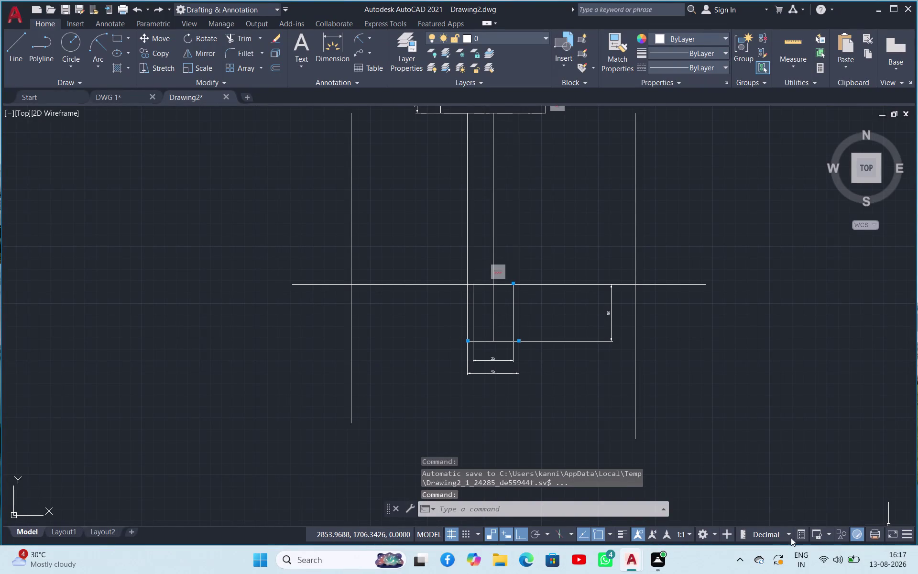
Scroll through the expanded AutoCAD command history to review earlier commands.
click(660, 508)
scroll(down, 3)
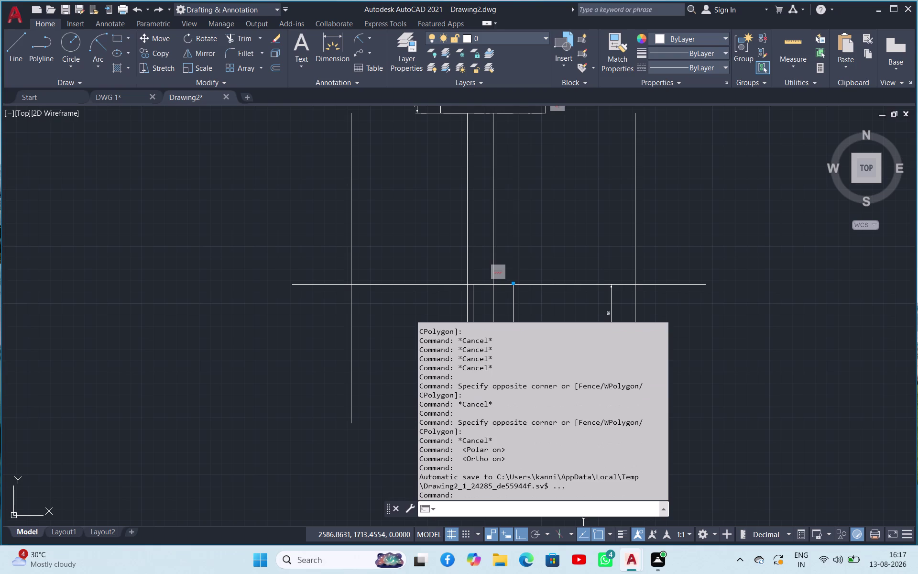
scroll(down, 3)
scroll(up, 3)
scroll(up, 3)
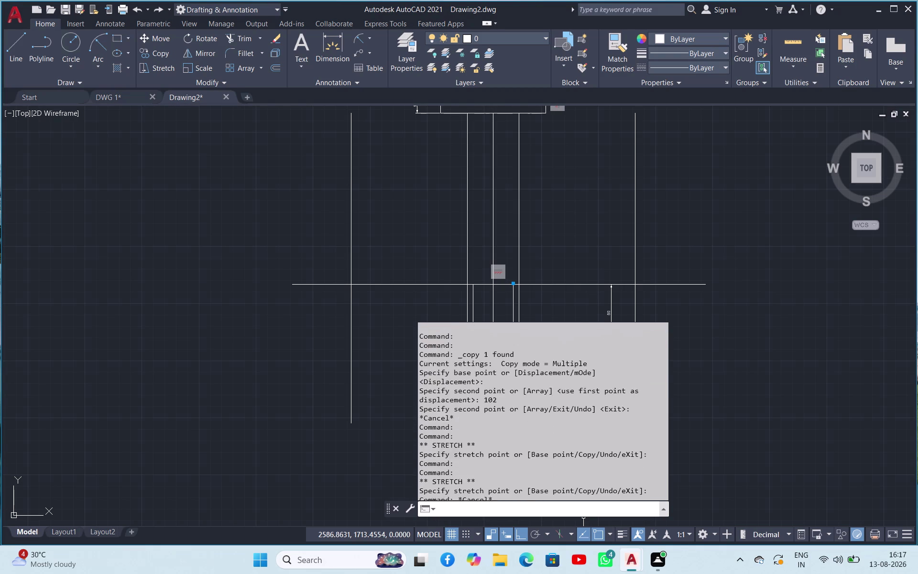
scroll(up, 3)
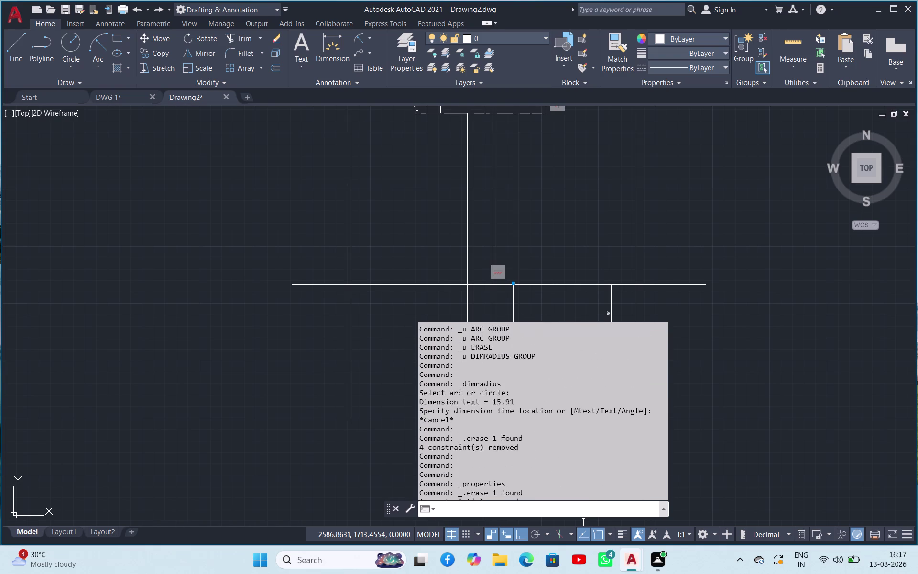
scroll(up, 3)
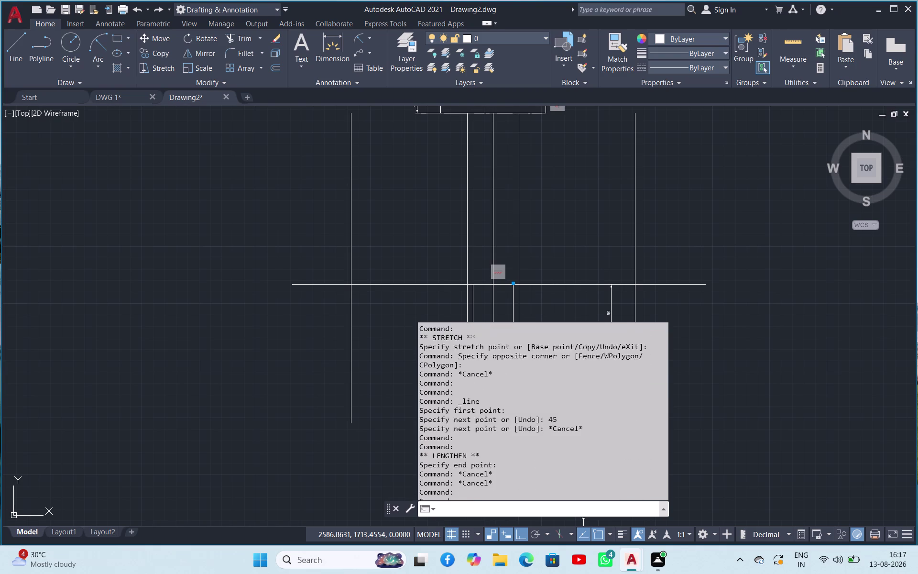
scroll(up, 3)
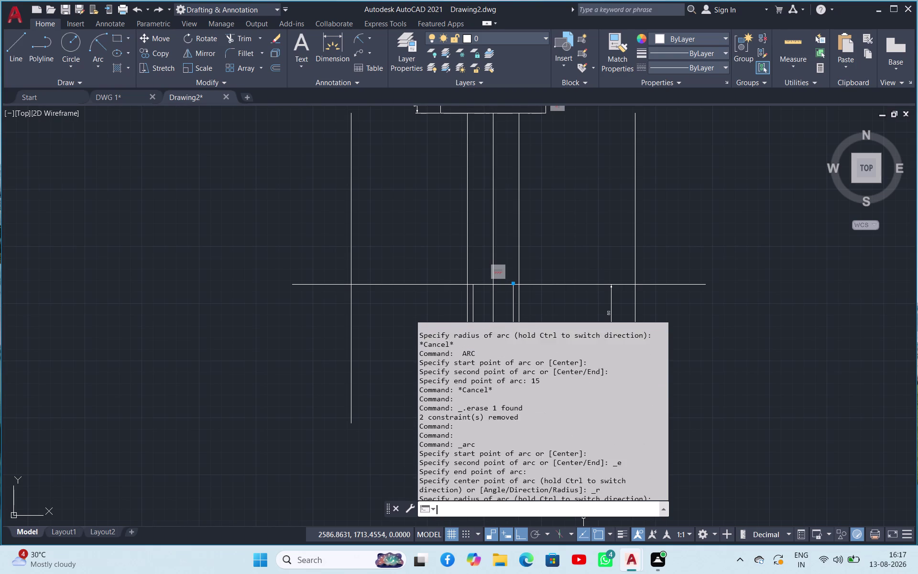
scroll(up, 3)
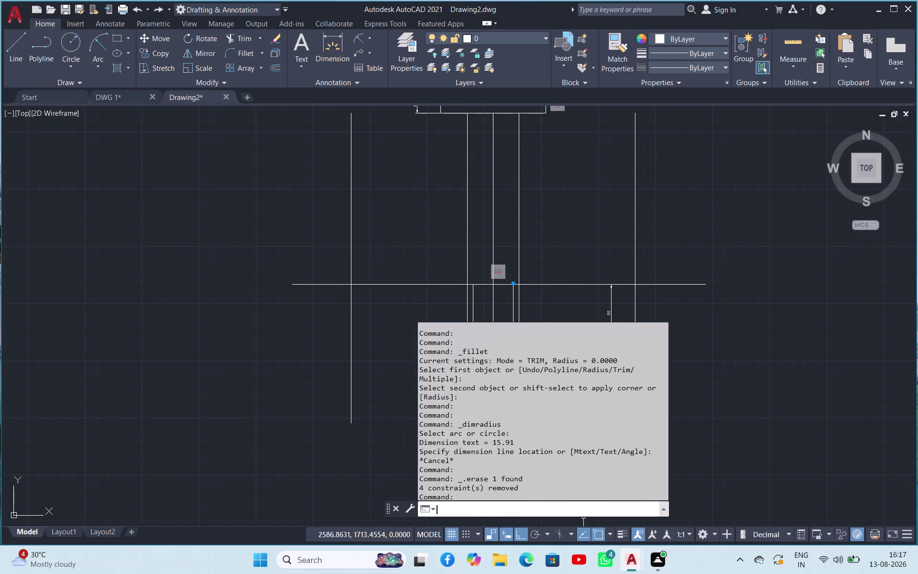
scroll(up, 3)
scroll(up, 3)
scroll(down, 3)
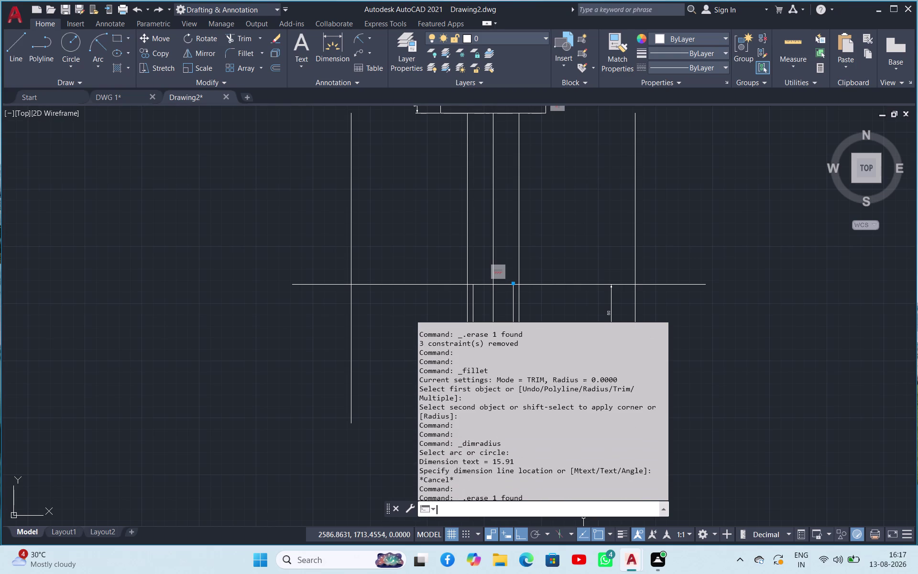
scroll(down, 3)
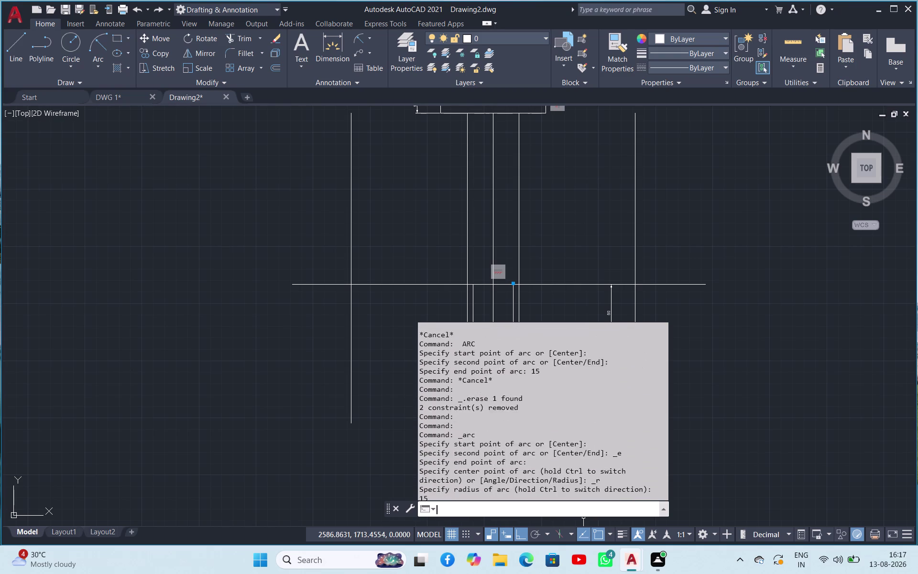
scroll(down, 3)
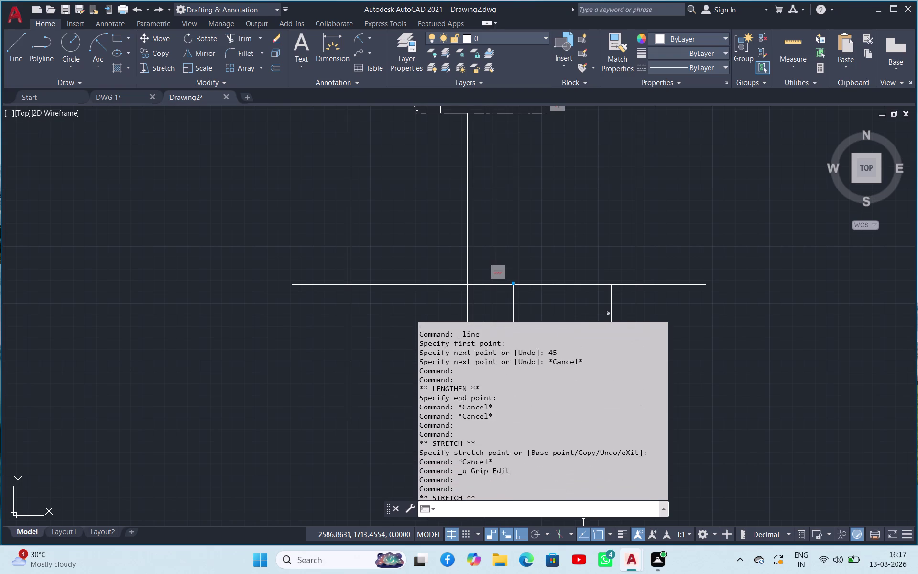
scroll(down, 3)
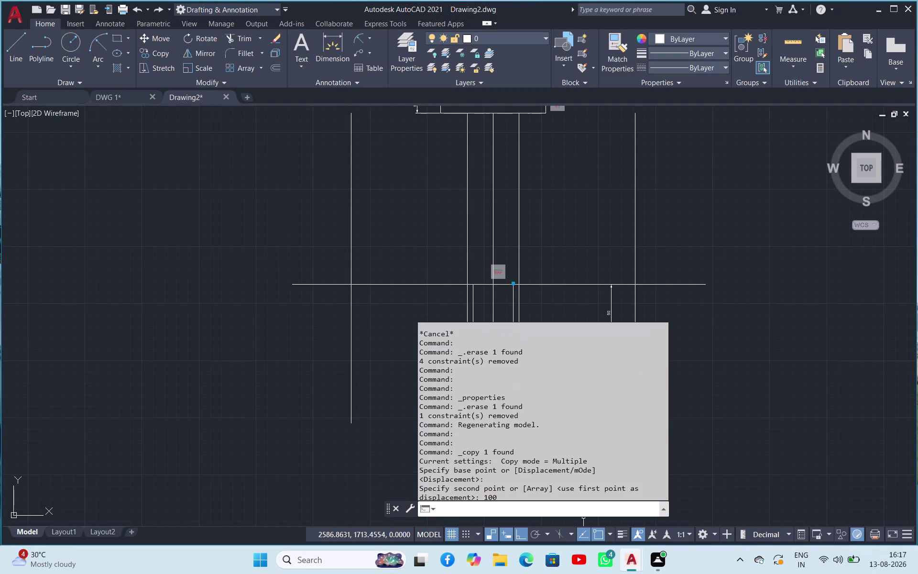
scroll(down, 3)
click(694, 409)
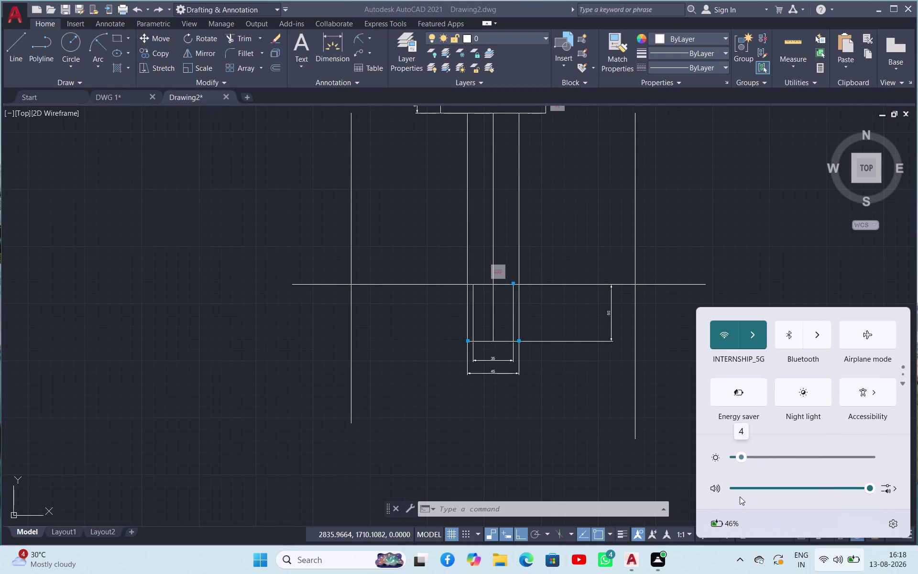
Adjust the screen brightness slider until it settles at 58, then dismiss Quick Settings.
drag(740, 496, 747, 494)
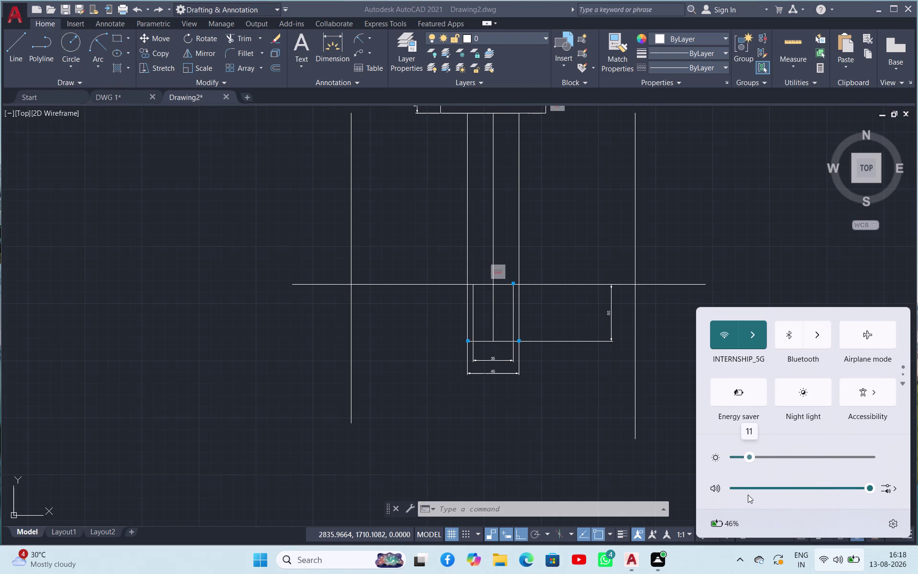
drag(748, 494, 832, 535)
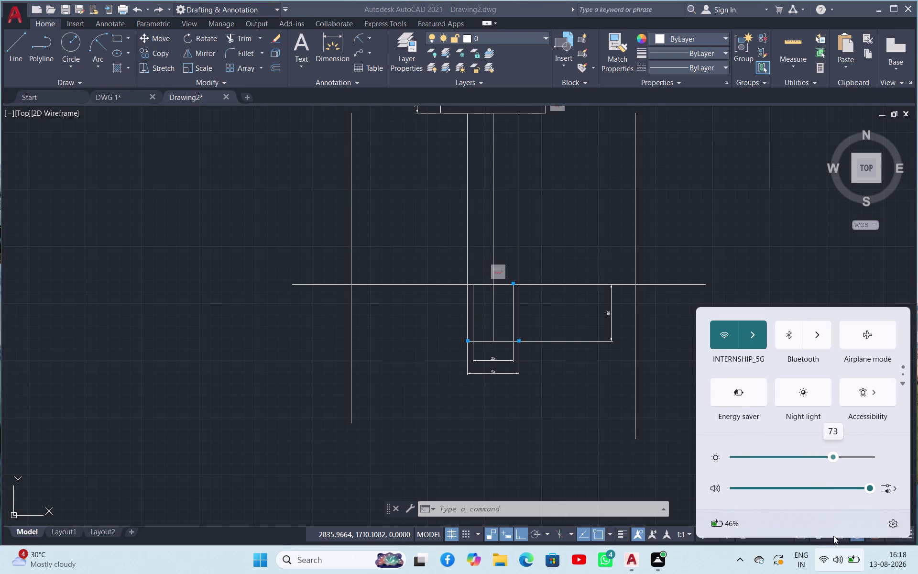
drag(832, 534, 838, 558)
drag(838, 558, 804, 568)
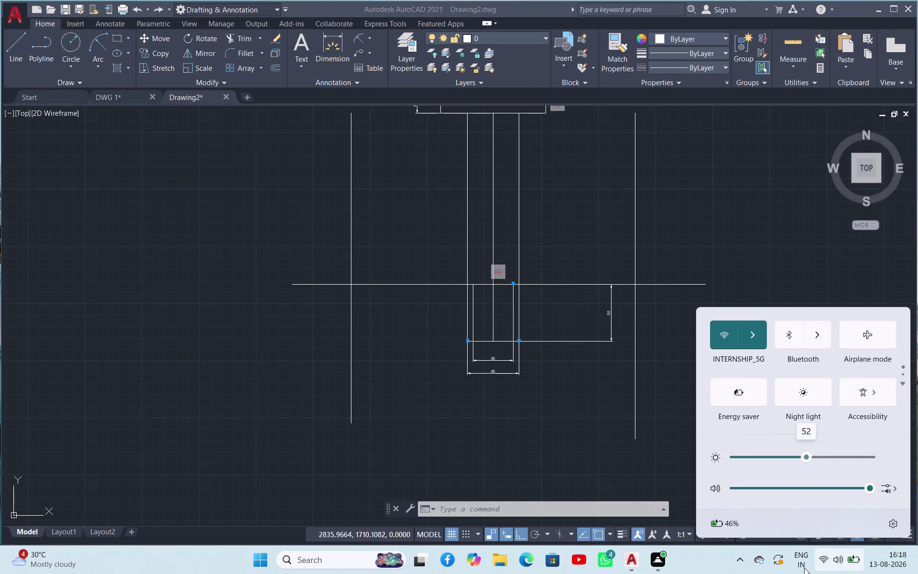
drag(804, 568, 795, 571)
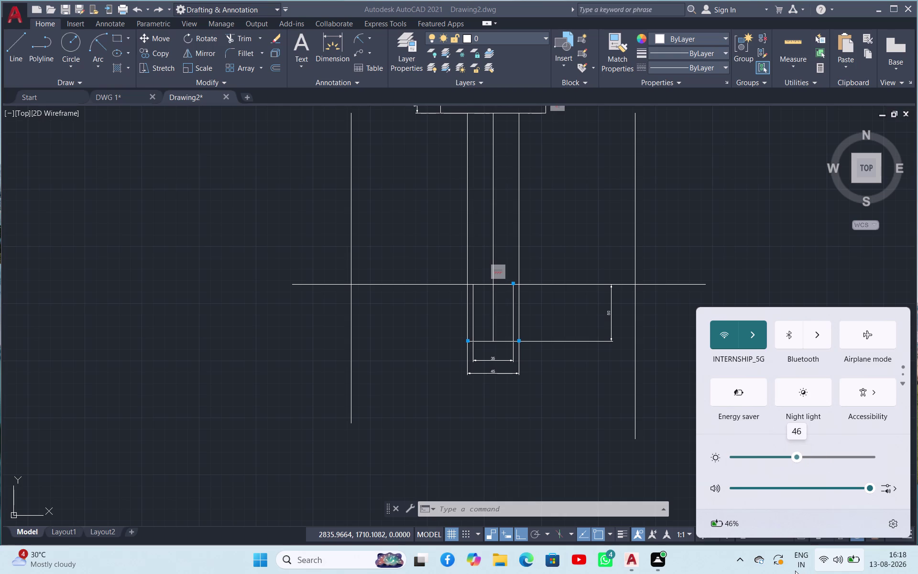
drag(796, 571, 788, 573)
drag(788, 573, 795, 571)
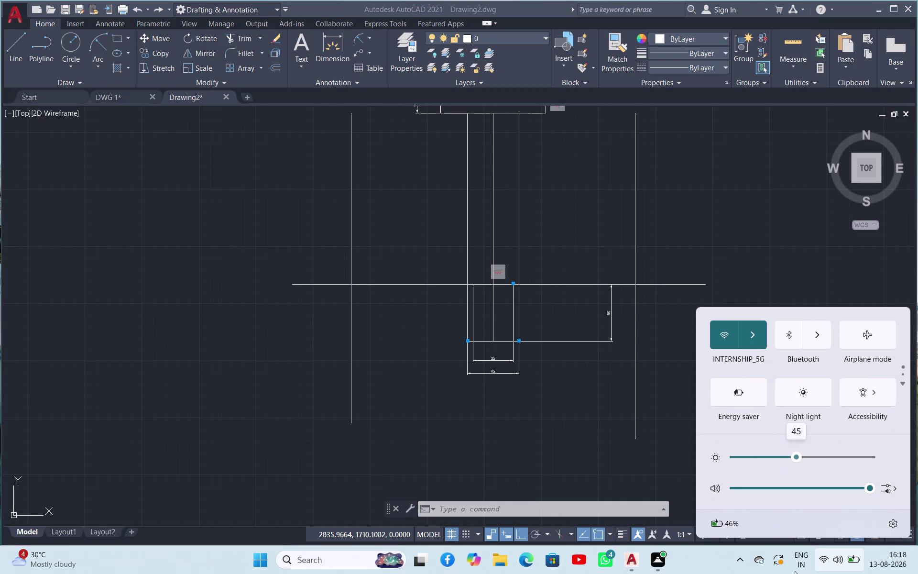
drag(794, 571, 800, 568)
drag(800, 568, 811, 565)
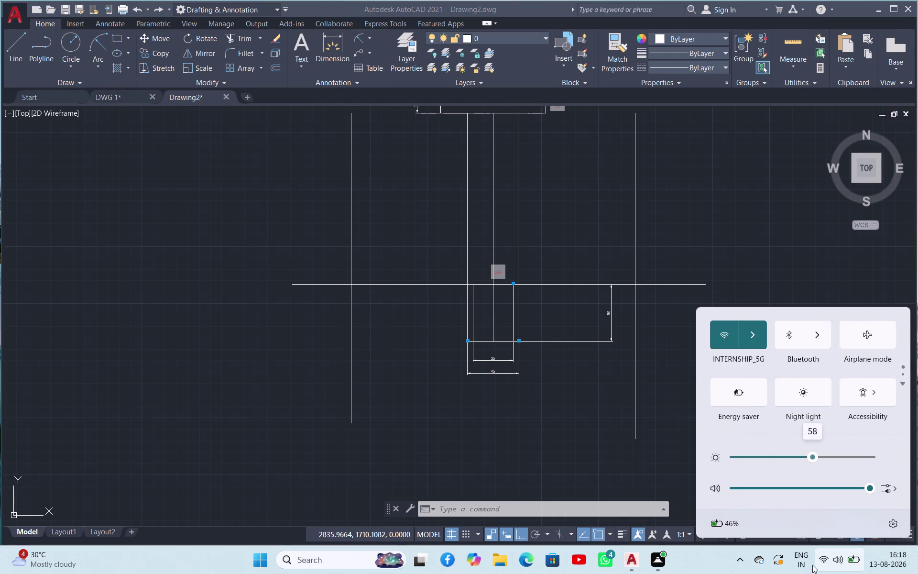
drag(812, 565, 814, 564)
click(731, 268)
scroll(up, 3)
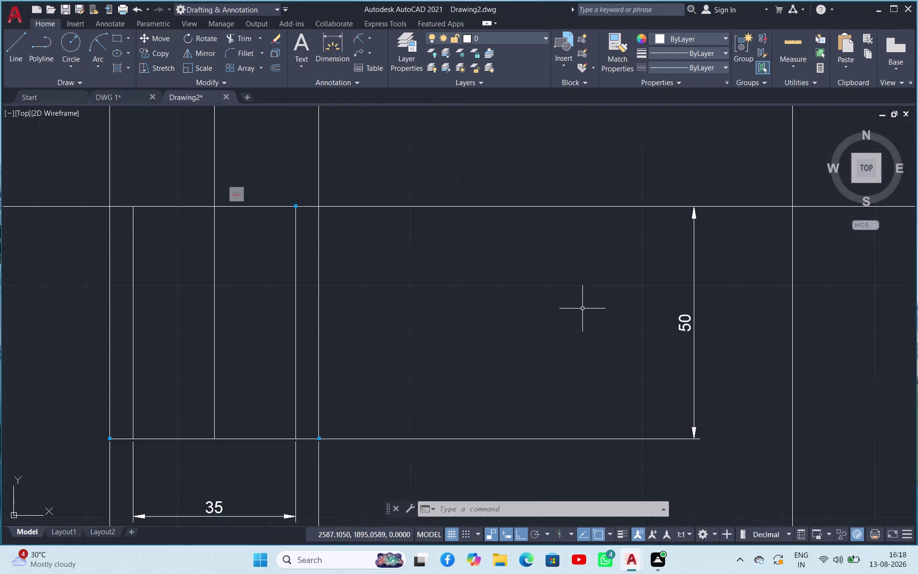
scroll(down, 3)
scroll(up, 3)
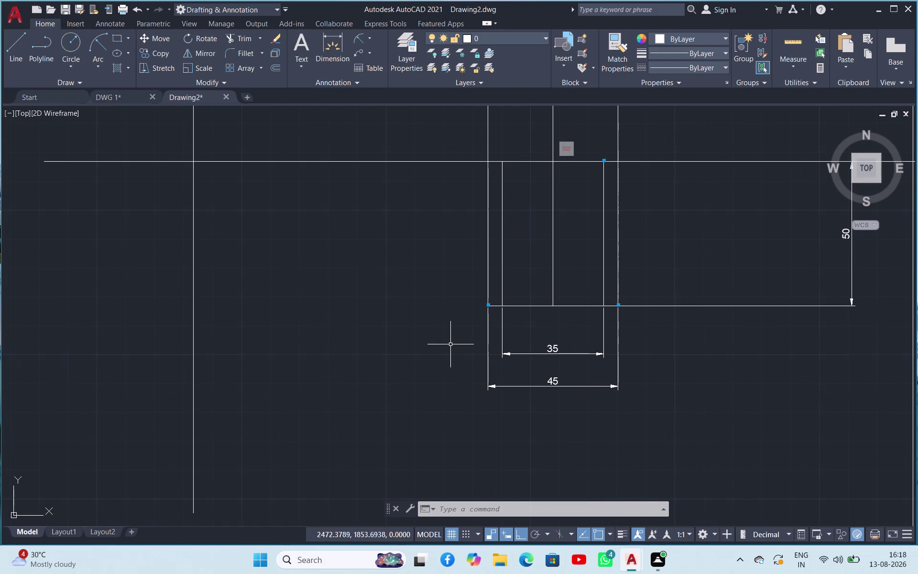
click(450, 344)
click(435, 383)
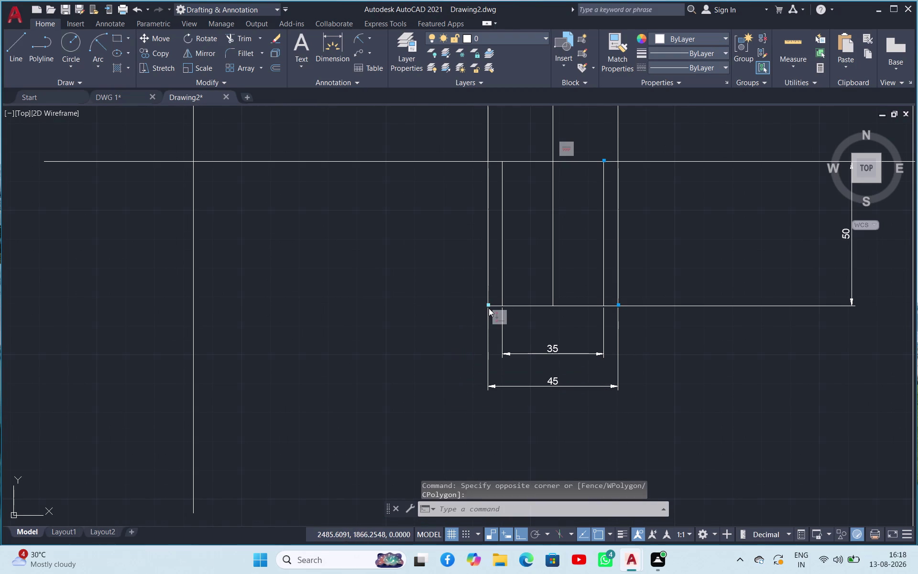
click(489, 308)
click(451, 398)
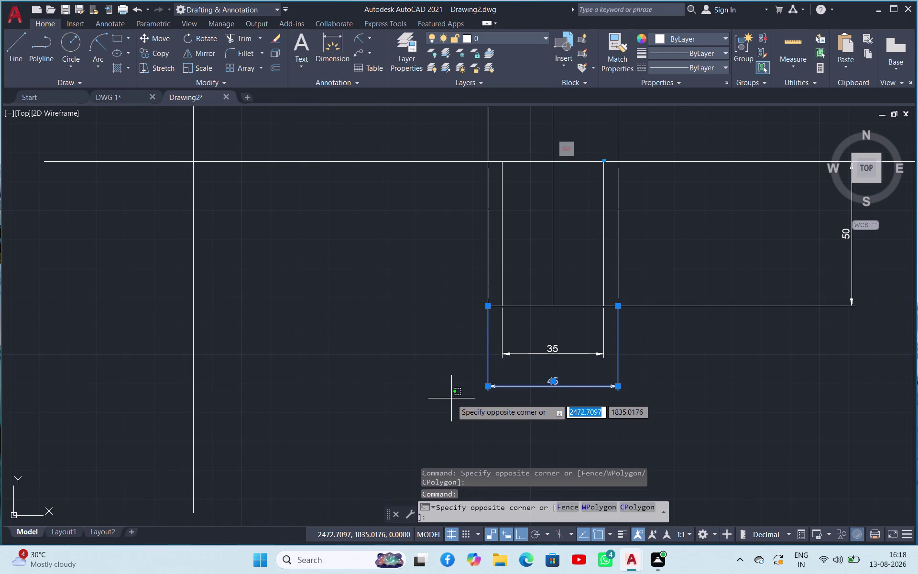
key(Escape)
key(Escape)
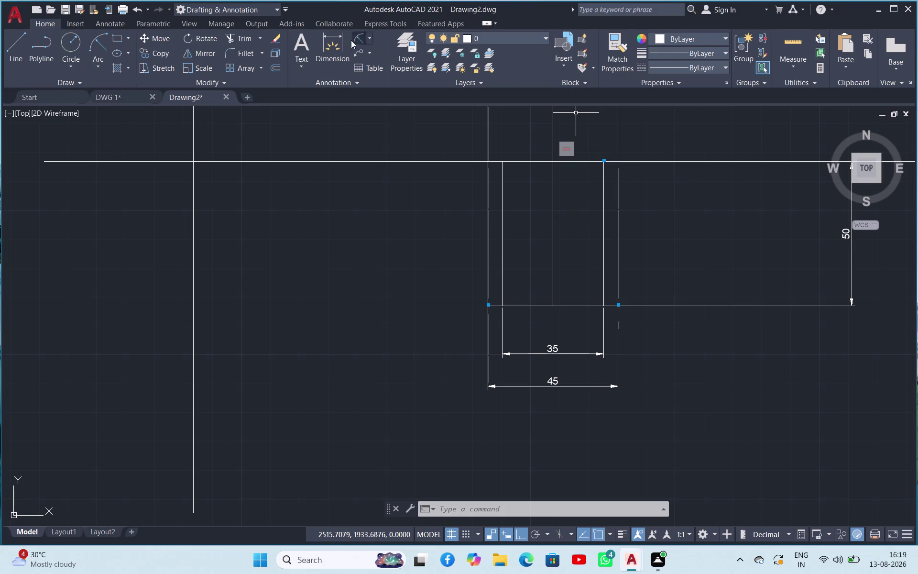
click(337, 36)
click(527, 162)
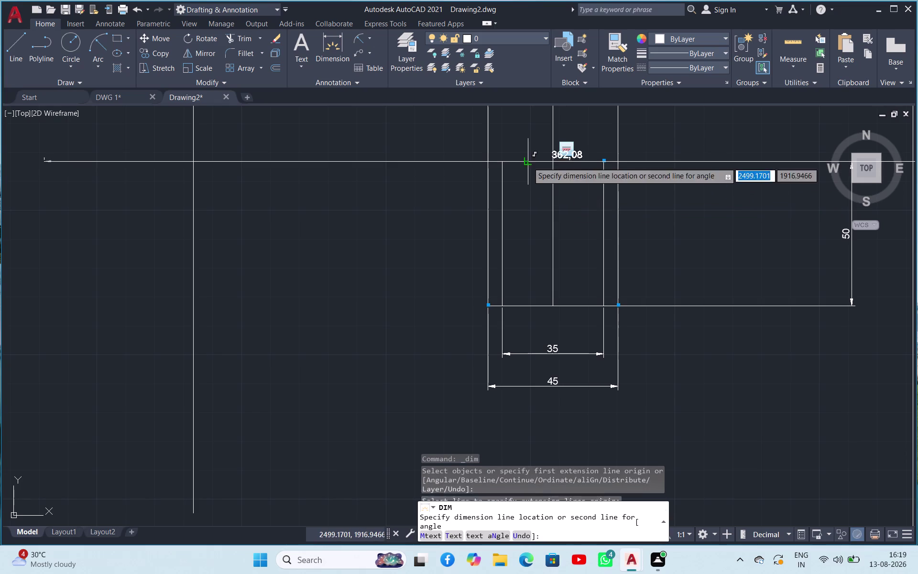
click(537, 307)
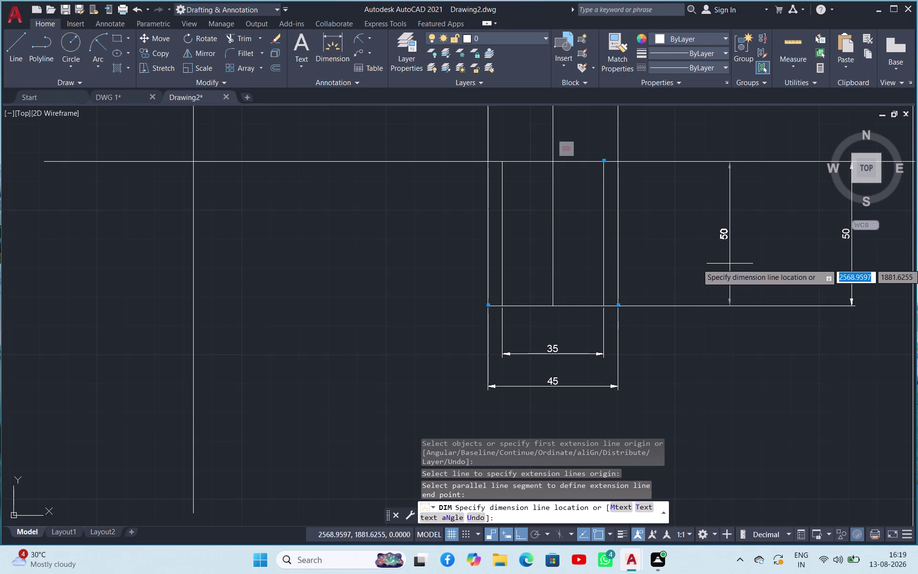
key(Escape)
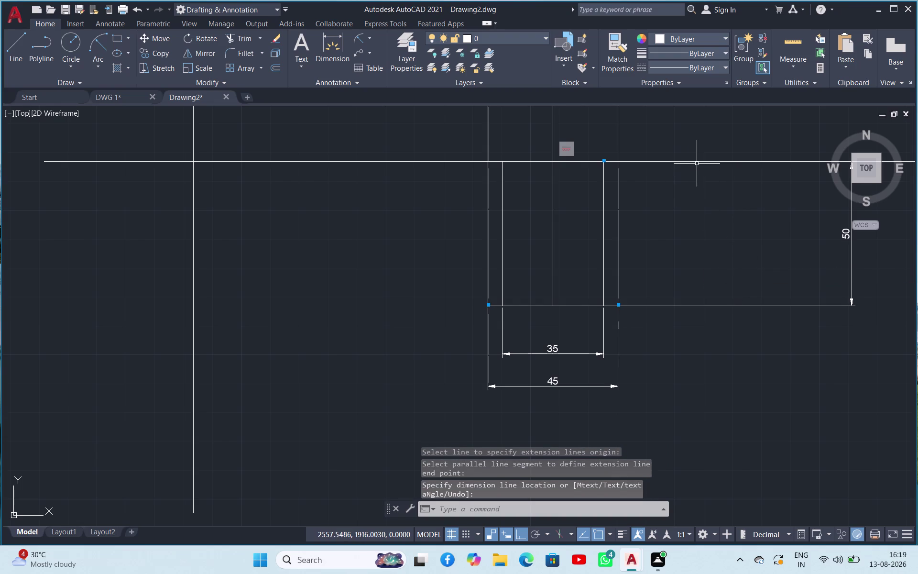
click(698, 162)
Move the long horizontal line 100 units down.
right_click(698, 162)
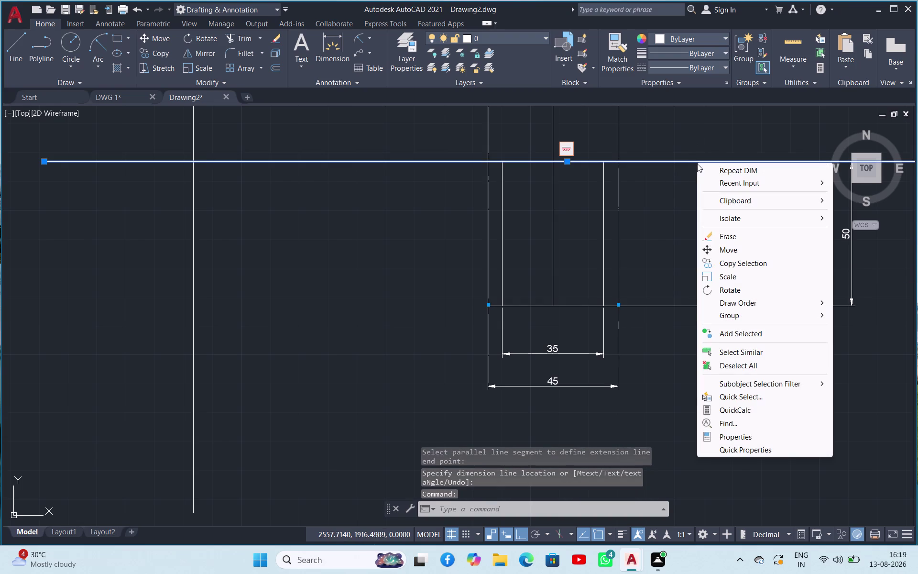
click(719, 248)
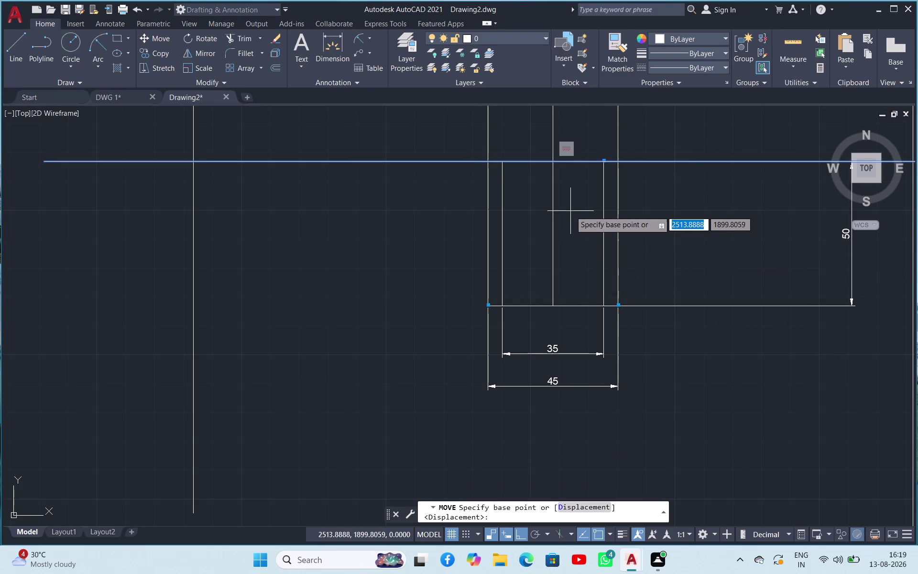
click(554, 163)
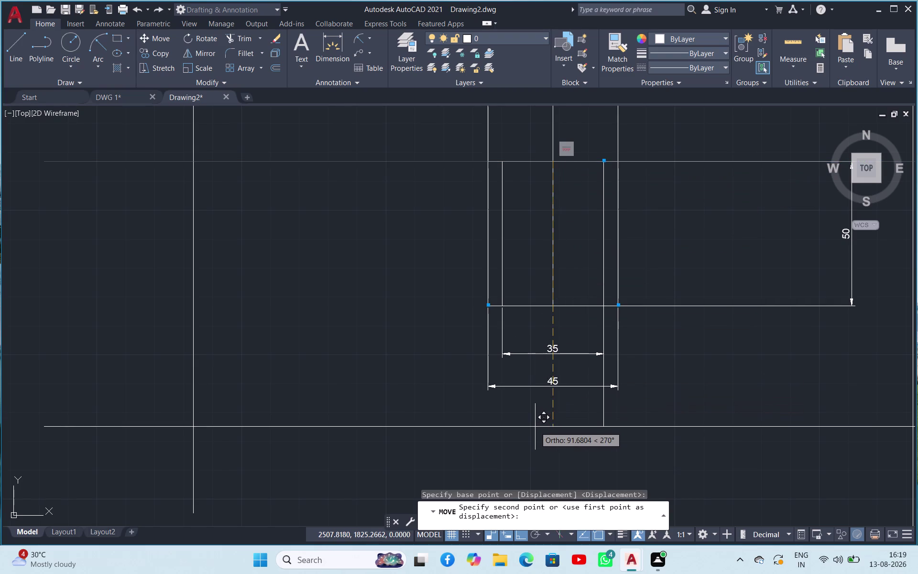
text(100)
key(Return)
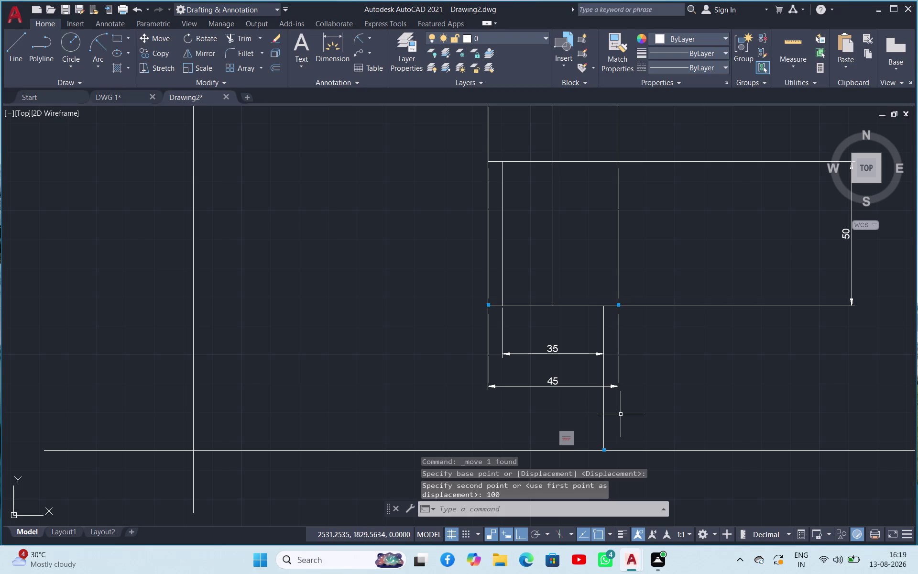
key(Escape)
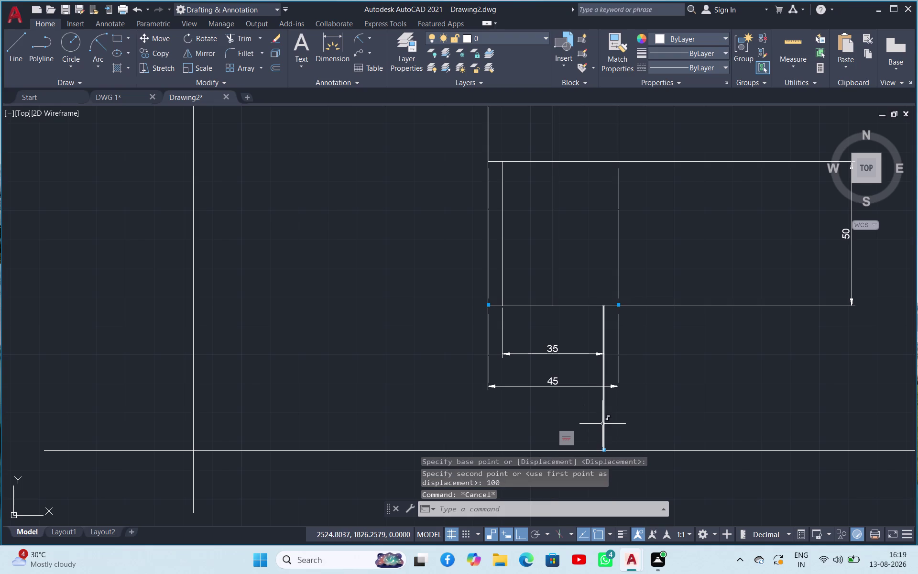
Move the short vertical line higher up.
click(603, 423)
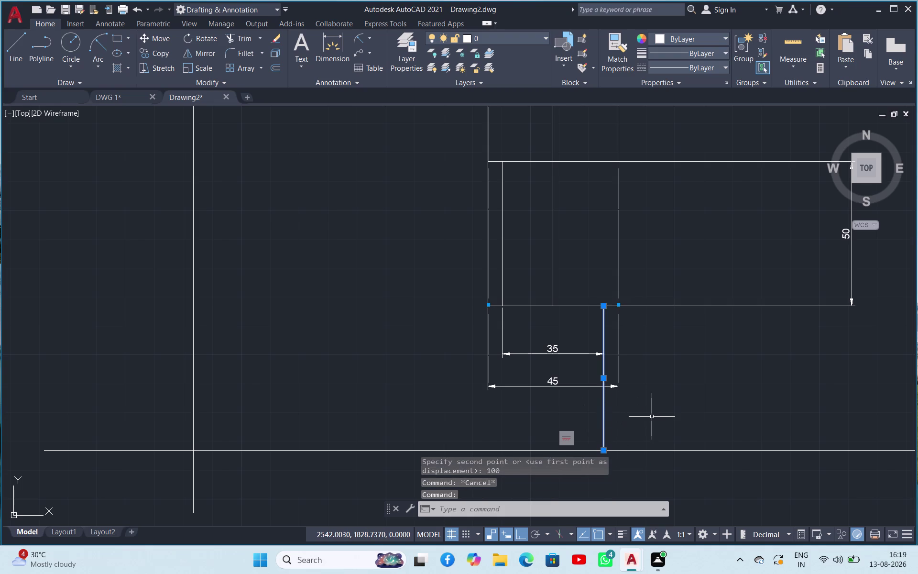
right_click(661, 387)
click(701, 177)
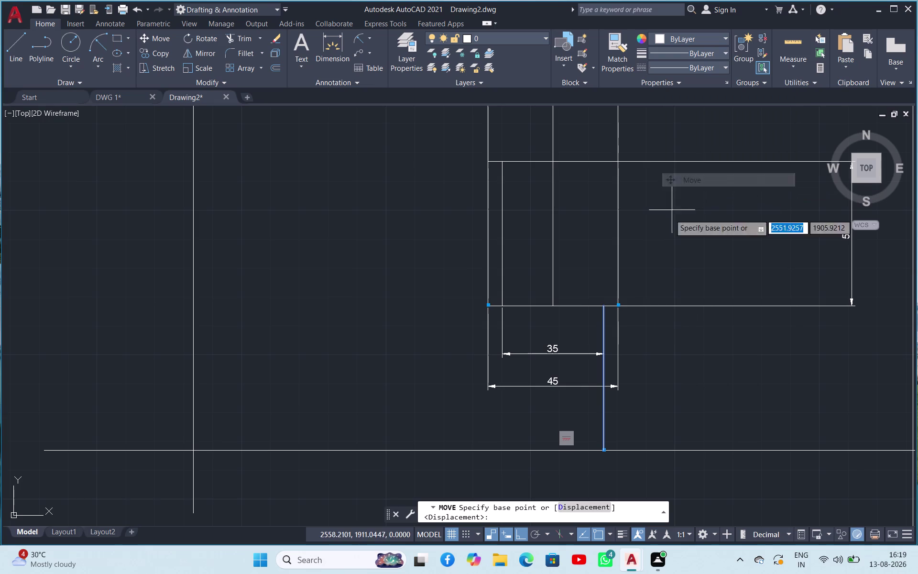
click(605, 306)
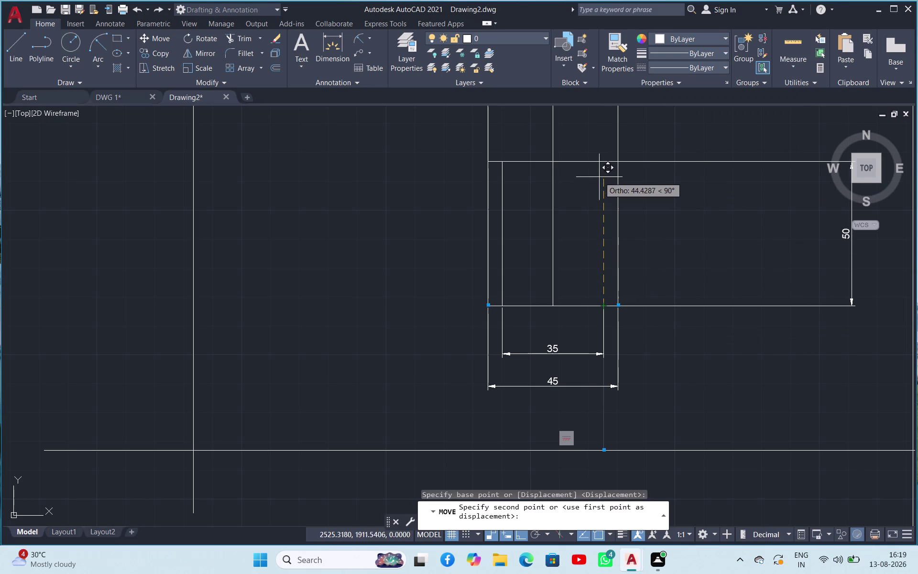
click(601, 165)
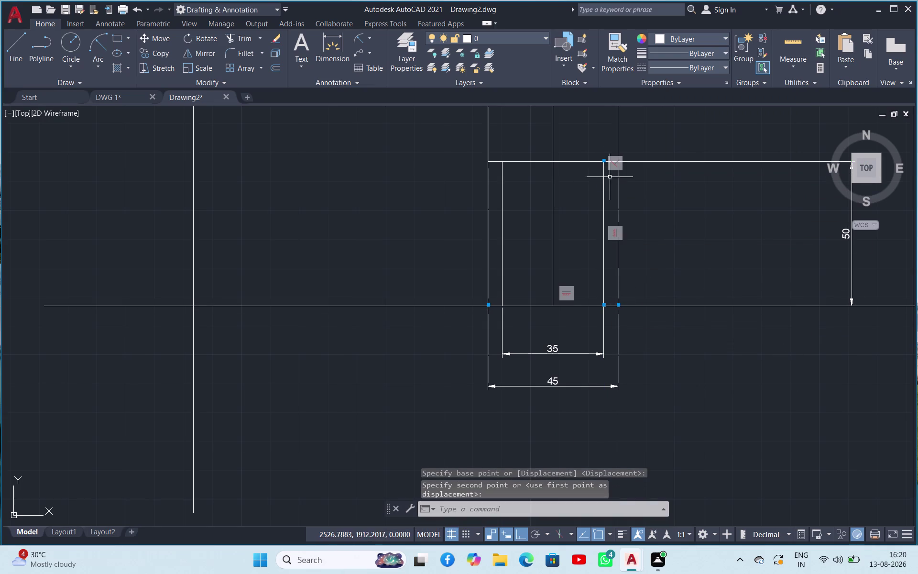
Clear the stray selection and delete the long horizontal line.
click(680, 380)
click(692, 393)
key(Escape)
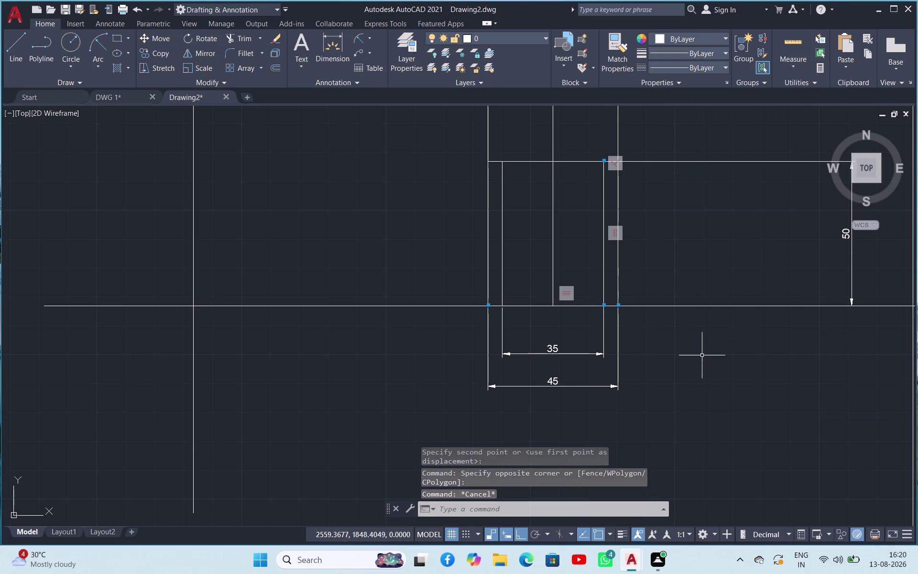
scroll(up, 3)
scroll(down, 3)
scroll(down, 3)
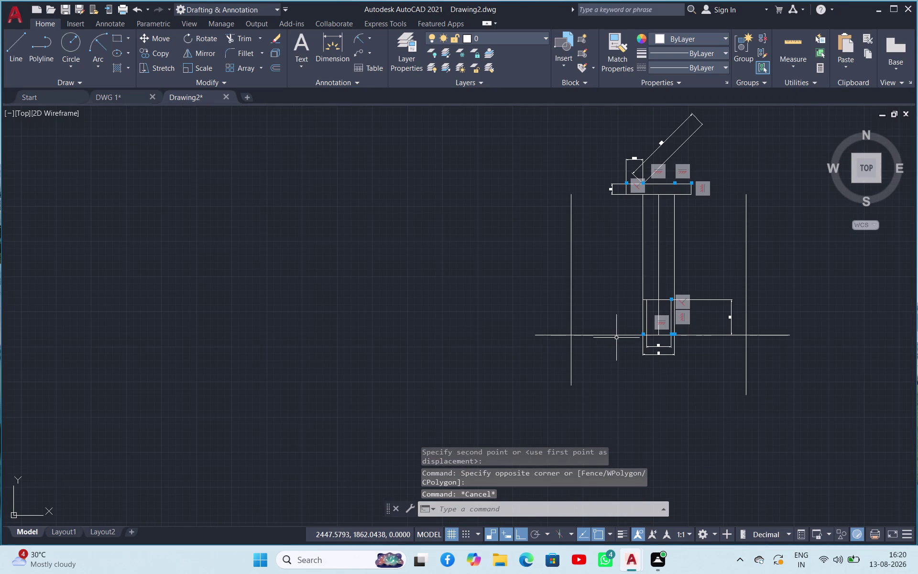
click(605, 336)
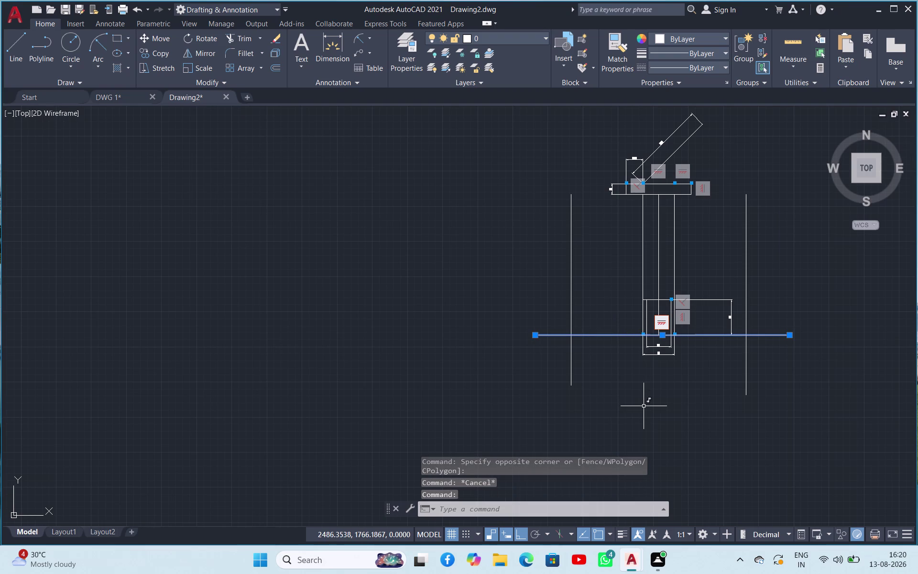
key(Delete)
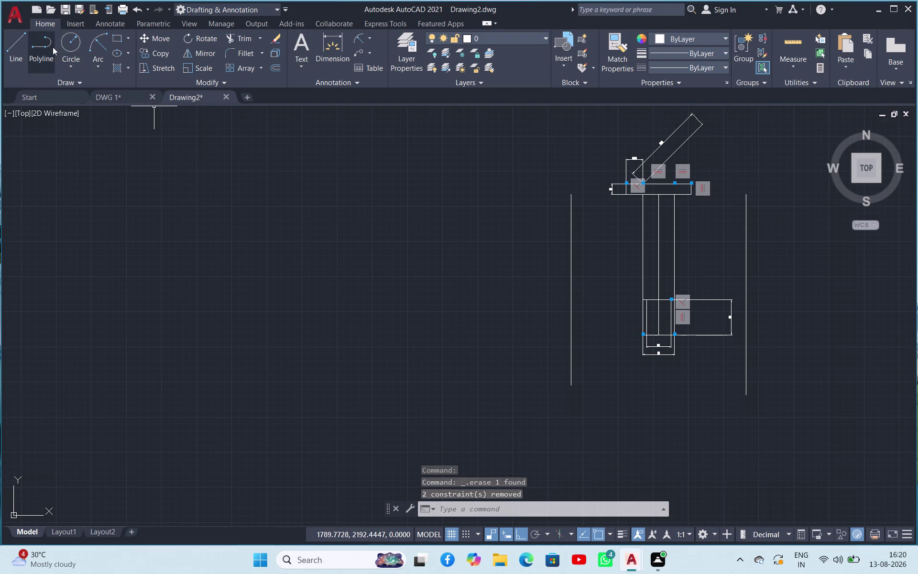
Draw a new horizontal line from the lower block's intersection across the block.
click(18, 40)
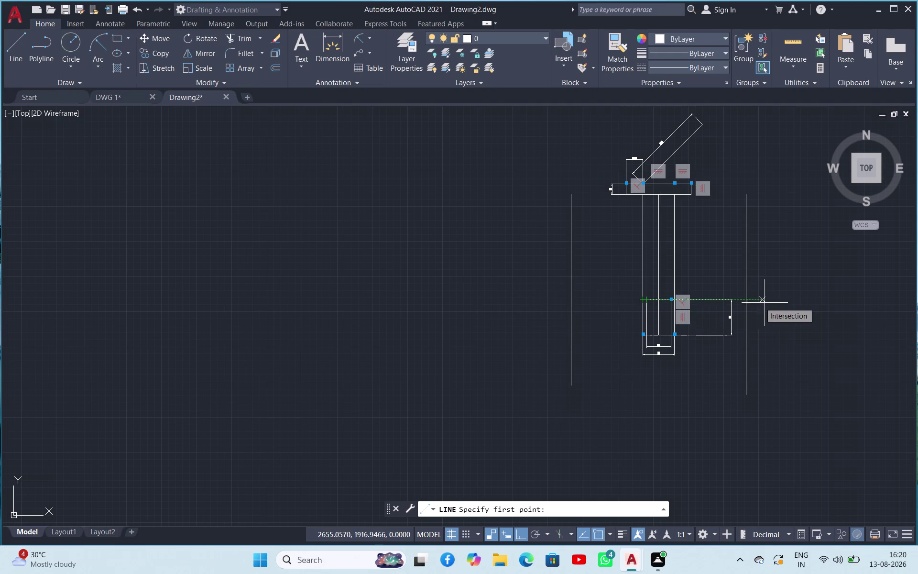
click(819, 302)
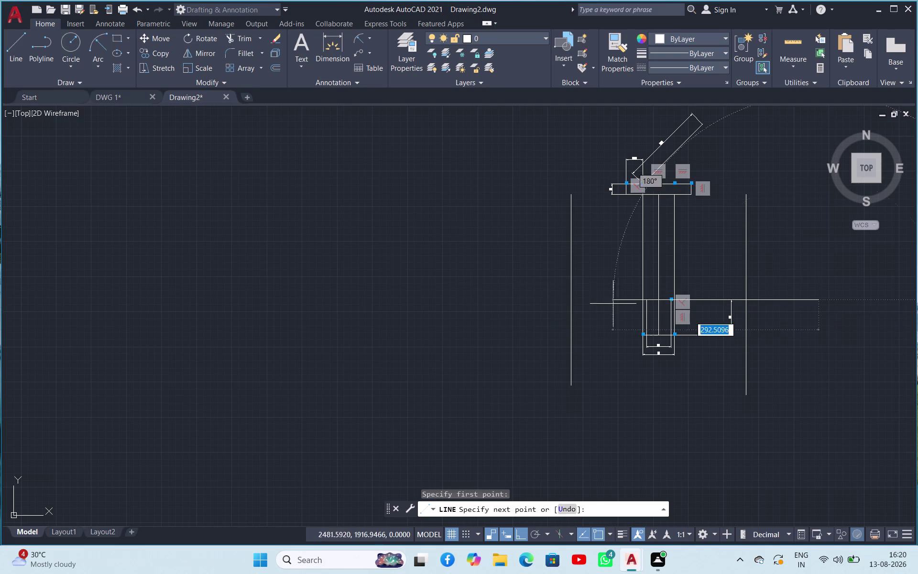
click(492, 294)
key(Escape)
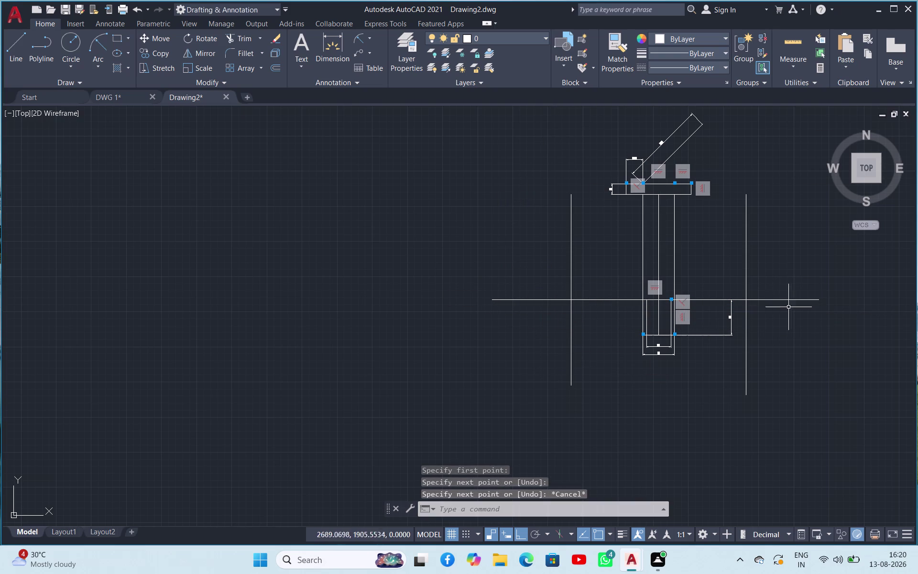
Move the new horizontal line 100 units down.
click(794, 300)
right_click(795, 315)
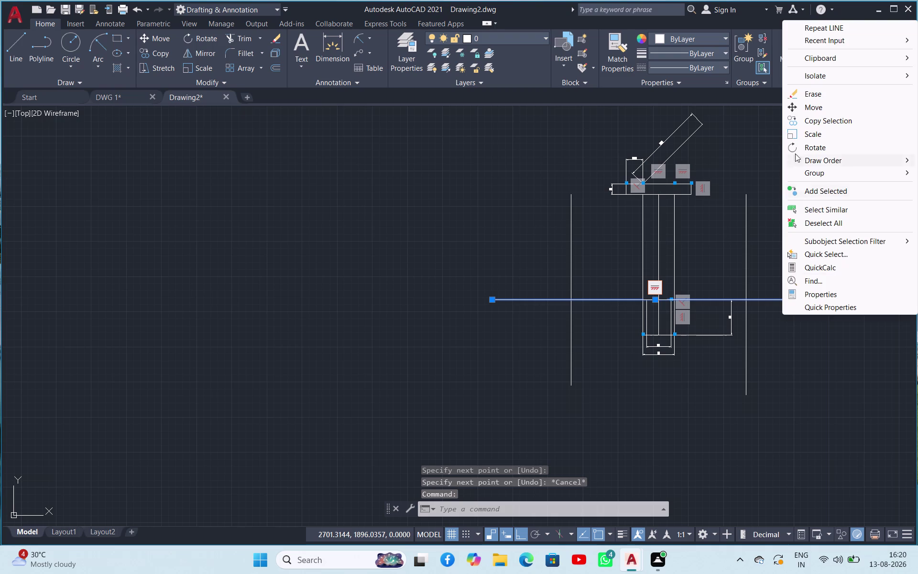
click(812, 112)
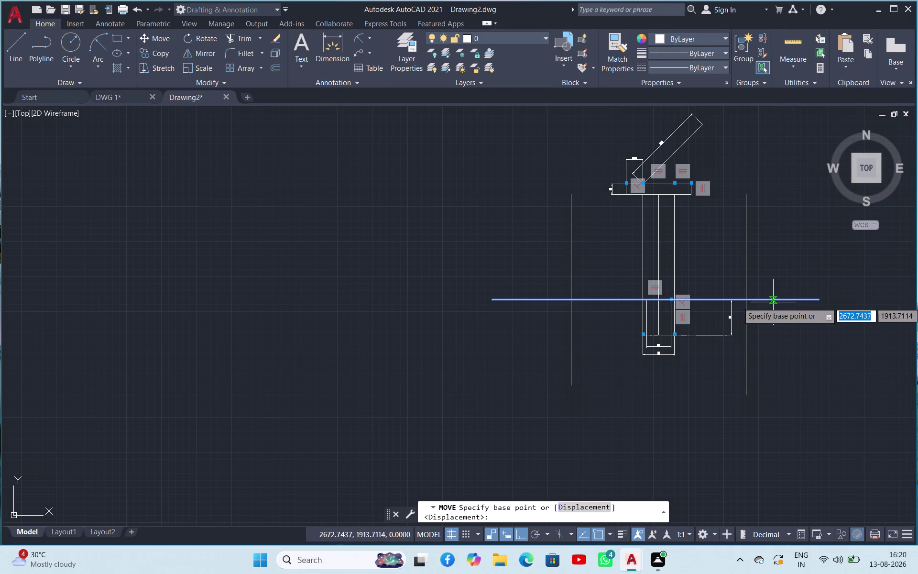
click(747, 300)
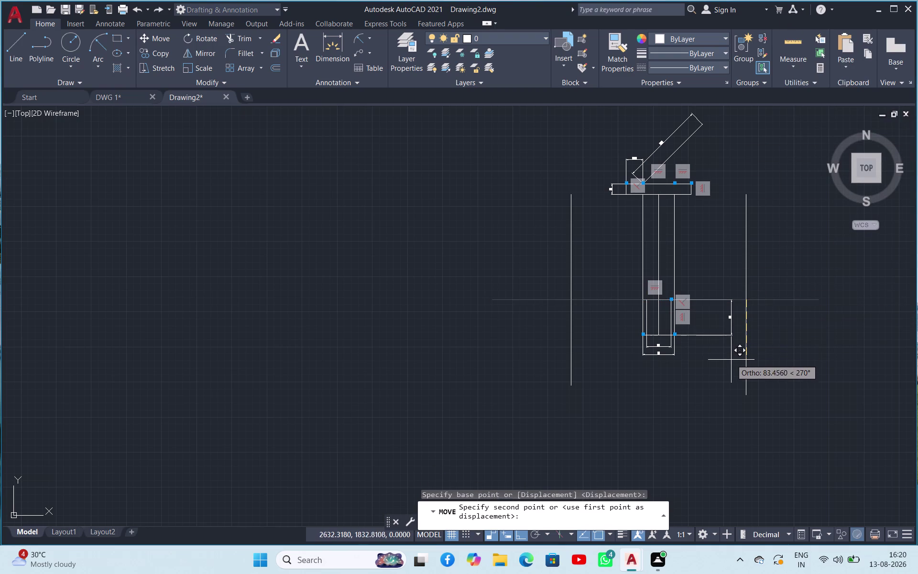
text(100)
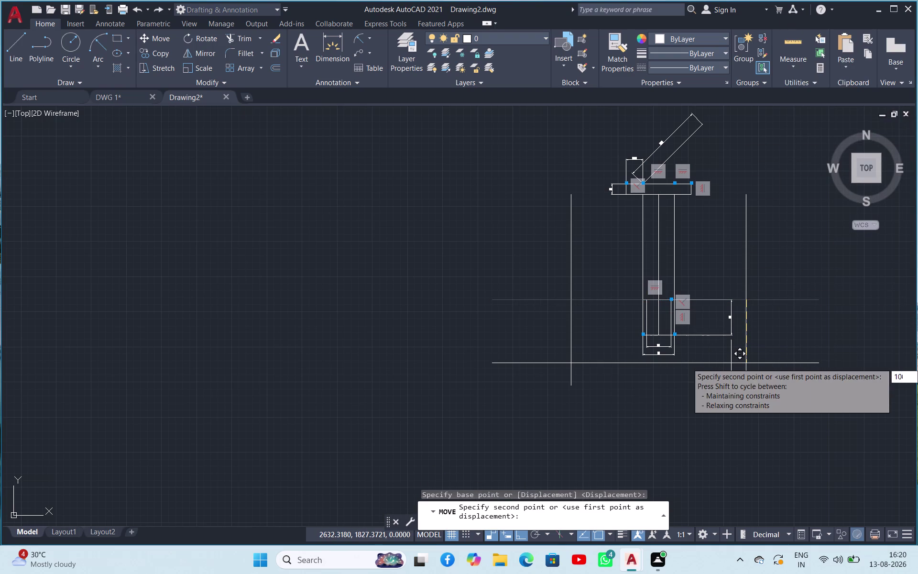
key(Return)
key(Escape)
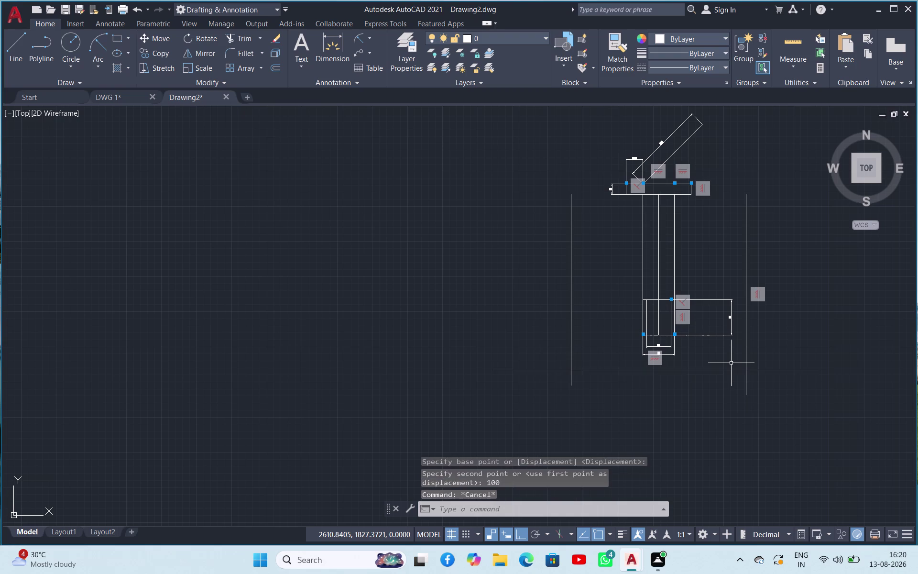
scroll(down, 3)
scroll(up, 3)
scroll(up, 3)
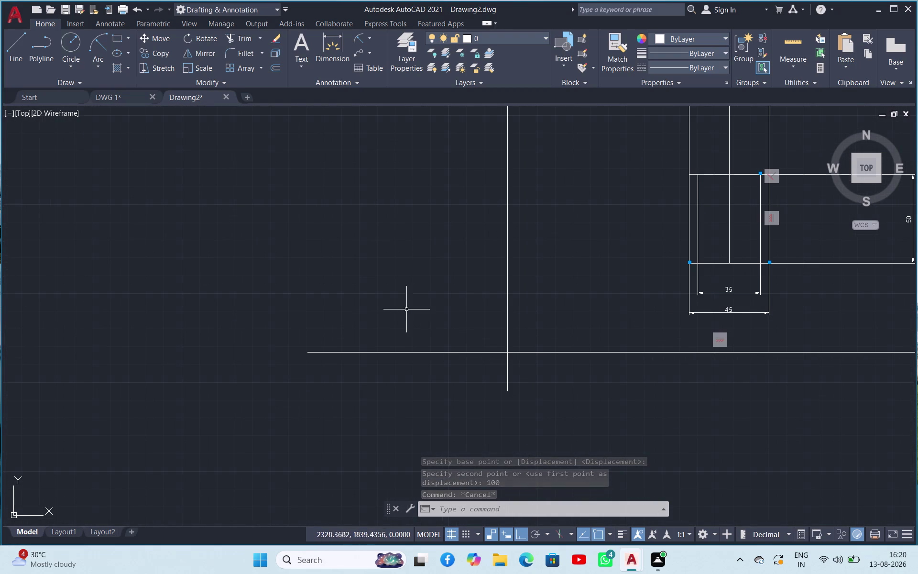
Draw a radius 6.3 circle centred on the left intersection.
click(78, 49)
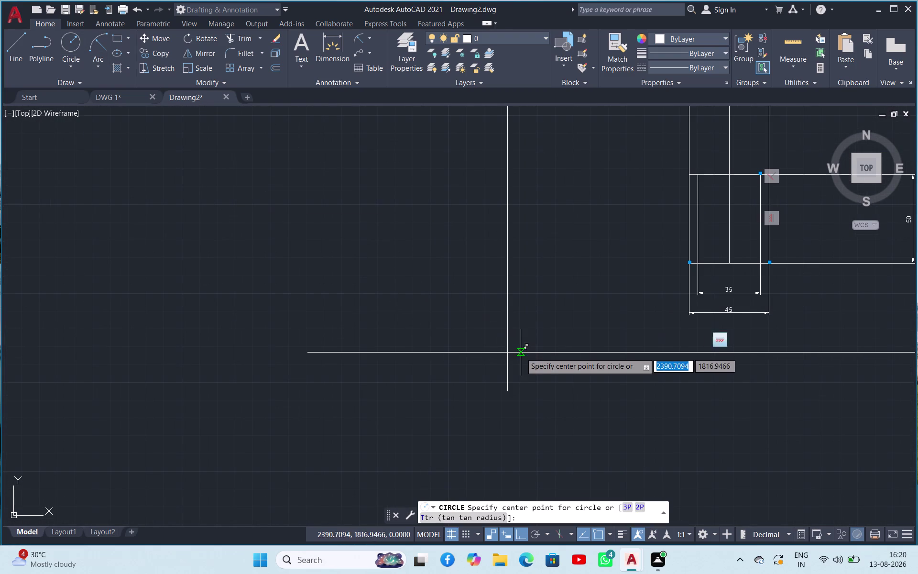
click(506, 353)
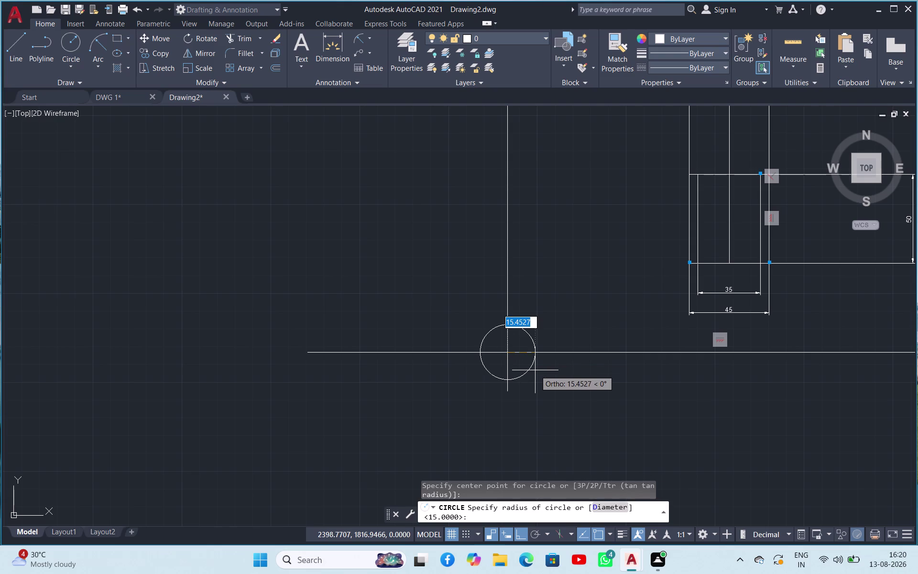
text(6.3)
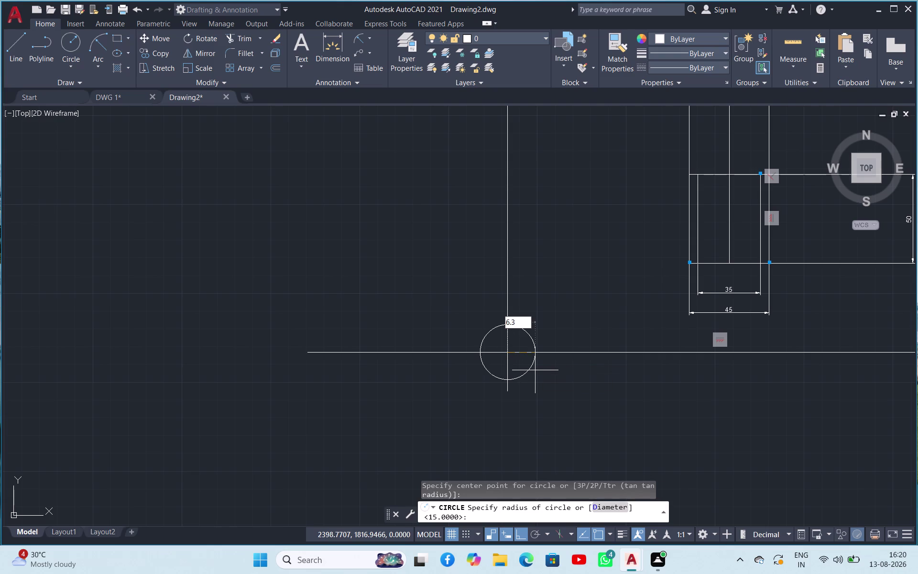
key(Return)
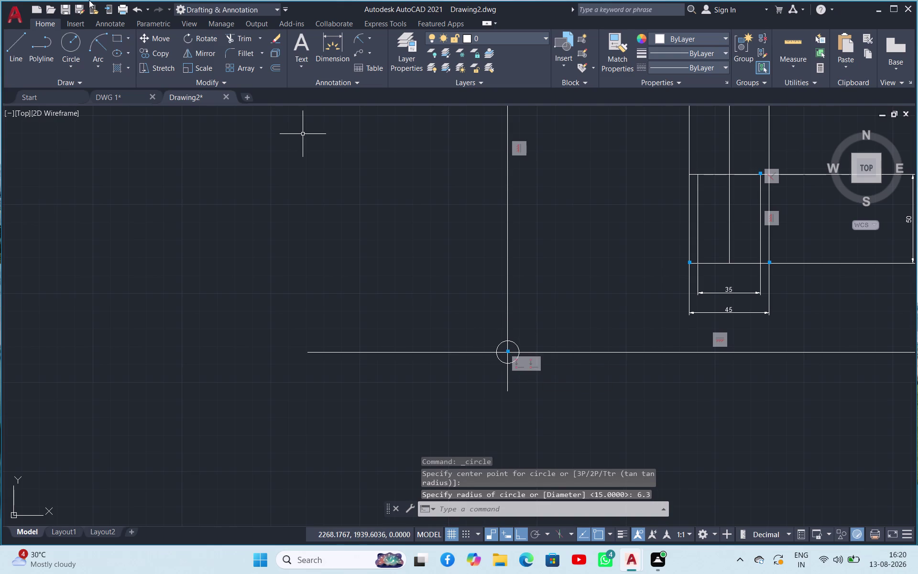
Add a concentric diameter 30 circle around the small left circle.
click(81, 55)
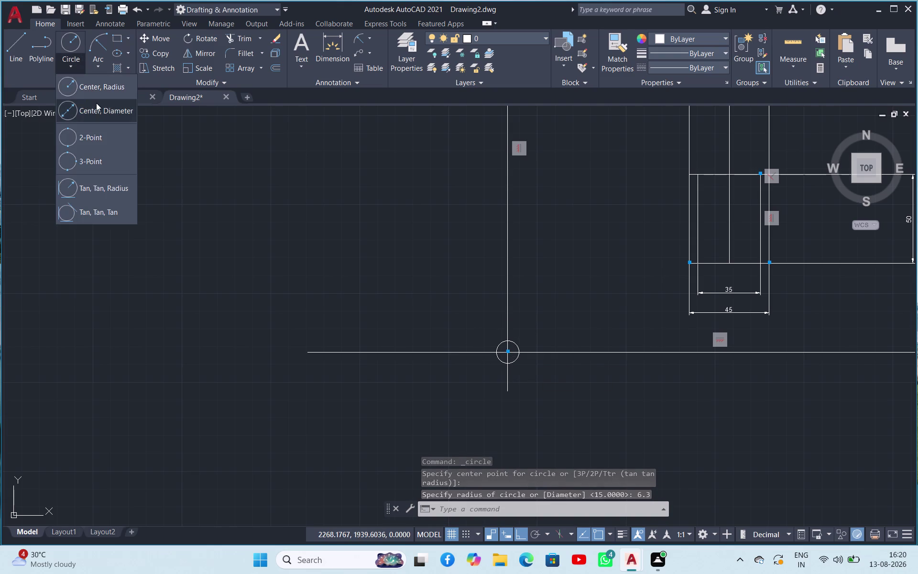
click(96, 103)
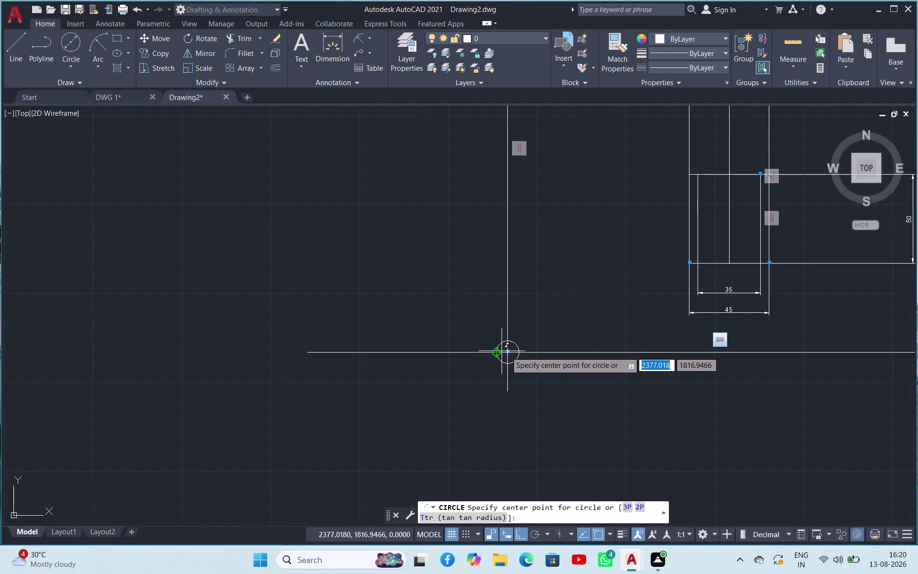
click(510, 353)
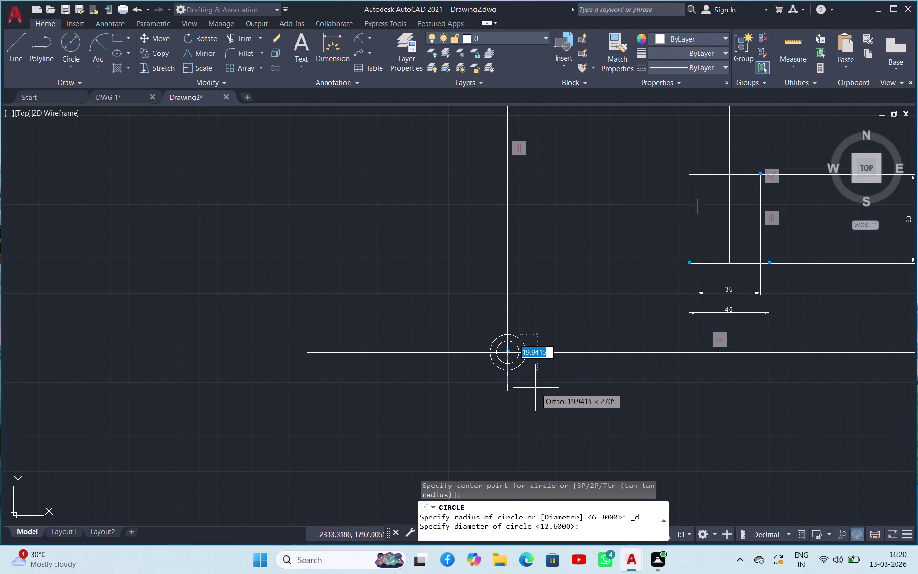
text(30)
key(Return)
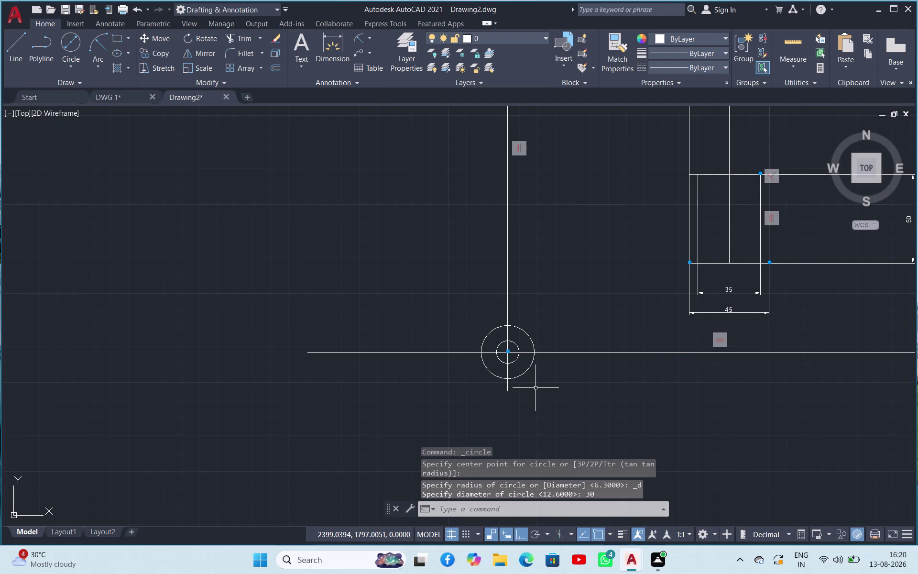
scroll(up, 3)
scroll(down, 3)
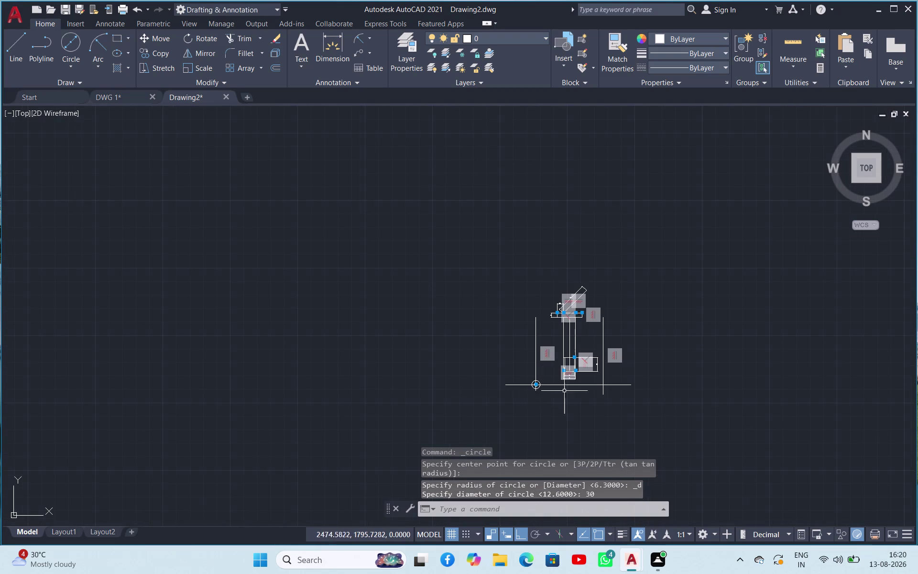
scroll(up, 3)
scroll(up, 3)
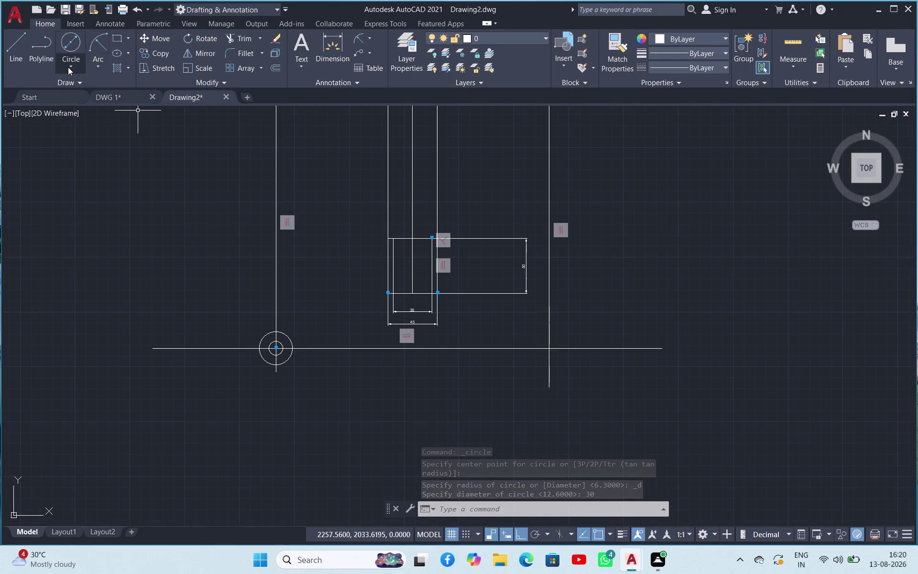
Draw a radius 6.3 circle centred on the right intersection.
click(68, 67)
click(85, 92)
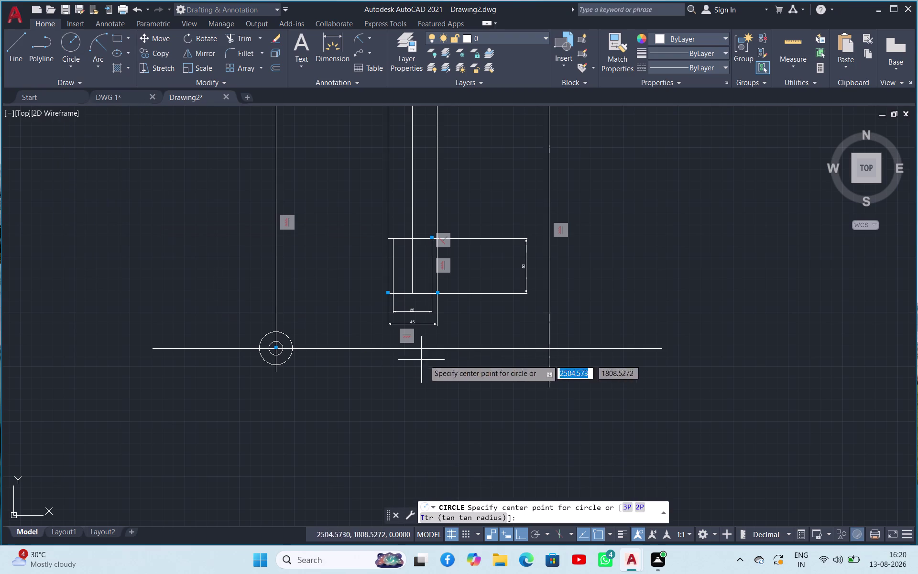
click(549, 351)
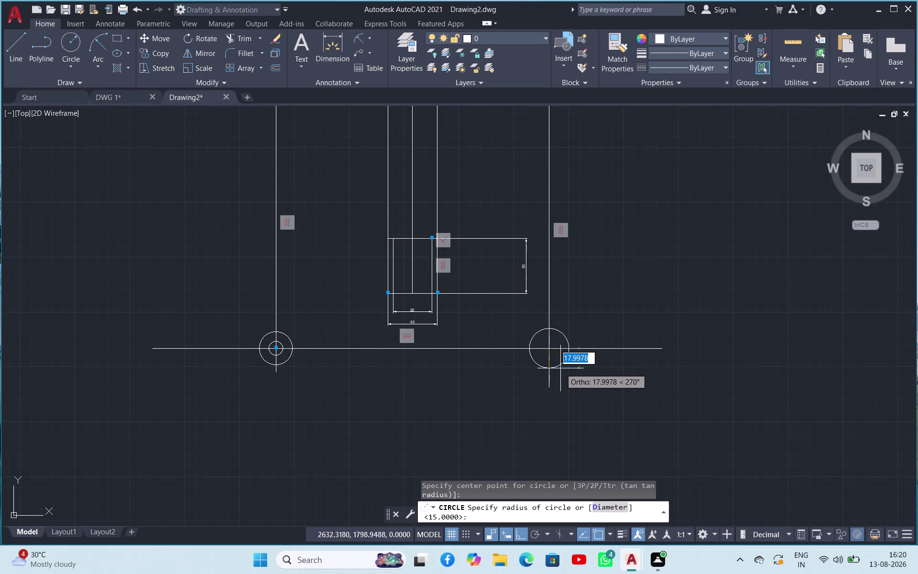
text(6.3)
key(Return)
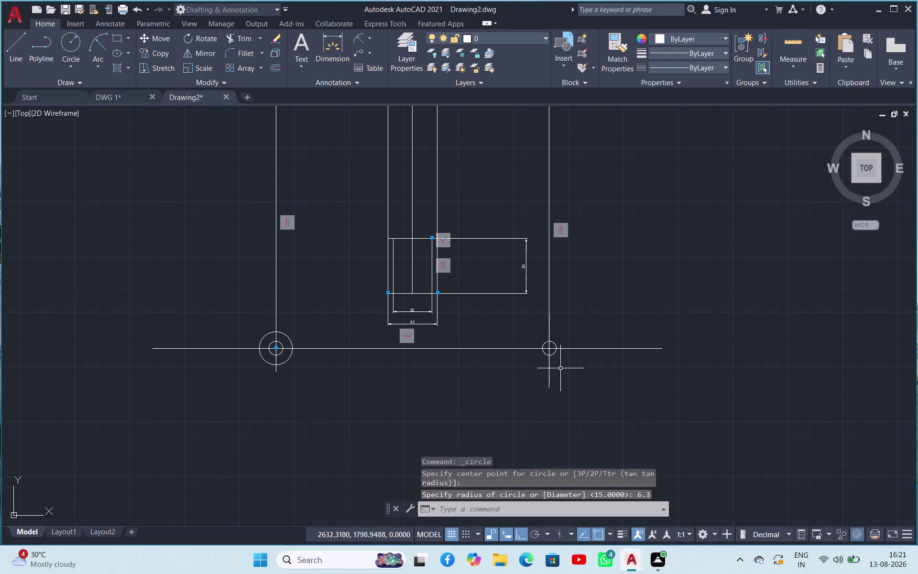
Add a concentric diameter 30 circle around the small right circle.
click(70, 58)
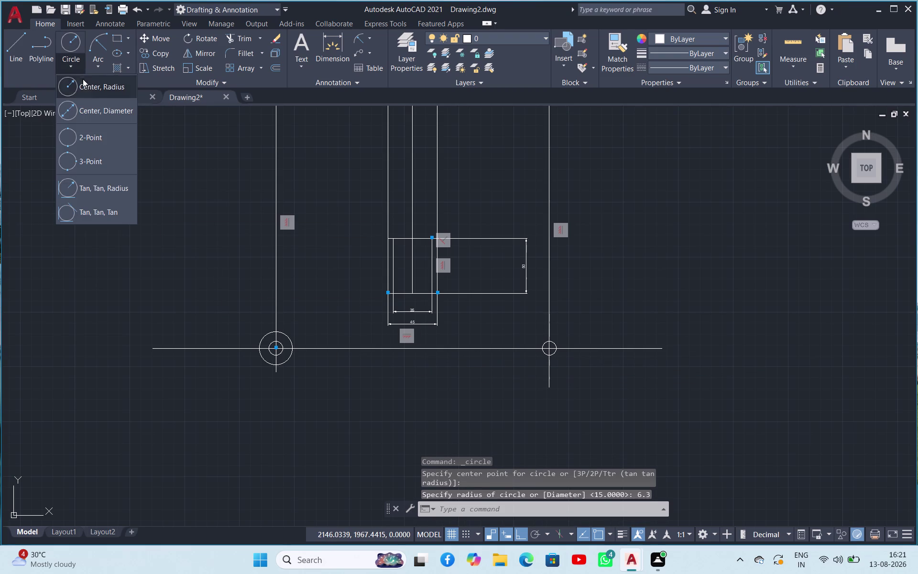
click(90, 102)
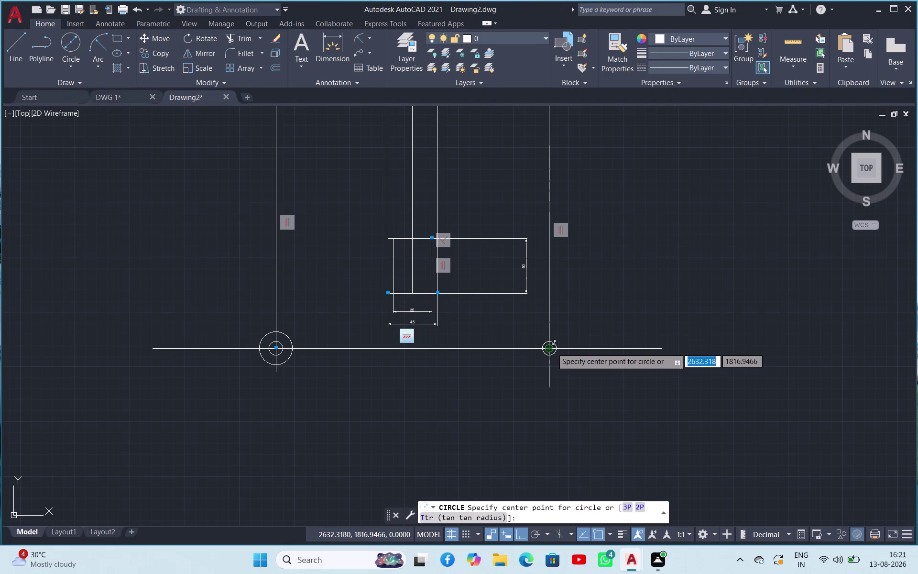
click(552, 348)
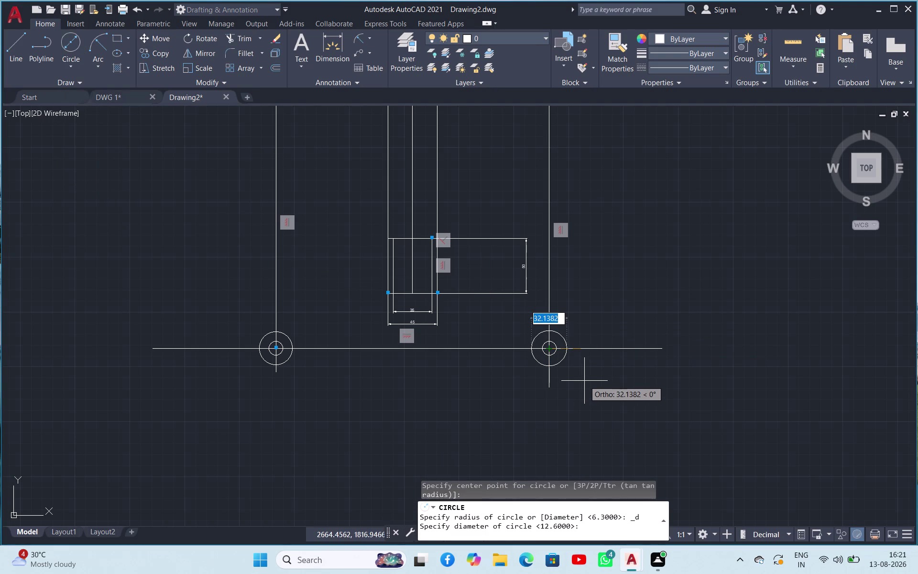
text(30)
key(Return)
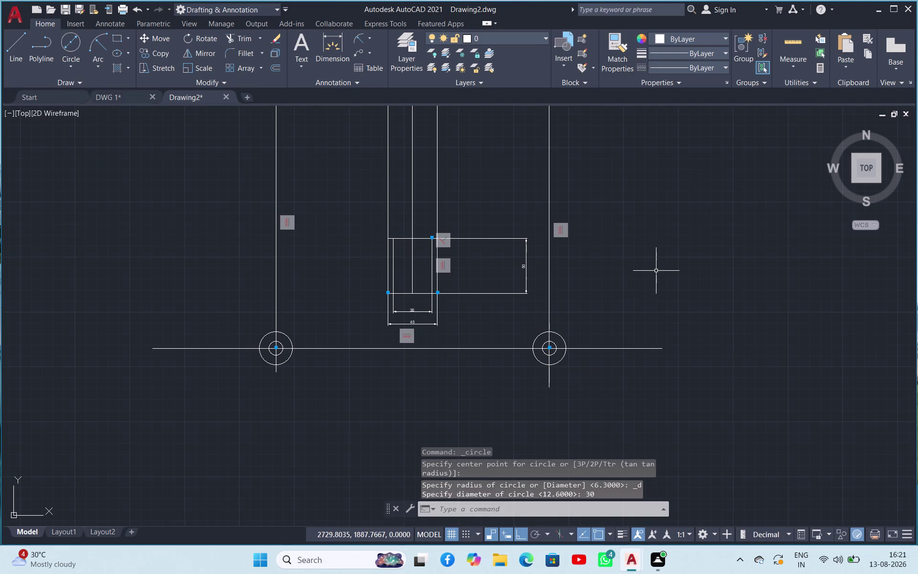
key(Escape)
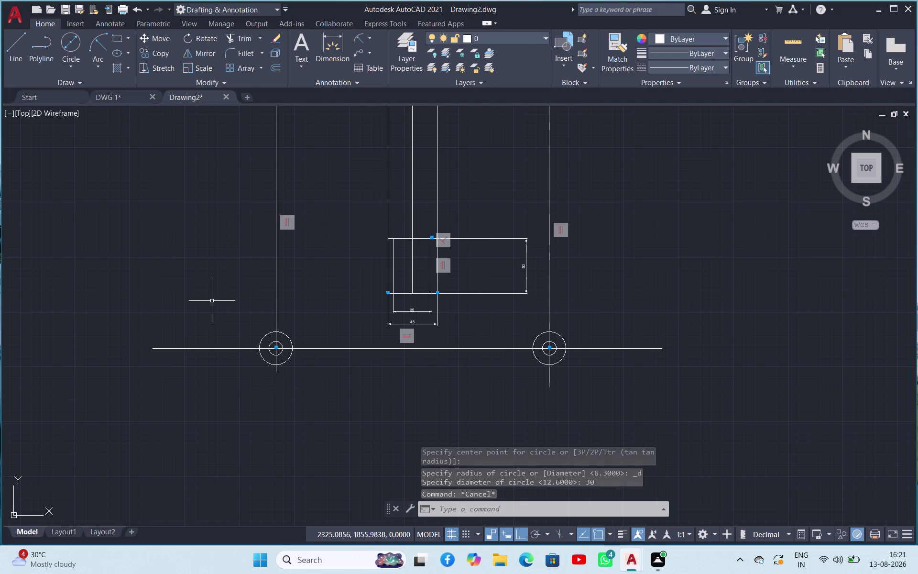
click(17, 55)
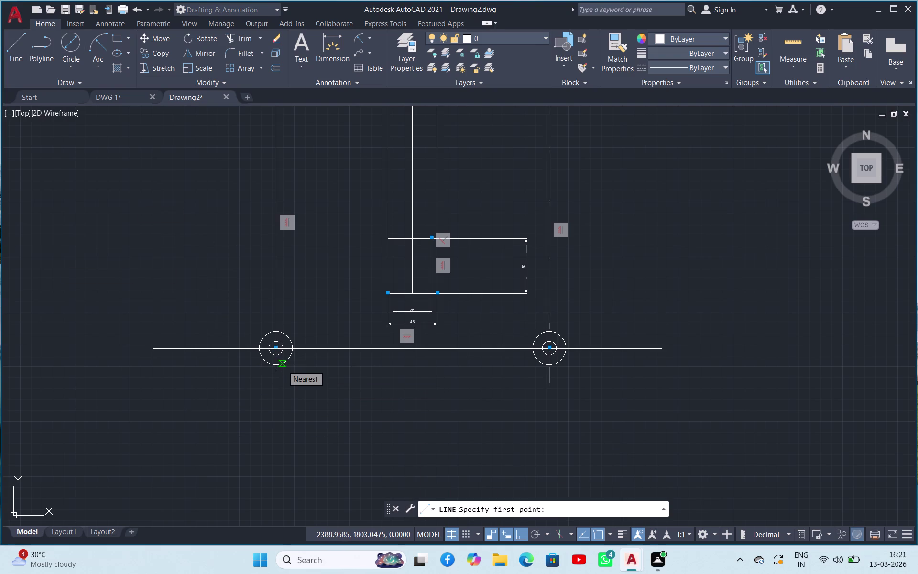
Draw a line tangent to the left outer circle ending at the rectangle's lower-left corner.
right_click(283, 366)
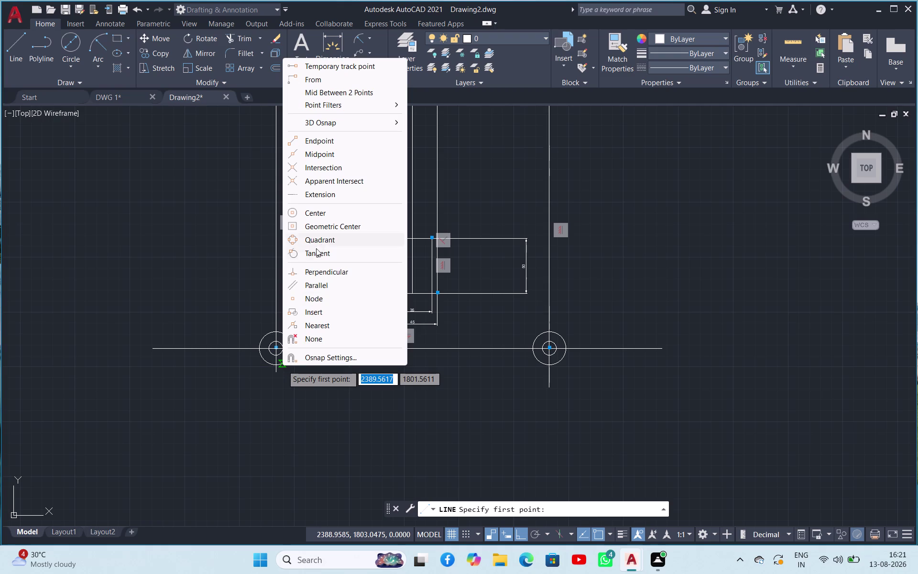
click(315, 255)
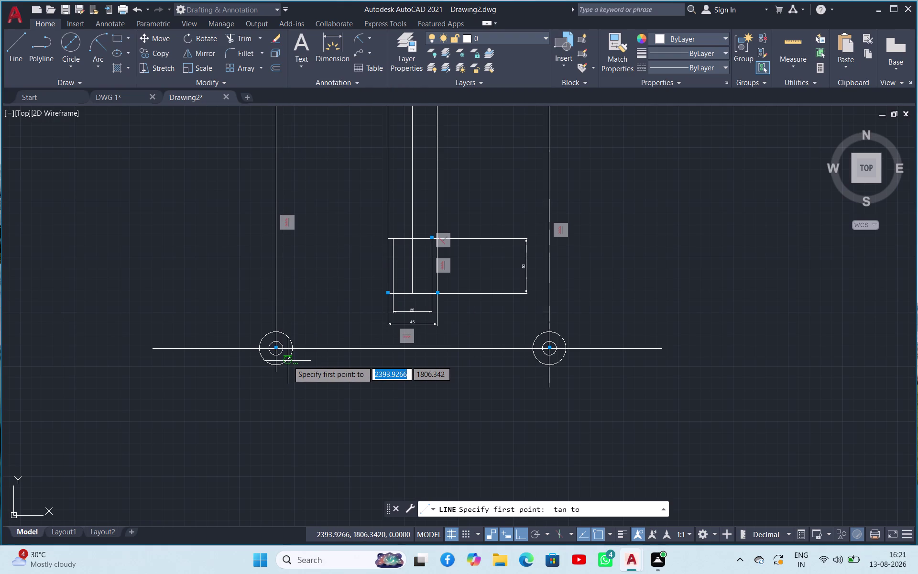
click(288, 360)
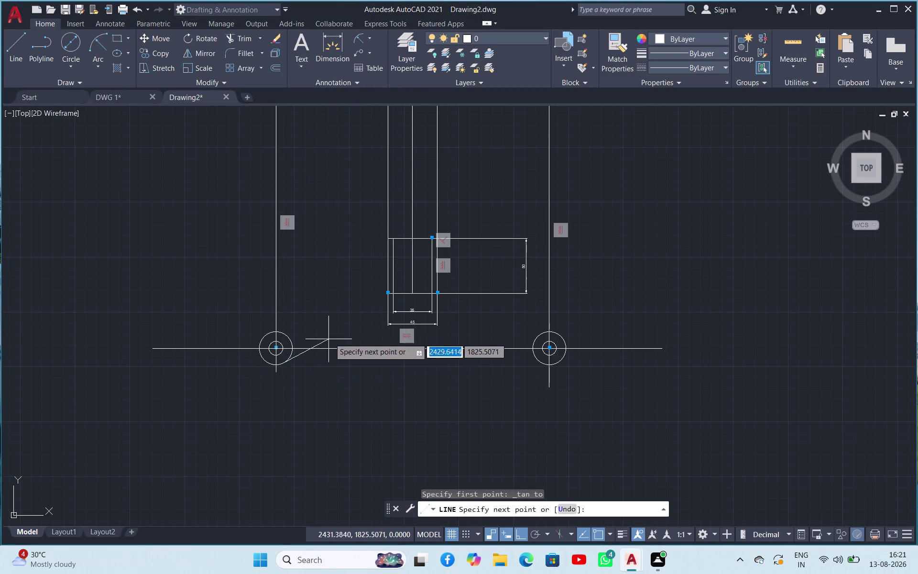
click(389, 296)
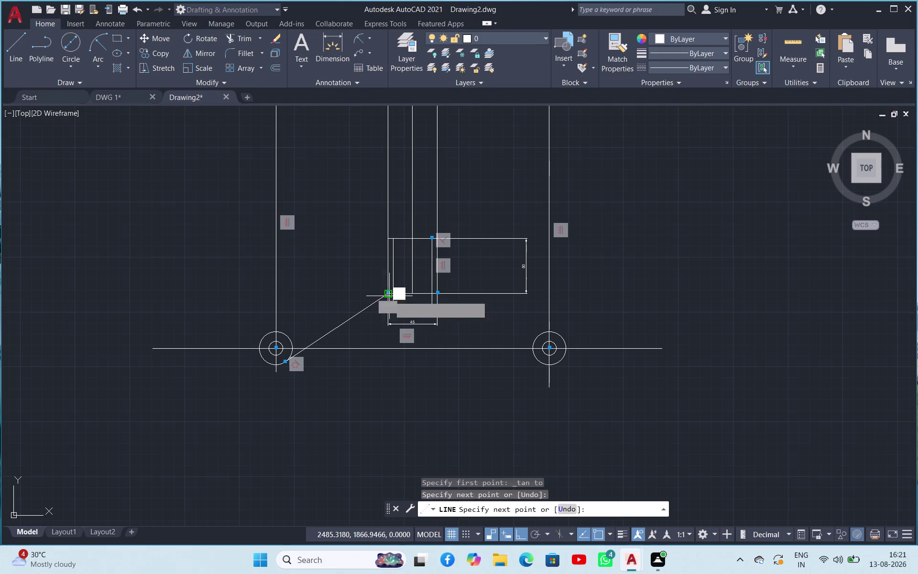
key(Escape)
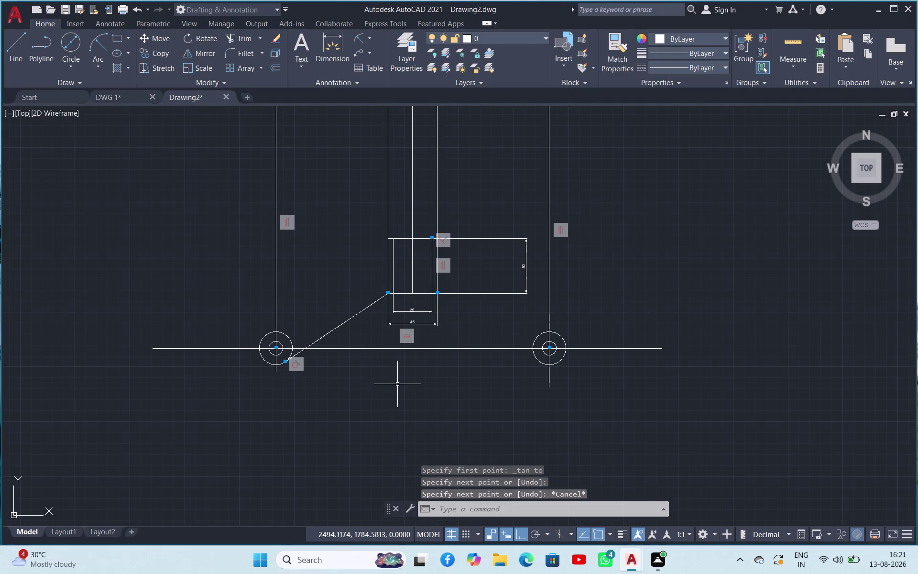
scroll(down, 3)
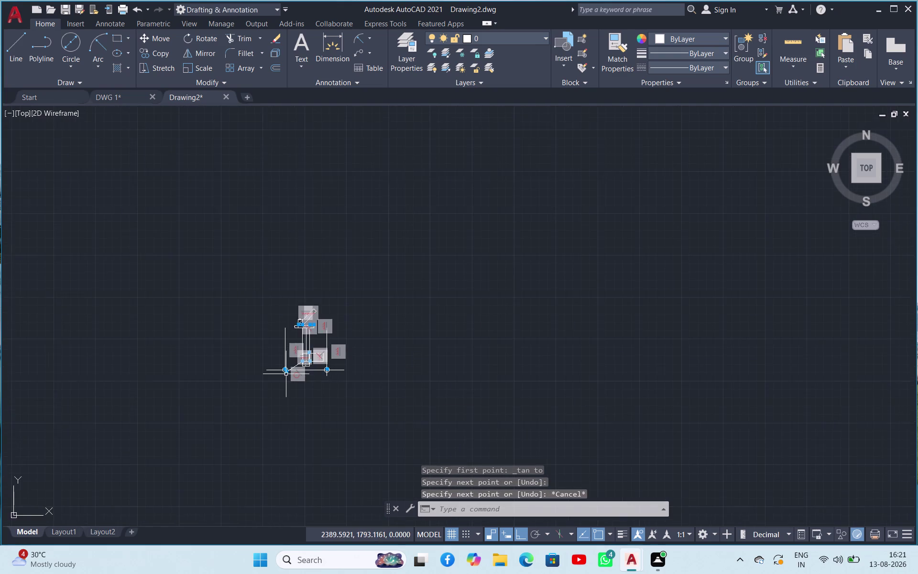
scroll(up, 3)
scroll(up, 3)
scroll(down, 3)
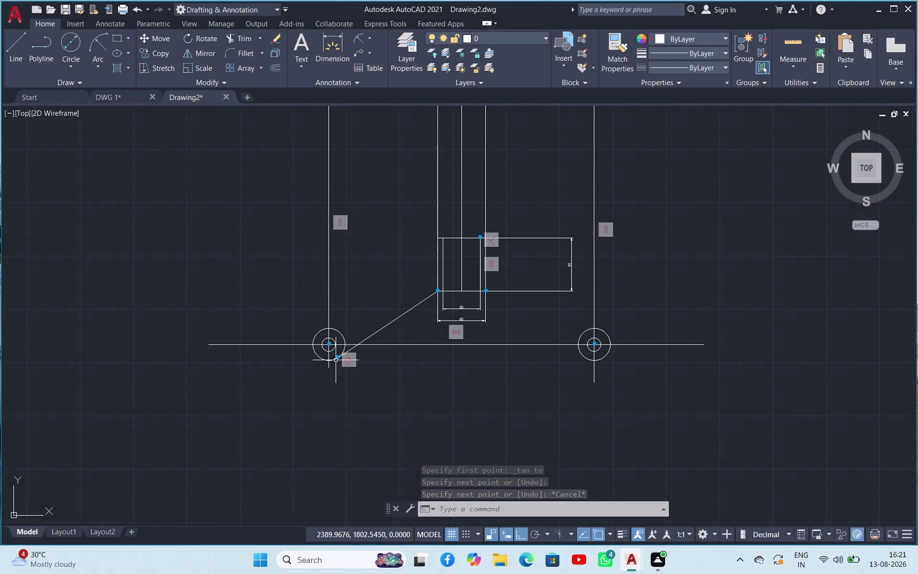
Draw a line tangent to the left circle's top ending at the rectangle's upper-left corner.
click(16, 57)
right_click(164, 282)
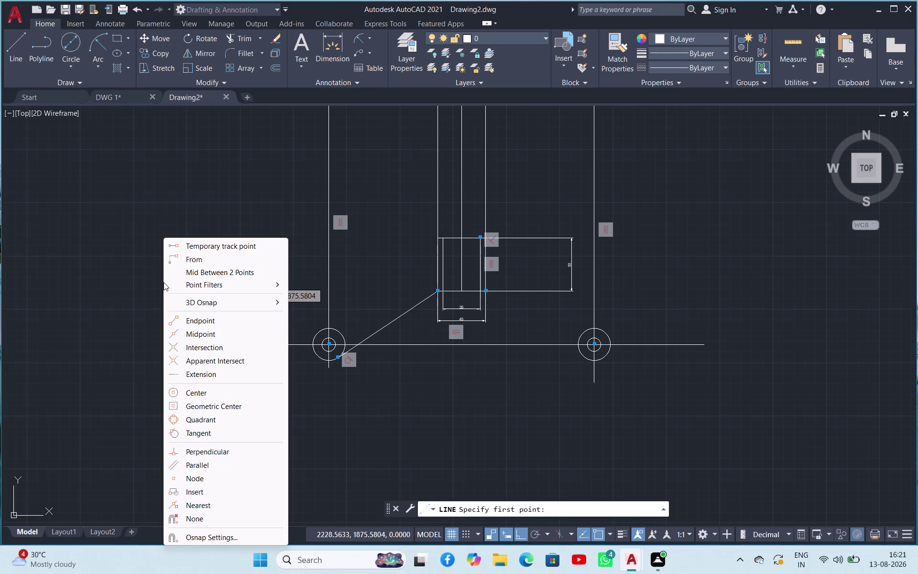
click(202, 435)
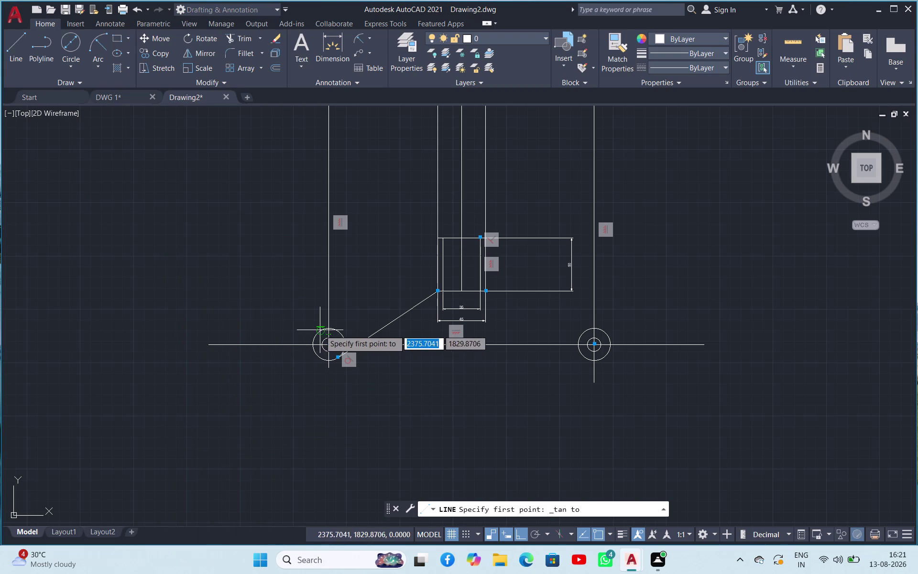
click(319, 330)
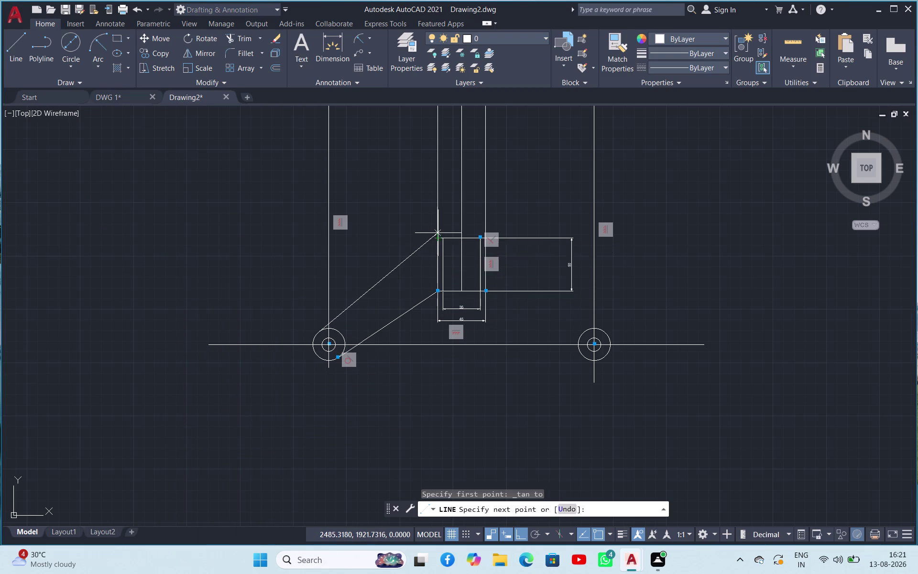
click(437, 239)
right_click(417, 382)
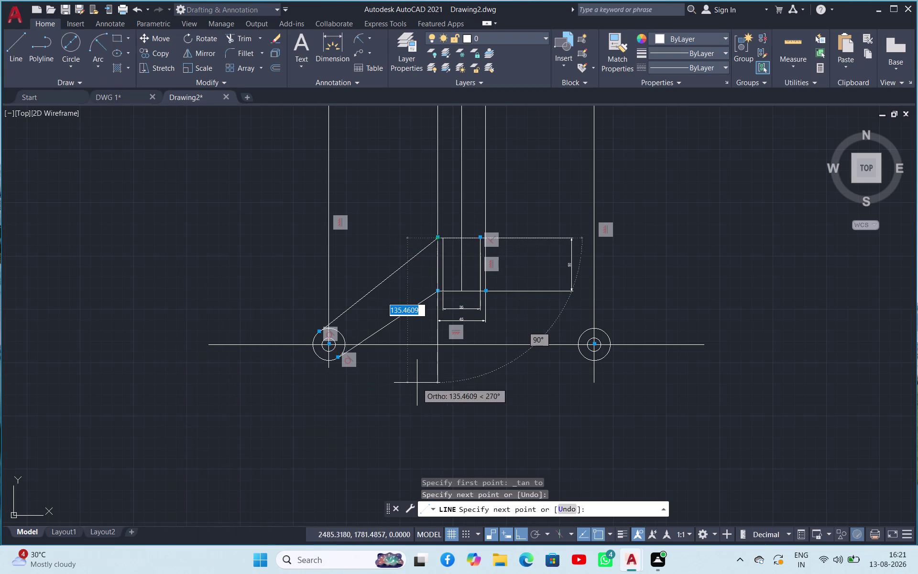
click(385, 391)
key(Escape)
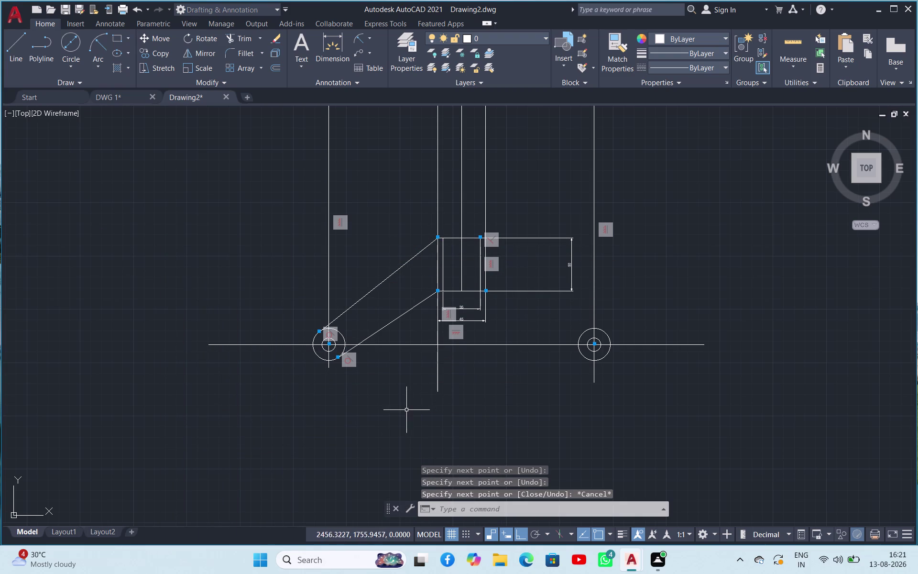
Delete the stray vertical line drawn down from the upper-left corner.
click(437, 367)
key(Delete)
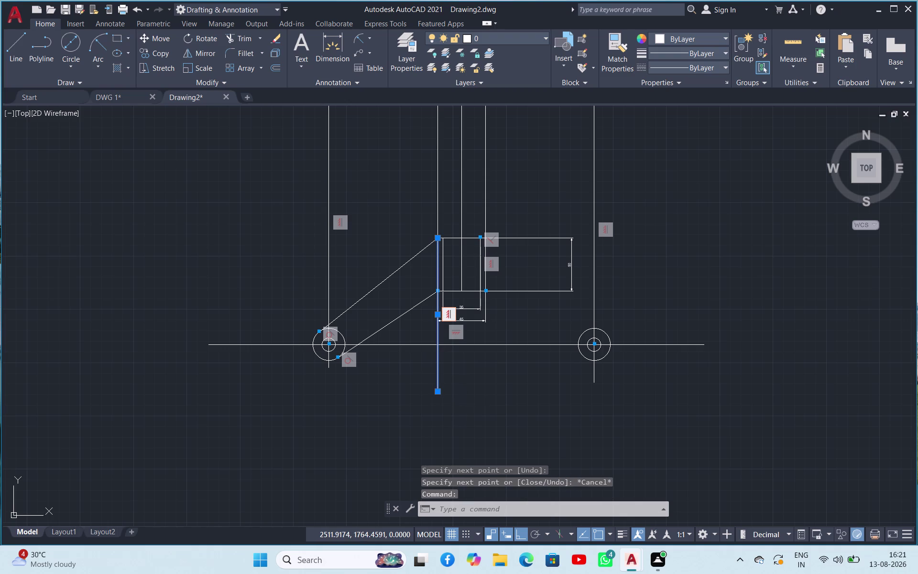
click(241, 38)
key(space)
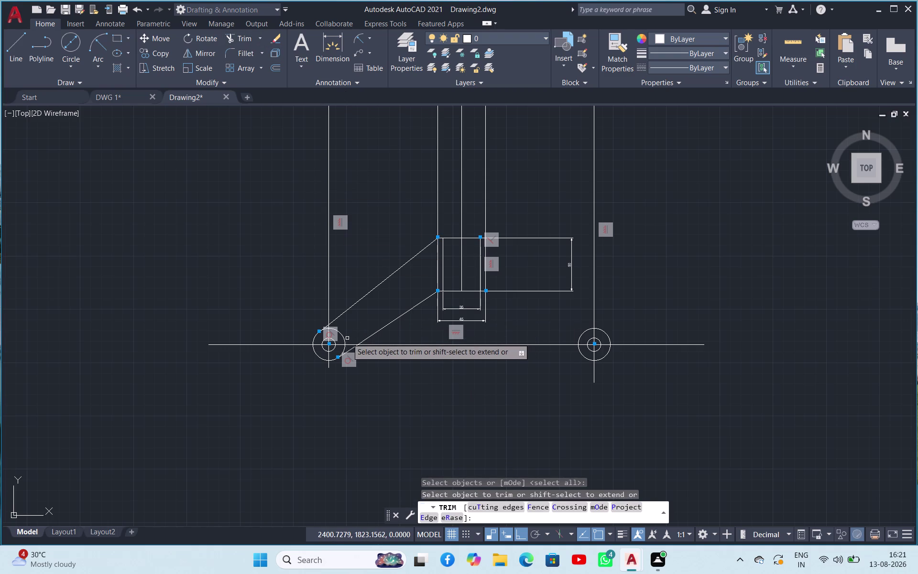
Trim away three unwanted arc pieces of the left 30-diameter circle between the tangent lines.
click(344, 340)
scroll(up, 3)
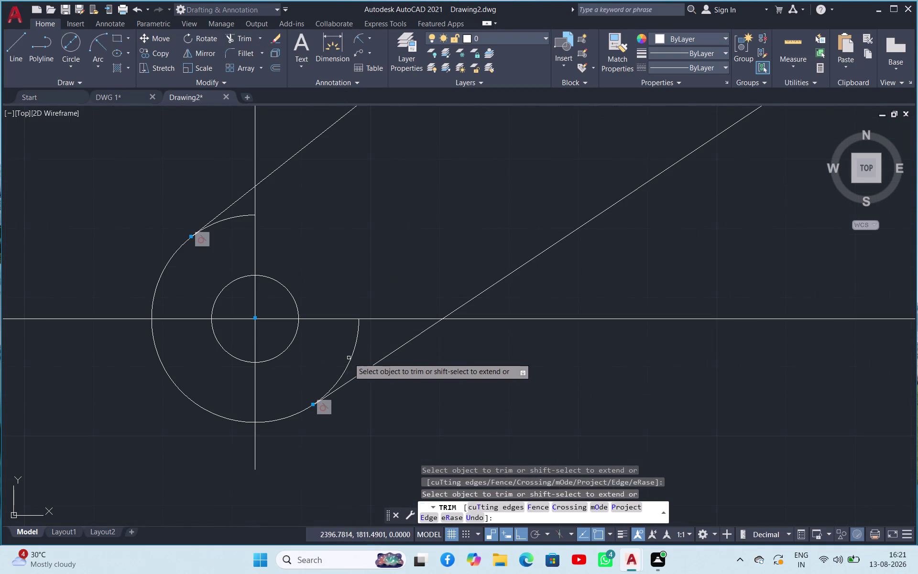
click(349, 358)
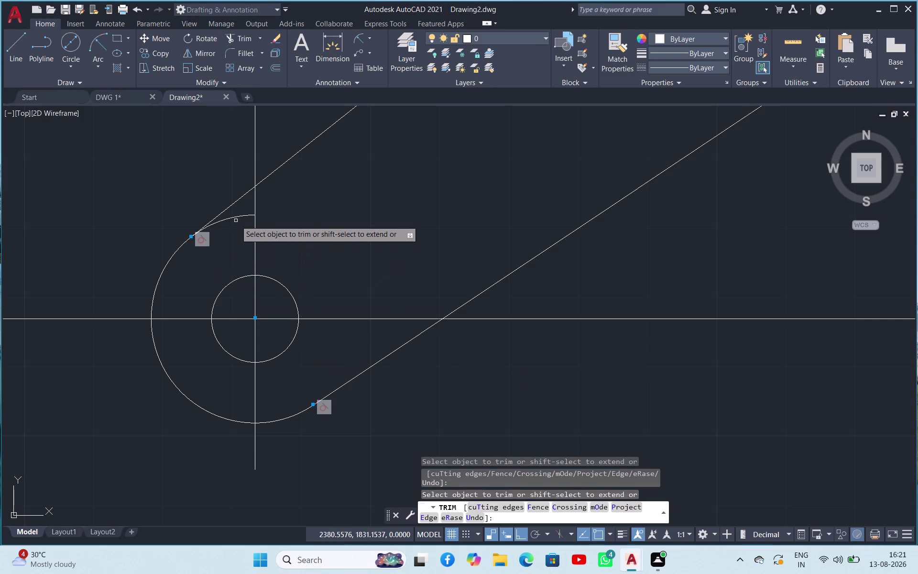
click(236, 216)
scroll(up, 3)
scroll(down, 3)
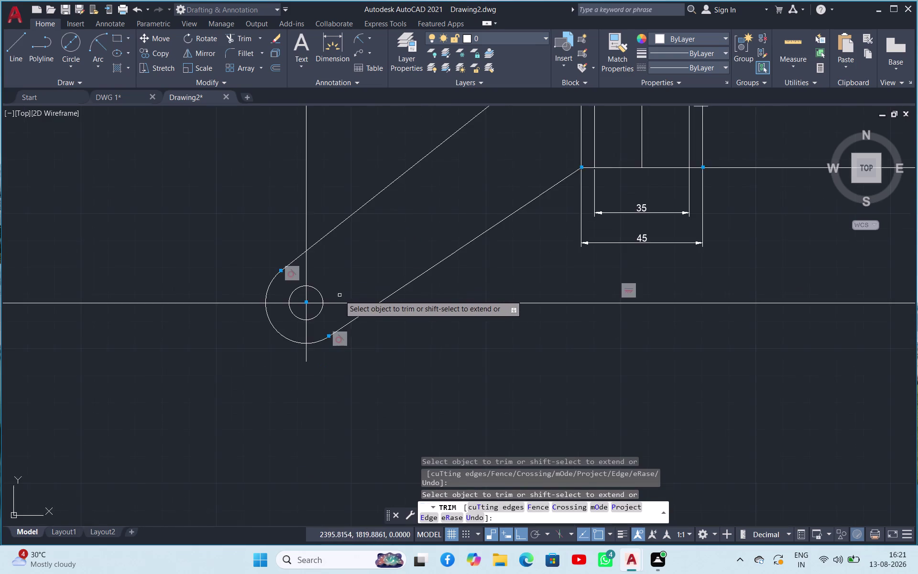
scroll(down, 3)
key(Escape)
scroll(up, 3)
scroll(down, 3)
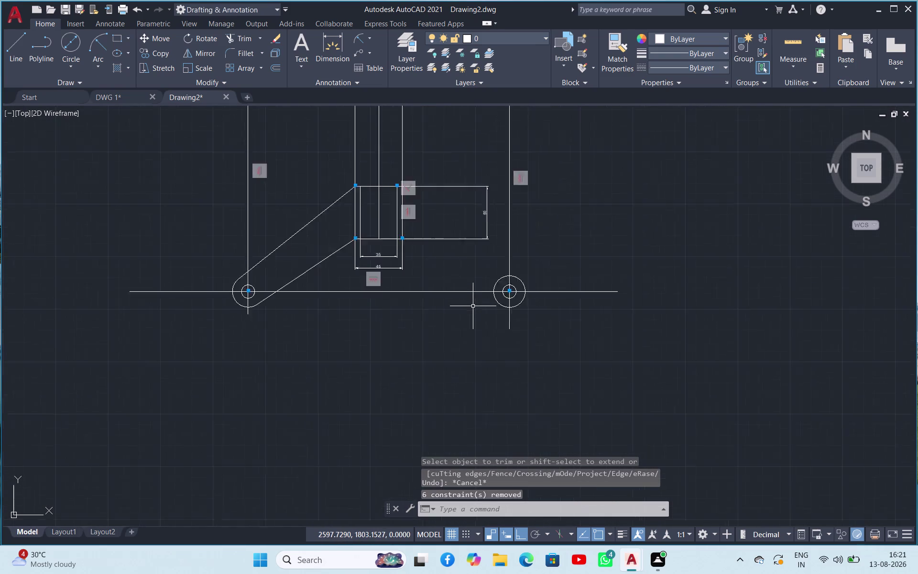
scroll(down, 3)
scroll(up, 3)
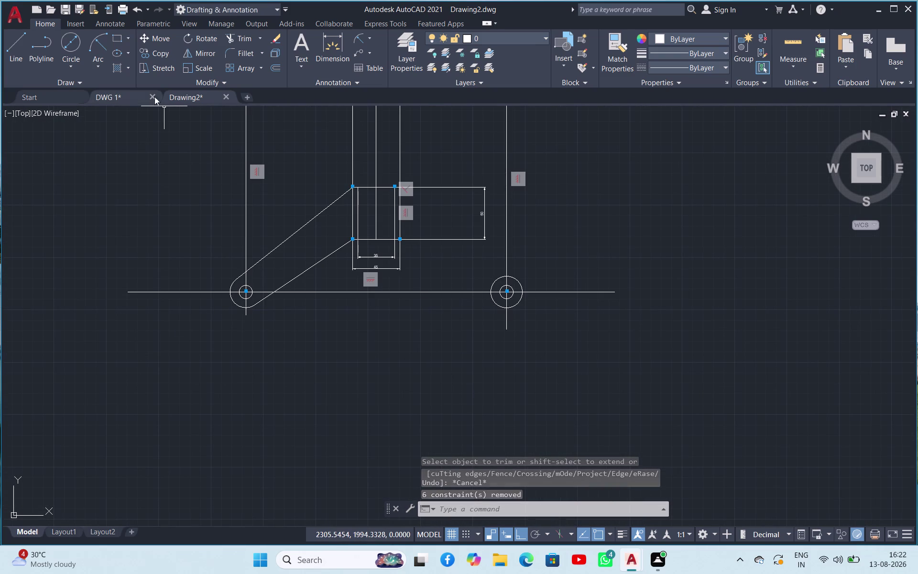
Draw a line tangent to the right outer circle ending at the bracket's lower right corner.
click(24, 49)
right_click(358, 271)
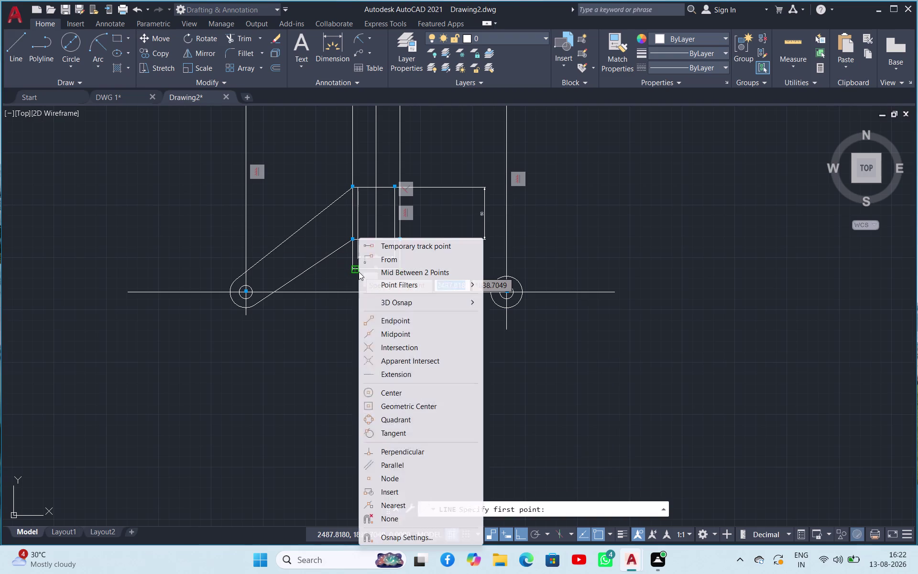
click(401, 427)
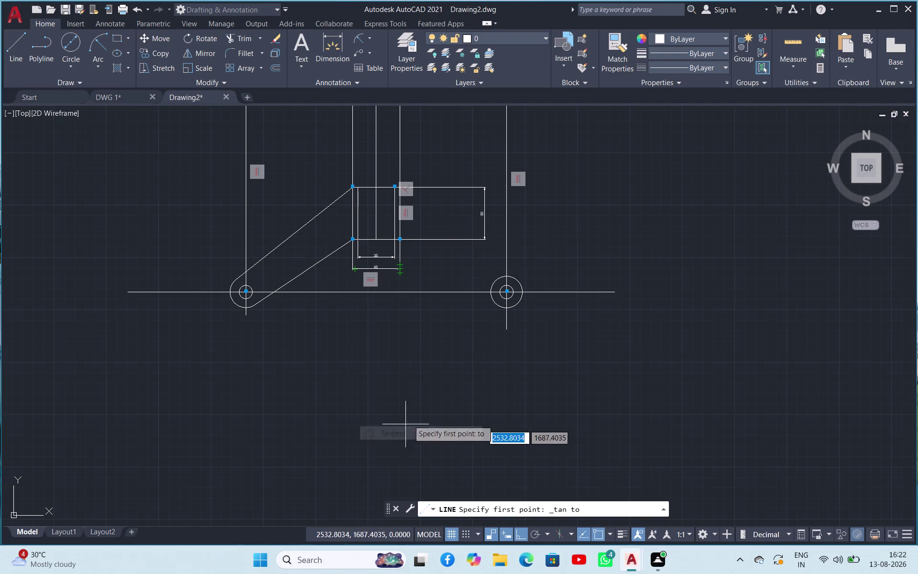
click(496, 306)
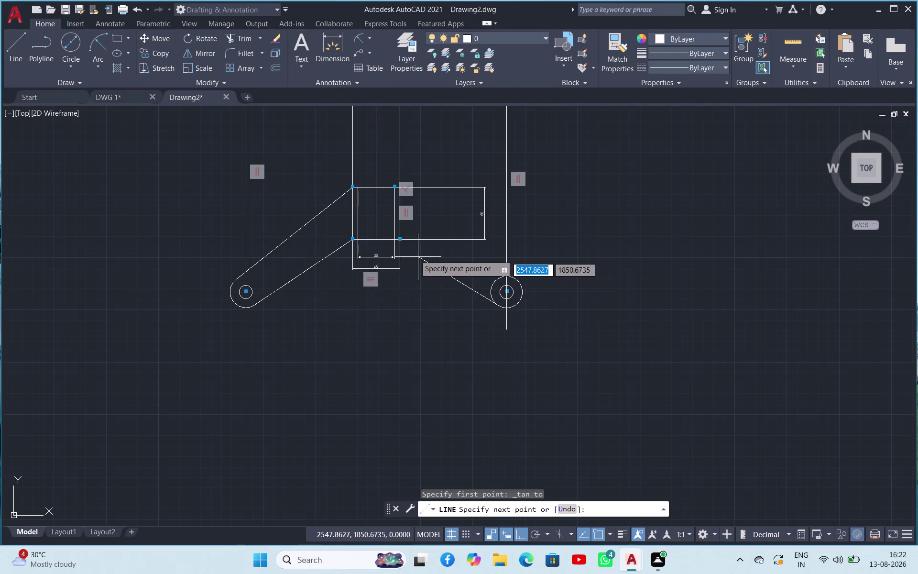
click(401, 238)
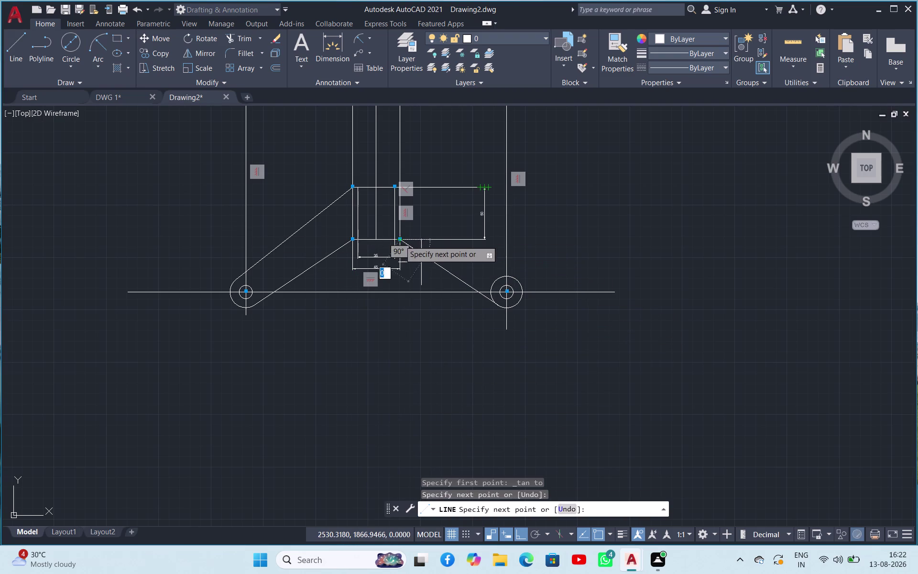
key(Escape)
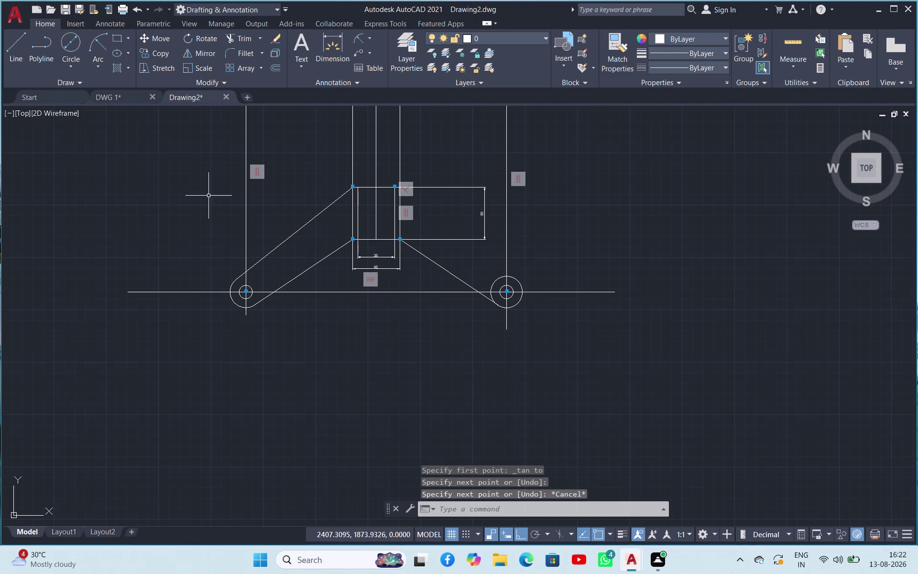
Draw a second tangent line from the right outer circle to the bracket's upper right corner.
click(16, 57)
right_click(281, 326)
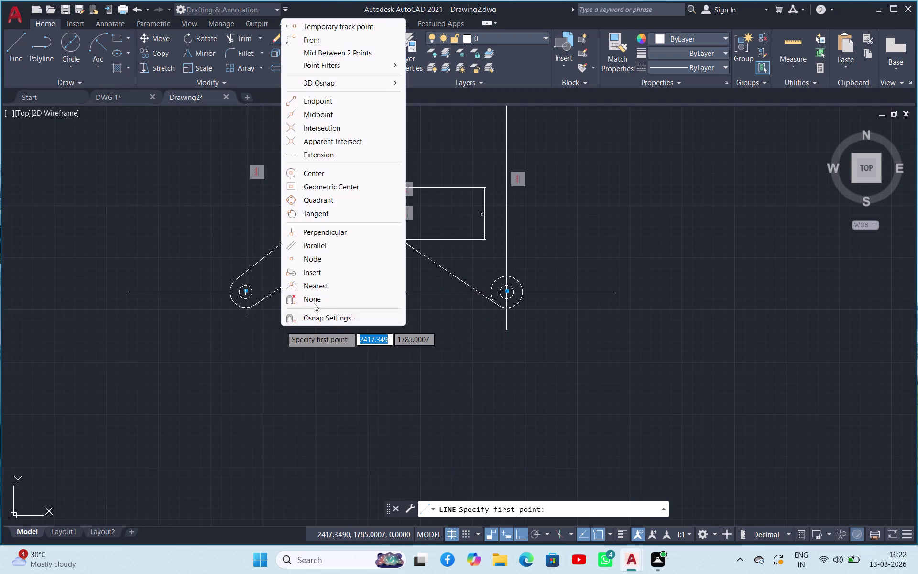
click(310, 214)
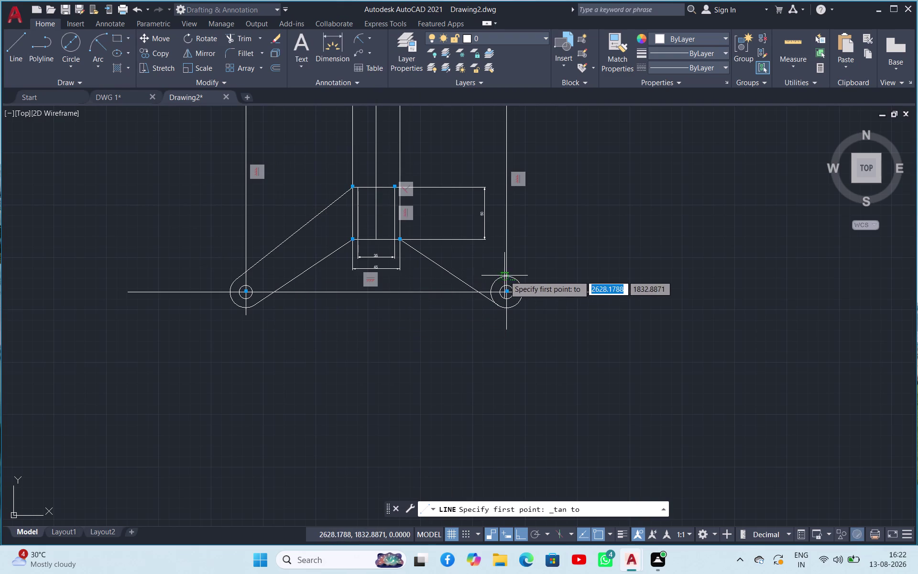
click(521, 282)
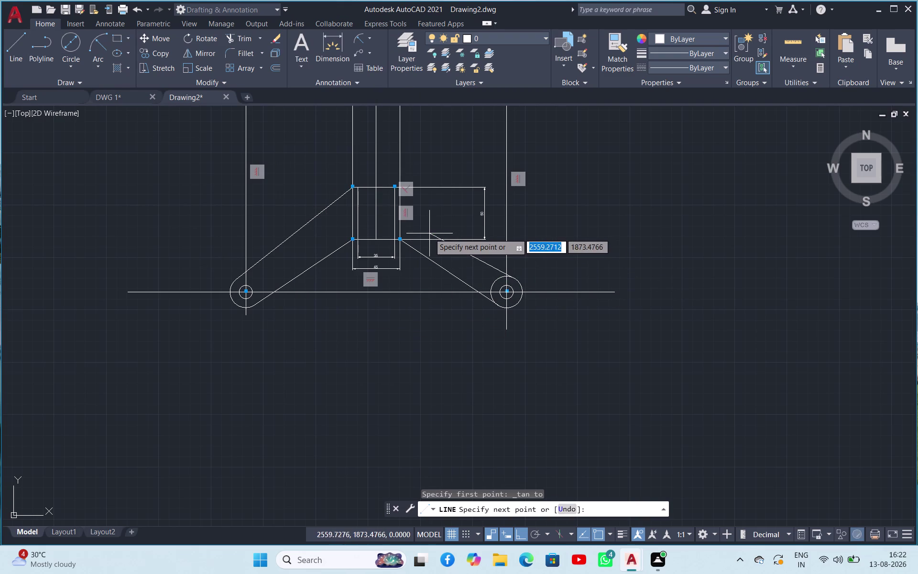
click(399, 186)
key(Escape)
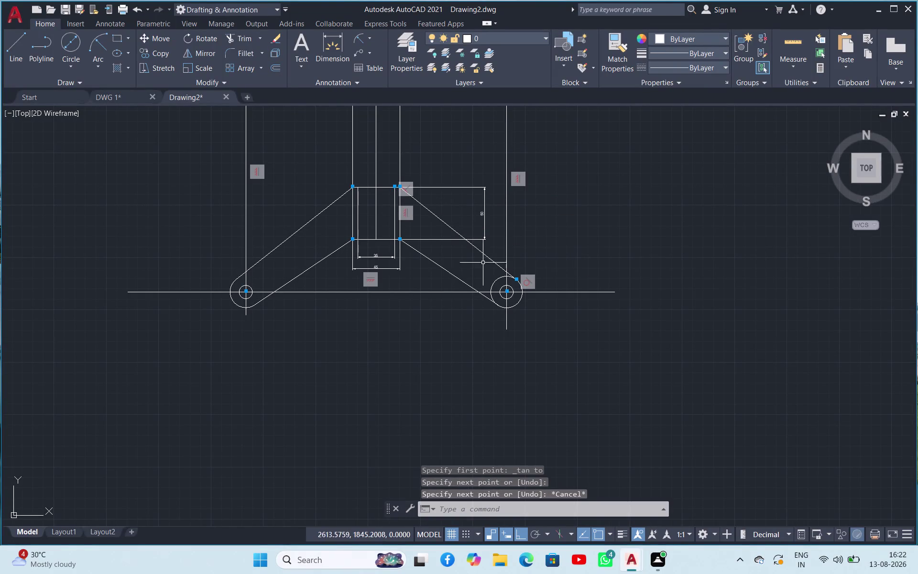
click(235, 36)
key(space)
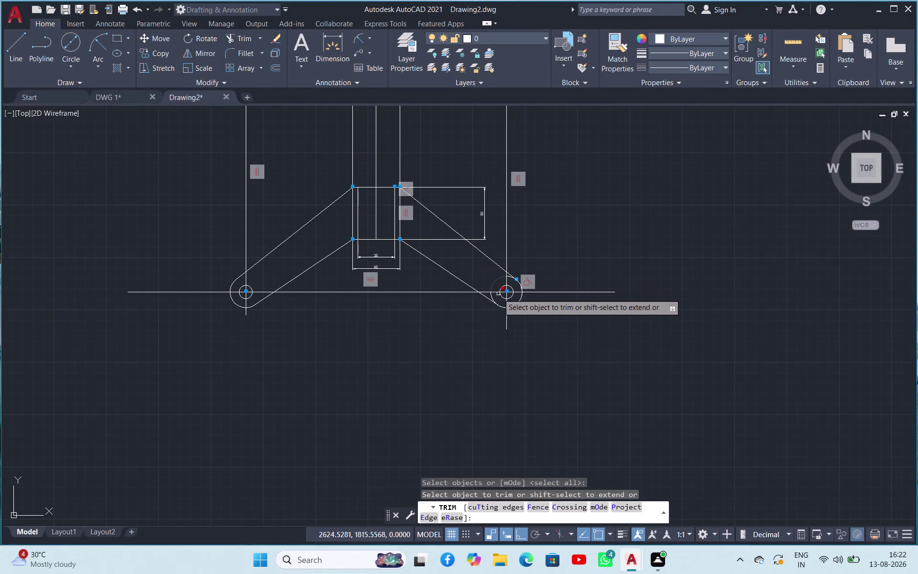
Trim away the unwanted arcs of the right 30-diameter circle between the tangent lines.
click(497, 280)
scroll(up, 3)
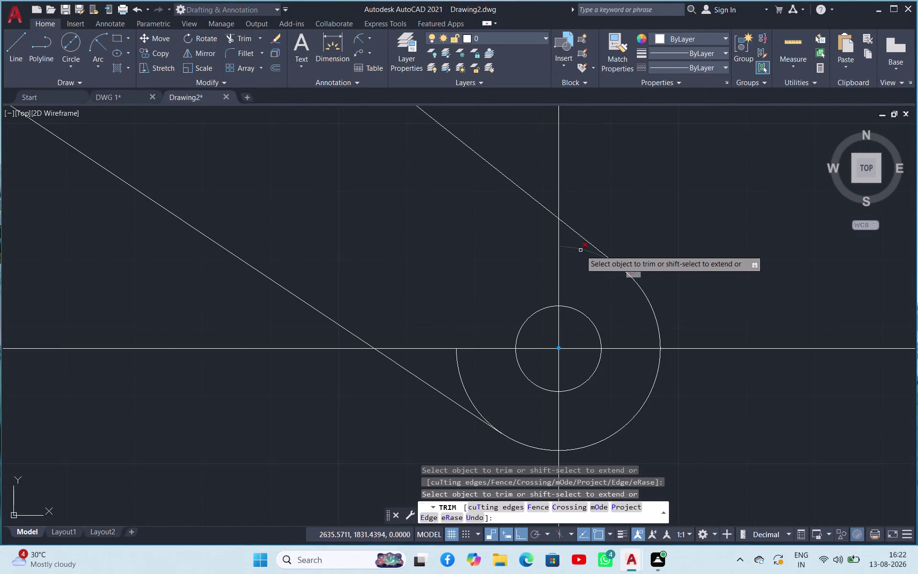
click(580, 250)
click(458, 370)
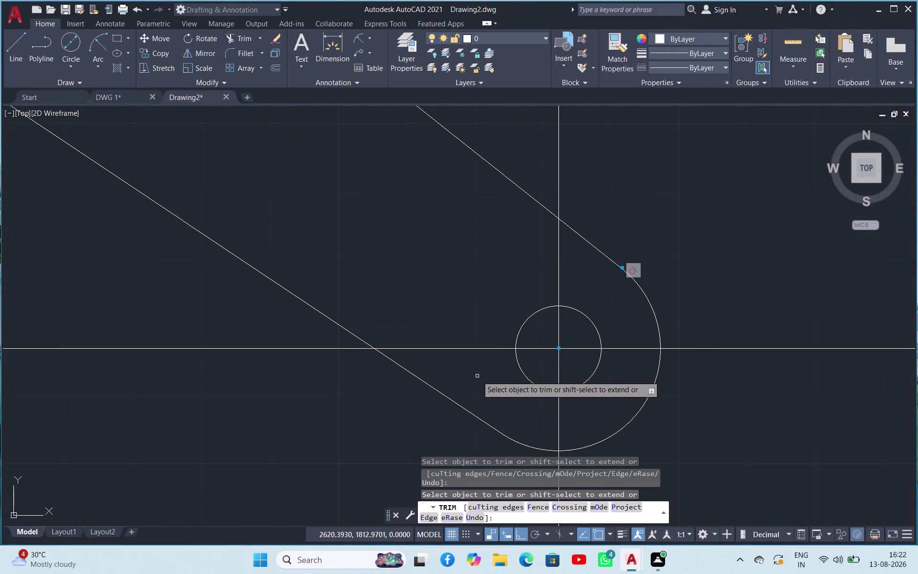
scroll(up, 3)
scroll(down, 3)
key(Escape)
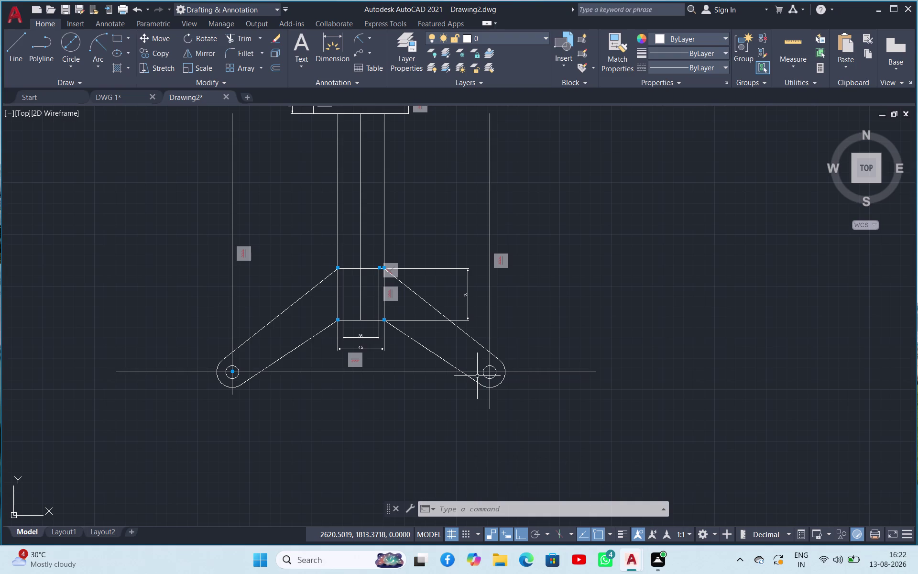
Erase the right vertical, horizontal centre and left vertical construction lines.
click(490, 240)
key(Delete)
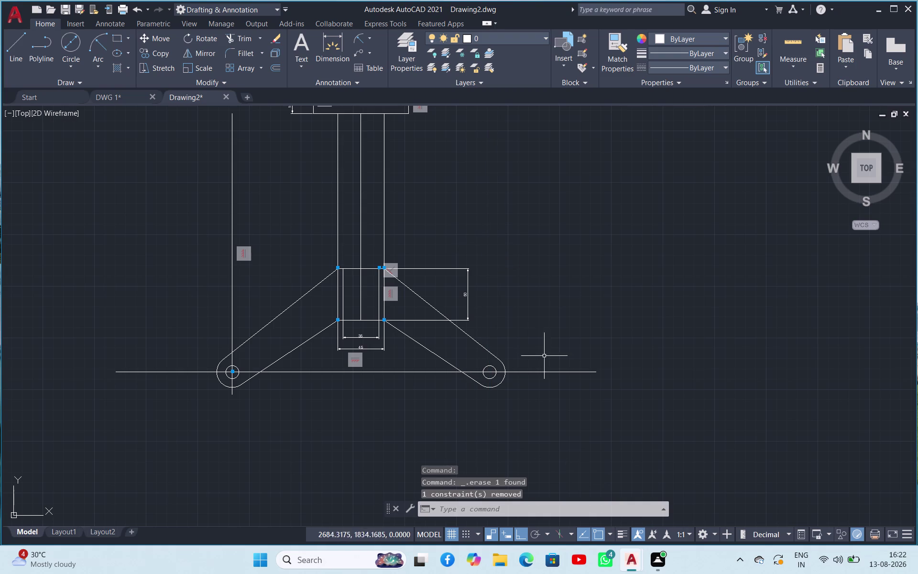
click(549, 372)
key(Delete)
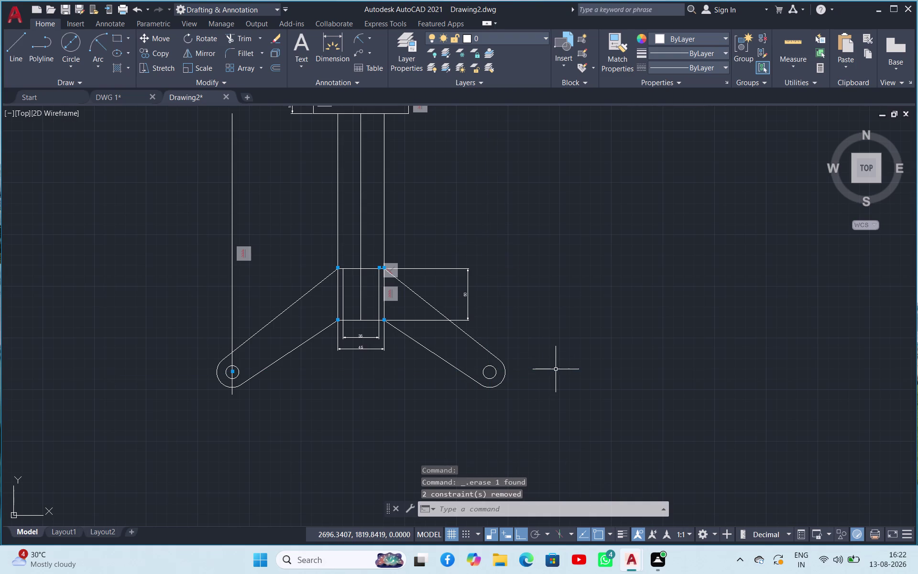
click(231, 248)
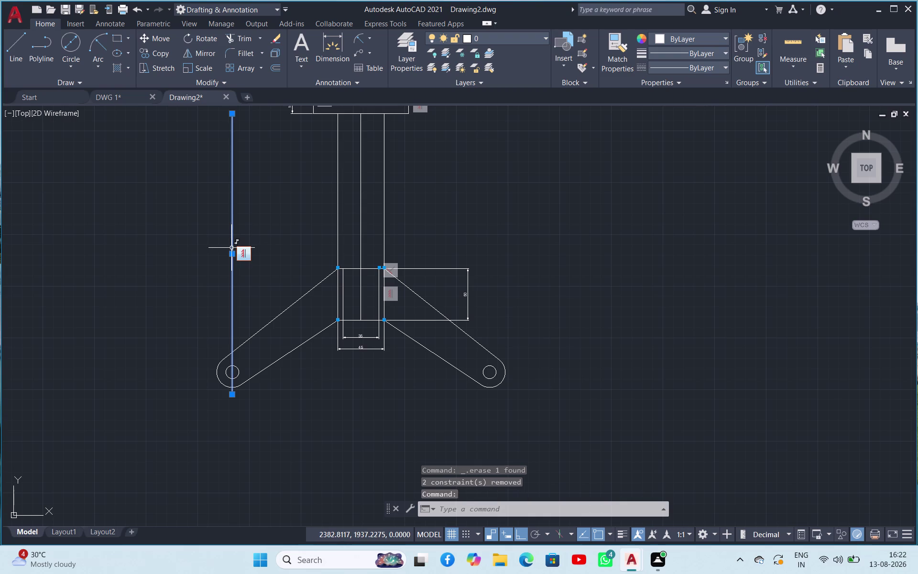
key(Delete)
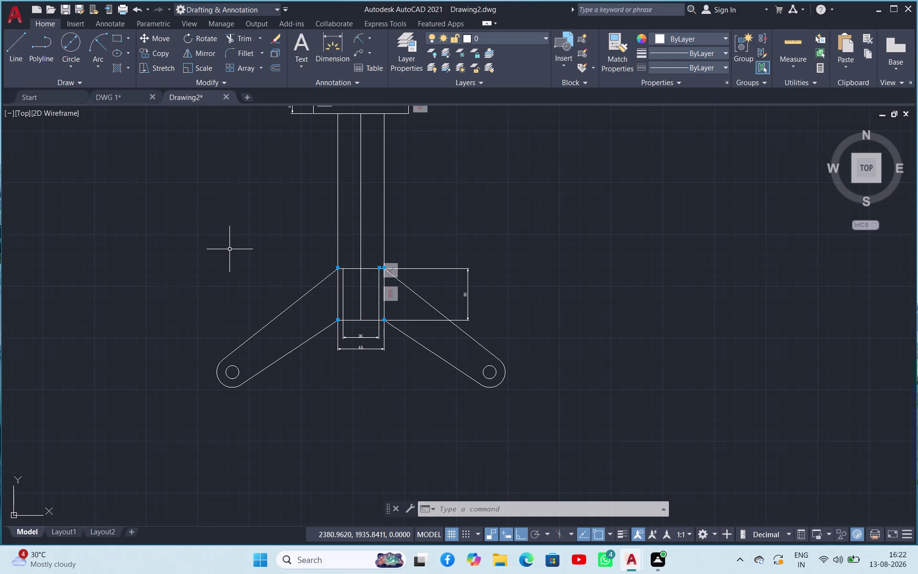
Delete the long angled line above the top plate, plus leftover angled lines and their dimension.
scroll(up, 3)
scroll(down, 3)
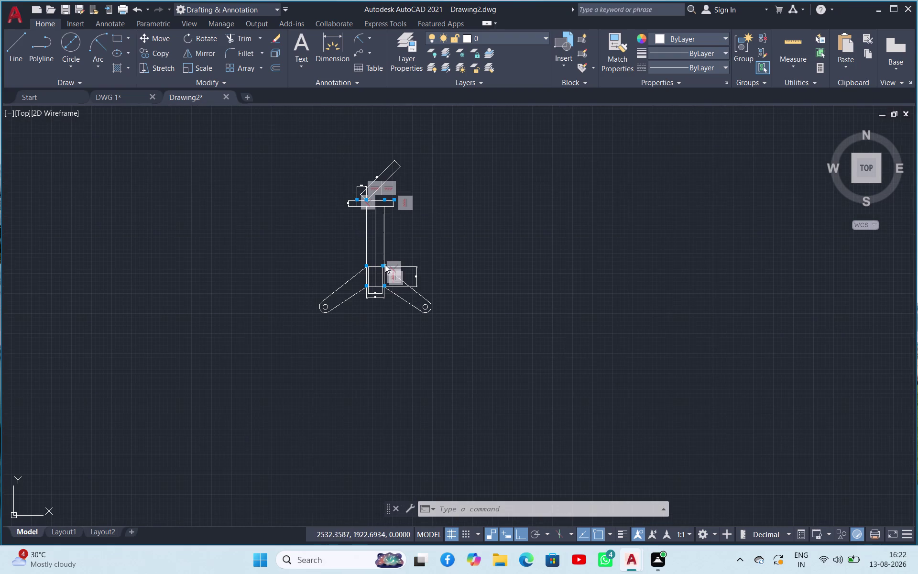
scroll(up, 3)
scroll(down, 3)
scroll(up, 3)
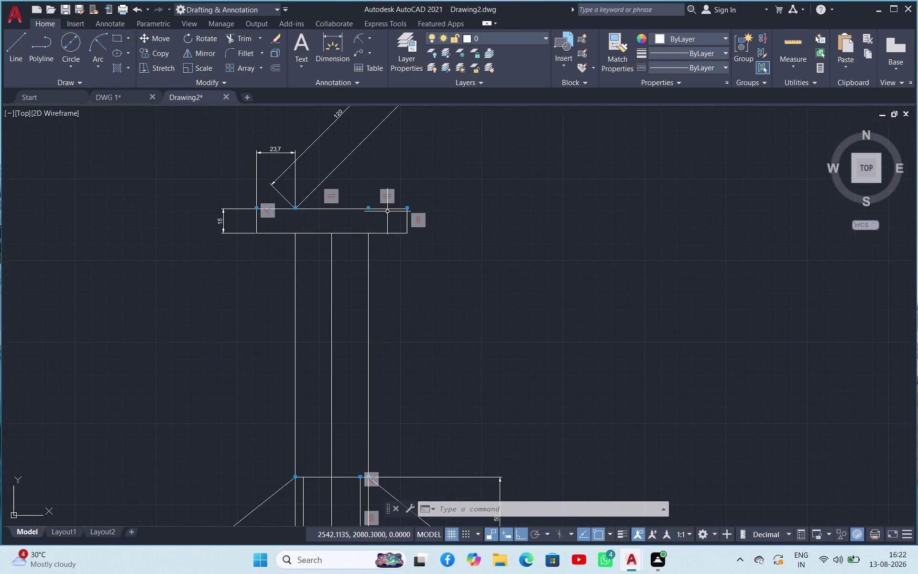
click(348, 156)
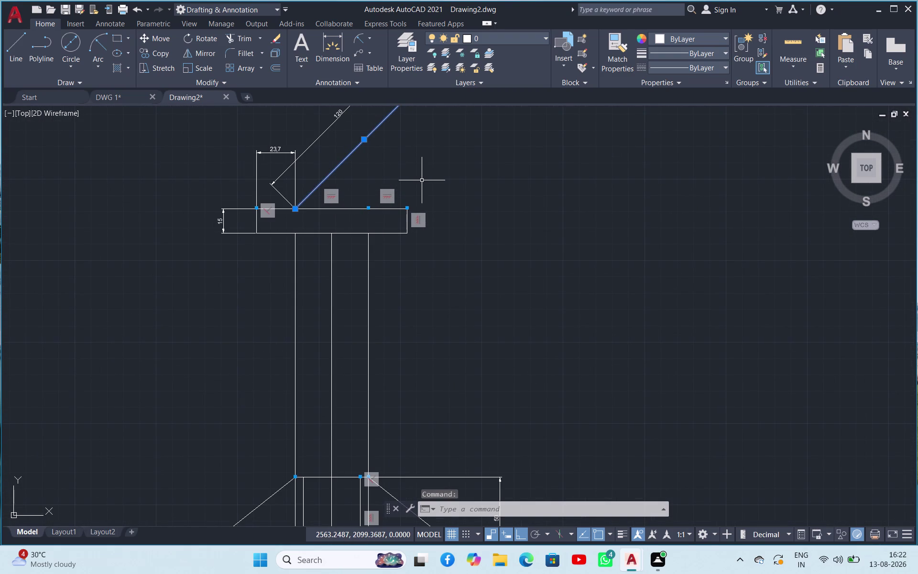
key(Delete)
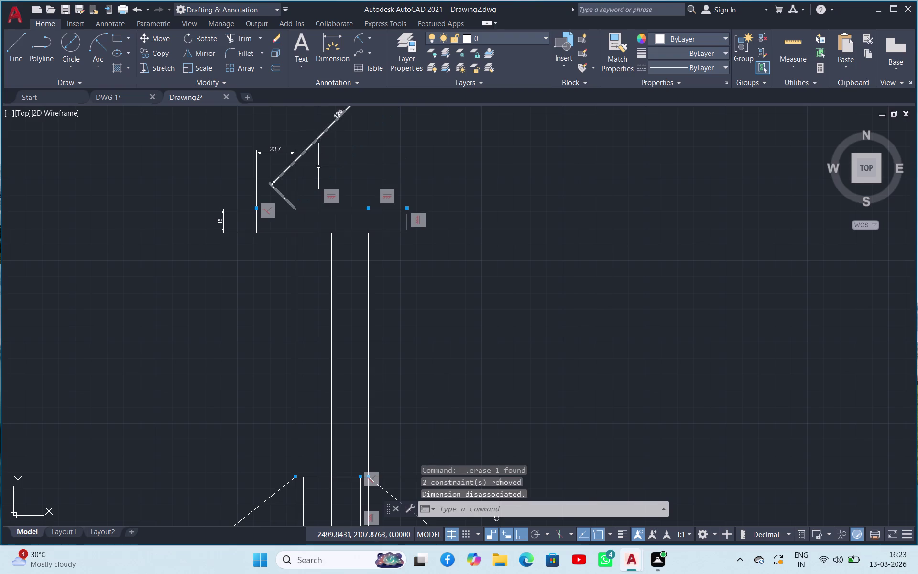
click(318, 166)
click(207, 147)
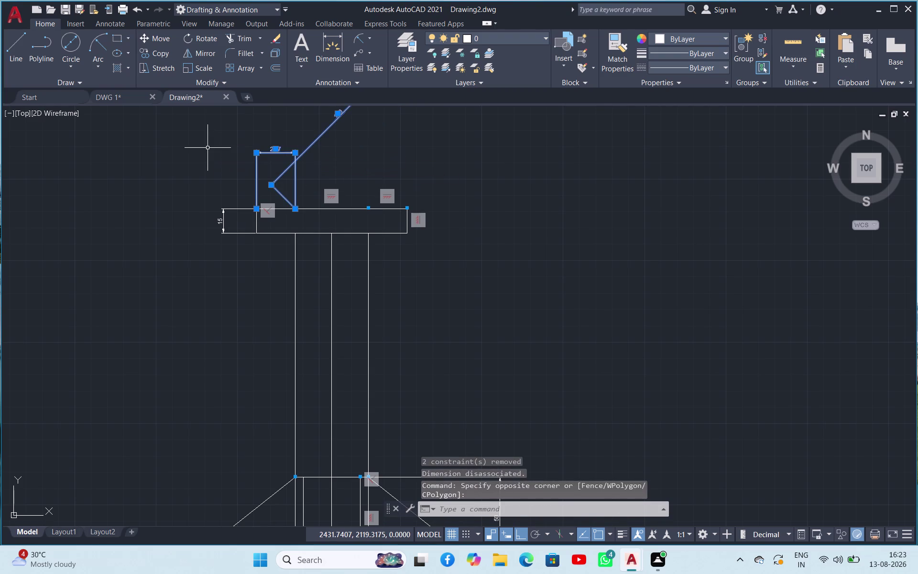
key(Delete)
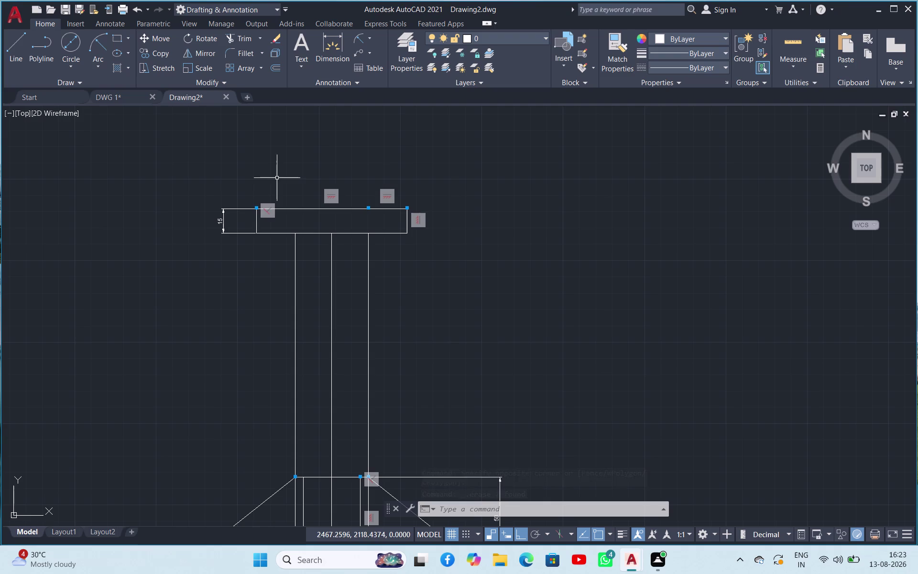
Delete the top plate's short left edge line.
click(254, 220)
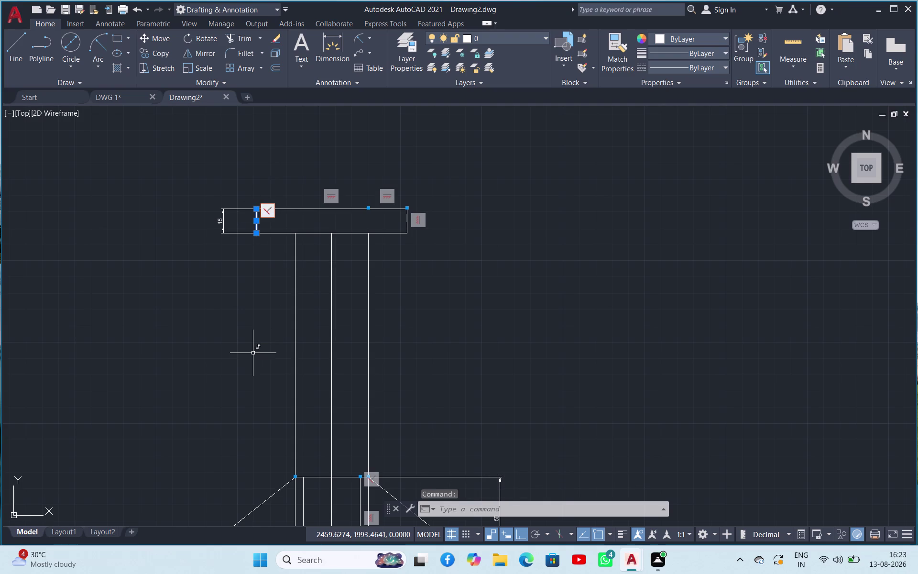
key(Delete)
scroll(up, 3)
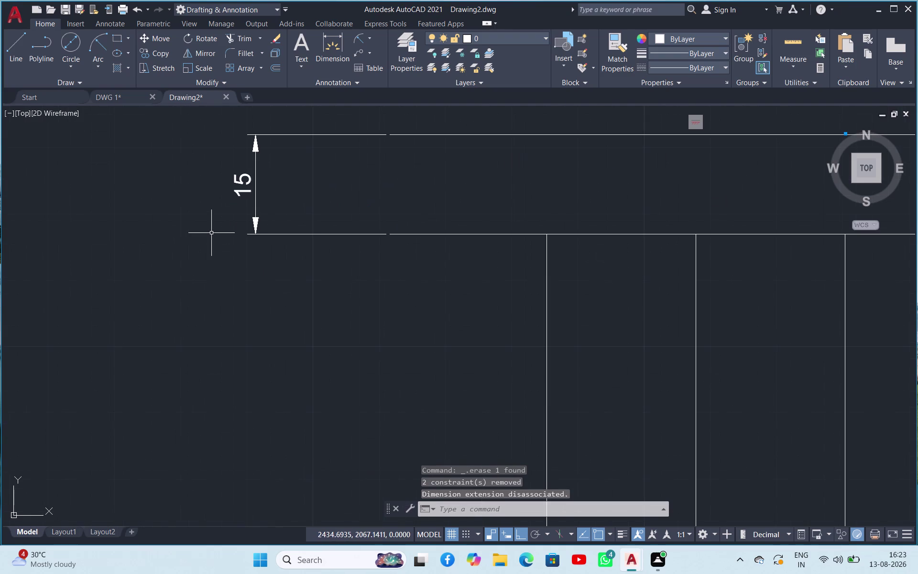
scroll(down, 3)
scroll(up, 3)
scroll(down, 3)
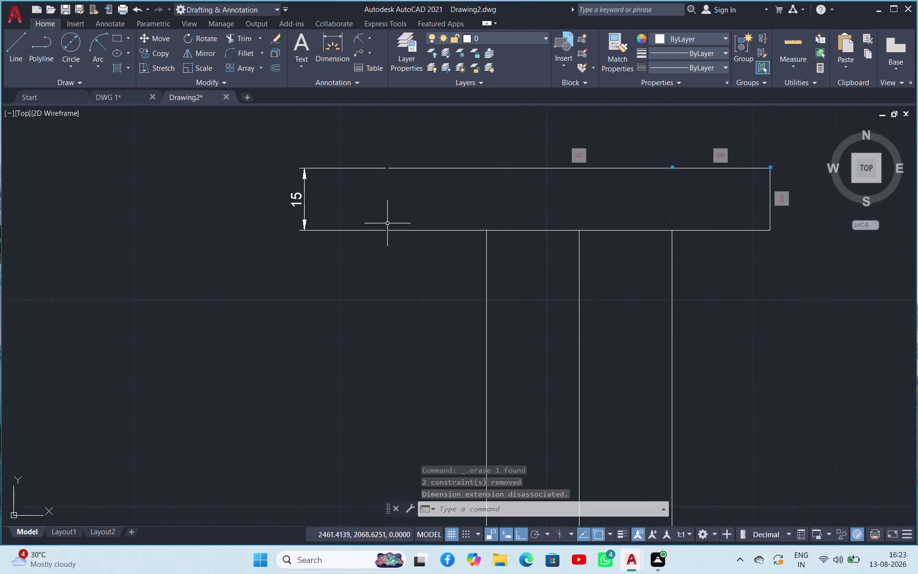
scroll(down, 3)
scroll(up, 3)
Undo the erase to restore the top bar and its 15 dimension, then cancel the selection.
key(ctrl+z)
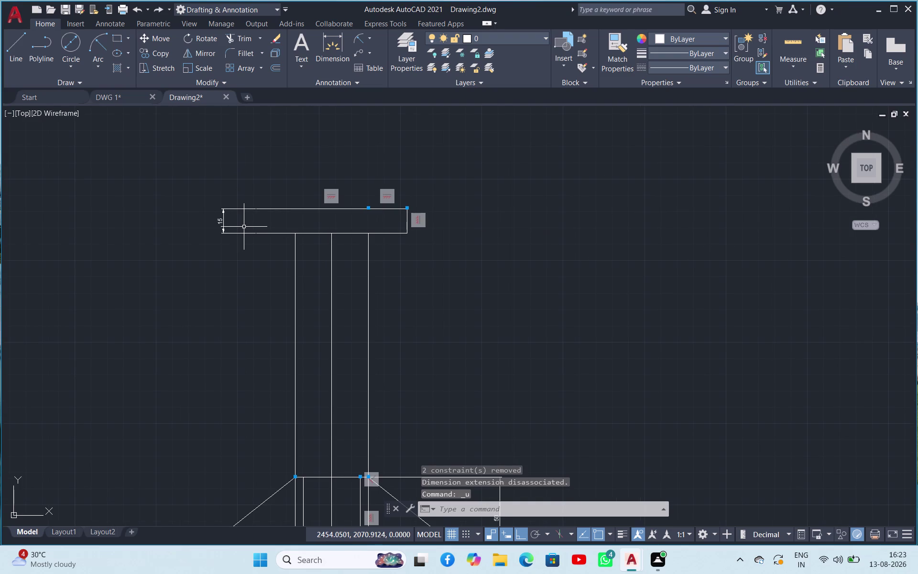
key(ctrl+z)
click(579, 255)
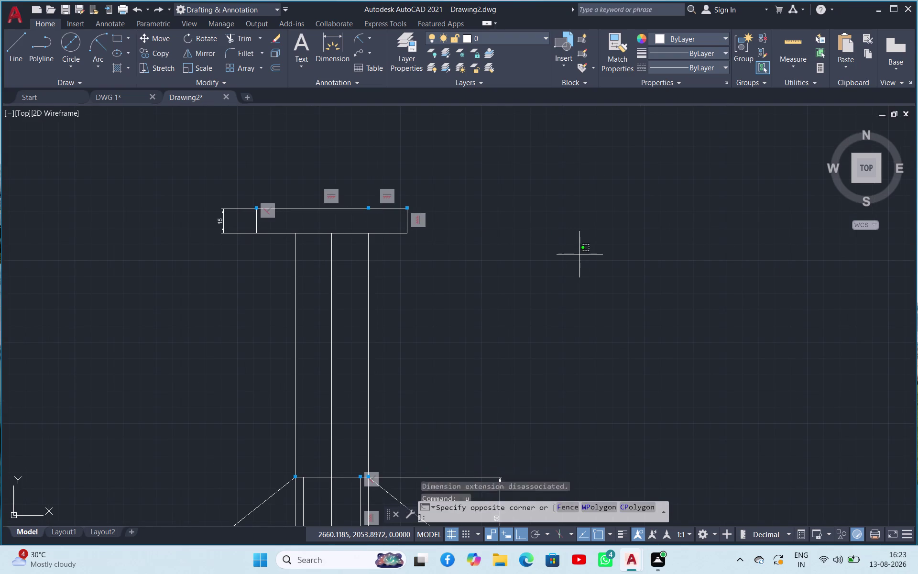
click(539, 283)
key(Escape)
scroll(up, 3)
scroll(up, 3)
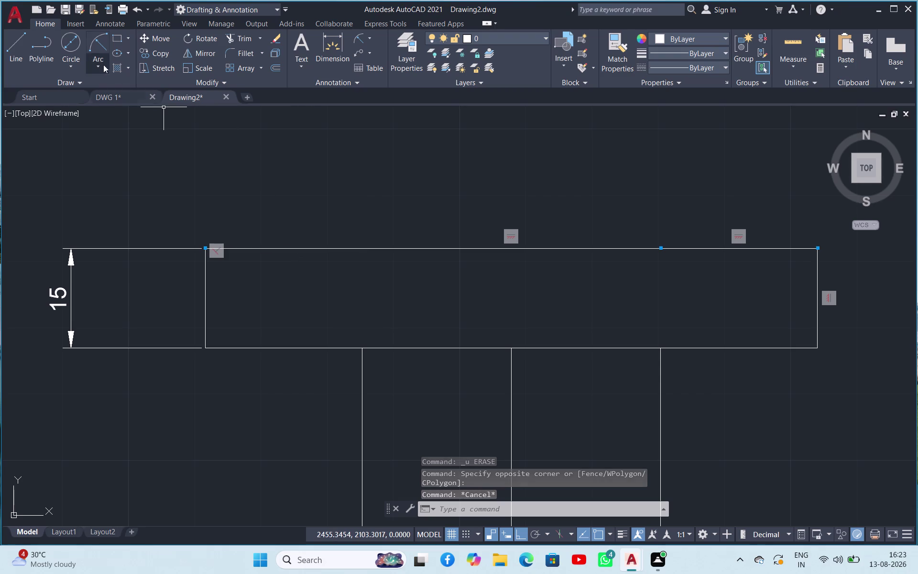
click(21, 50)
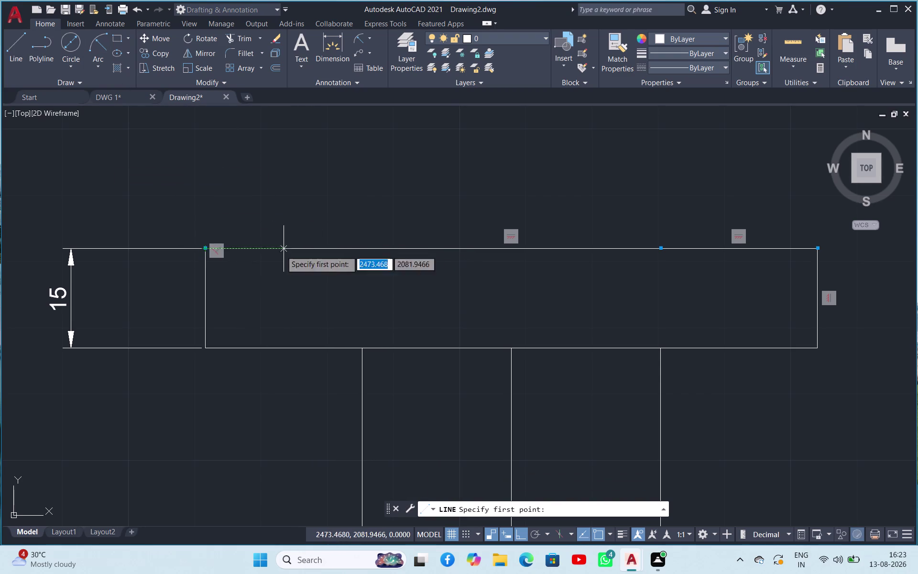
Draw a 23.7-long line from the bar's top-left corner.
key(Escape)
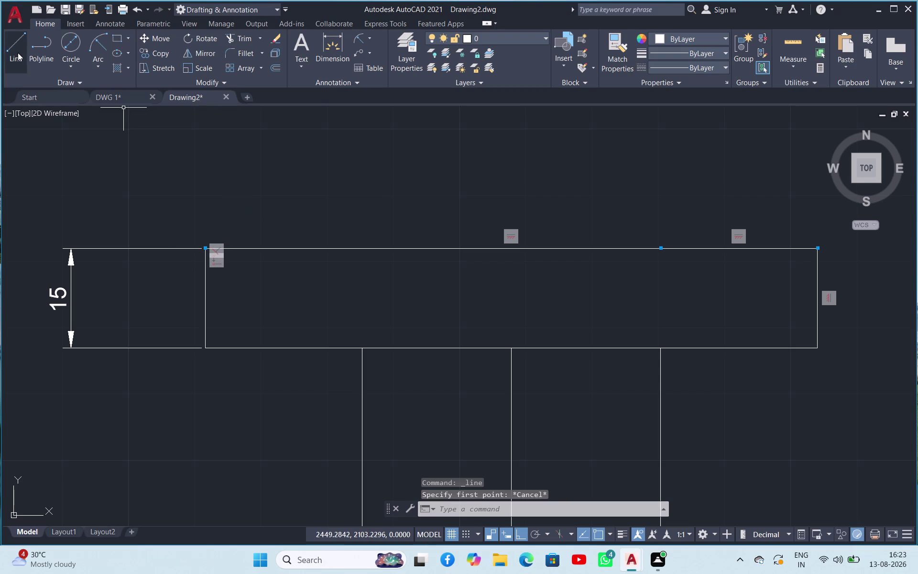
click(7, 51)
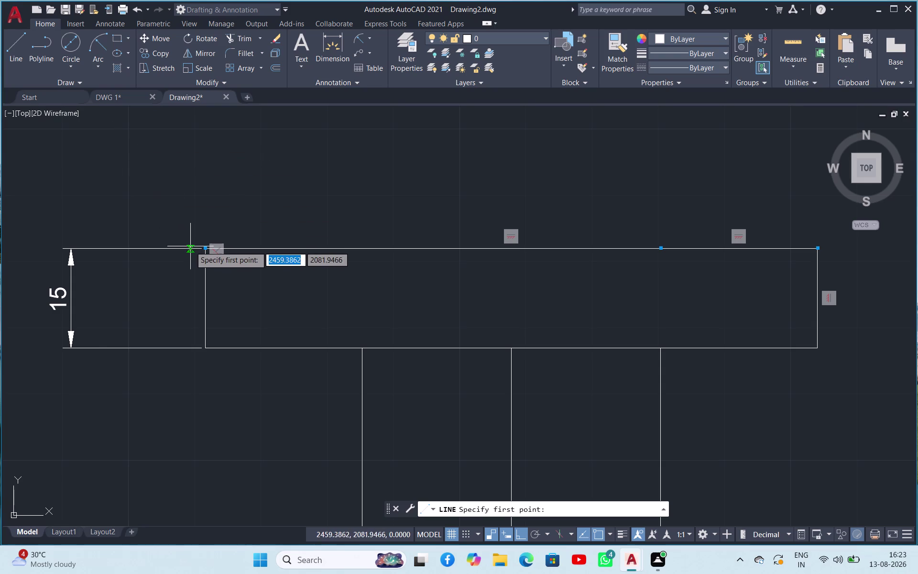
click(204, 247)
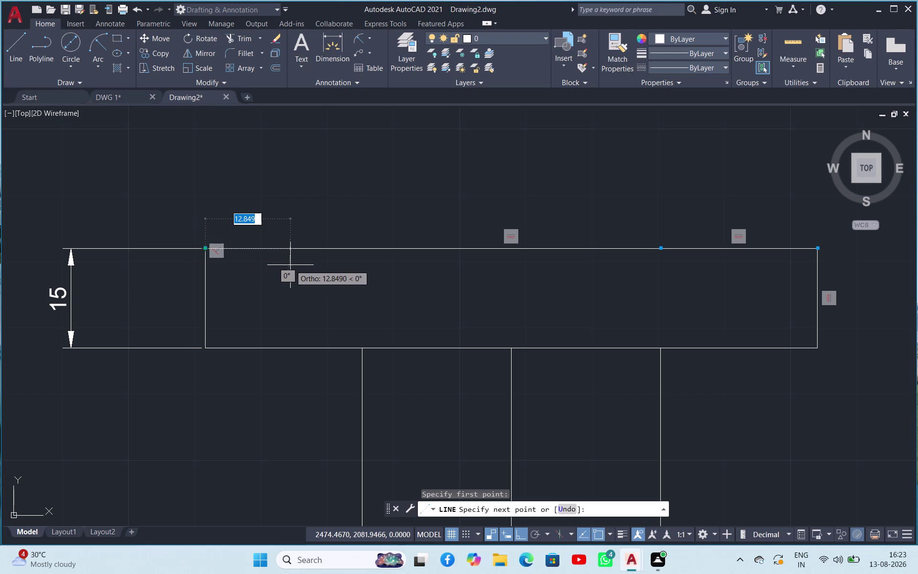
text(23.7)
key(Return)
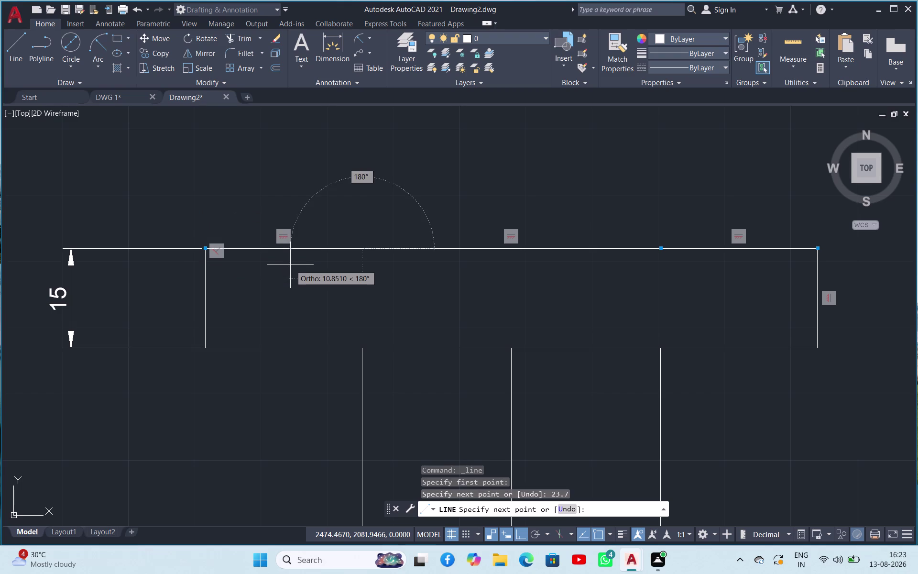
key(Escape)
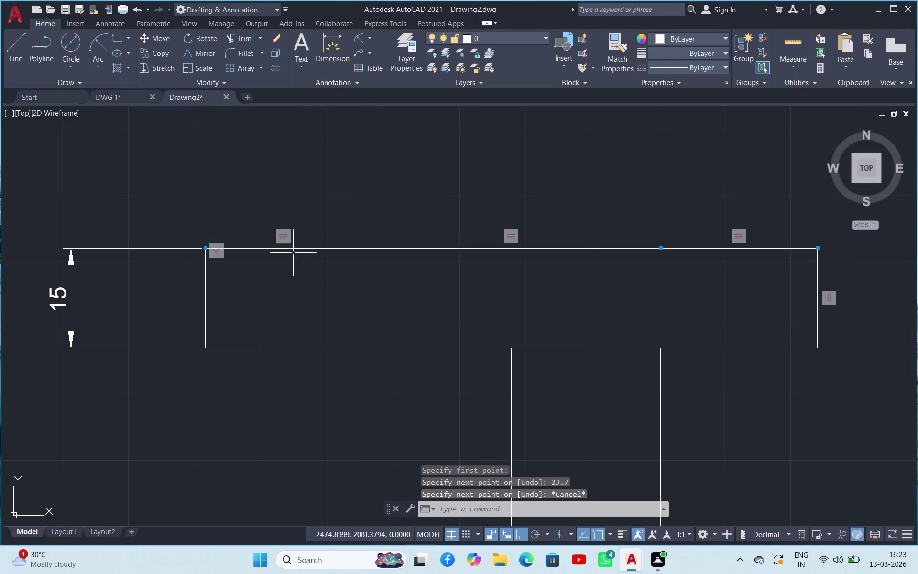
Delete the new short line along the top edge, then undo the deletion.
click(293, 247)
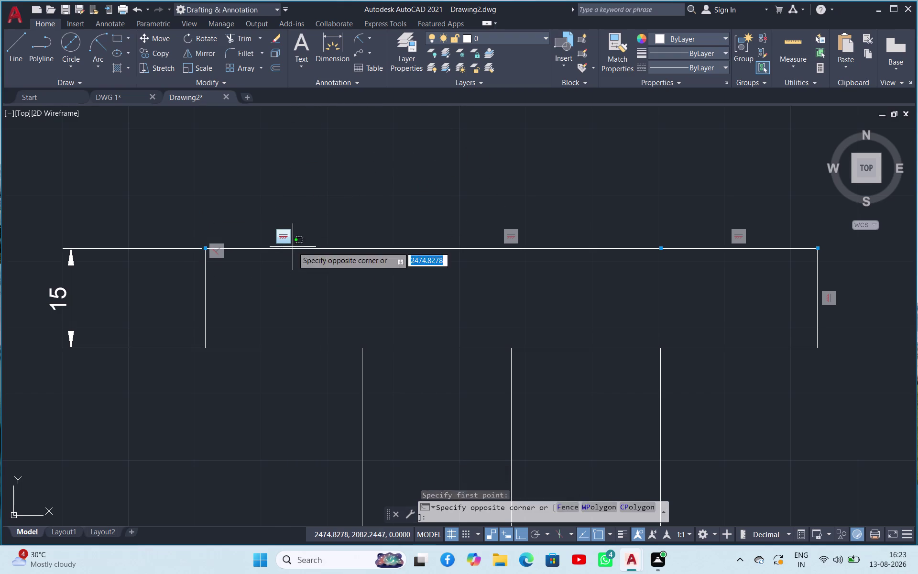
click(281, 257)
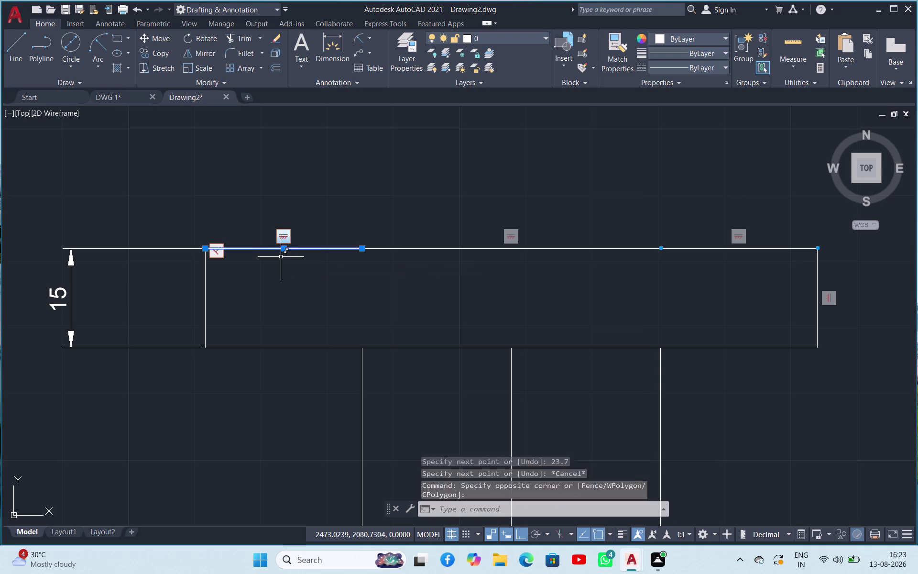
key(Delete)
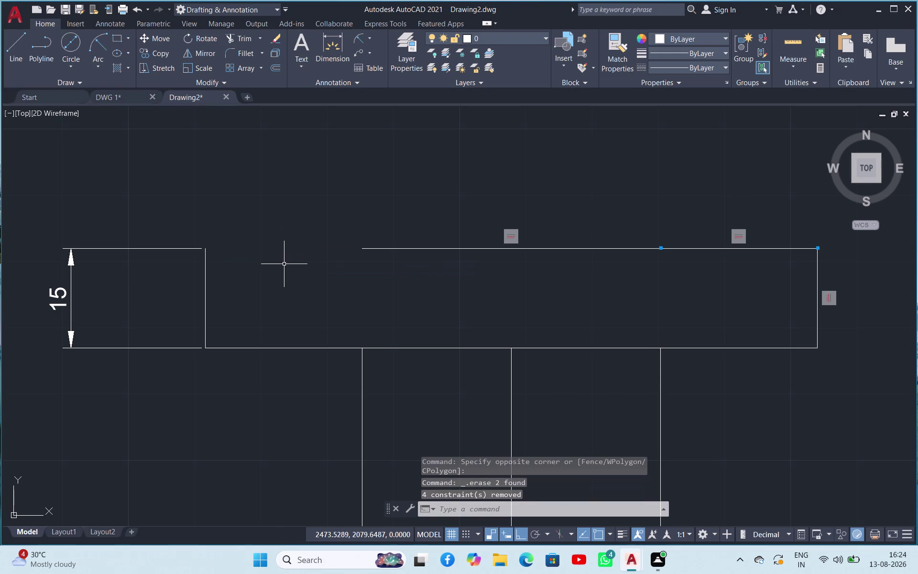
key(ctrl+z)
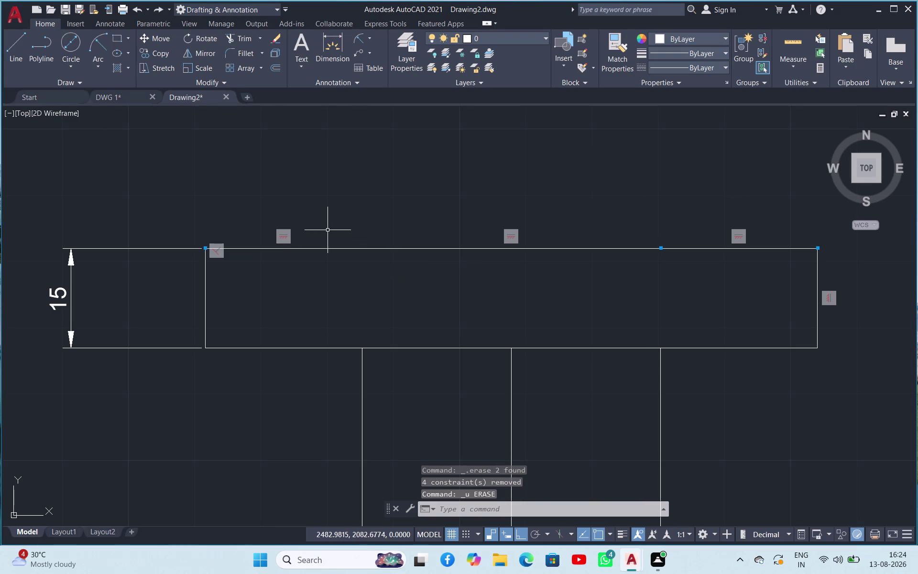
Draw a 120-long line at 45° from a point on the bar's top edge.
click(21, 41)
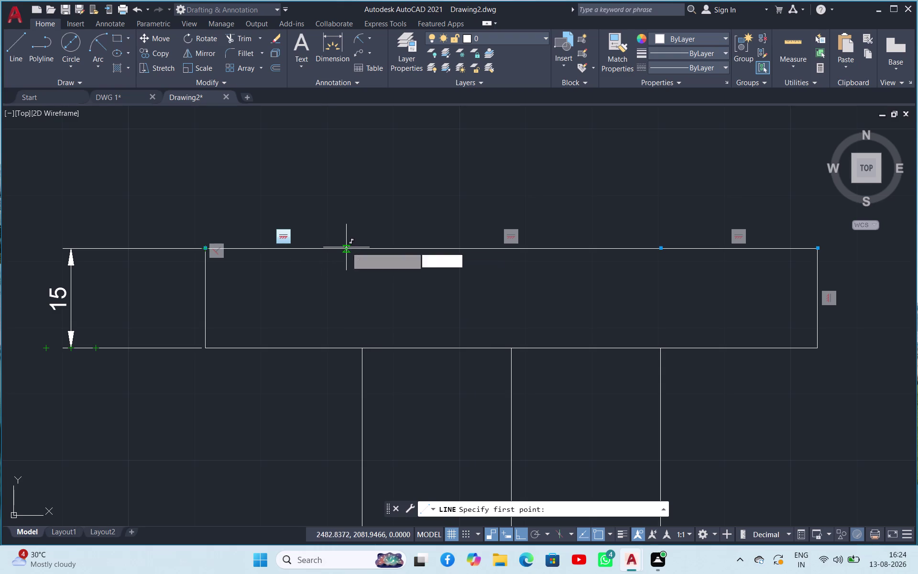
click(360, 250)
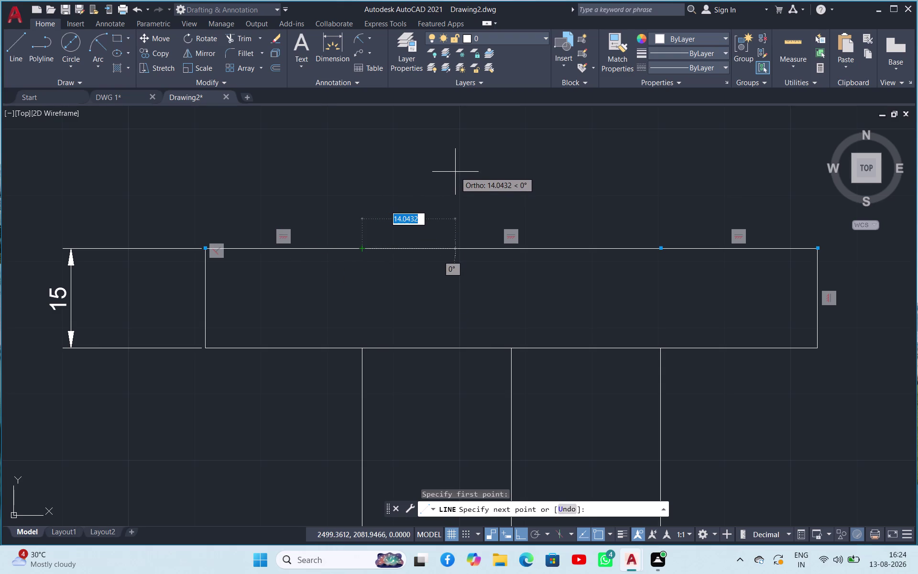
text(12)
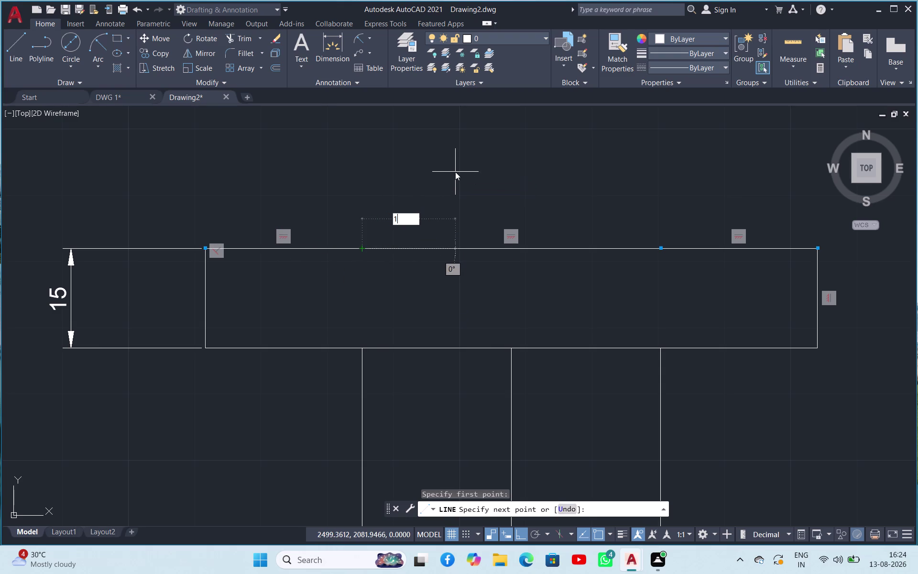
text(0)
key(Tab)
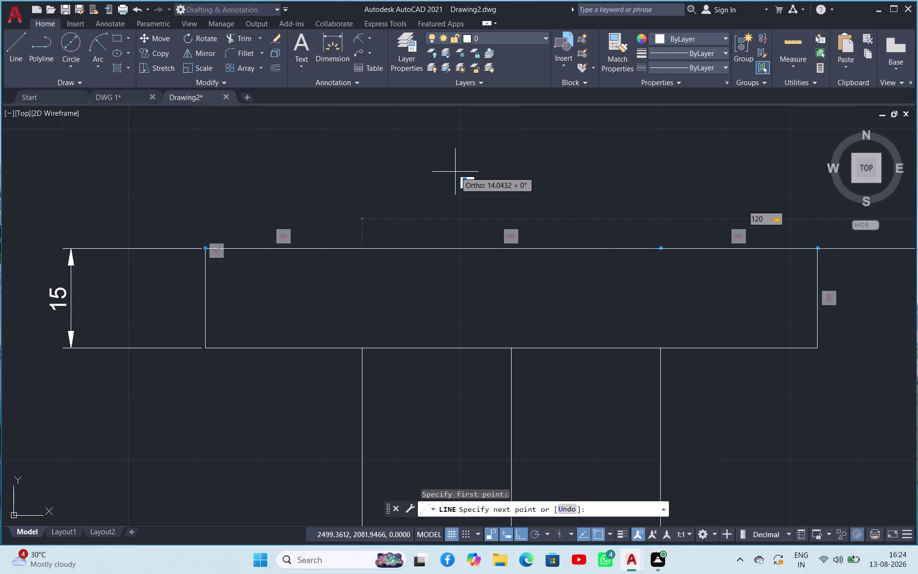
text(45)
key(Return)
key(Escape)
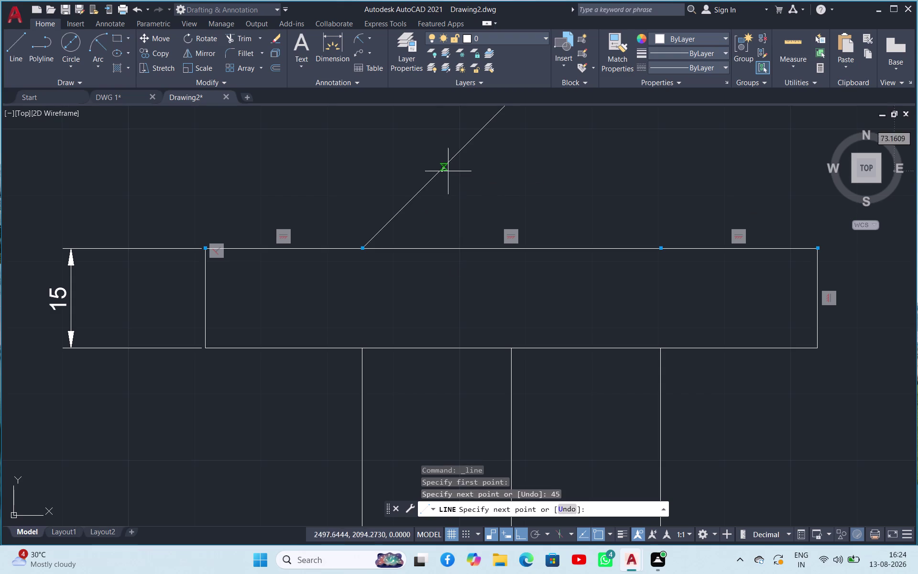
scroll(up, 3)
scroll(down, 3)
scroll(down, 3)
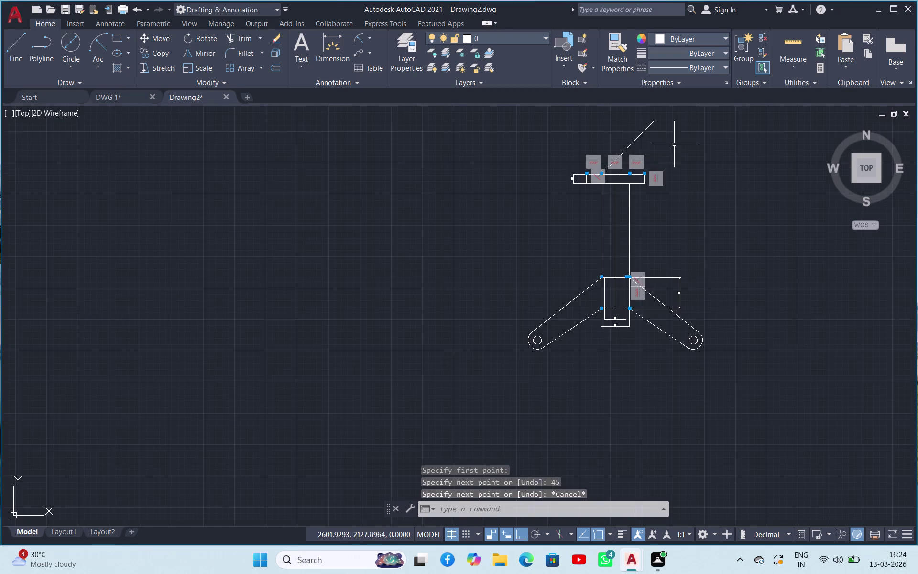
scroll(up, 3)
scroll(down, 3)
scroll(up, 3)
scroll(up, 3)
scroll(down, 3)
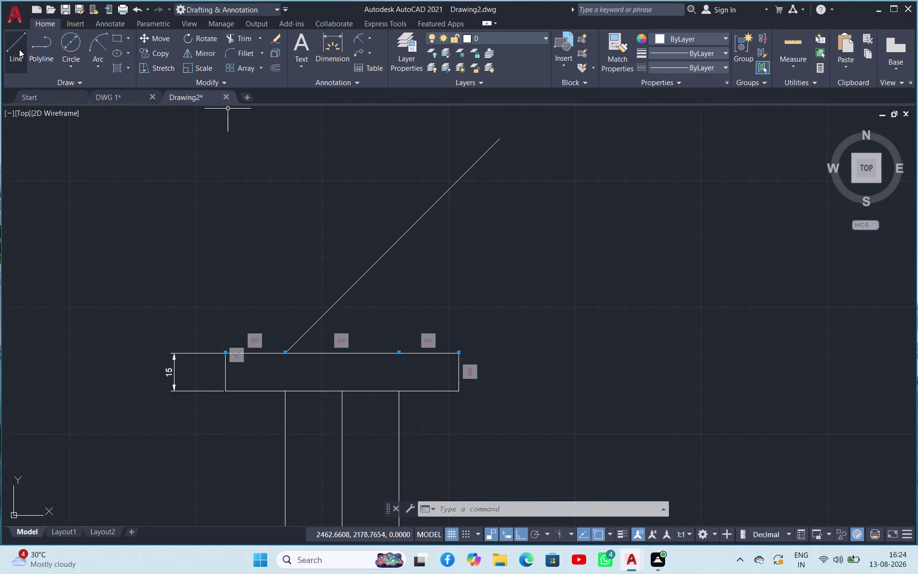
Draw a 90-long line at 45° from further right on the bar's top edge.
click(20, 50)
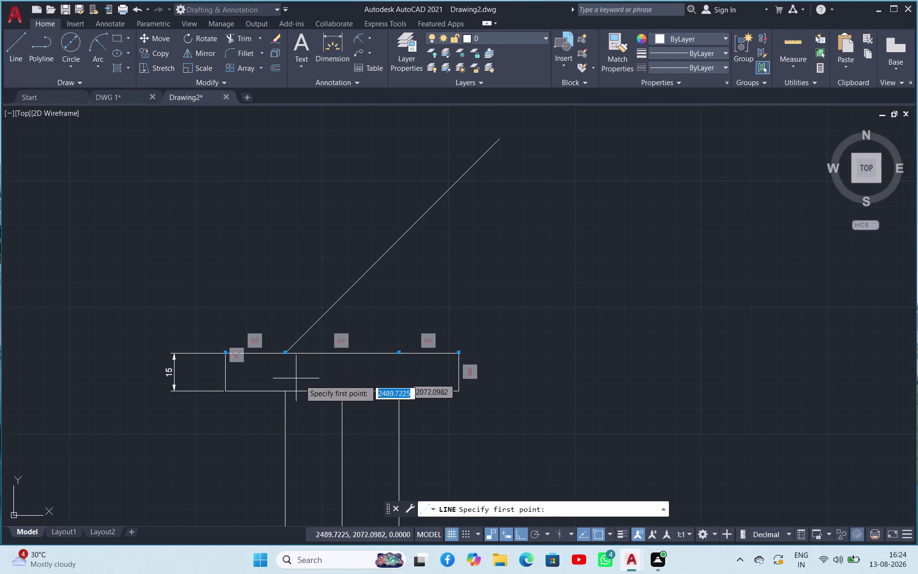
click(396, 356)
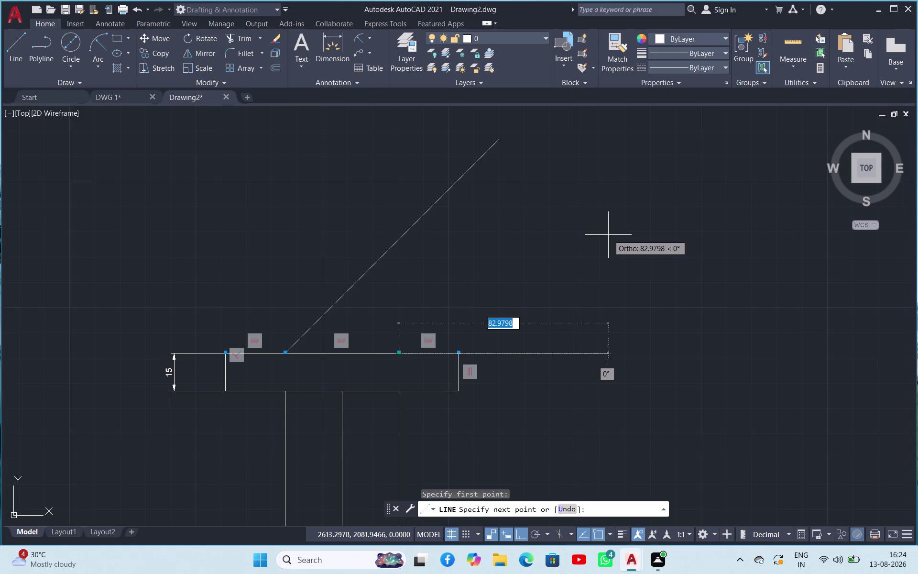
key(Escape)
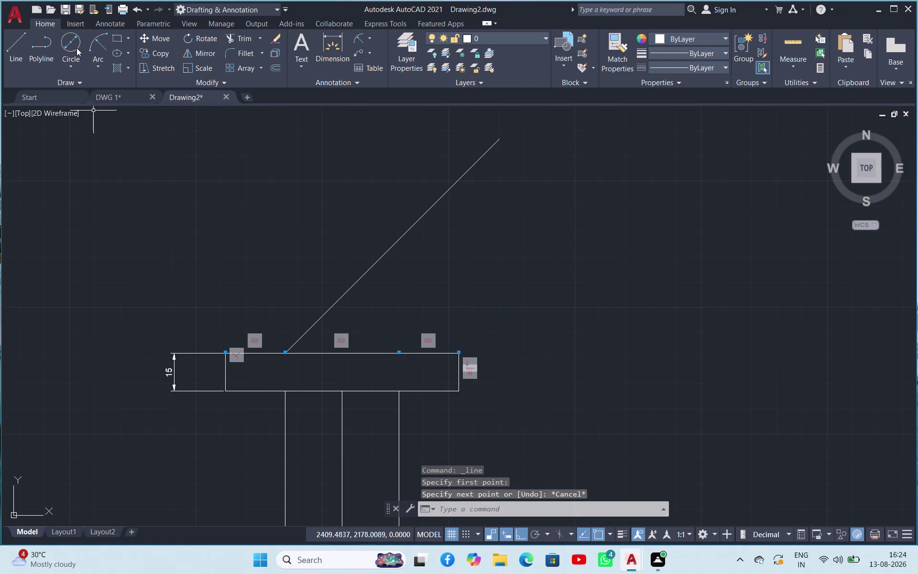
click(21, 62)
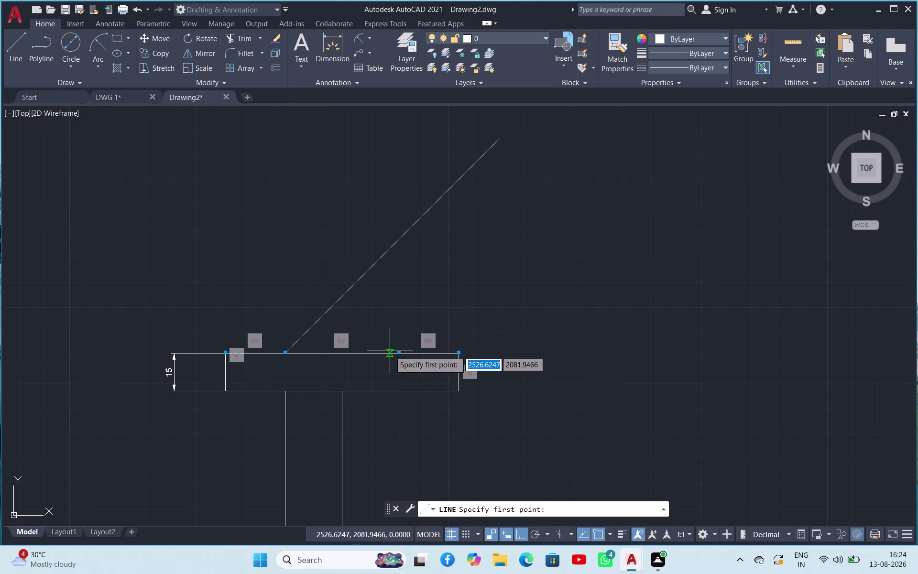
click(395, 354)
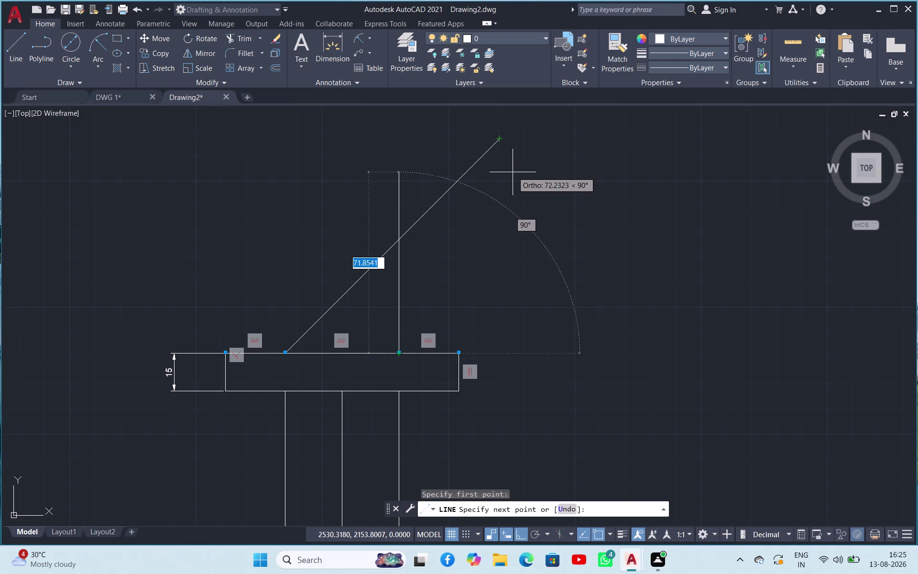
text(90)
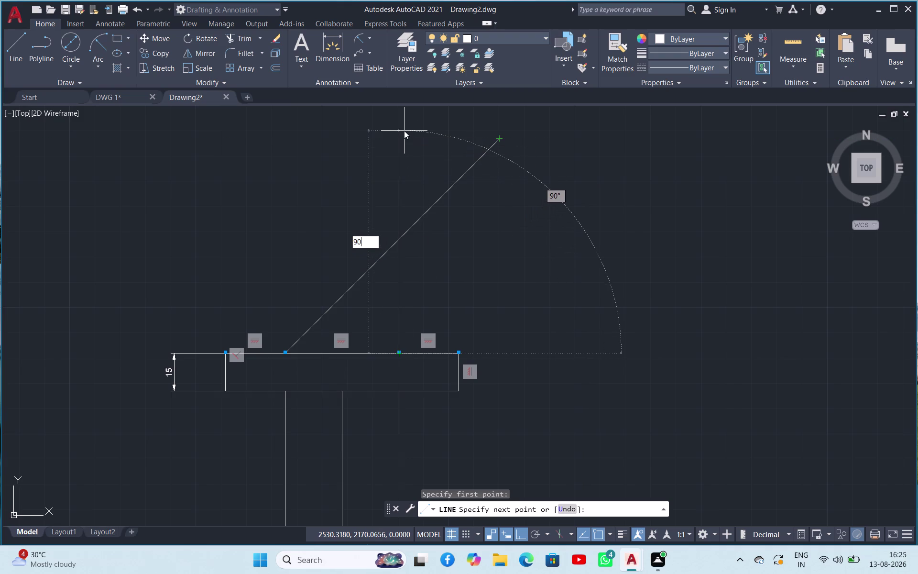
key(Tab)
text(45)
key(Return)
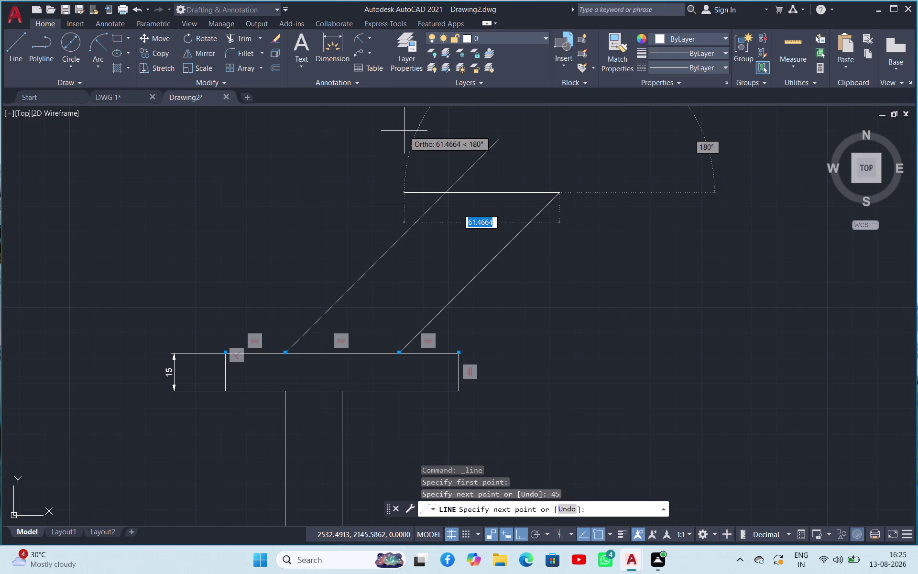
key(Escape)
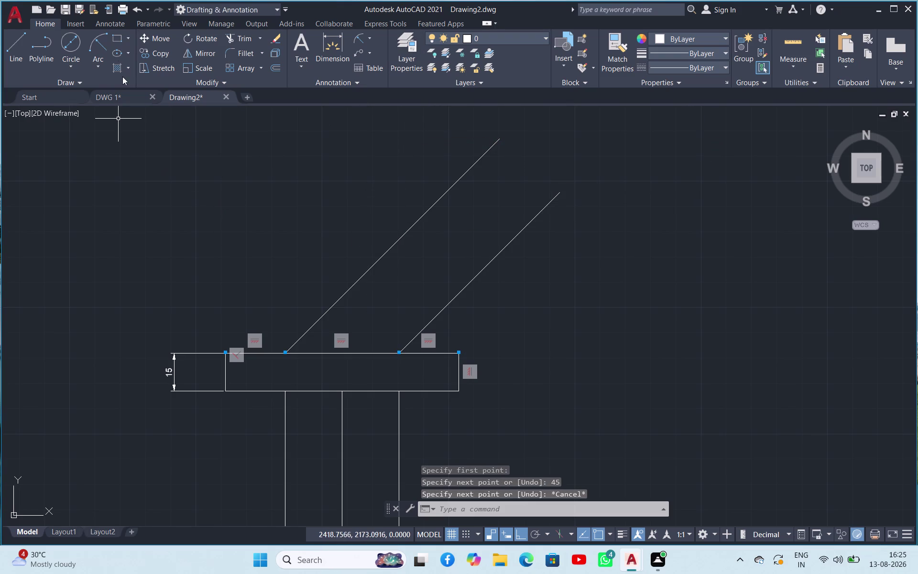
click(13, 52)
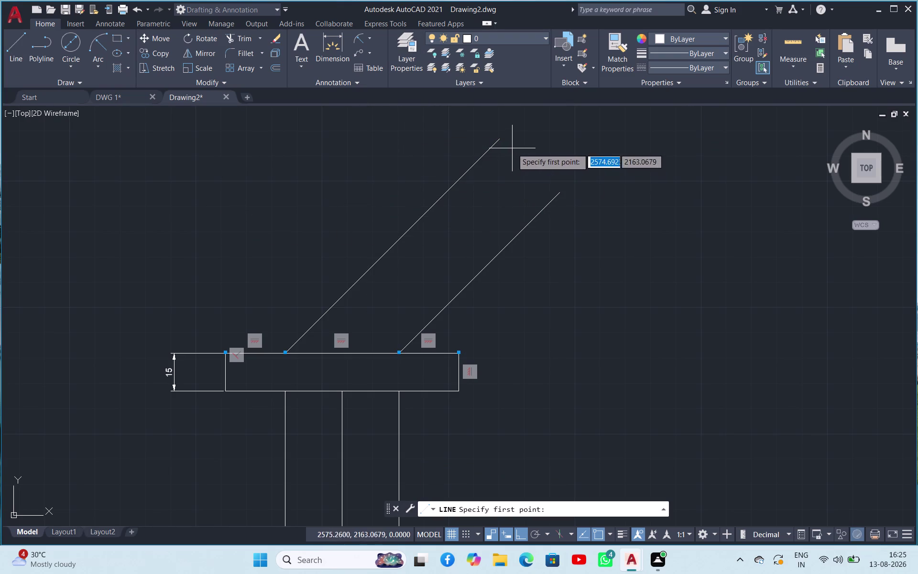
key(Escape)
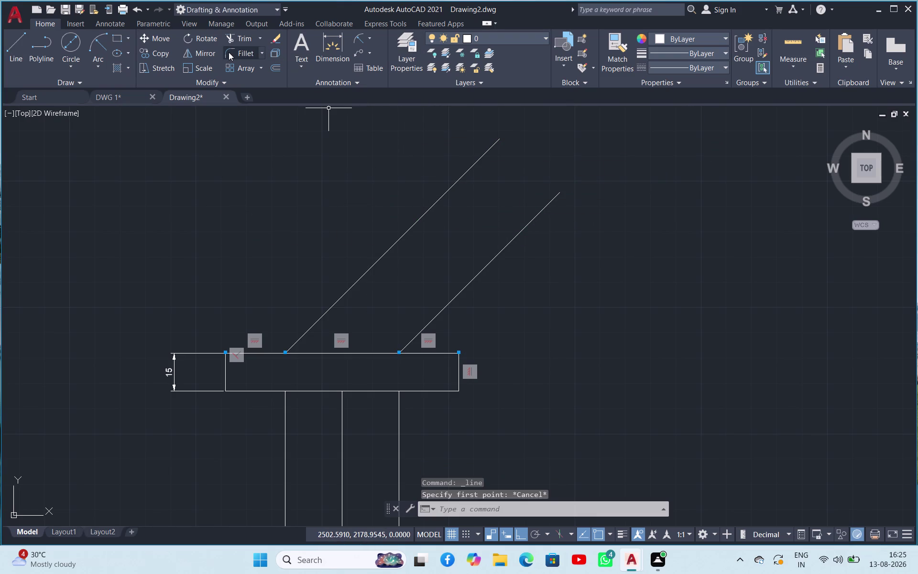
click(229, 51)
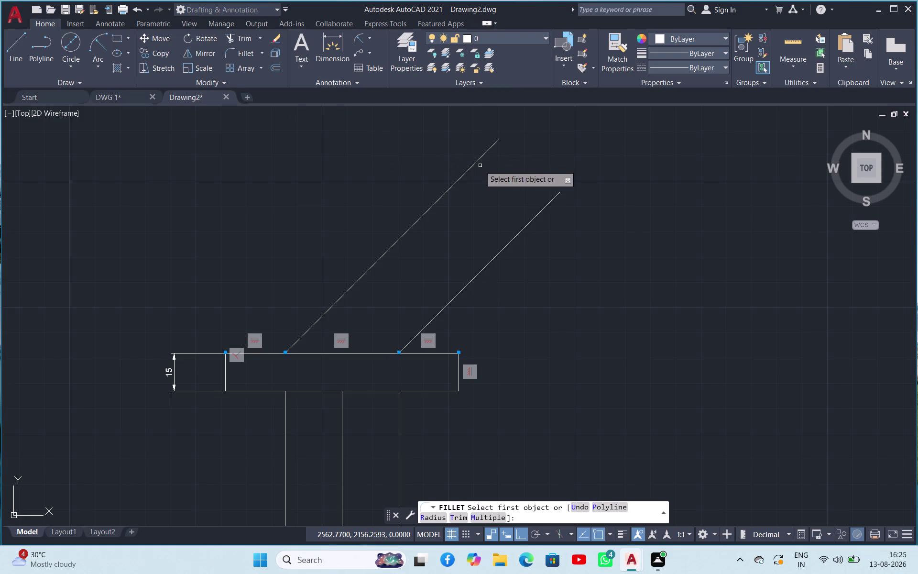
Fillet the two parallel 45° lines so an arc rounds their upper ends.
click(477, 162)
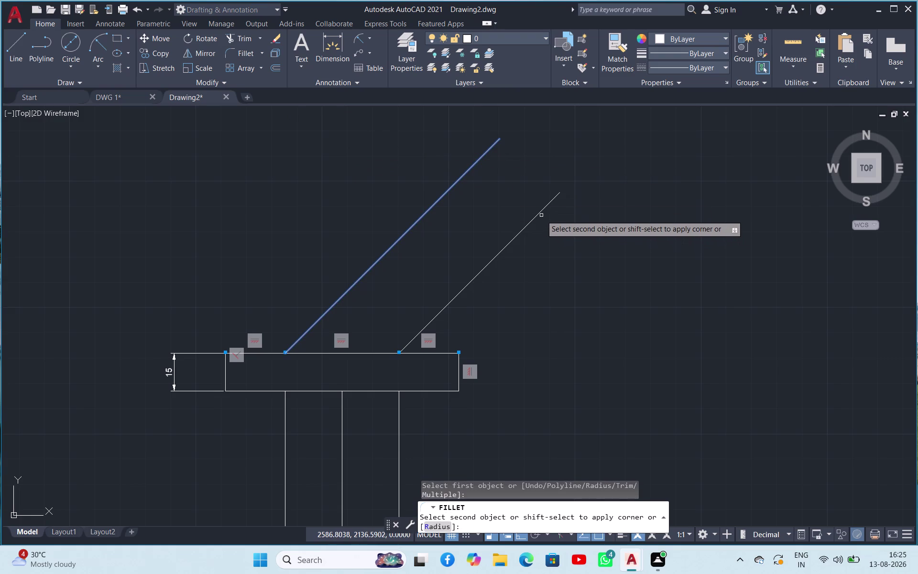
click(541, 214)
key(Escape)
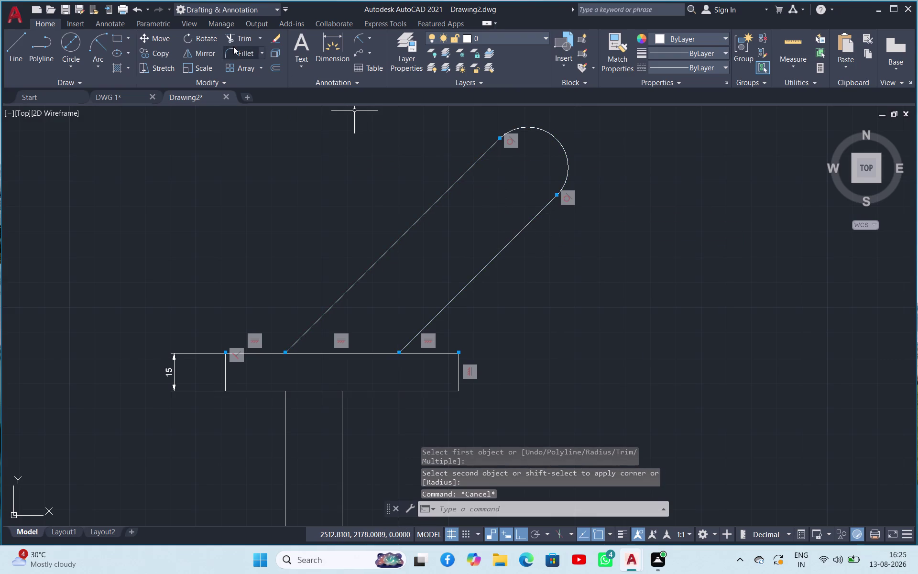
click(356, 40)
click(547, 130)
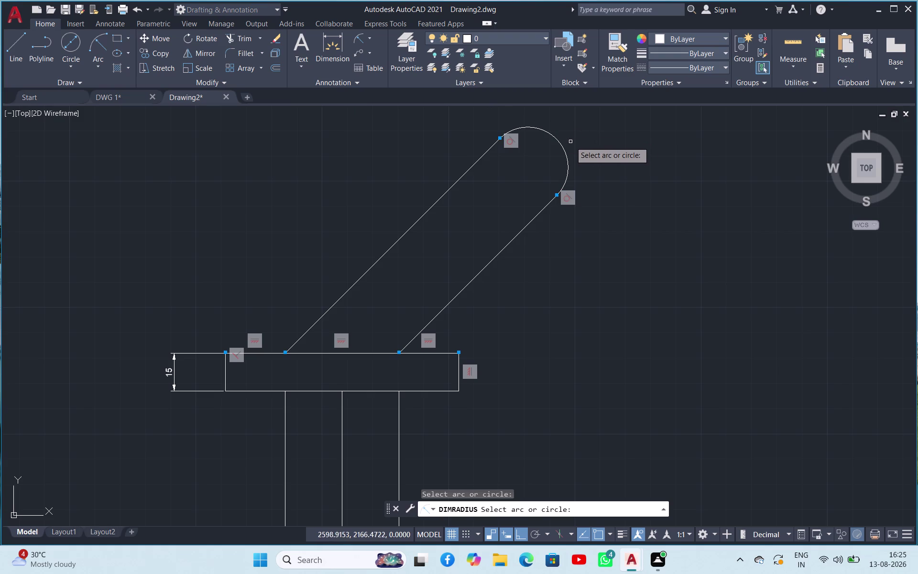
Preview the rounded end arc's radius (R15.91), cancel it, and select the arc.
click(566, 154)
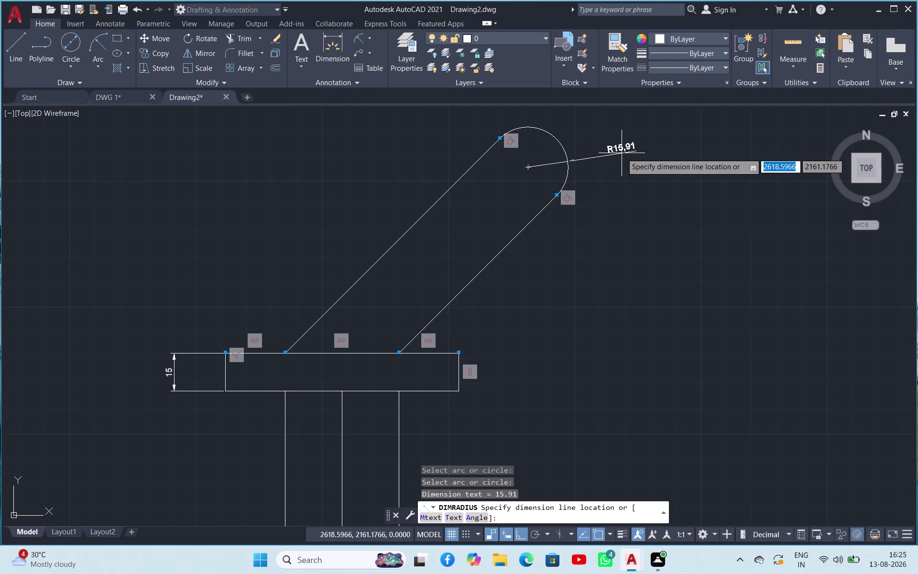
key(Escape)
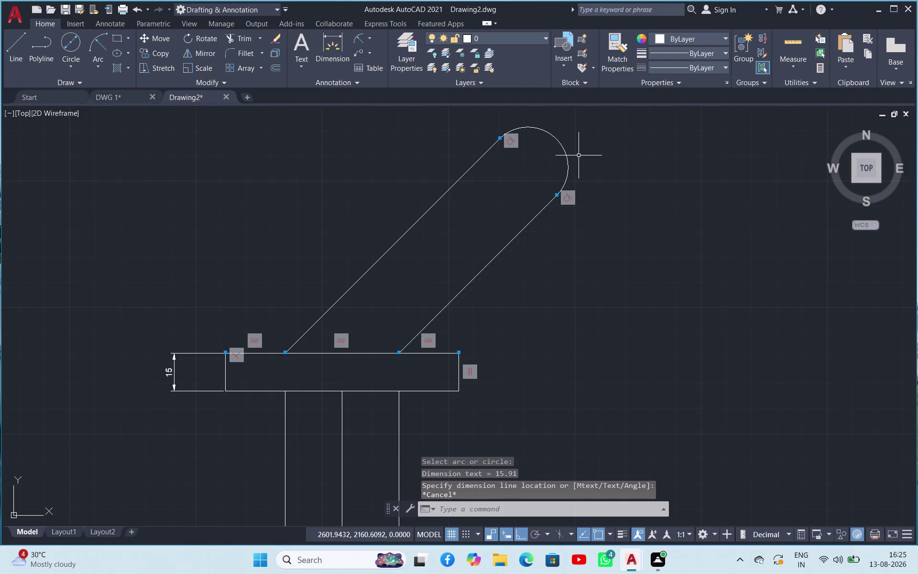
click(566, 159)
right_click(566, 159)
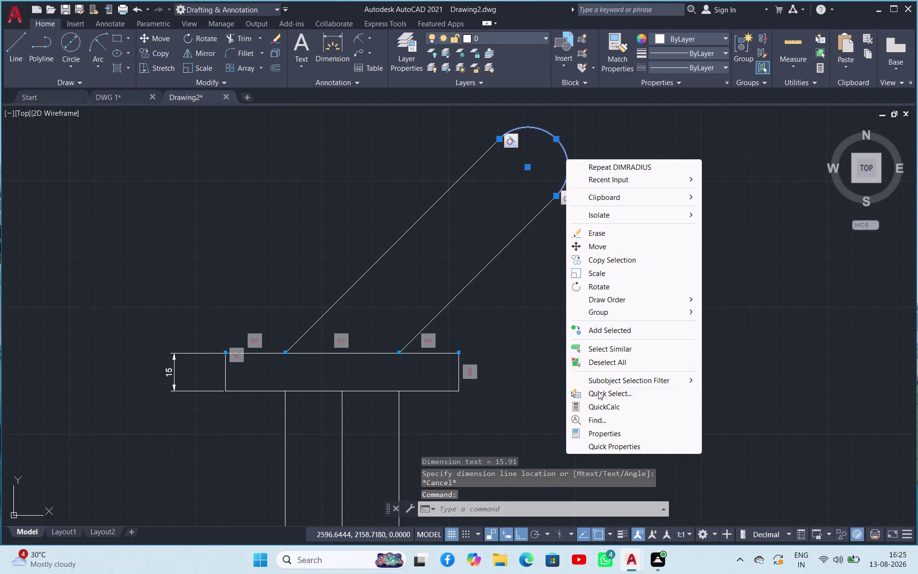
Set the rounded end arc's radius to 15 in Properties, then close the palette.
click(600, 429)
scroll(down, 3)
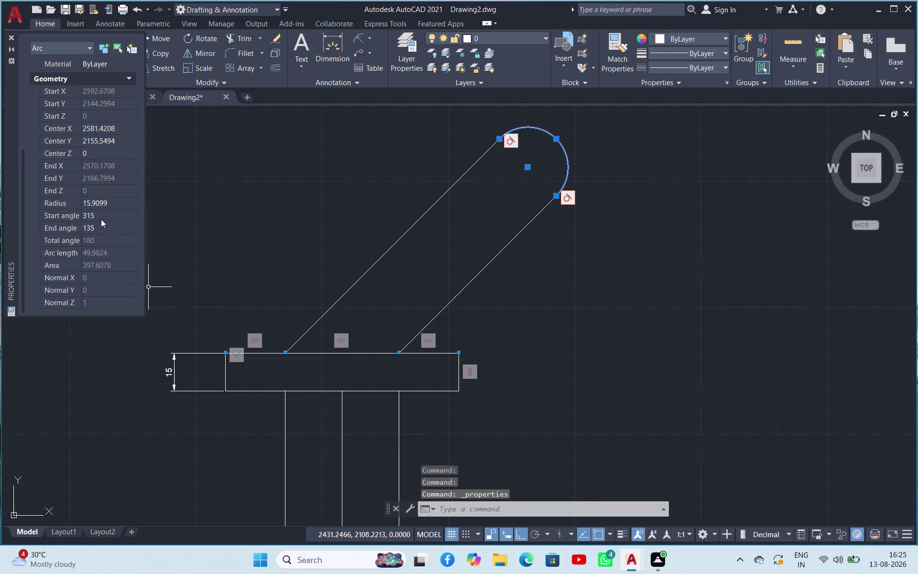
double_click(104, 201)
click(105, 201)
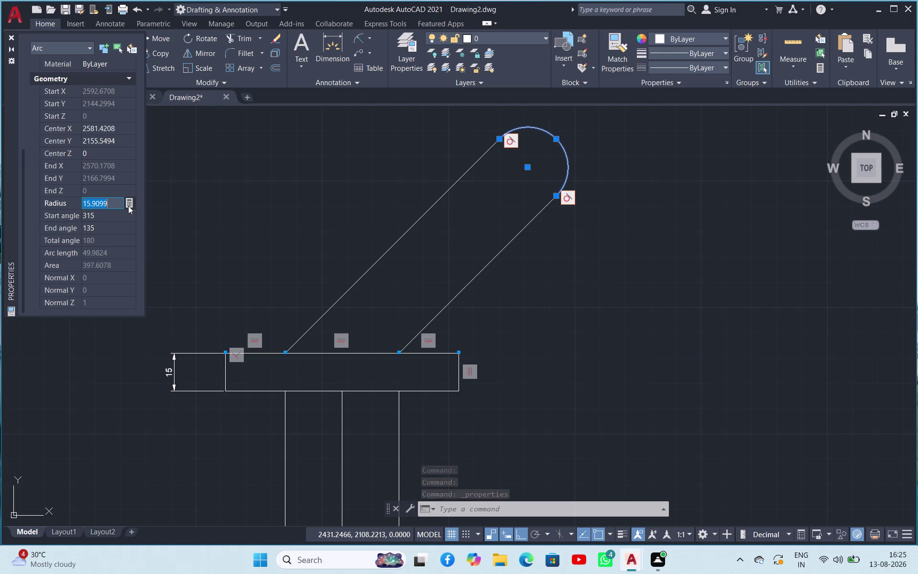
text(15)
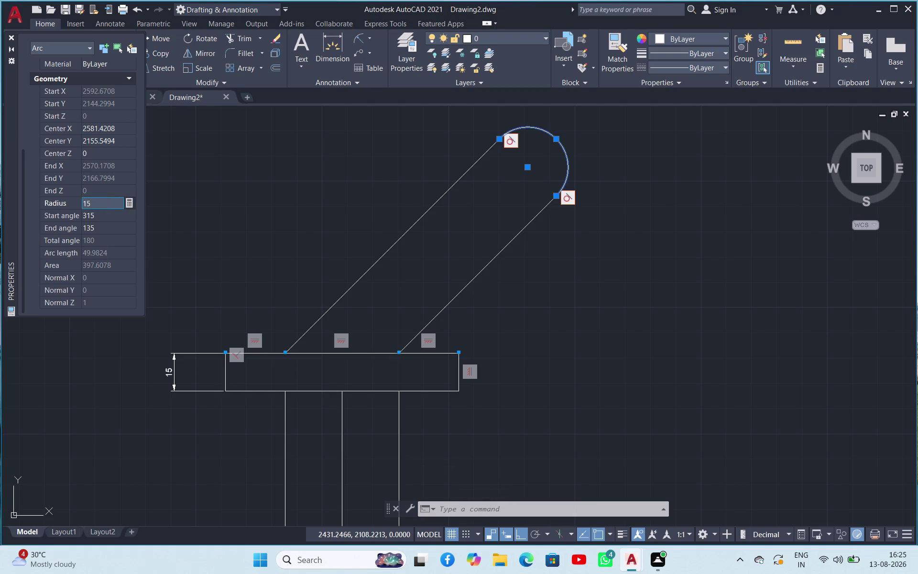
key(Return)
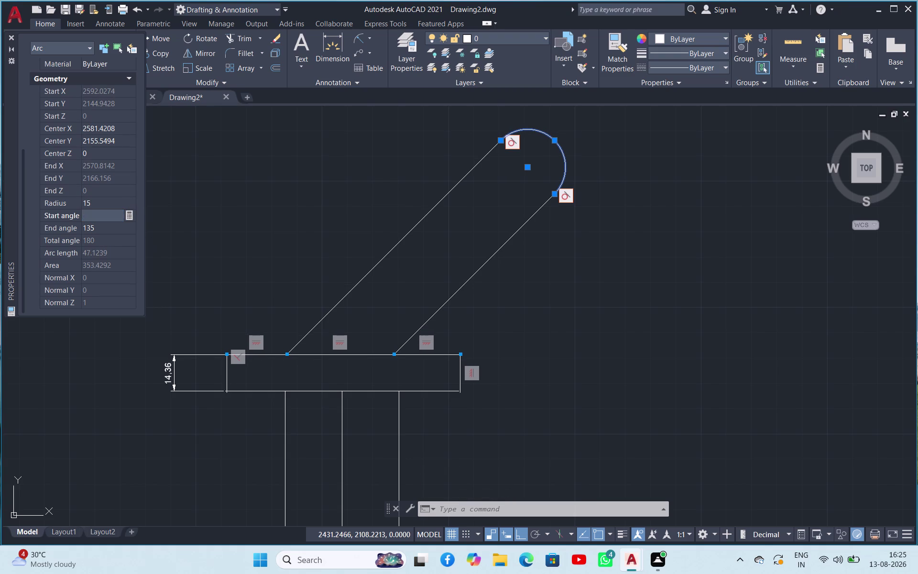
click(308, 246)
click(270, 266)
key(Escape)
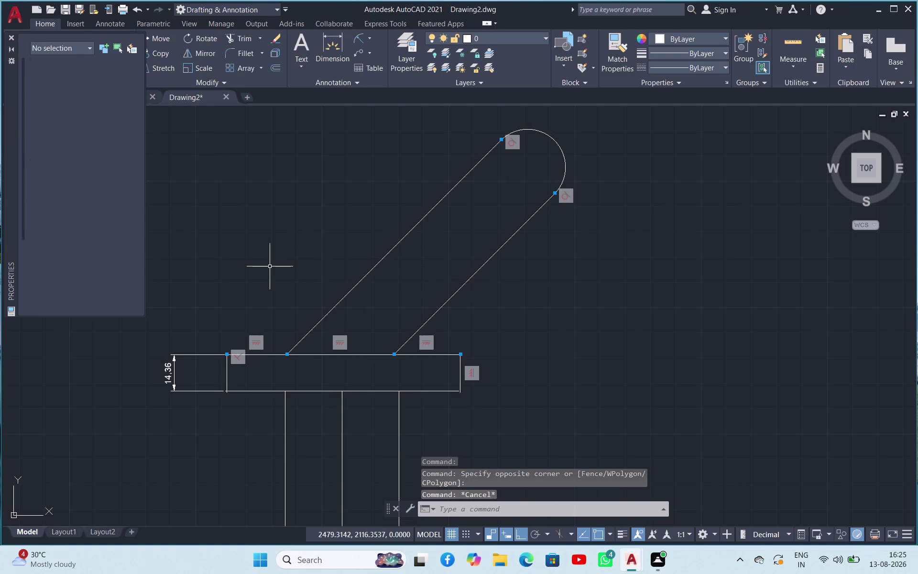
click(13, 38)
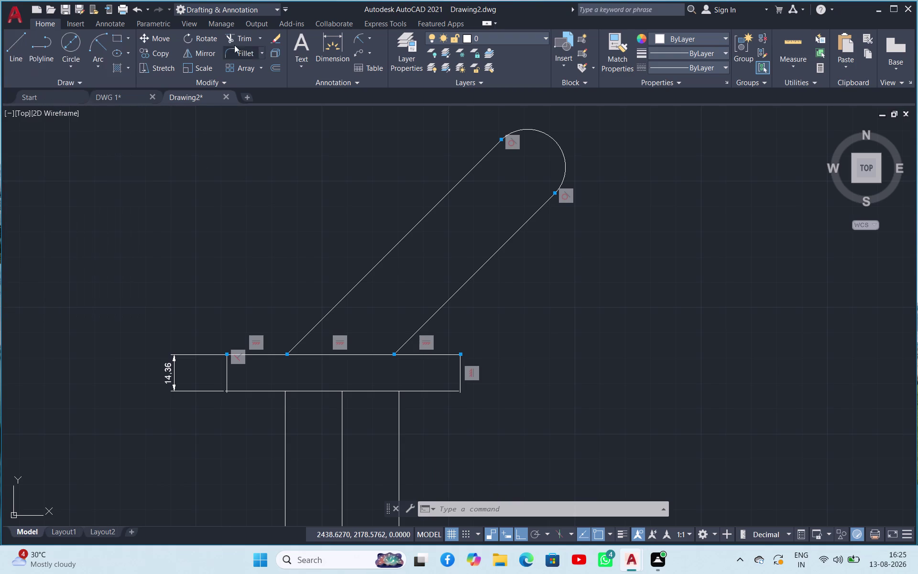
click(368, 39)
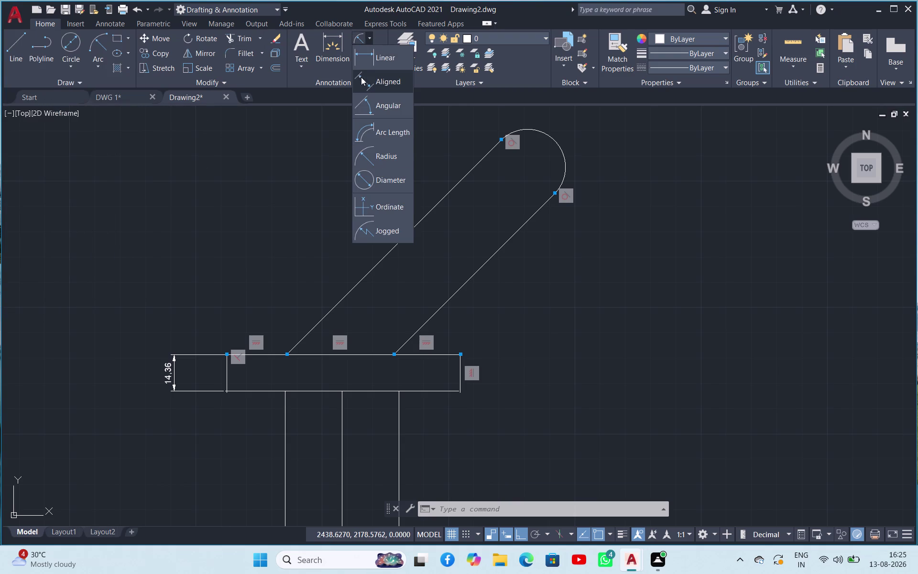
Add an aligned dimension reading 120 between the upper slanted arm's endpoints.
click(371, 78)
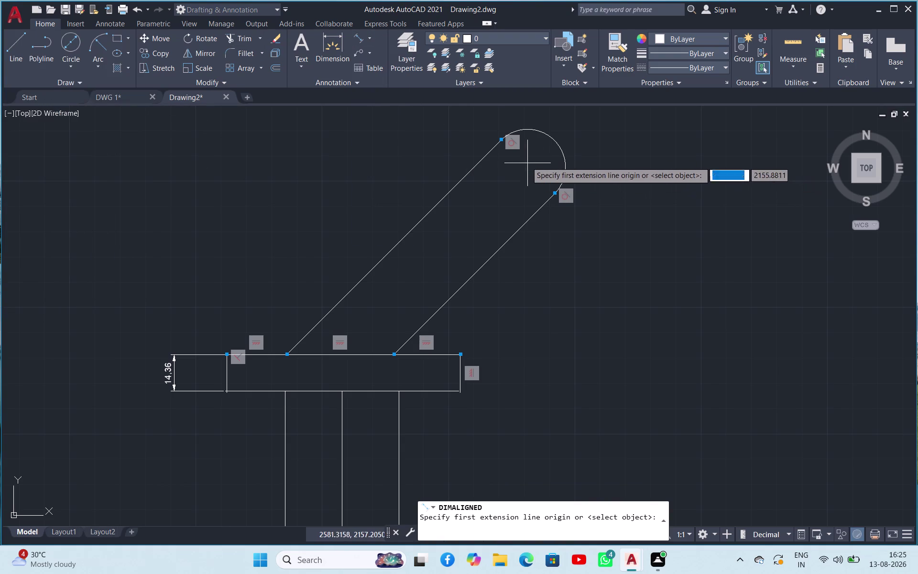
click(502, 140)
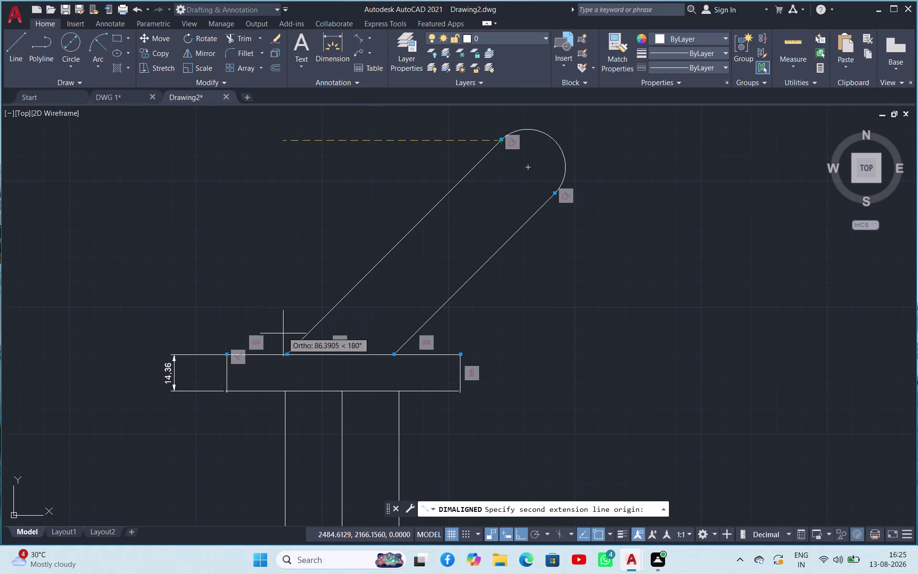
click(286, 354)
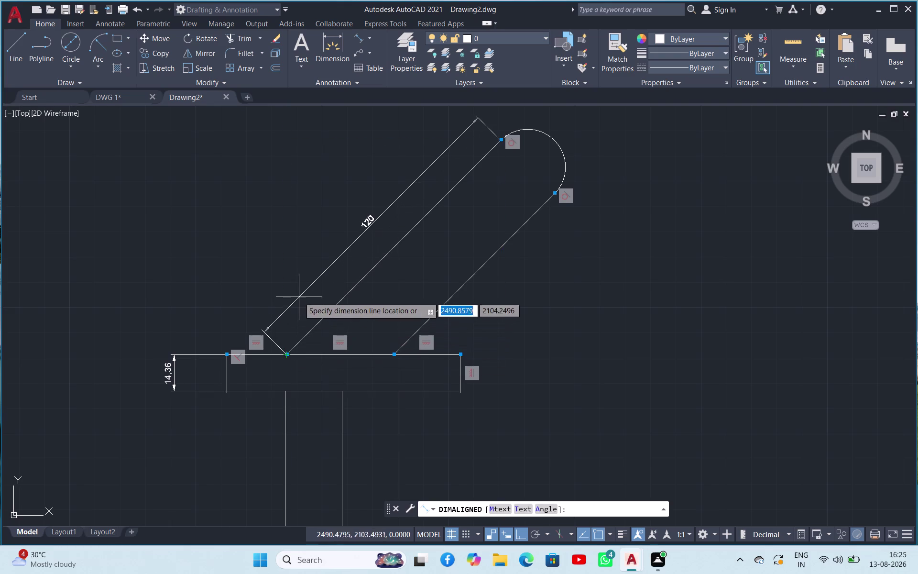
click(309, 253)
scroll(up, 3)
scroll(down, 3)
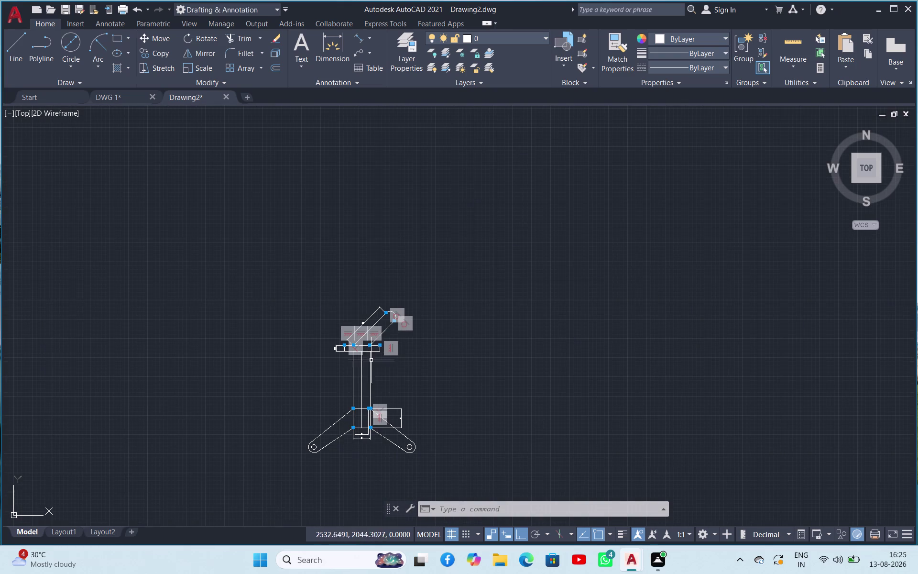
scroll(up, 3)
scroll(down, 3)
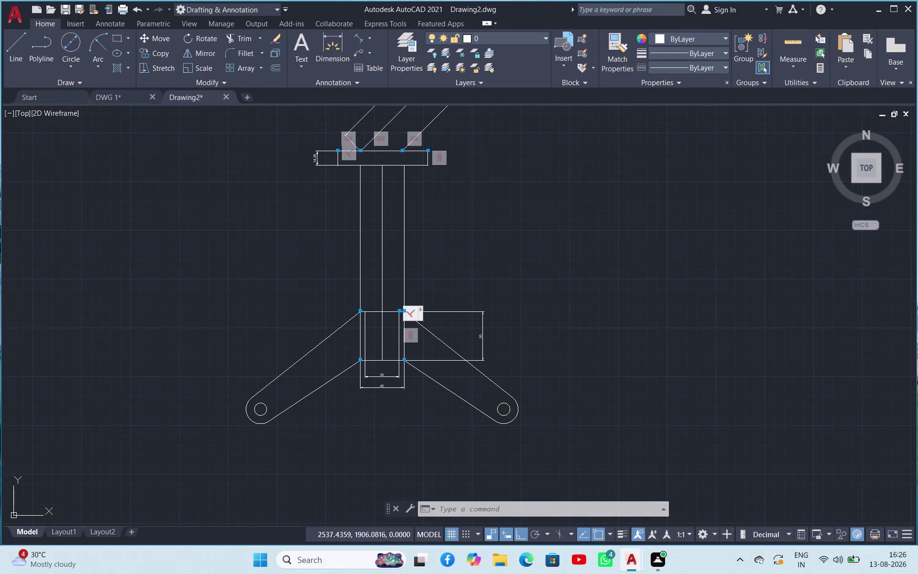
scroll(up, 3)
scroll(down, 3)
scroll(up, 3)
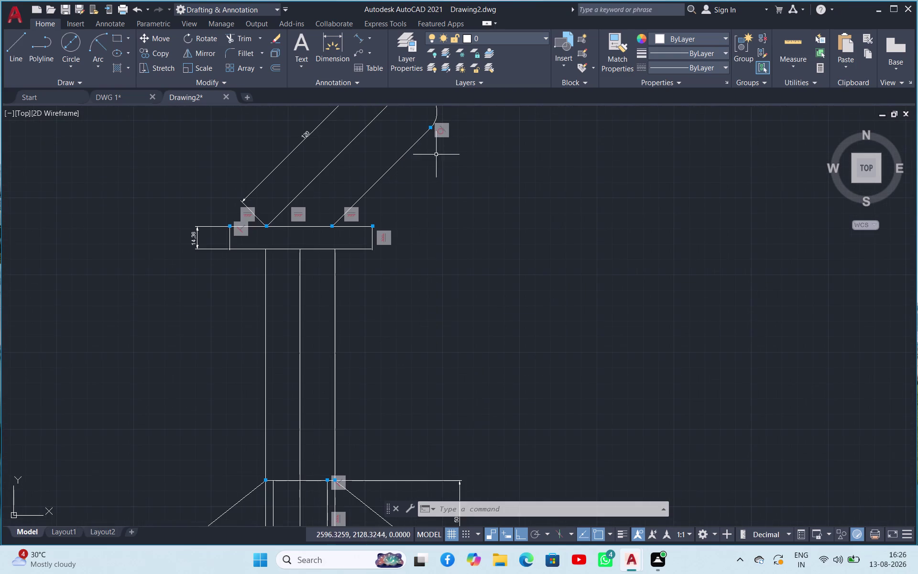
scroll(down, 3)
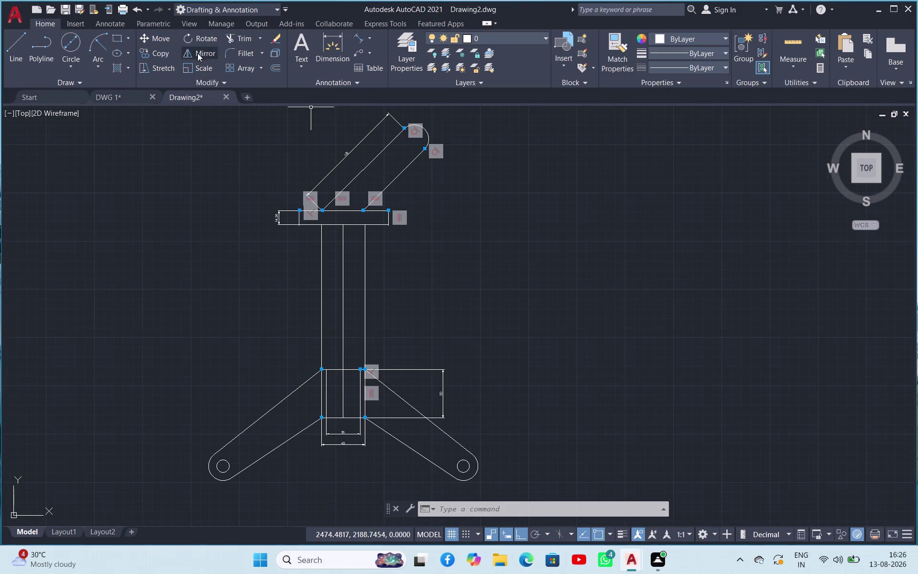
click(370, 40)
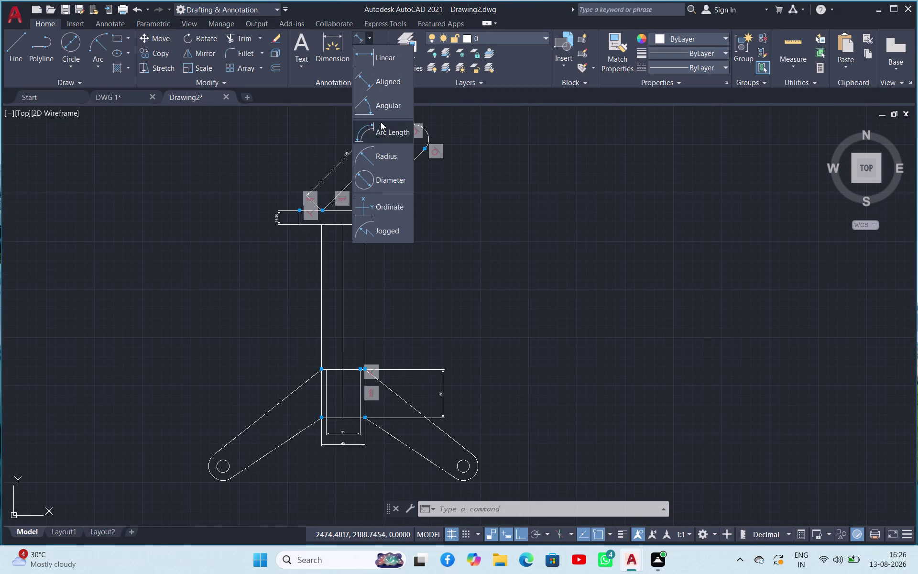
Place a 45° angular dimension between the lower slanted arm and the top bar's edge.
click(381, 97)
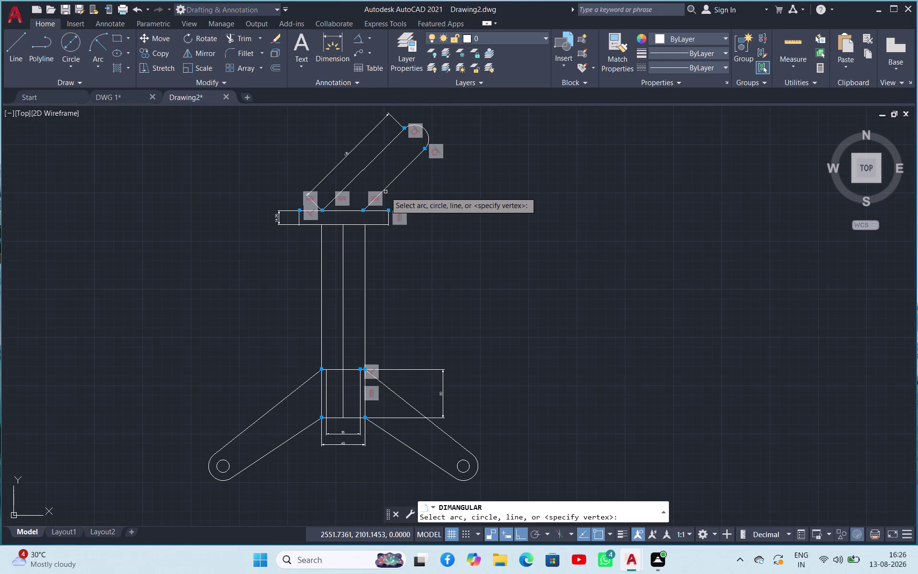
click(386, 187)
click(381, 211)
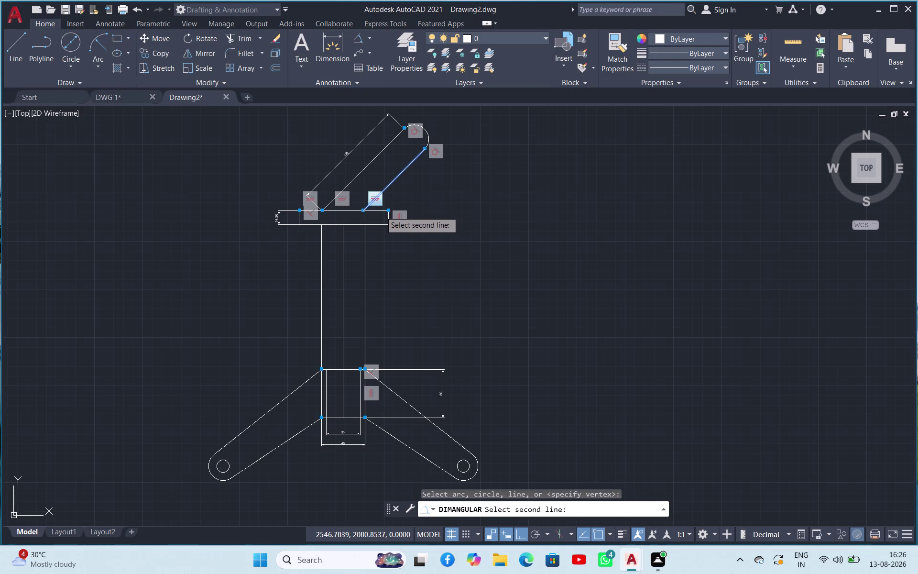
scroll(up, 3)
click(408, 200)
scroll(up, 3)
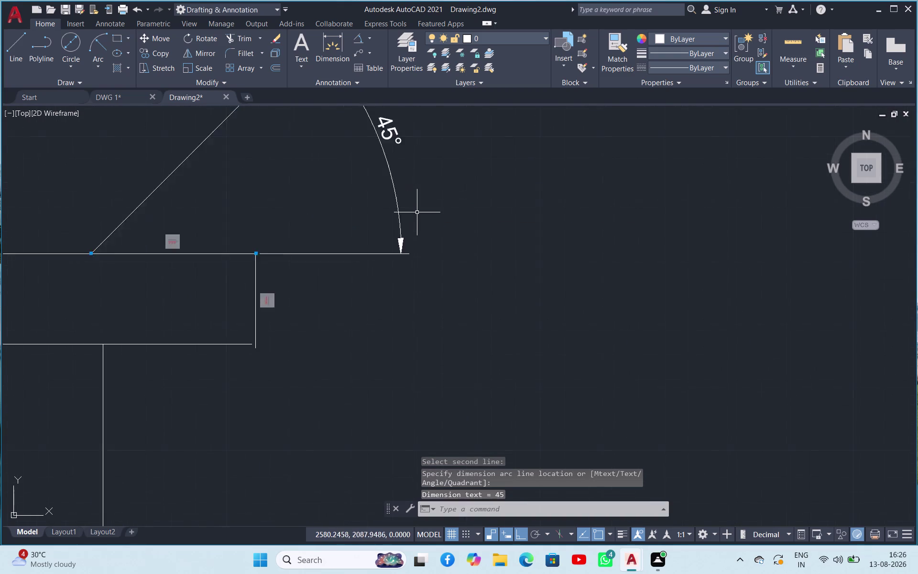
scroll(down, 3)
scroll(down, 3)
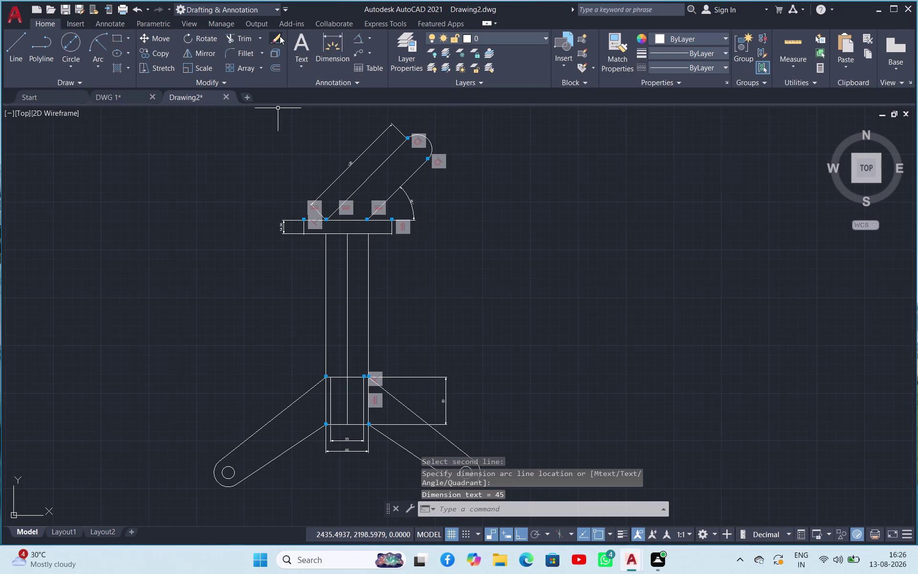
click(335, 42)
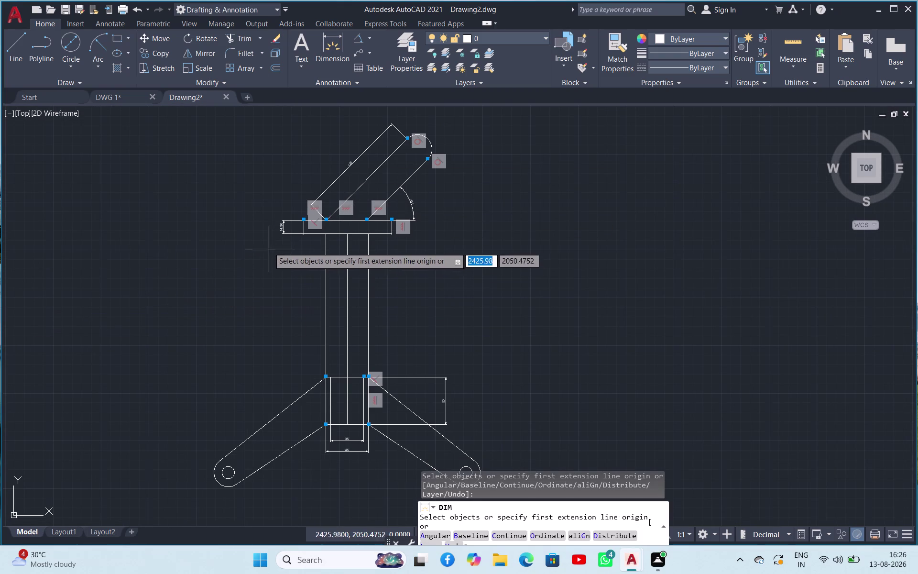
scroll(up, 3)
scroll(down, 3)
scroll(up, 3)
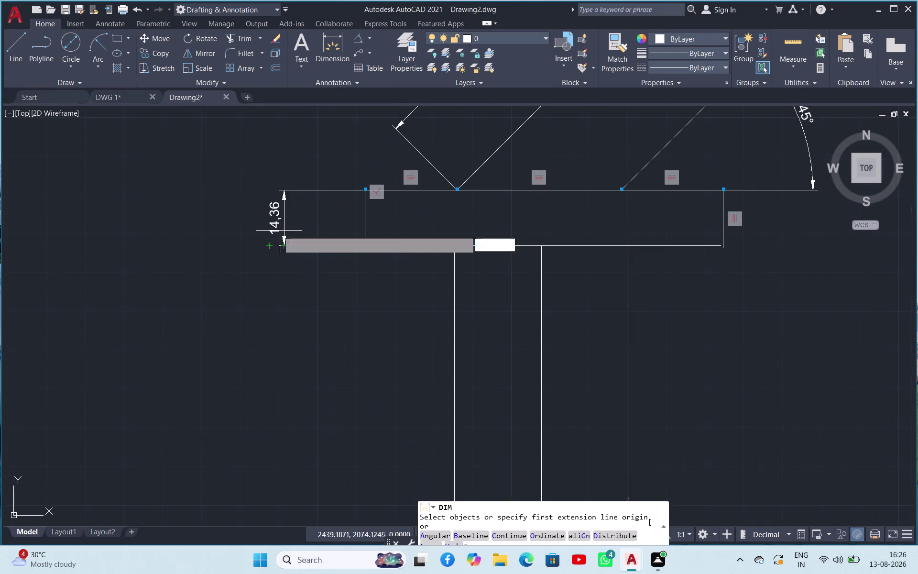
key(Escape)
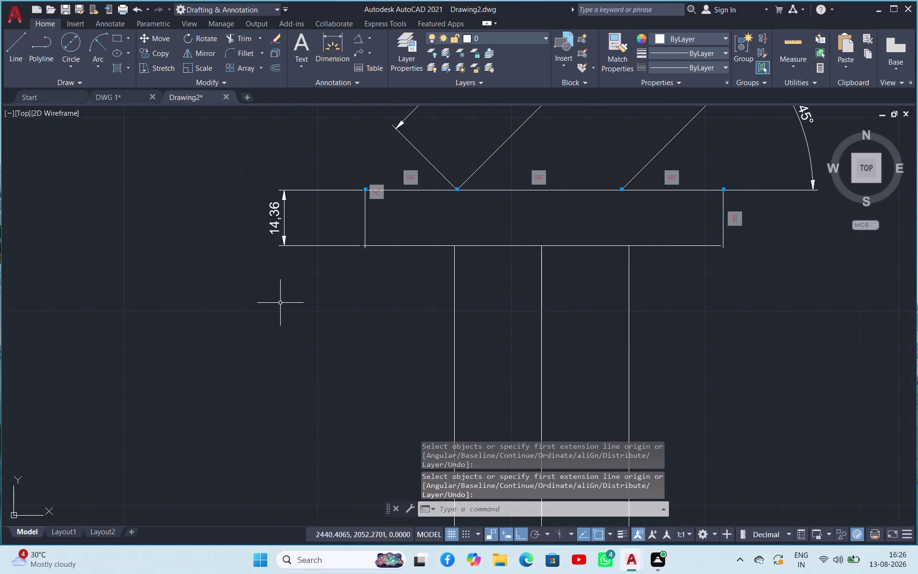
click(366, 240)
scroll(up, 3)
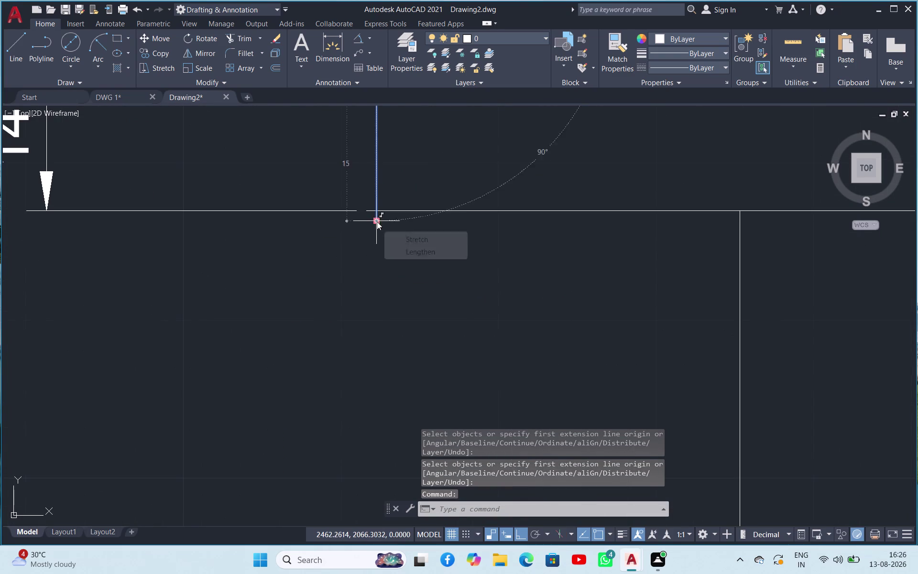
click(376, 221)
click(377, 209)
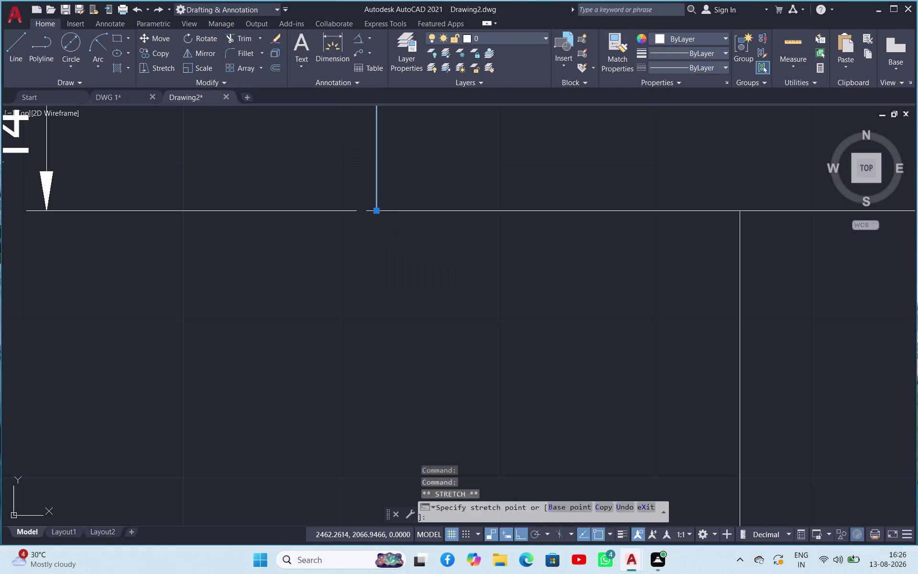
scroll(up, 3)
scroll(down, 3)
click(241, 236)
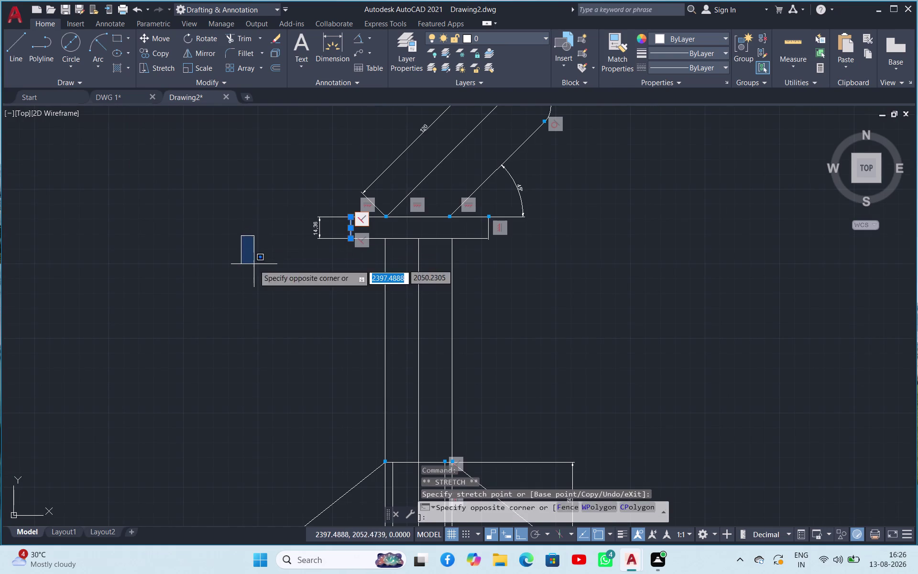
click(254, 264)
key(Escape)
key(Escape)
click(320, 227)
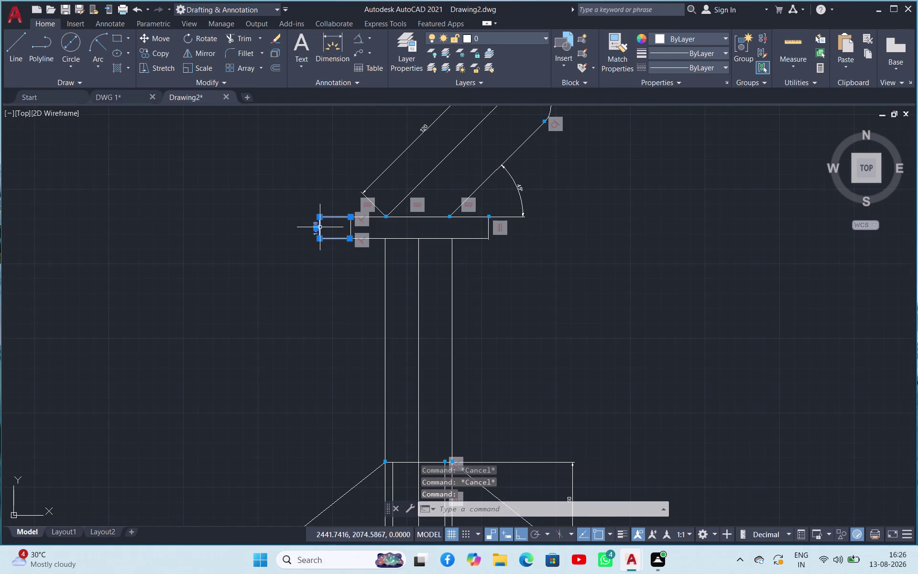
right_click(320, 227)
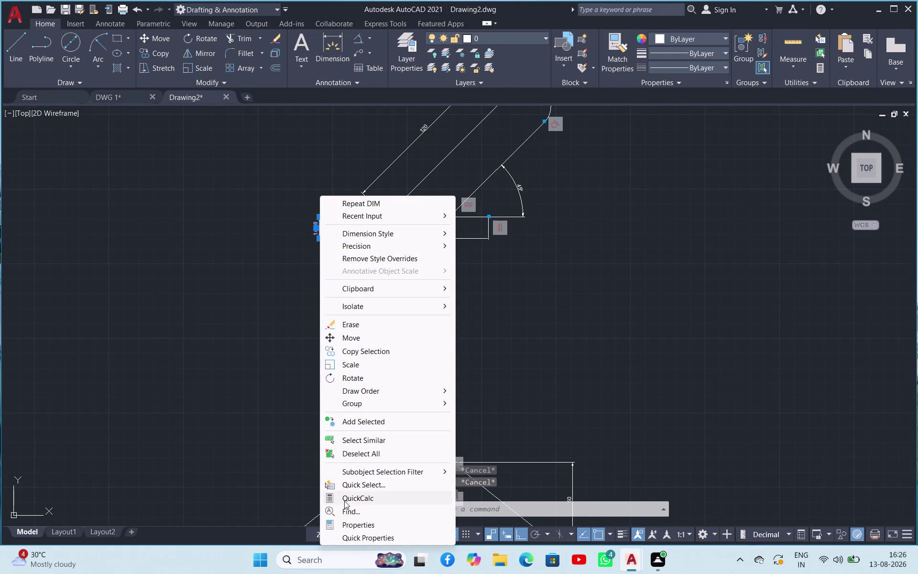
click(344, 501)
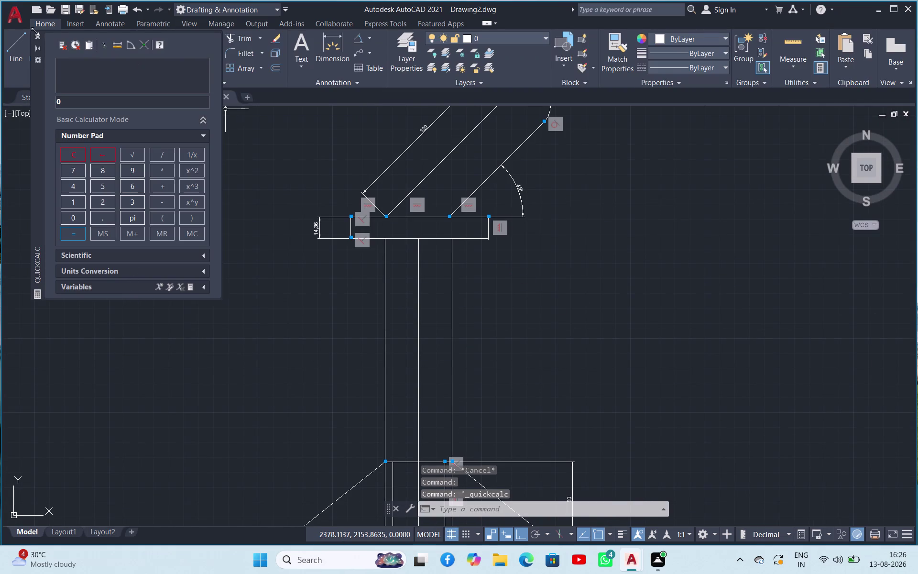
click(40, 35)
scroll(up, 3)
scroll(down, 3)
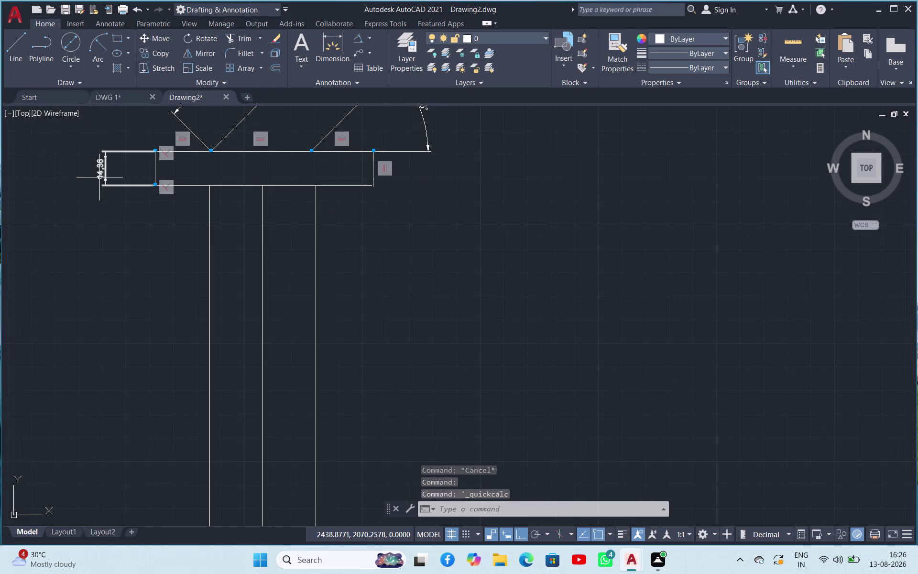
click(96, 170)
right_click(96, 170)
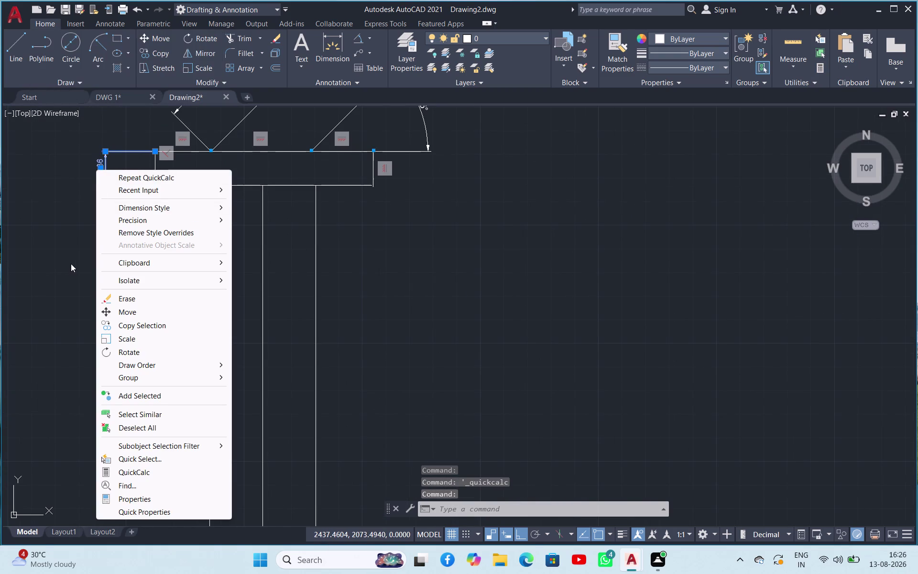
click(71, 264)
key(Escape)
click(156, 166)
right_click(156, 165)
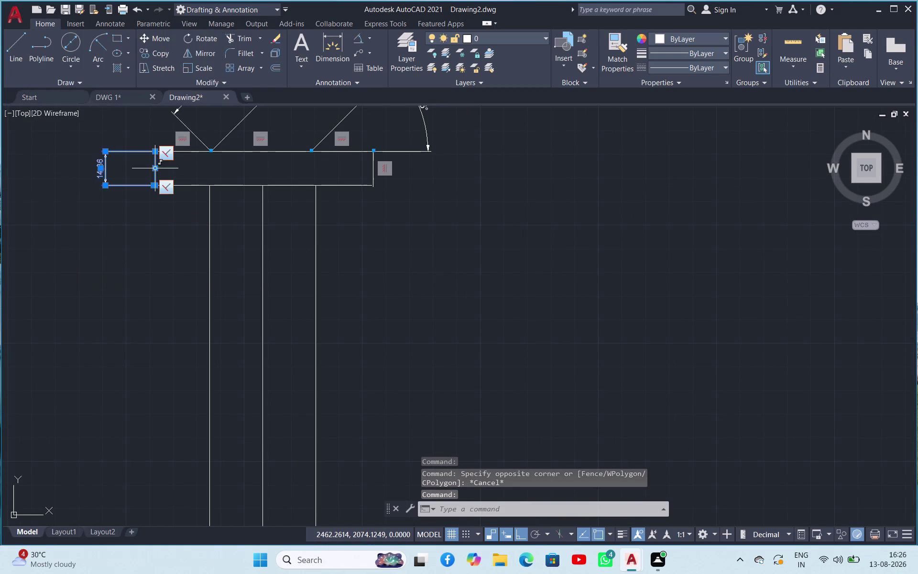
click(193, 418)
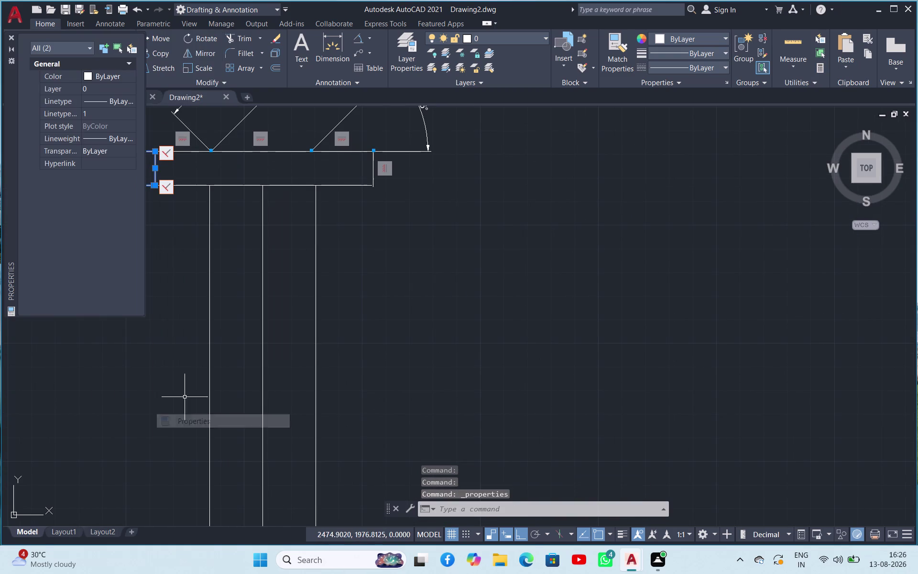
click(110, 400)
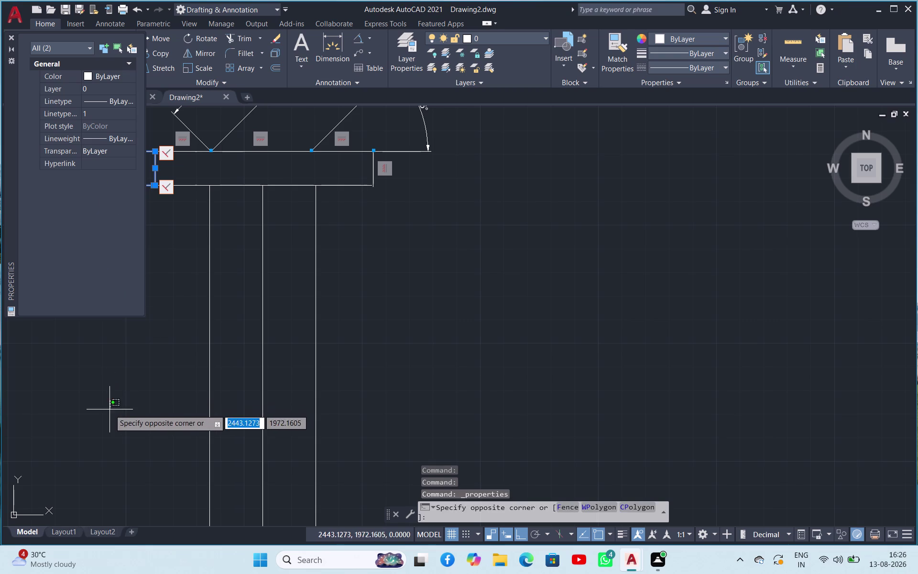
click(109, 411)
key(Escape)
key(Escape)
scroll(down, 3)
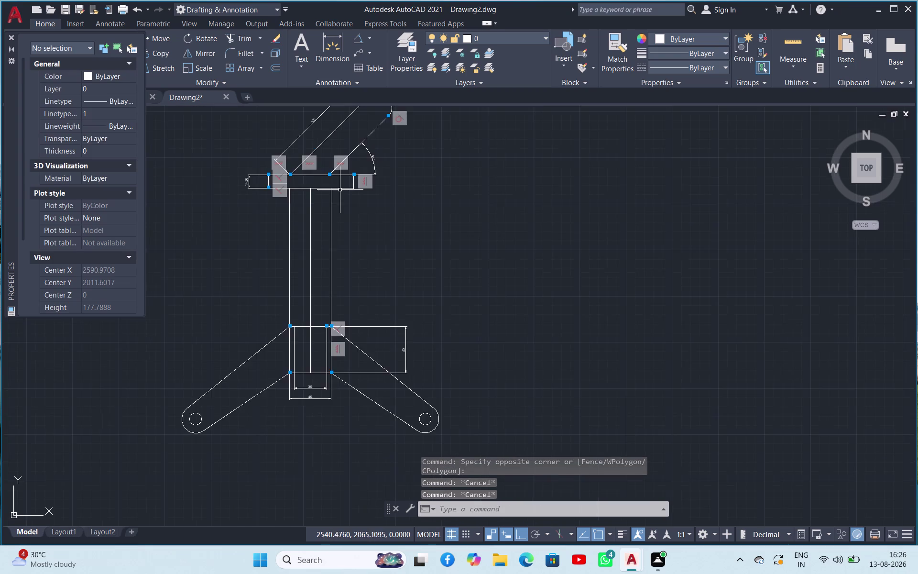
scroll(up, 3)
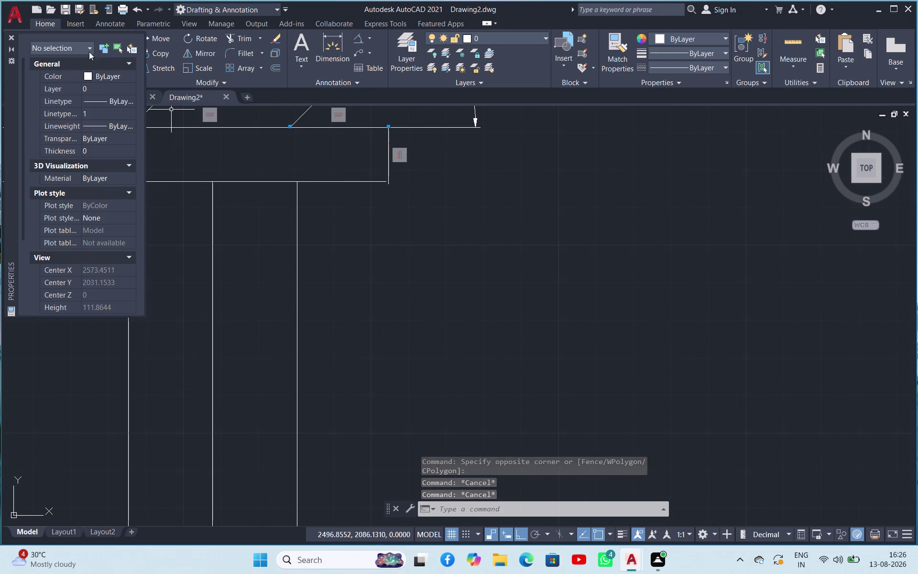
click(9, 34)
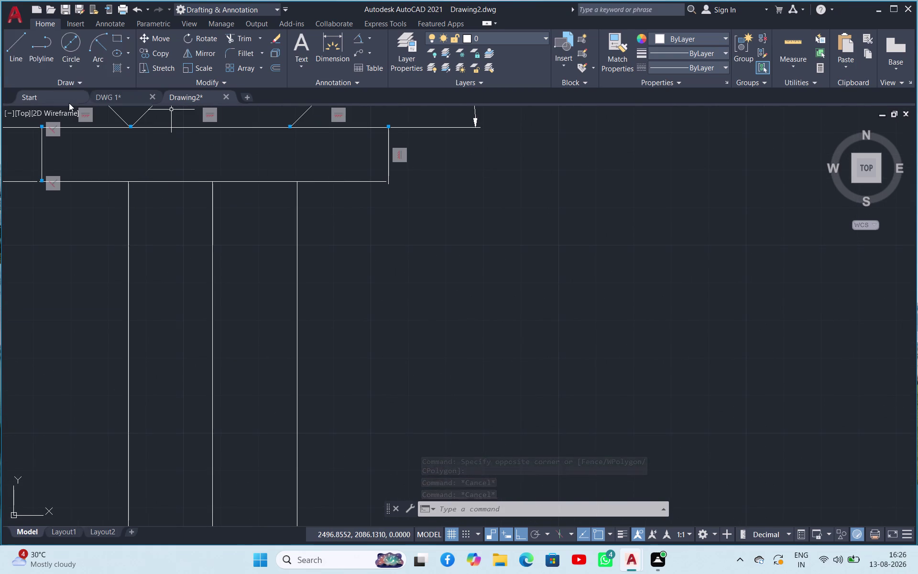
Undo the recent zoom, grip edit and dimension changes until the top bar's height reads 15.
key(ctrl+z)
key(ctrl+z)
key(ctrl+z)
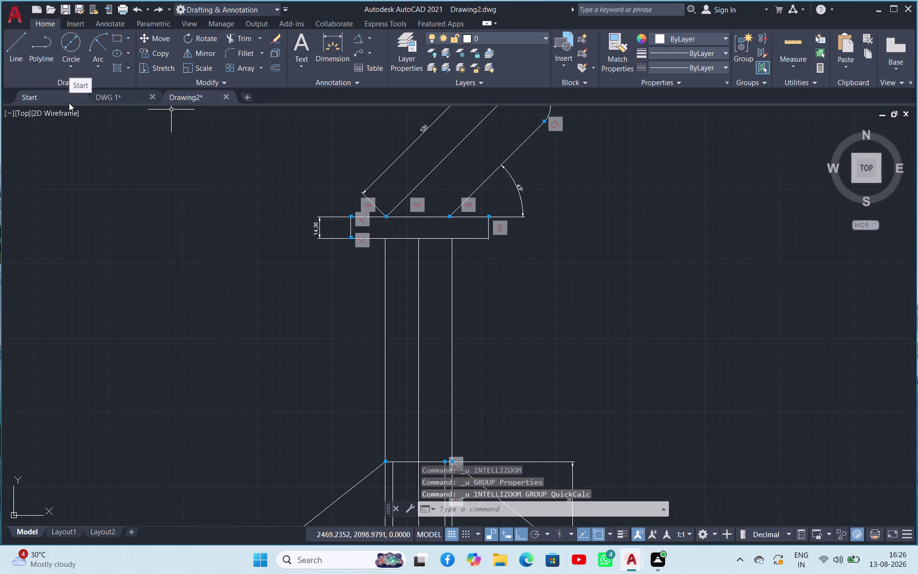
key(ctrl+z)
key(ctrl+z)
key(ctrl+z)
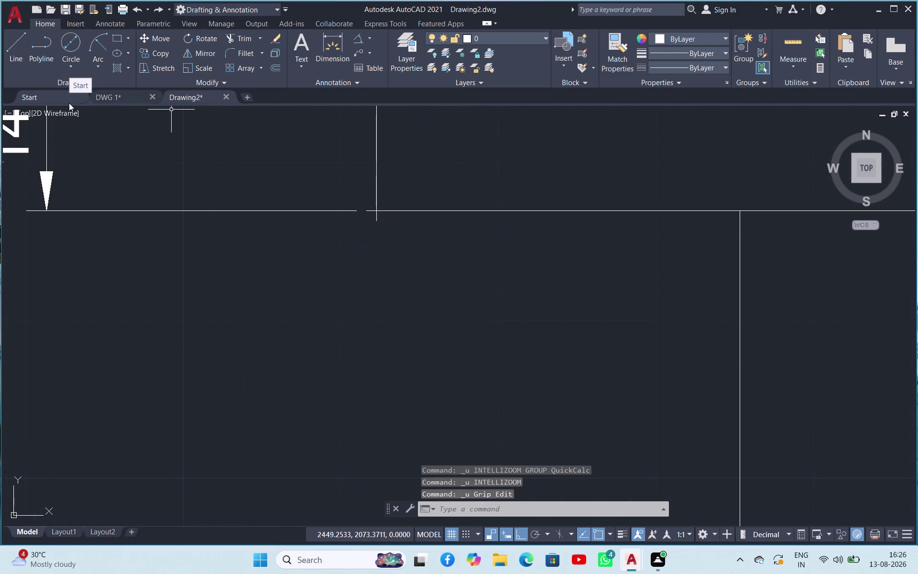
key(ctrl+z)
key(ctrl+z)
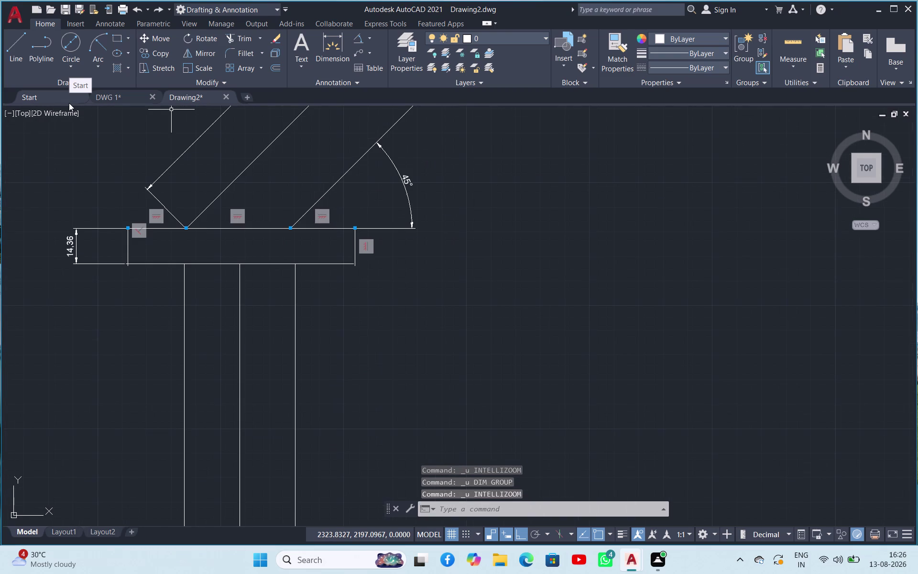
key(ctrl+z)
key(ctrl+z)
key(ctrl+z)
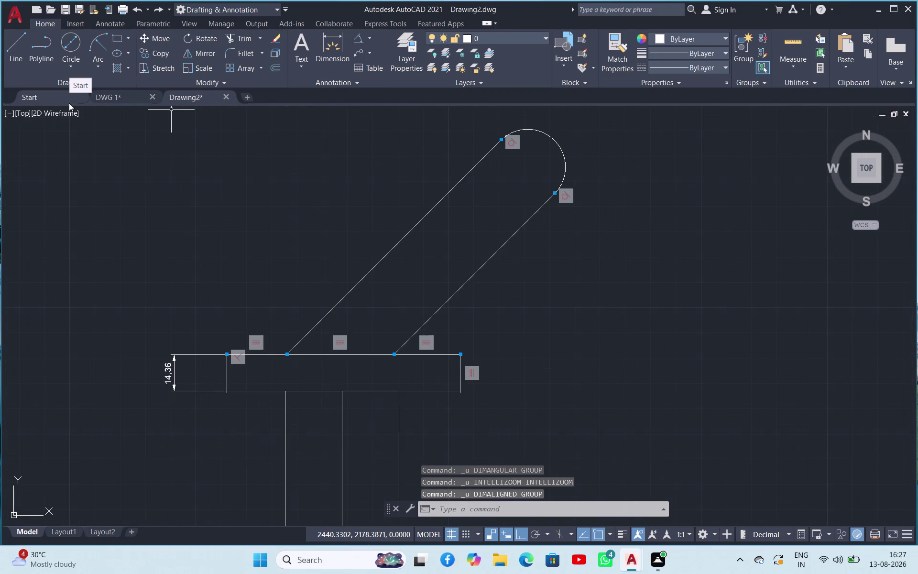
key(ctrl+z)
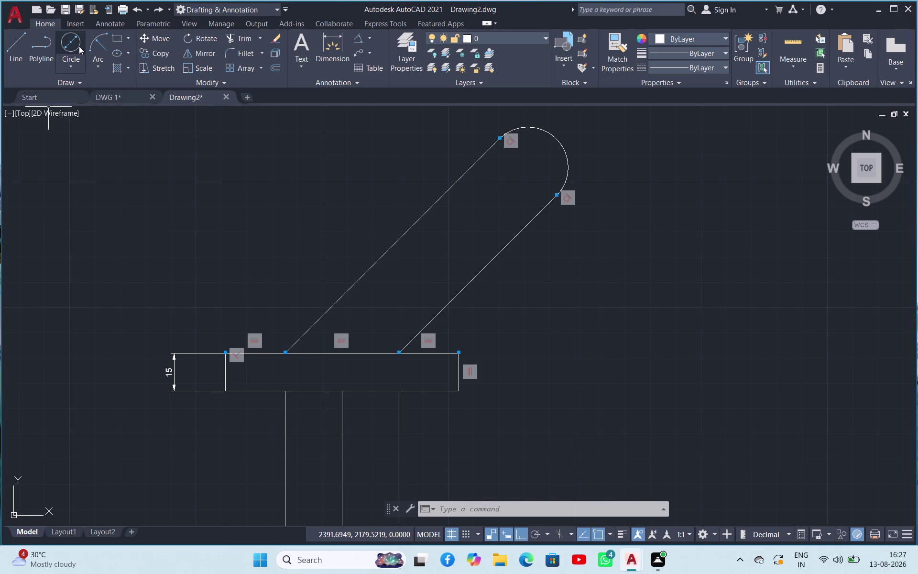
click(79, 64)
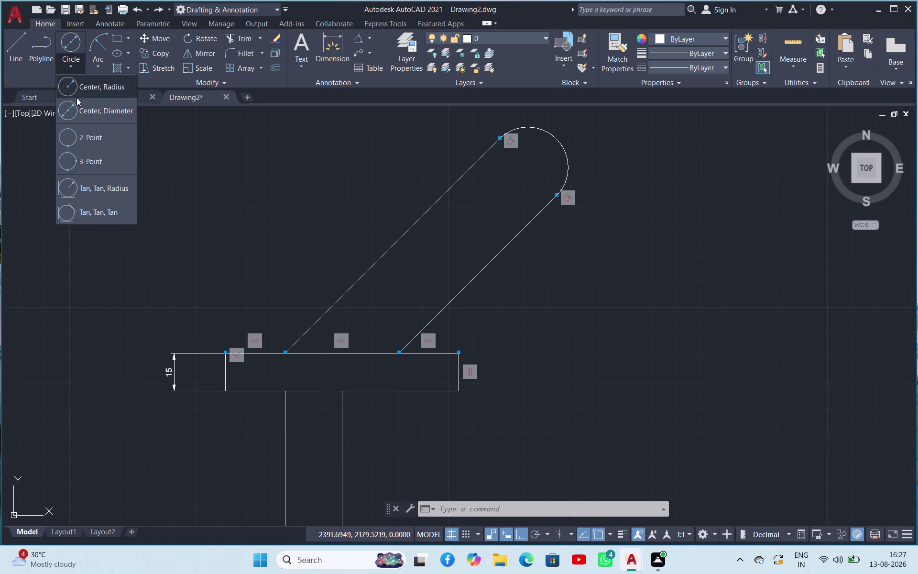
Draw a radius-15 circle centred on the upper link's rounded end arc.
click(93, 85)
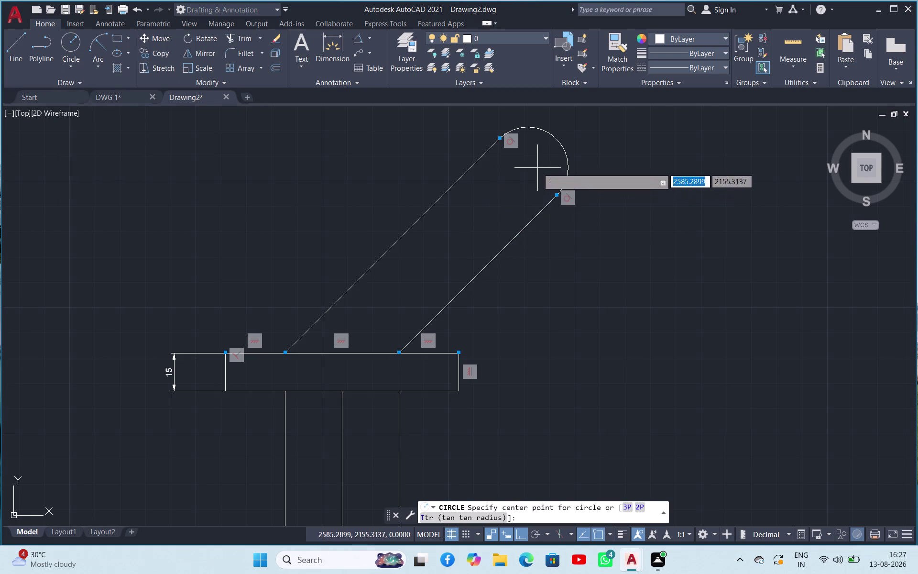
click(529, 168)
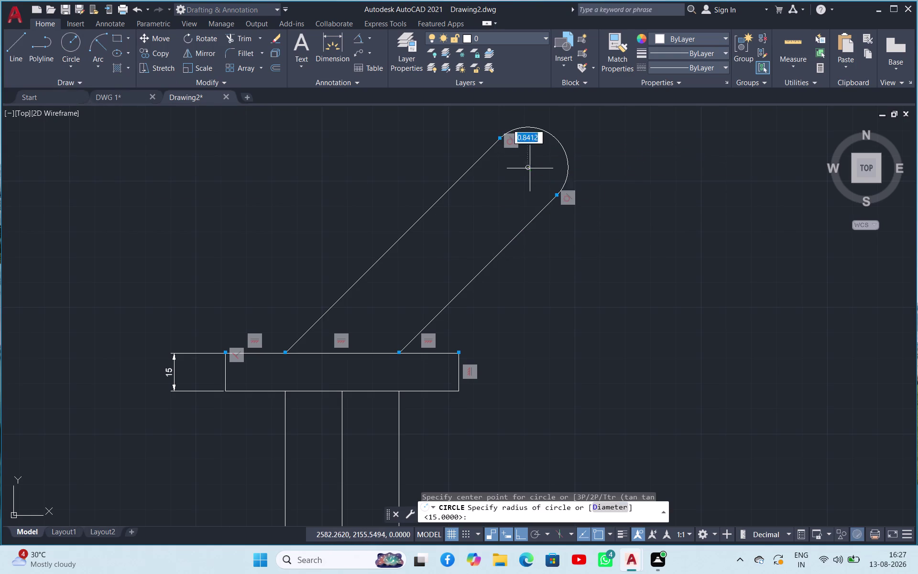
text(15)
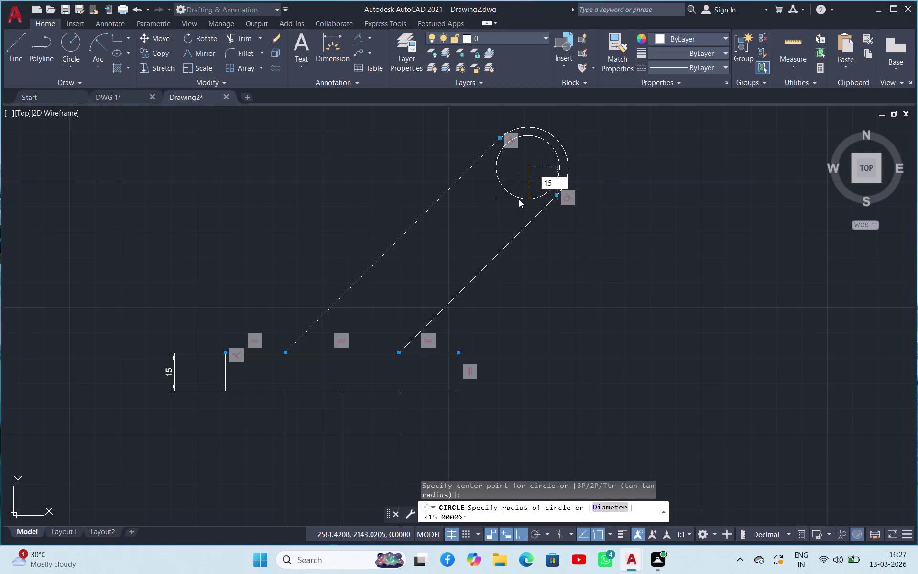
key(Return)
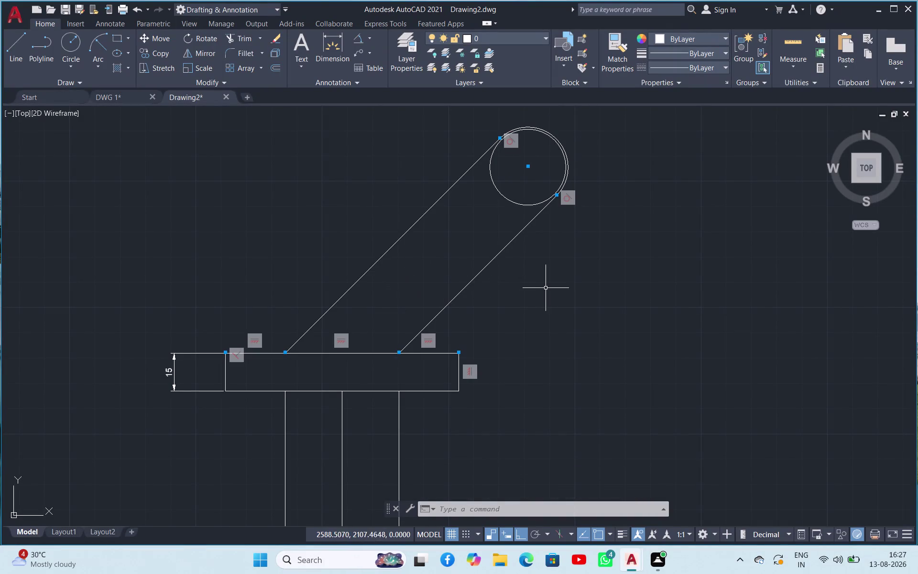
Erase the old rounded end arc and the right slanted edge.
key(Escape)
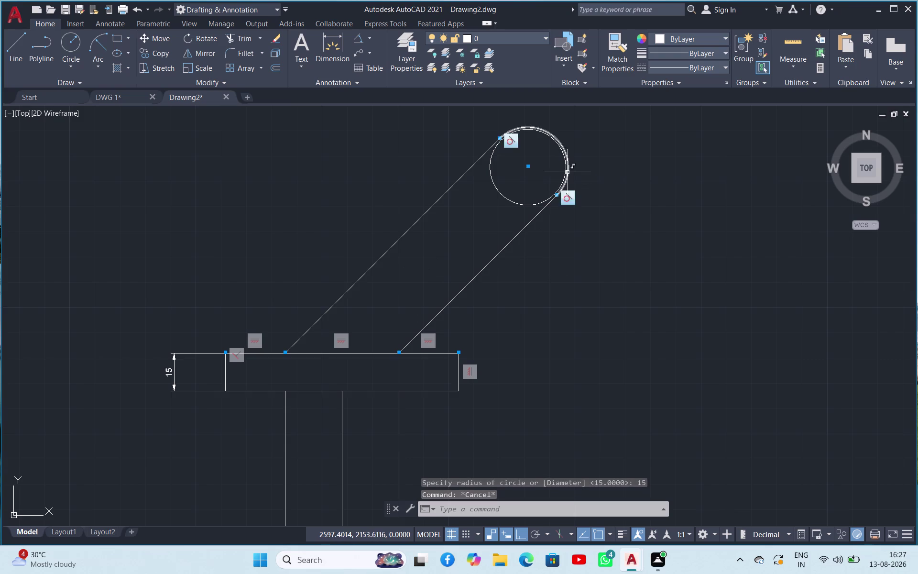
click(568, 167)
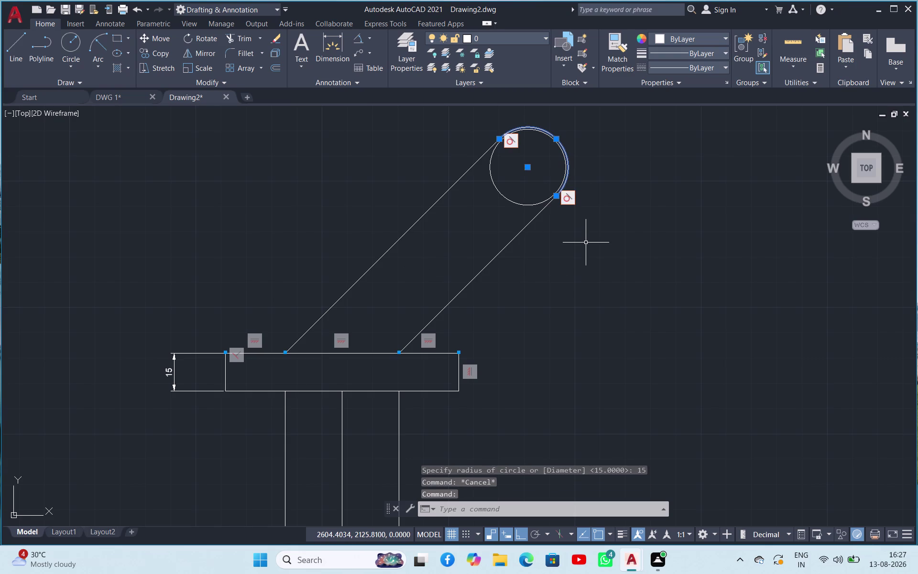
key(Delete)
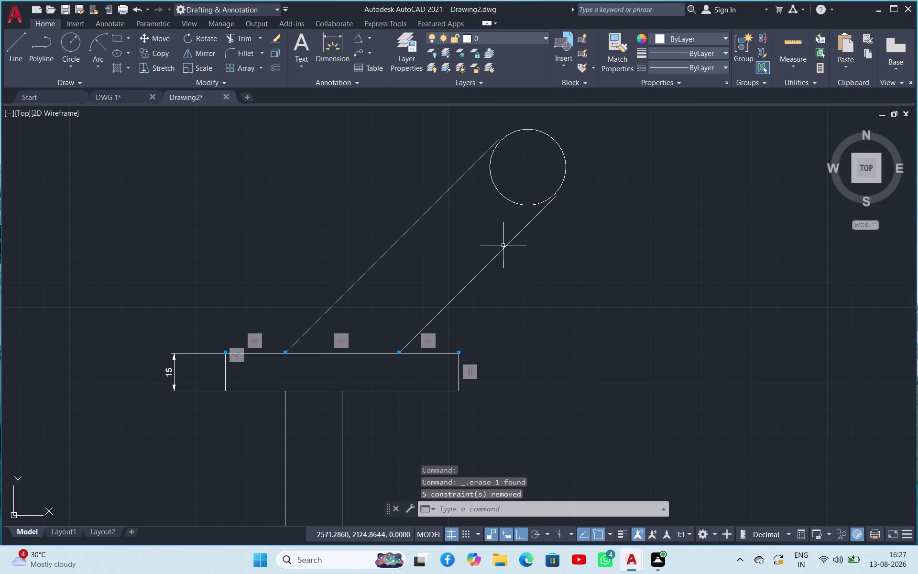
click(505, 247)
key(Delete)
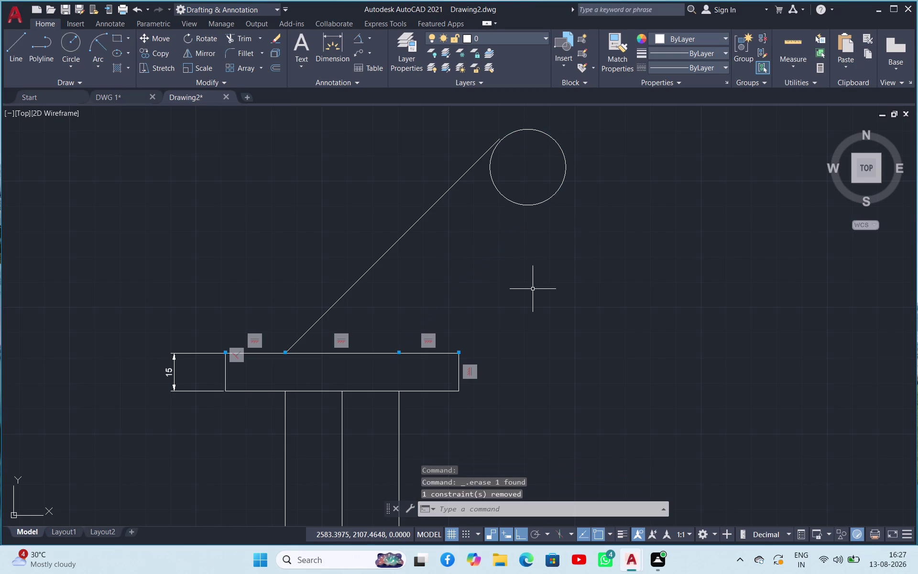
click(361, 38)
Start an angle dimension between the slanted edge and top bar, then cancel it.
click(360, 277)
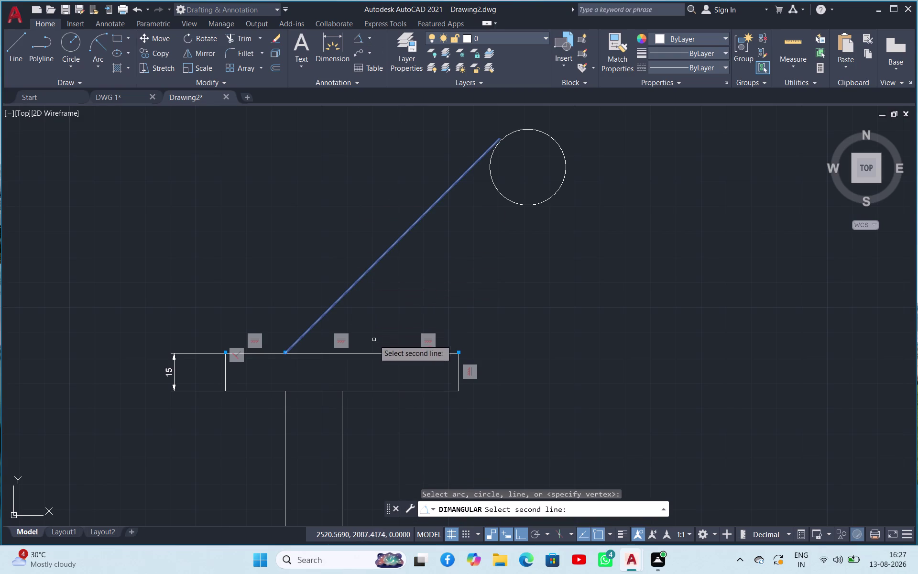
click(374, 353)
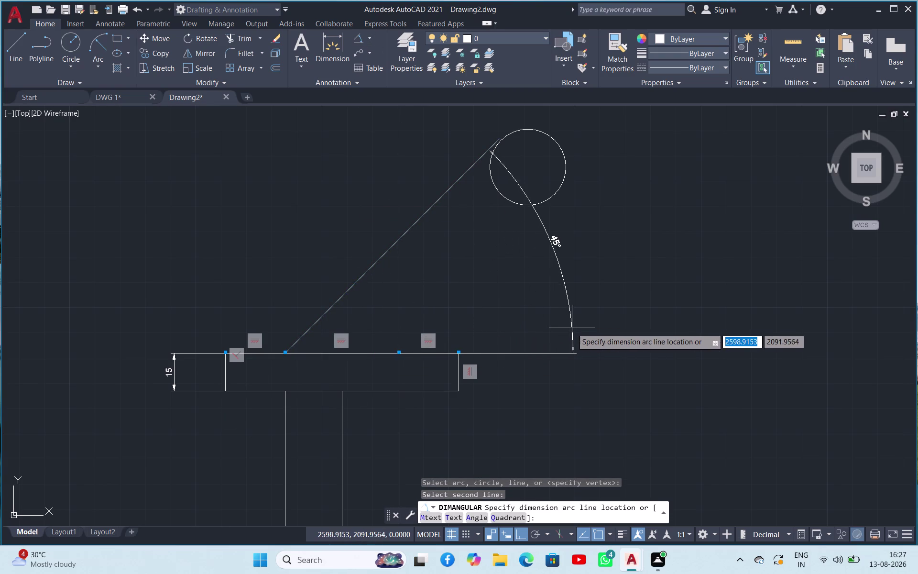
key(Escape)
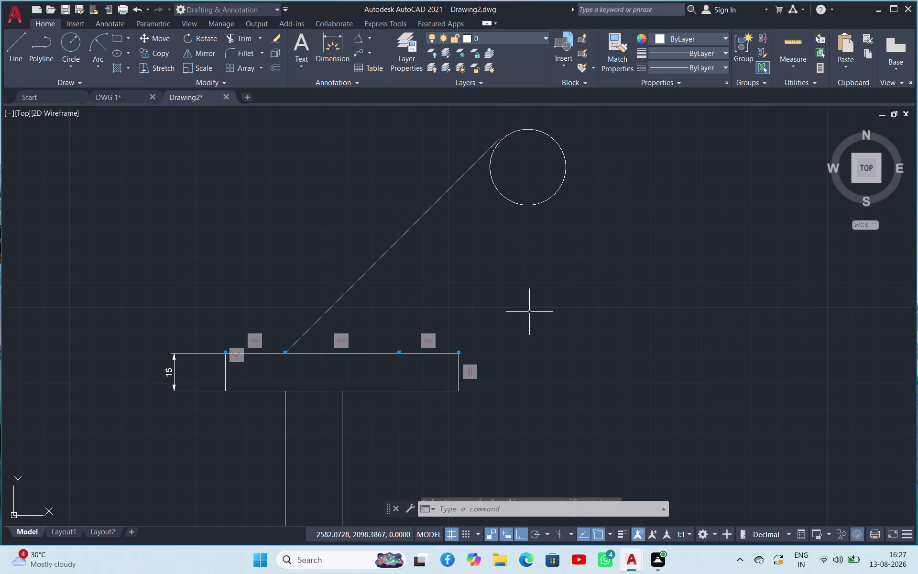
Move the radius-15 circle onto the slanted link line's endpoint.
click(512, 134)
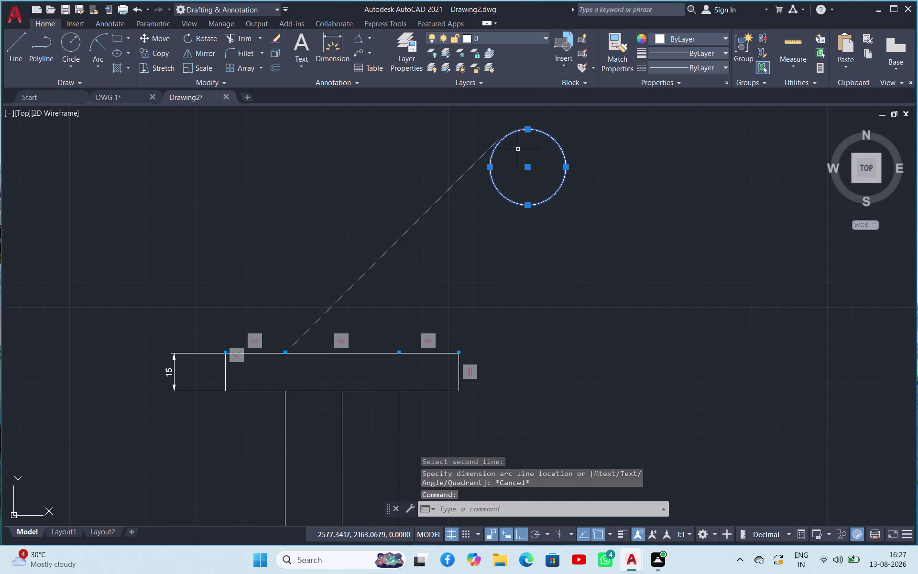
scroll(up, 3)
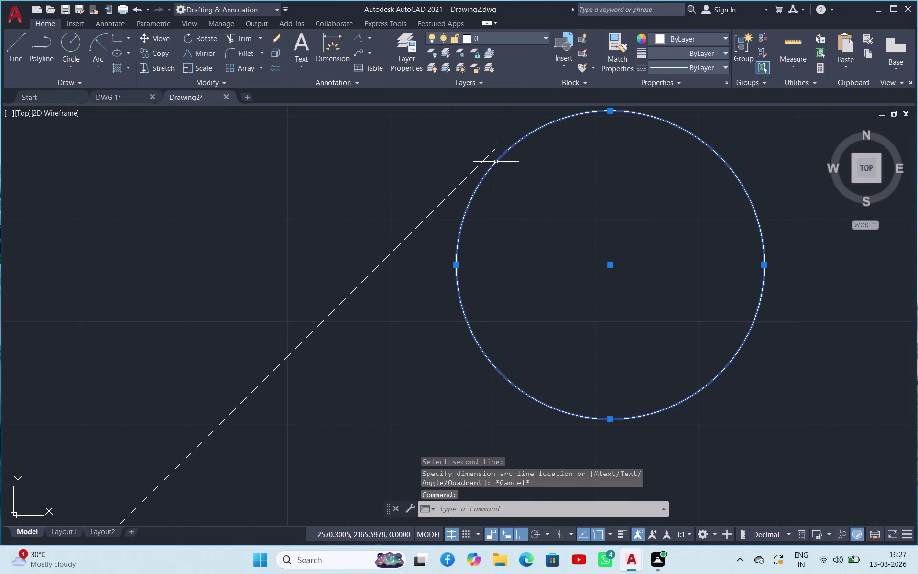
right_click(496, 161)
click(522, 250)
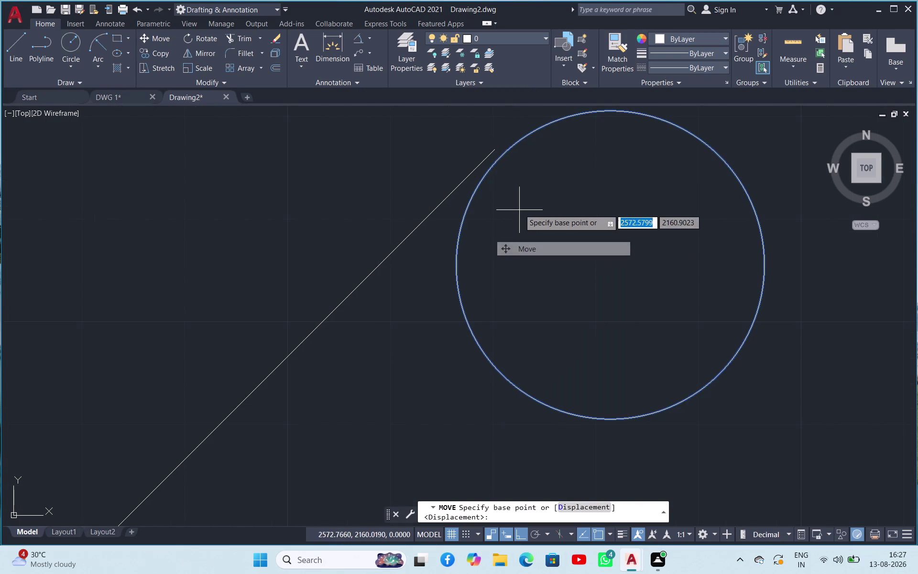
click(501, 160)
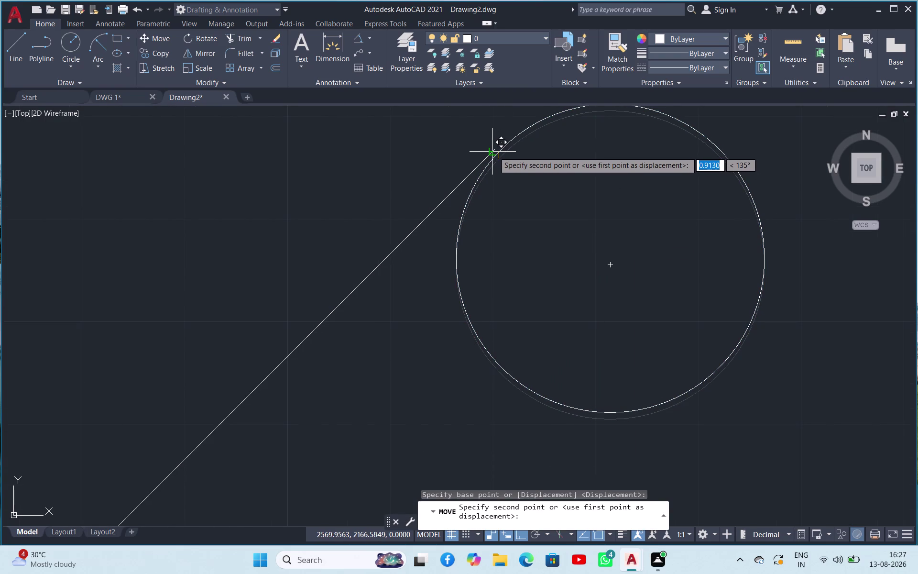
click(497, 152)
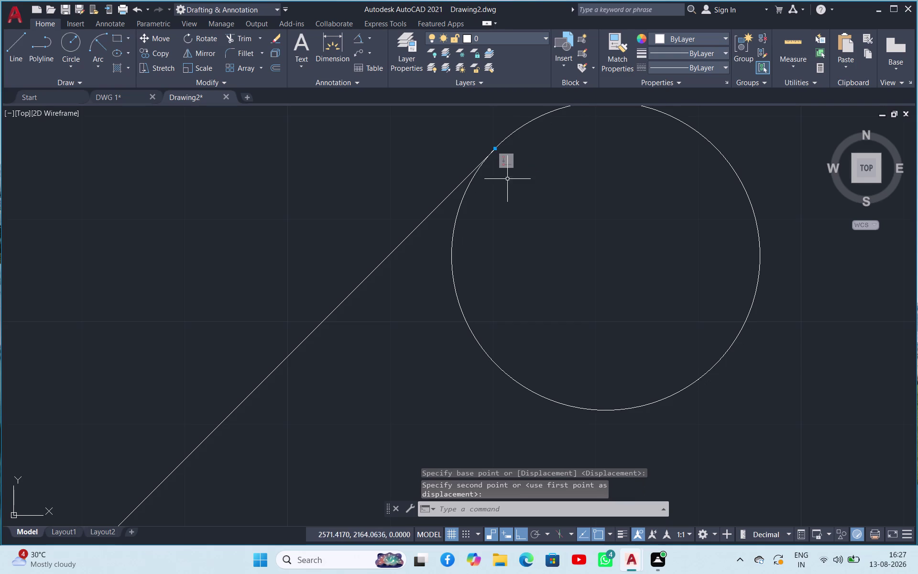
scroll(up, 3)
scroll(down, 3)
key(Escape)
scroll(up, 3)
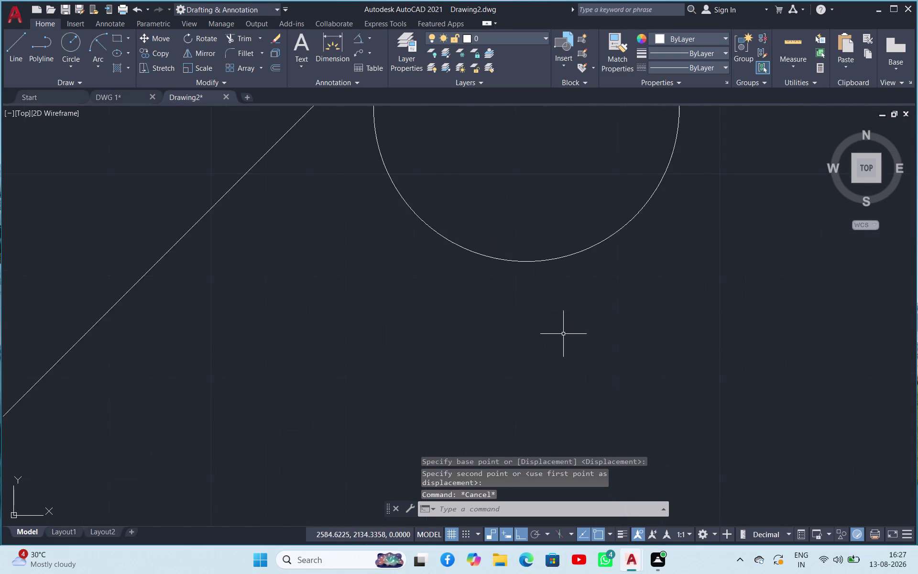
scroll(down, 3)
Draw a line tangent from the radius-15 circle down to the base bar's top edge.
click(21, 54)
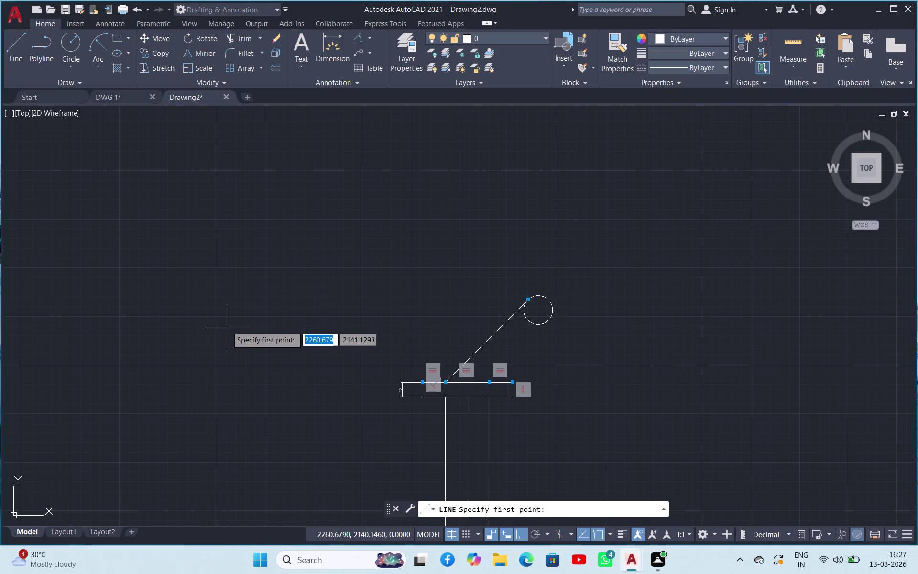
right_click(245, 341)
click(260, 225)
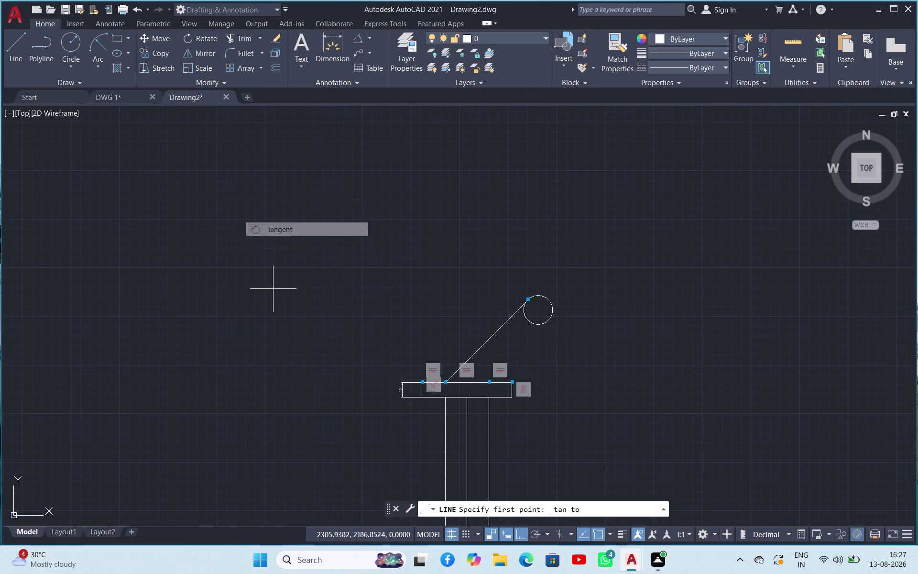
click(552, 321)
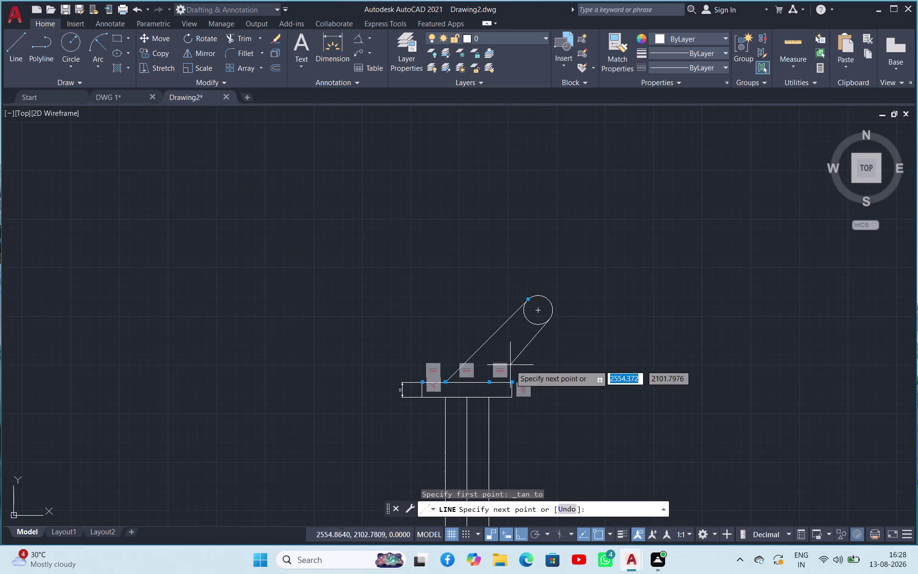
click(491, 381)
key(Escape)
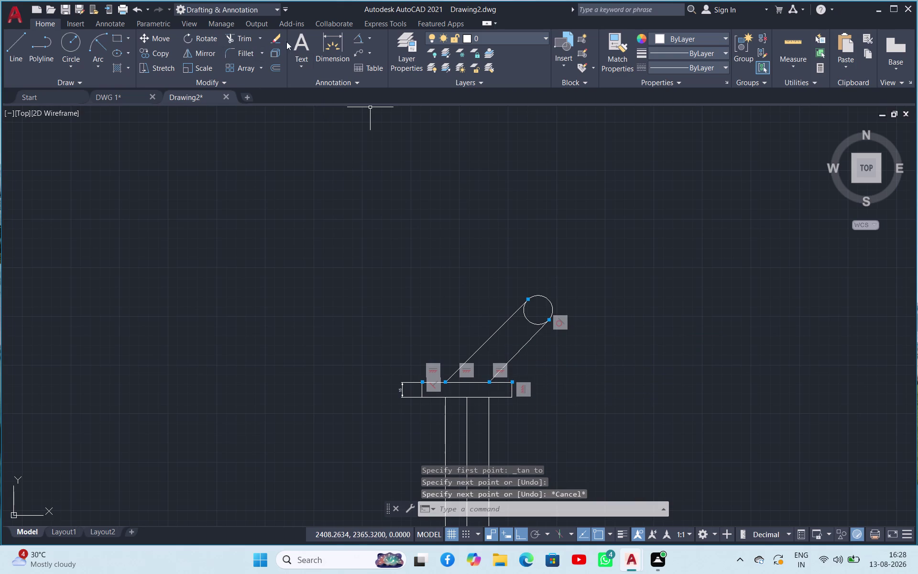
Begin an angular dimension between the new link line and the base bar, then cancel it.
click(352, 33)
click(355, 41)
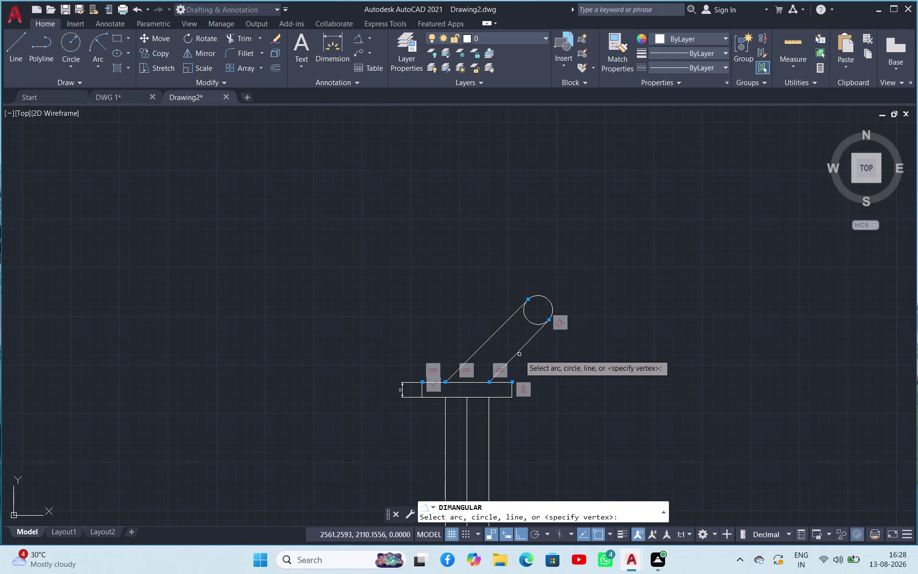
click(519, 351)
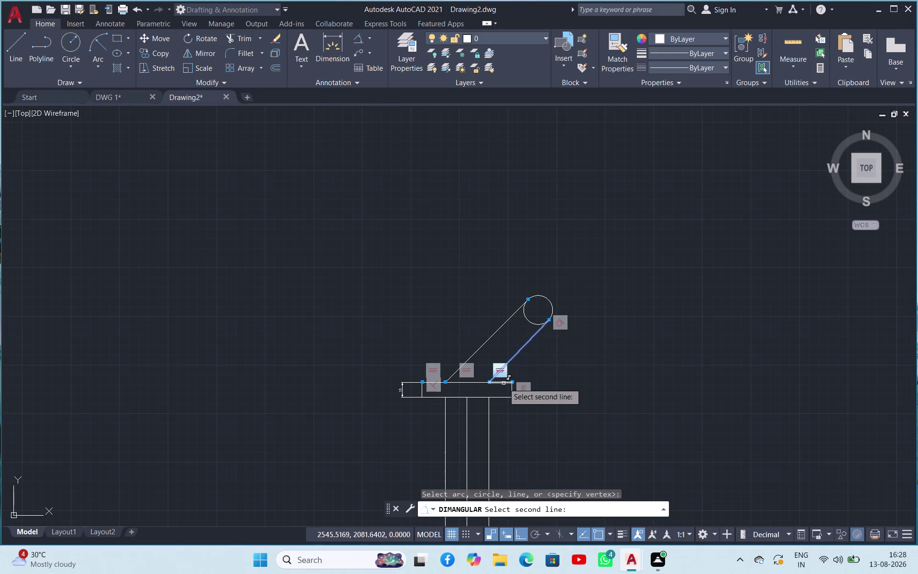
click(503, 383)
scroll(up, 3)
scroll(up, 3)
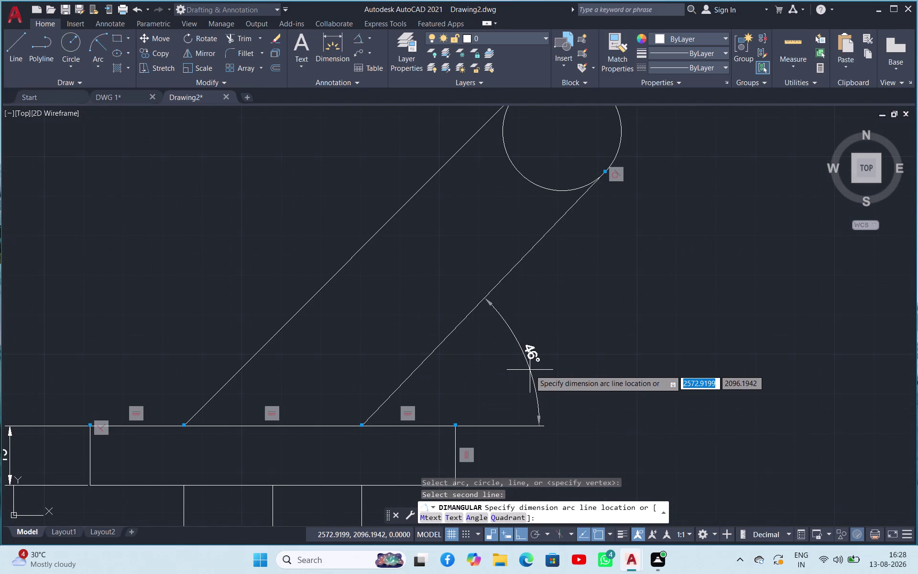
scroll(down, 3)
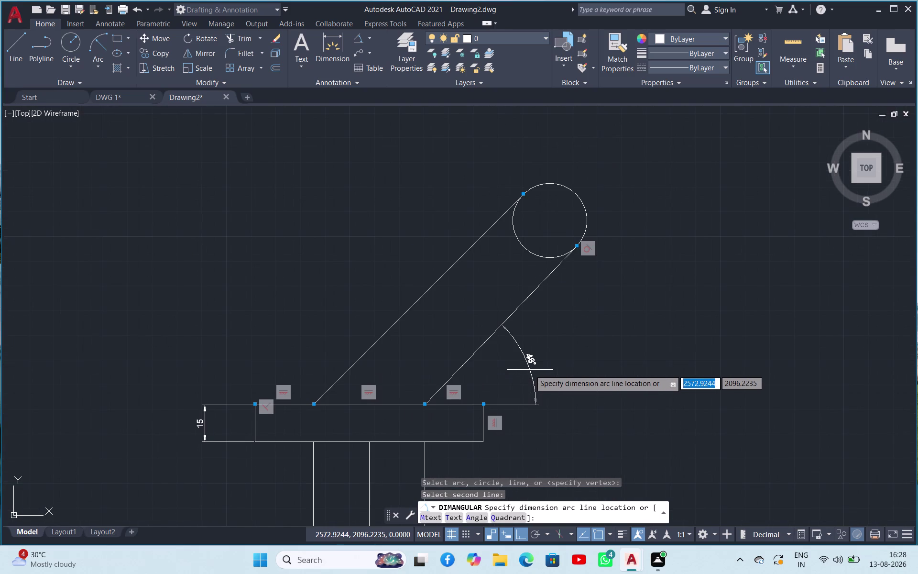
key(Escape)
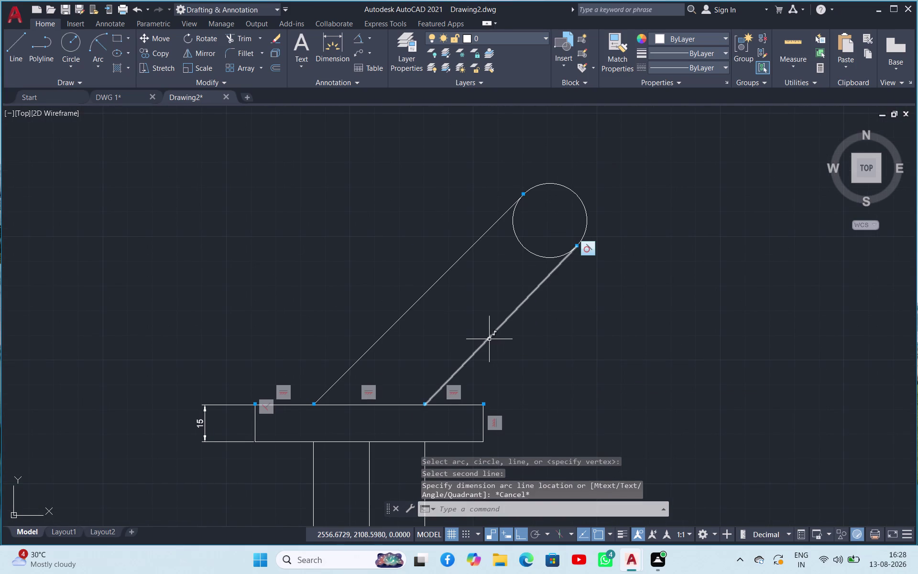
click(489, 339)
right_click(501, 350)
click(528, 328)
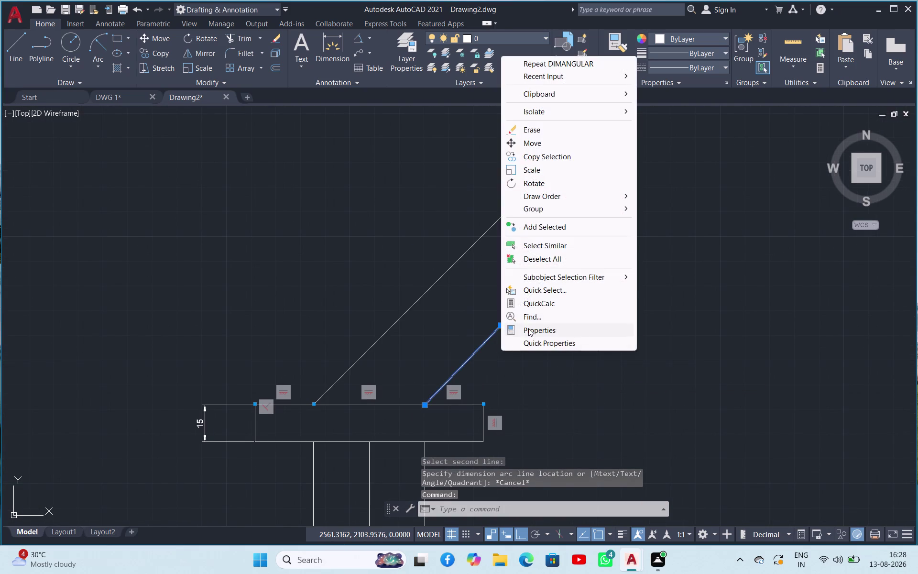
scroll(down, 3)
scroll(down, 3)
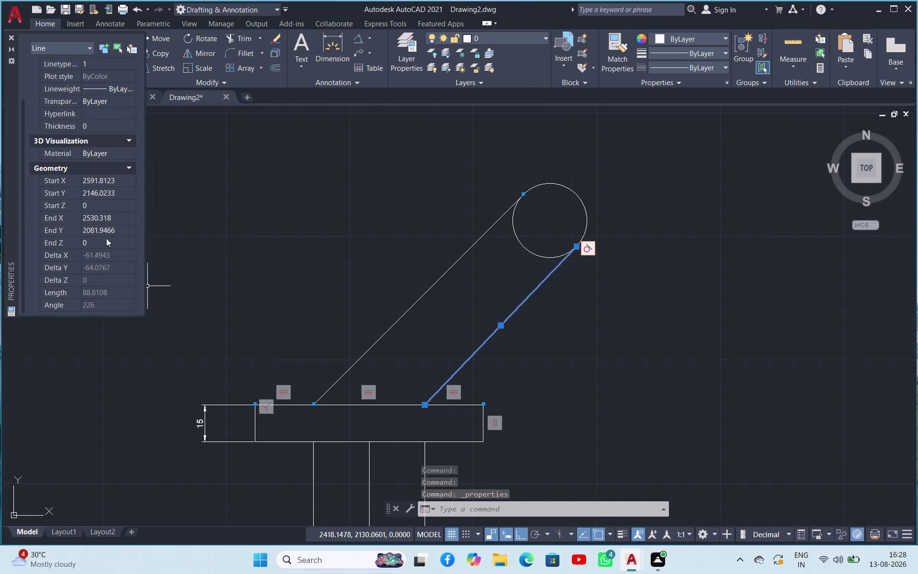
scroll(down, 3)
scroll(up, 3)
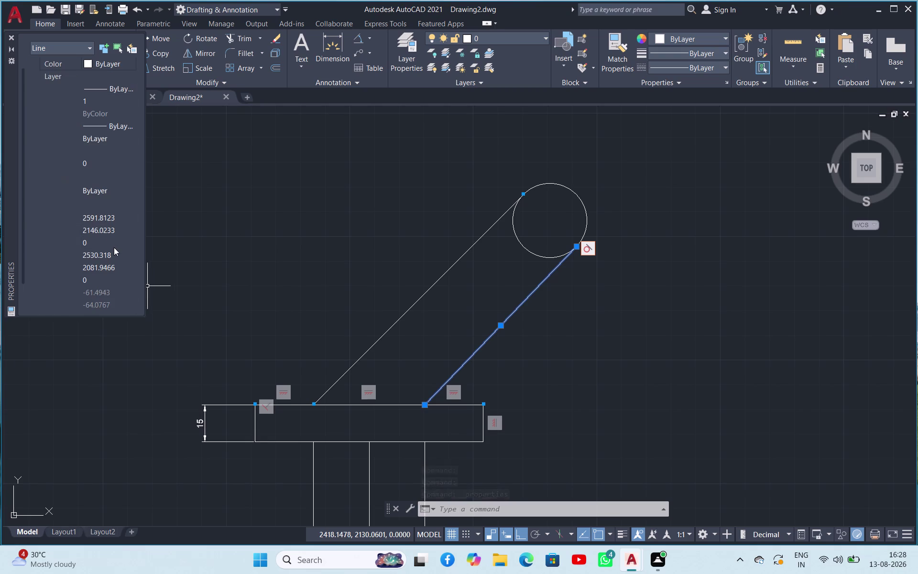
scroll(up, 3)
scroll(up, 3)
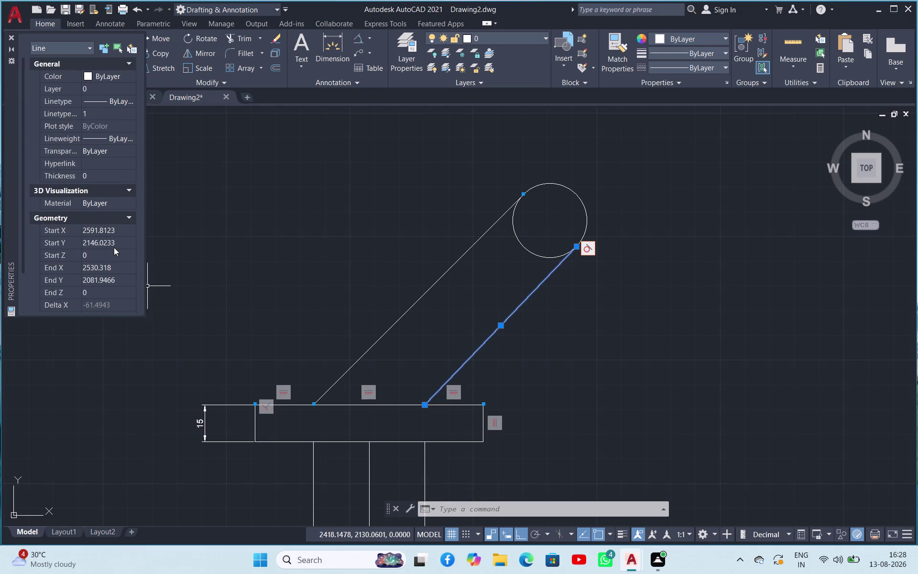
scroll(down, 3)
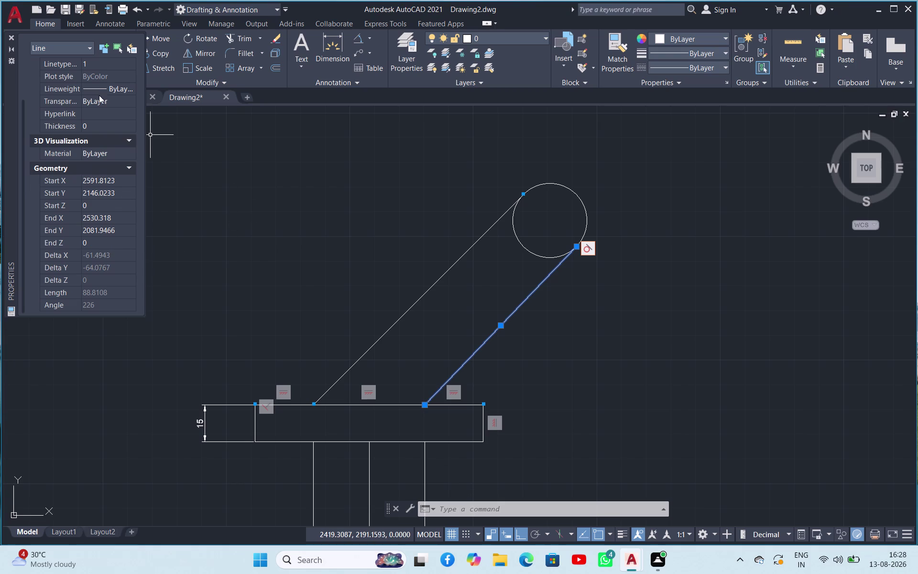
click(11, 41)
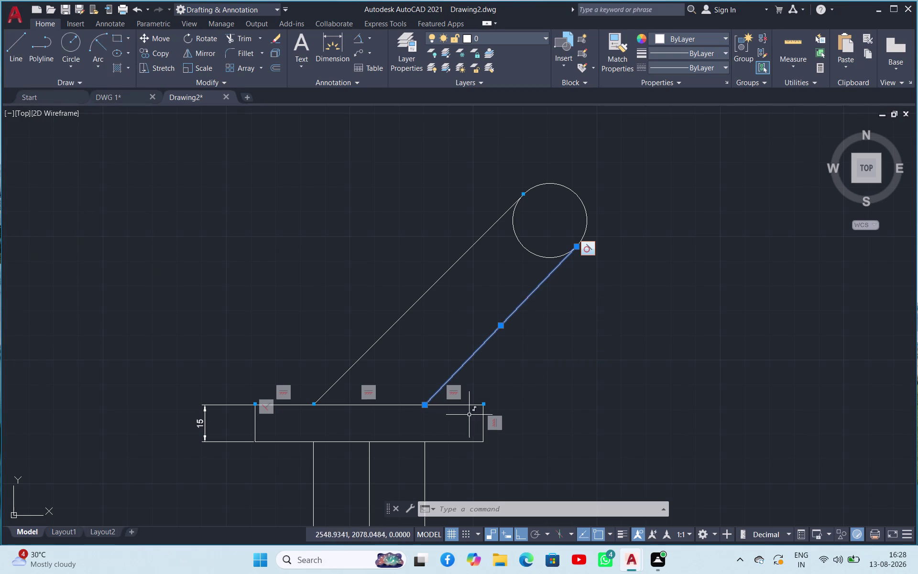
Snap the second link line's lower endpoint onto the base bar's top edge.
scroll(up, 3)
scroll(up, 3)
scroll(up, 3)
scroll(up, 3)
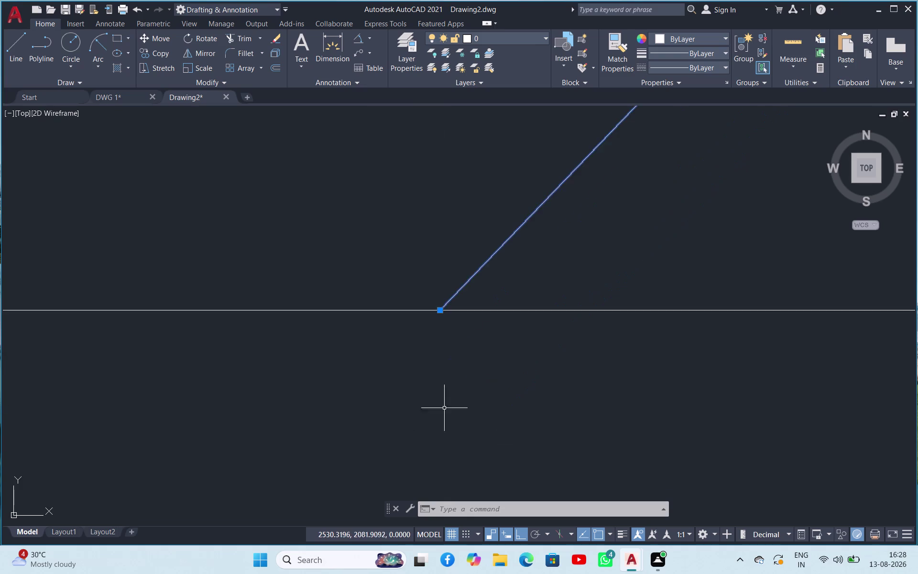
scroll(up, 3)
click(380, 183)
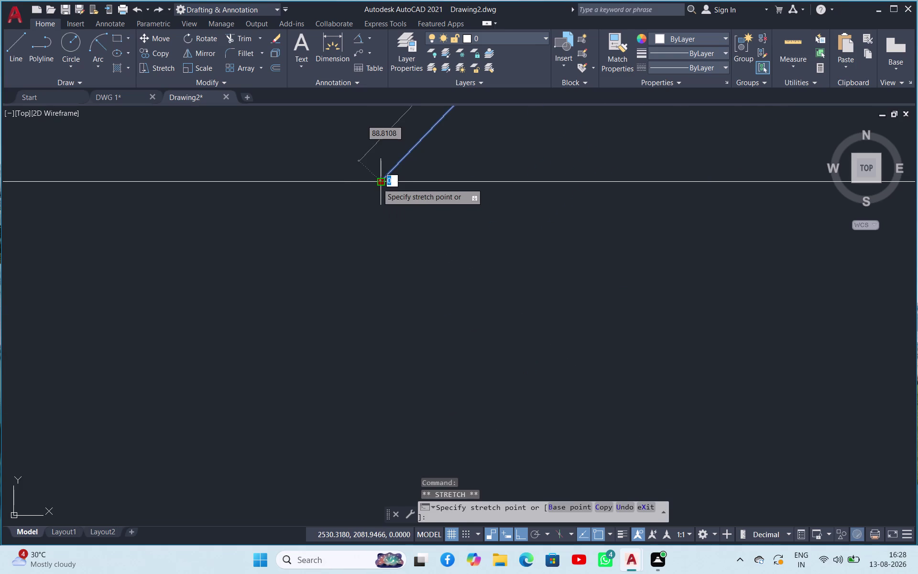
click(370, 185)
scroll(up, 3)
scroll(down, 3)
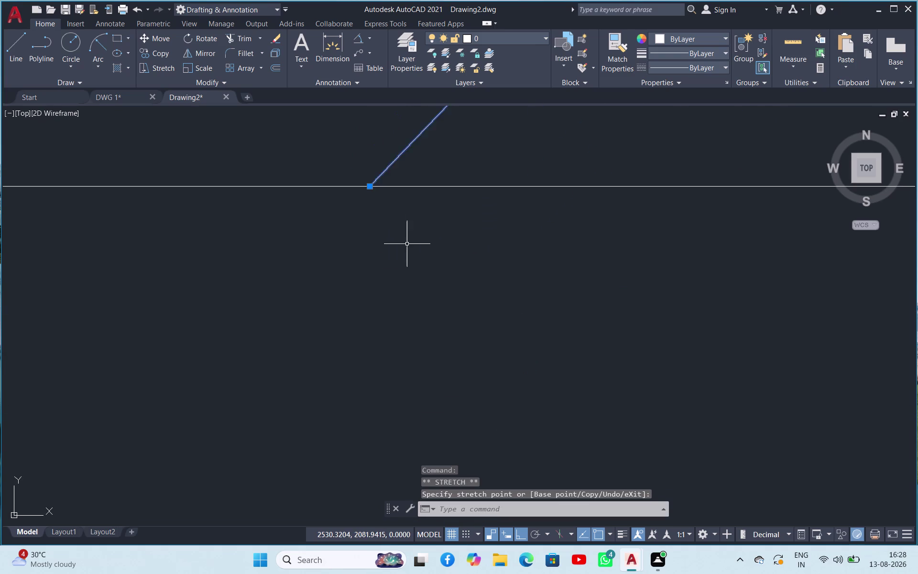
scroll(down, 3)
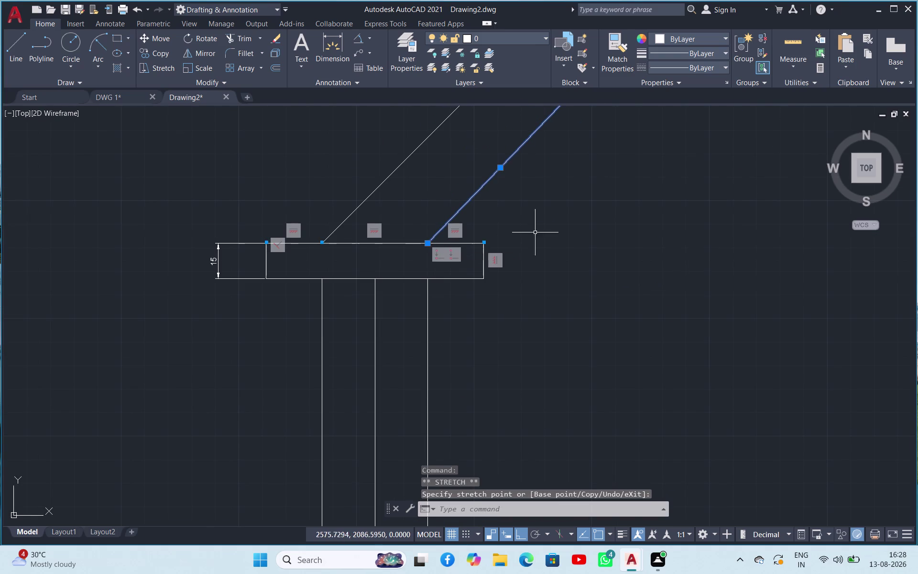
scroll(up, 3)
scroll(down, 3)
key(Escape)
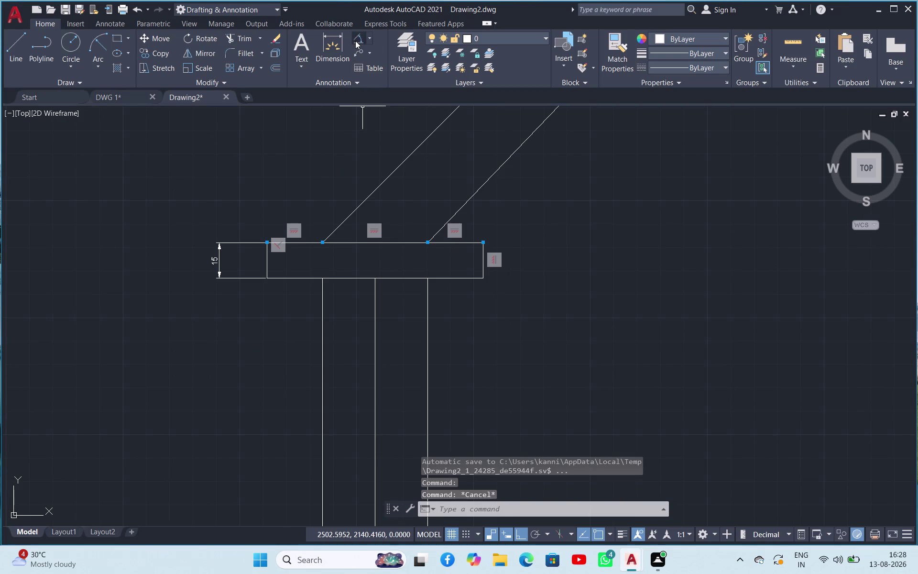
Add a 46° angular dimension between the right link line and the base bar's top edge.
click(355, 41)
click(479, 186)
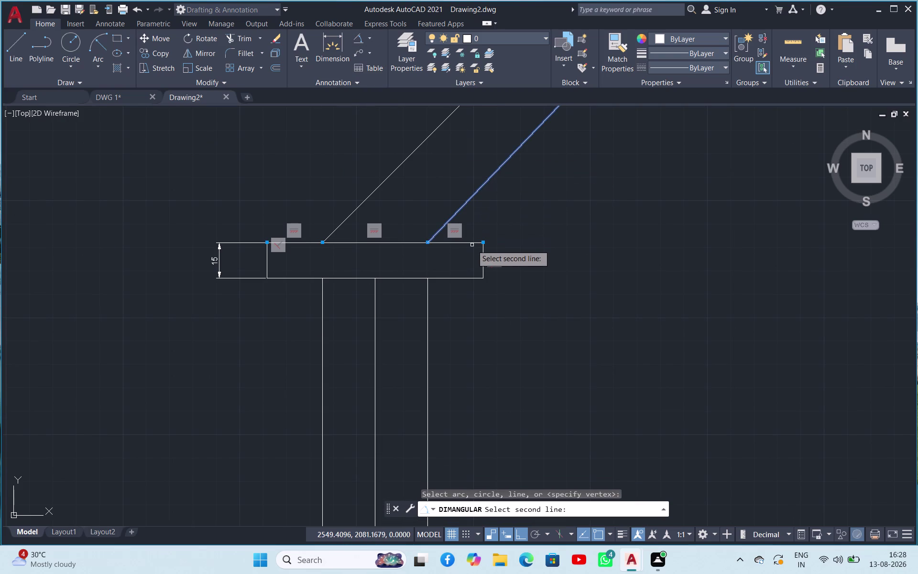
click(472, 243)
scroll(up, 3)
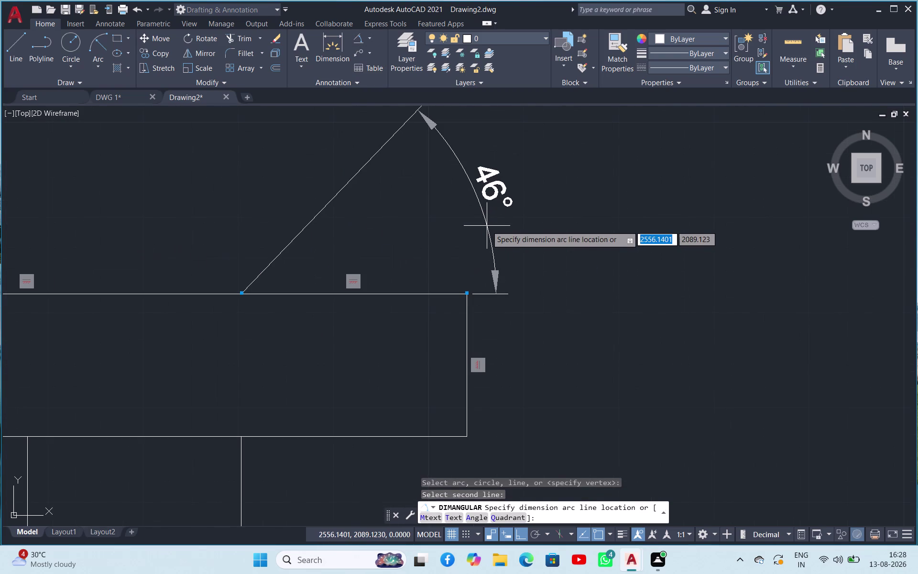
click(487, 226)
click(553, 223)
click(543, 236)
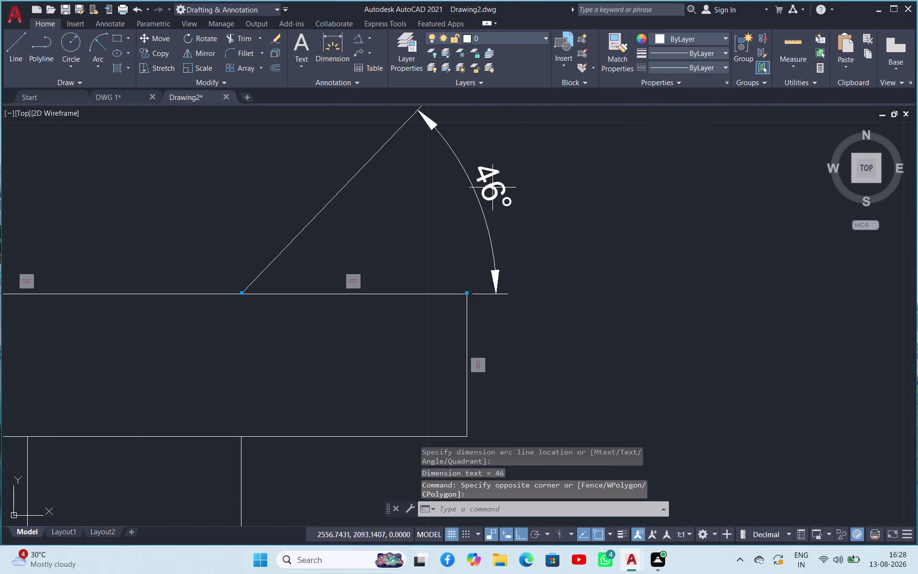
click(491, 185)
Review the 46° angular dimension's settings in the Properties palette.
right_click(491, 185)
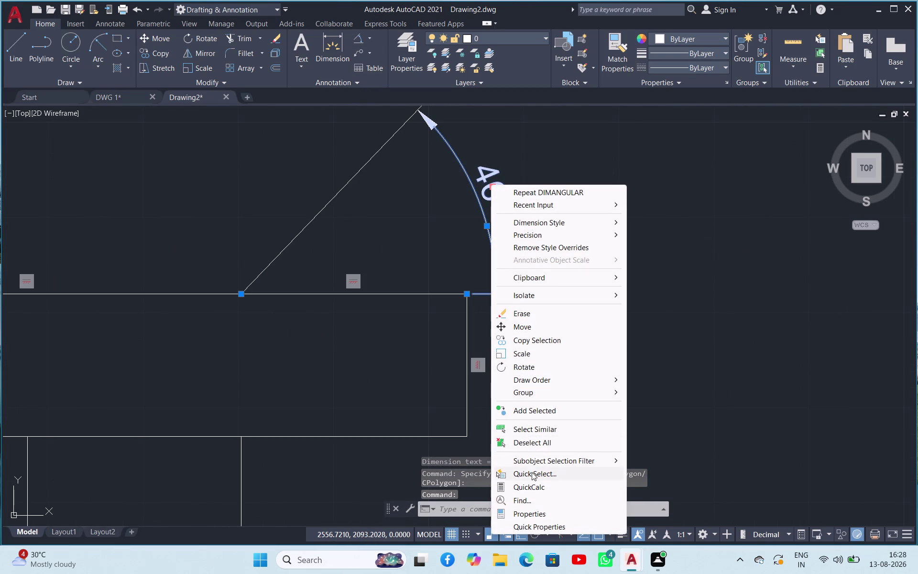
click(534, 518)
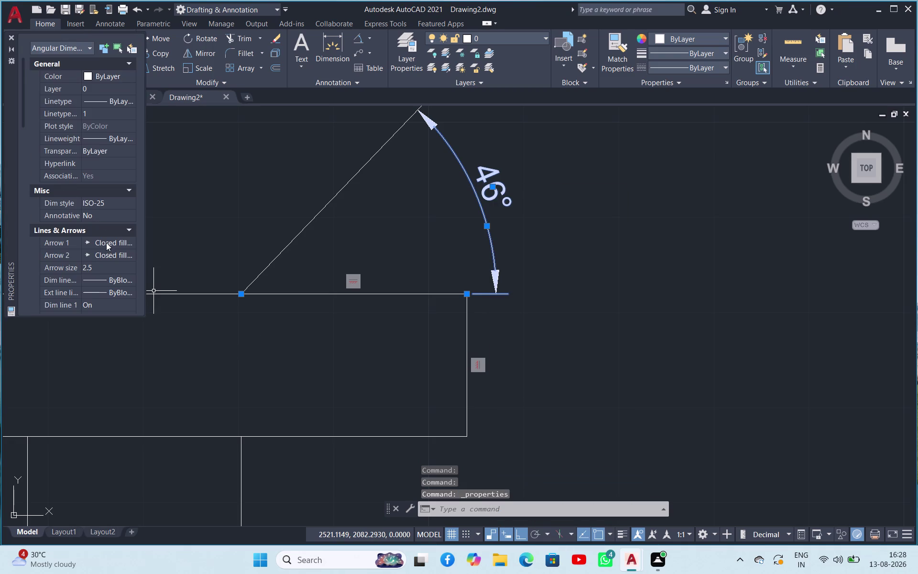
scroll(down, 3)
scroll(down, 3)
scroll(down, 3)
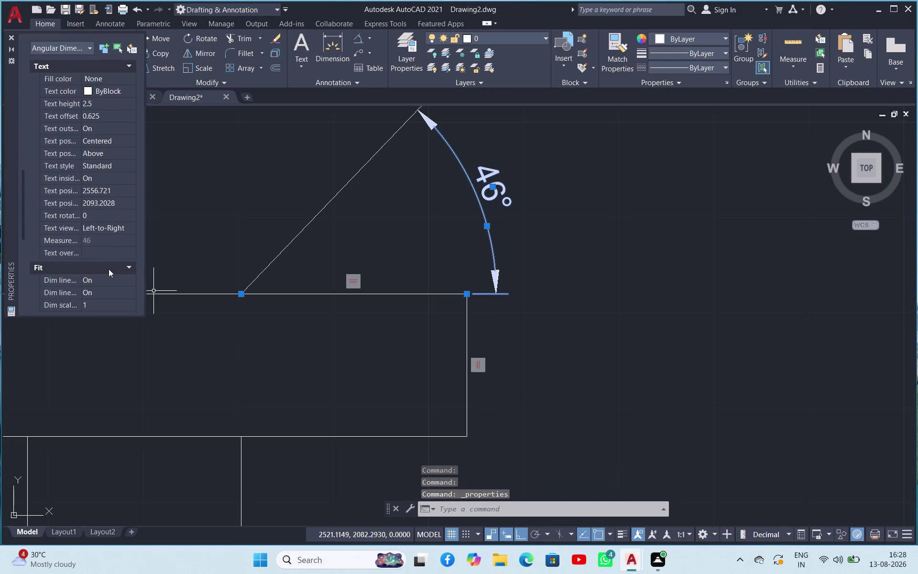
scroll(down, 3)
scroll(down, 3)
scroll(up, 3)
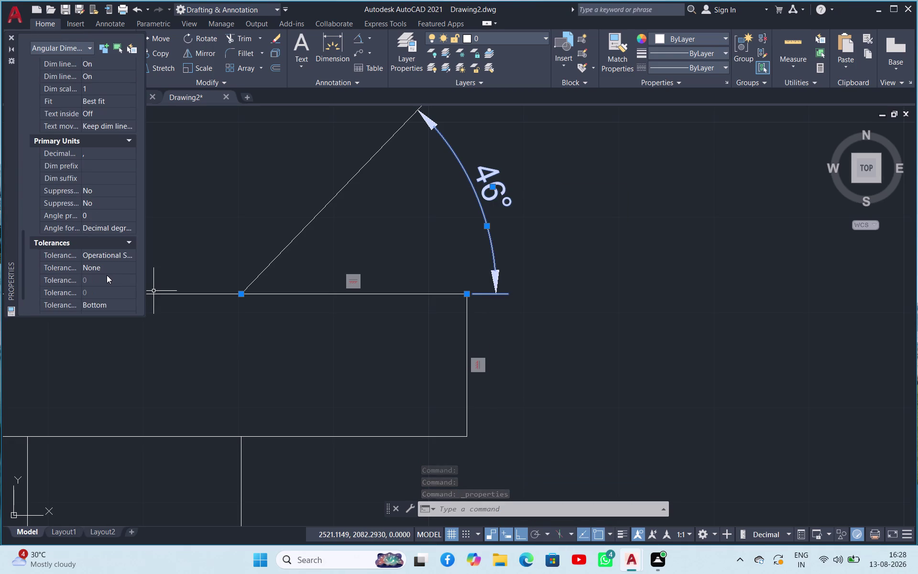
scroll(up, 3)
scroll(up, 3)
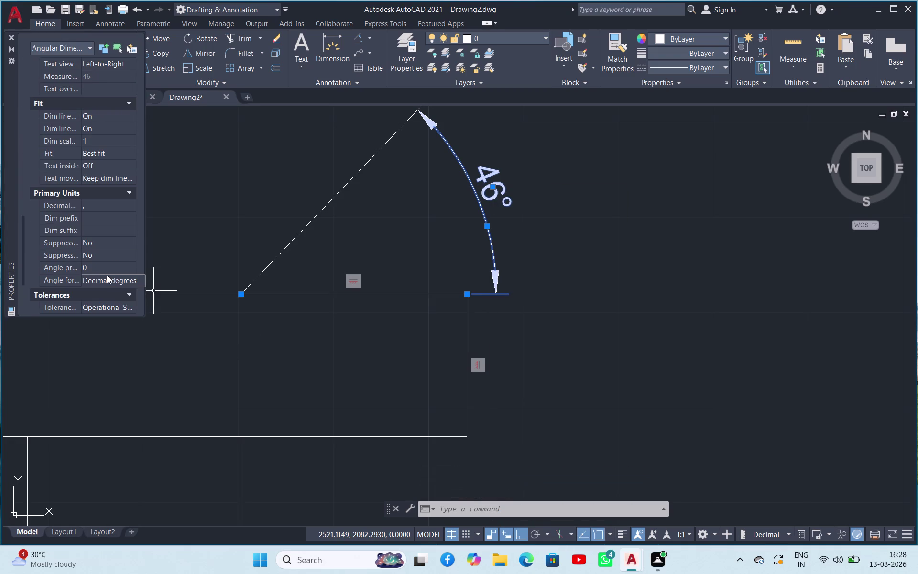
scroll(up, 3)
scroll(up, 3)
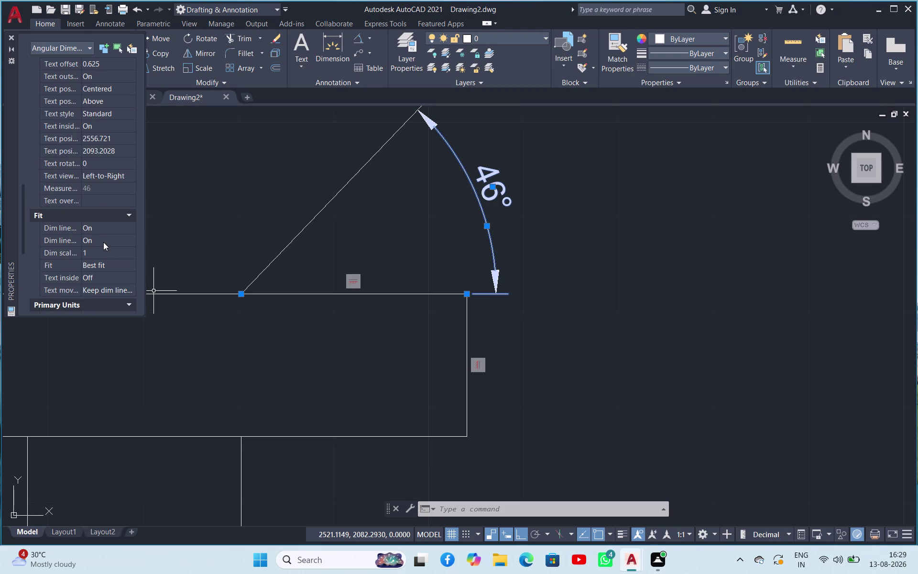
scroll(up, 3)
scroll(up, 3)
scroll(up, 3)
scroll(up, 3)
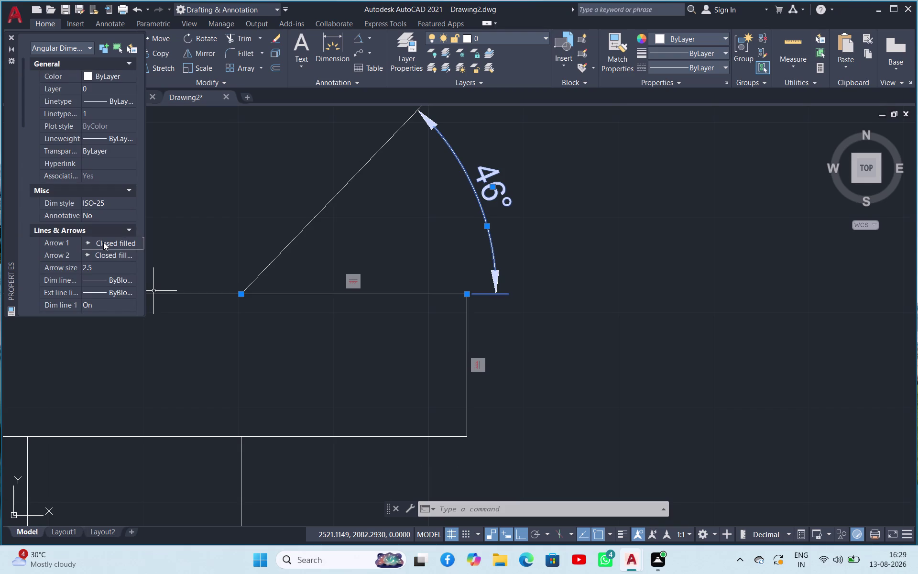
scroll(up, 3)
scroll(down, 3)
click(667, 344)
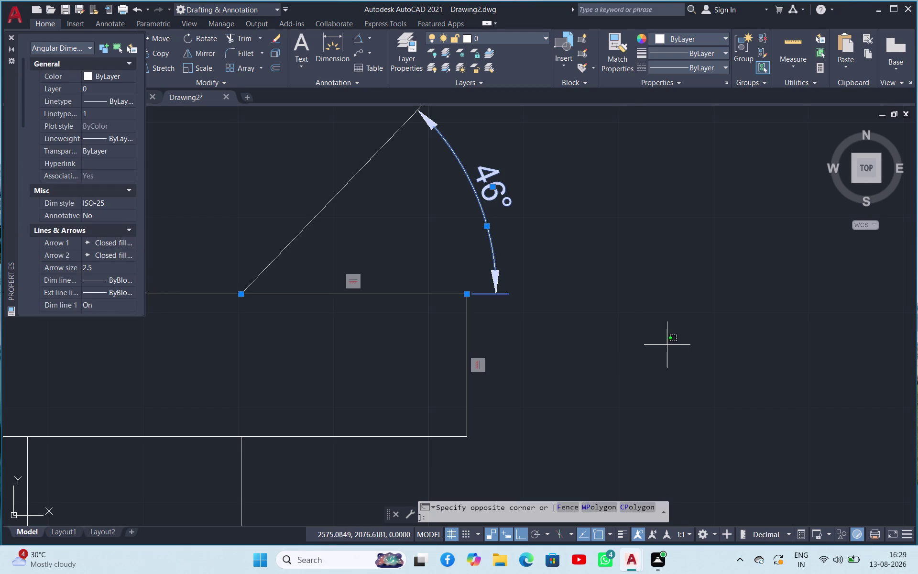
click(570, 344)
Deselect the dimension, close the Properties palette and zoom out to the whole linkage.
key(Escape)
key(Escape)
key(Escape)
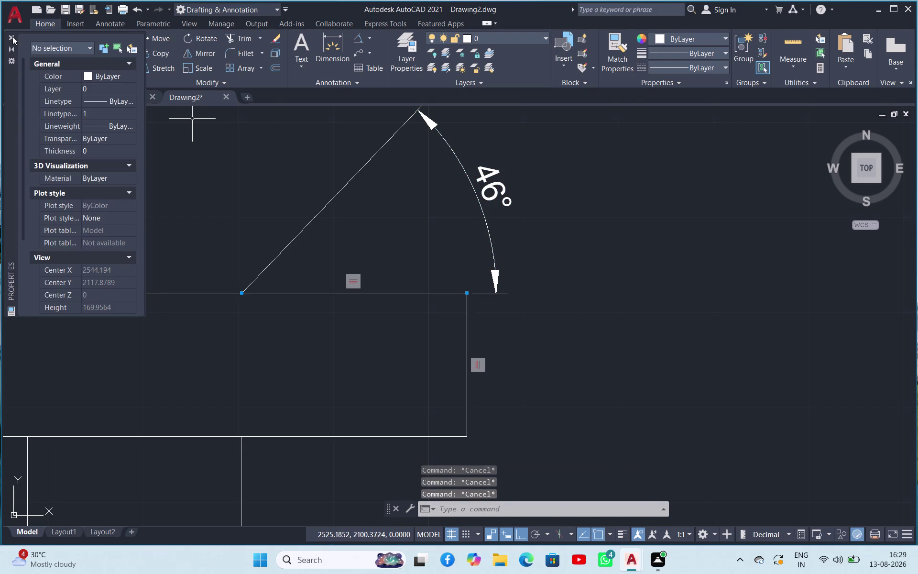
click(13, 37)
scroll(up, 3)
scroll(down, 3)
scroll(down, 3)
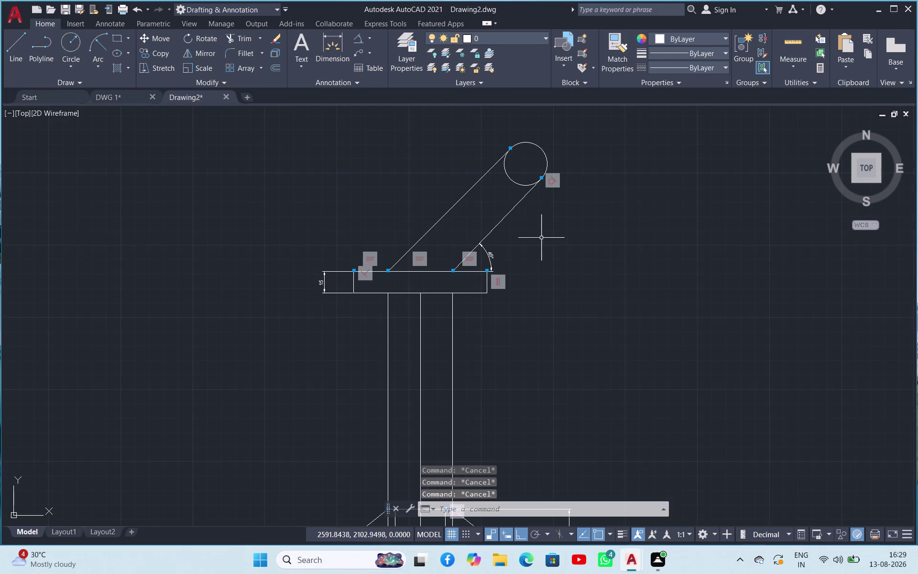
Delete the extra line running from the circle.
click(527, 195)
key(Delete)
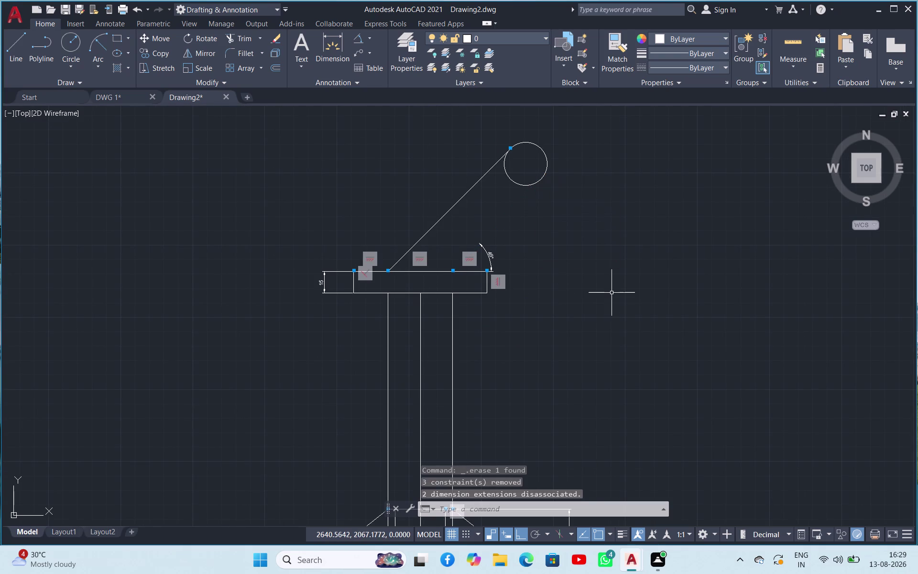
click(369, 37)
click(379, 165)
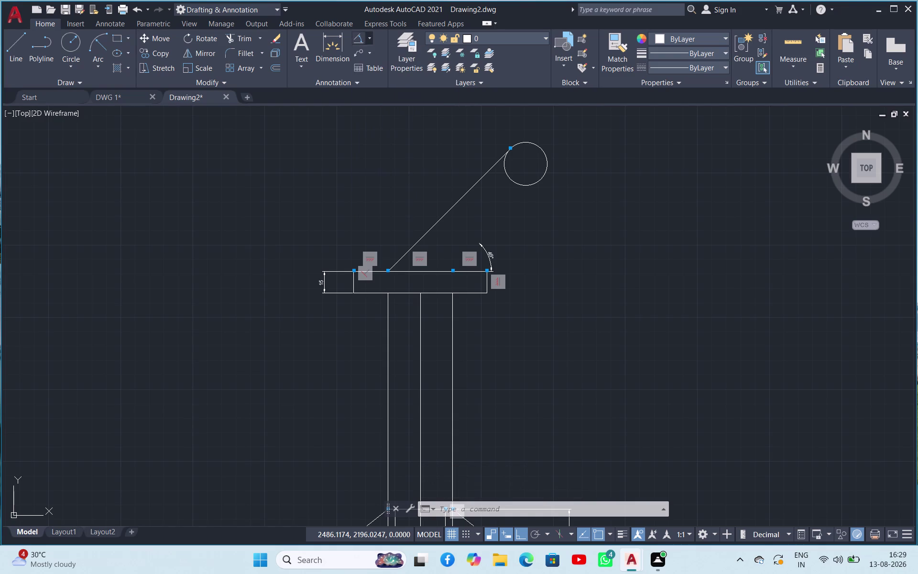
Add an R15 radius dimension label beside the circle.
click(546, 156)
scroll(up, 3)
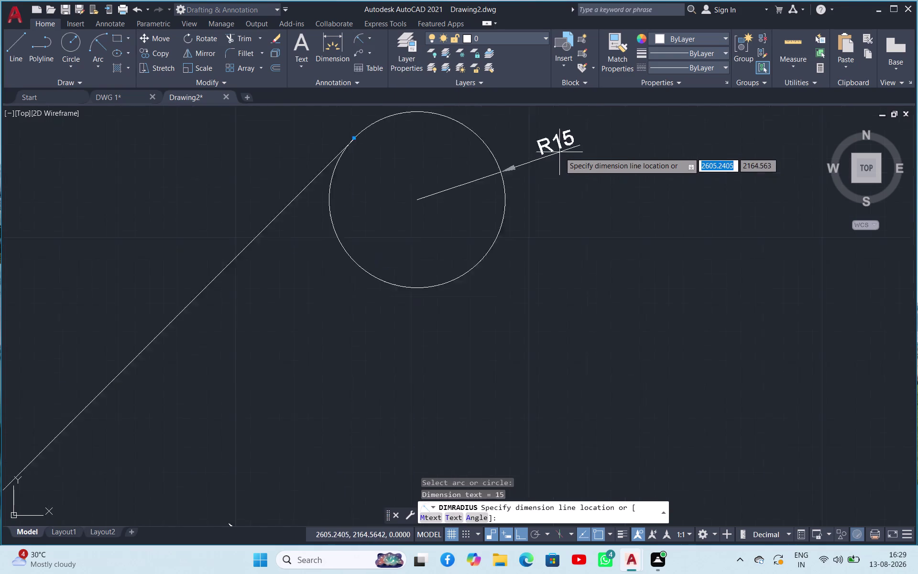
scroll(down, 3)
click(556, 152)
scroll(down, 3)
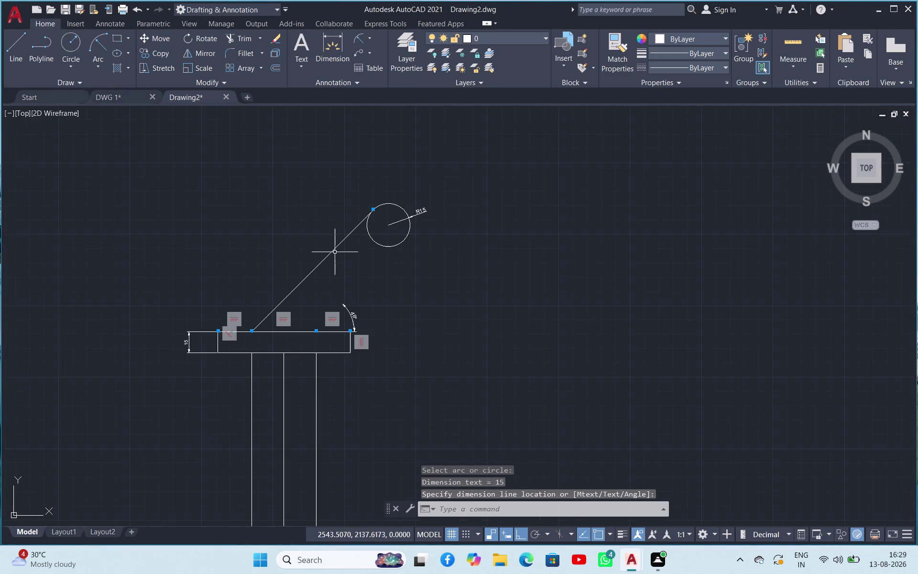
scroll(up, 3)
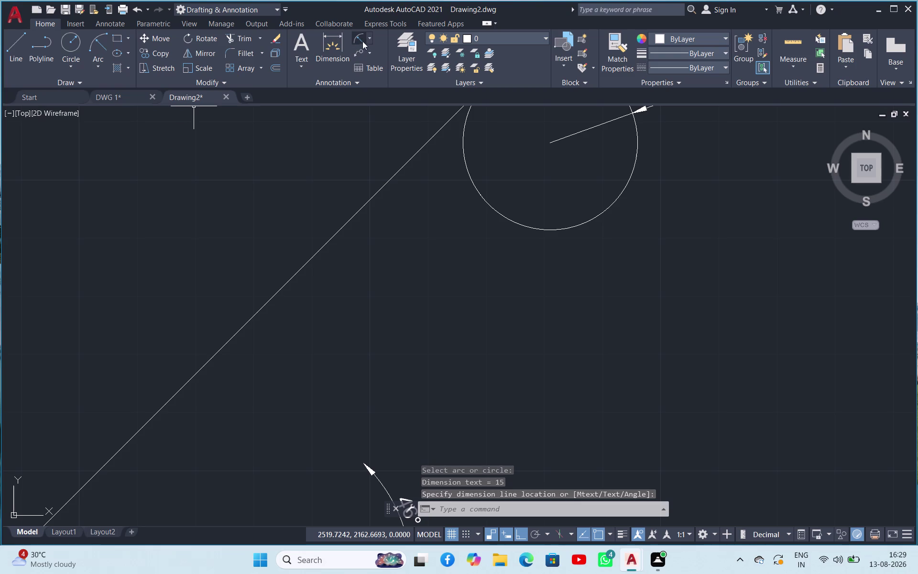
click(370, 37)
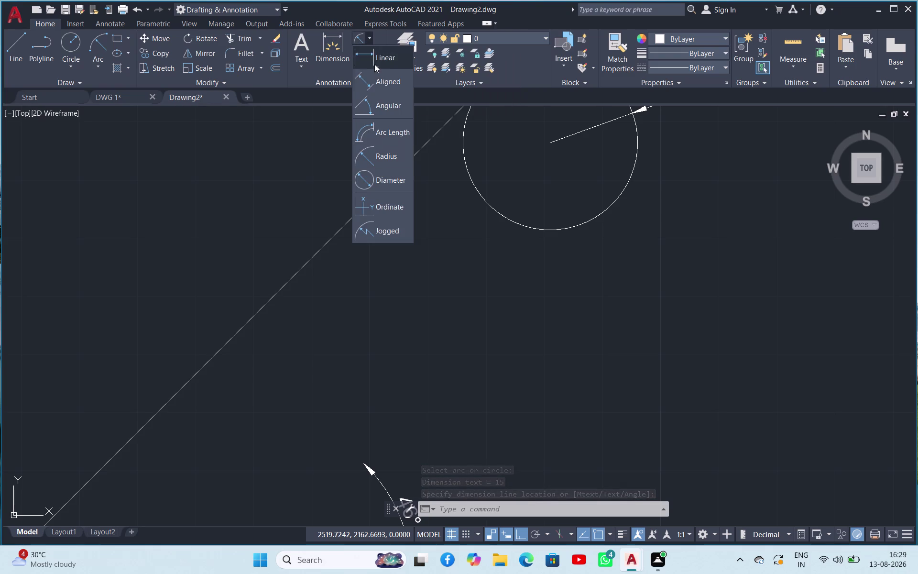
Add a 45° angular dimension between the slanted link and the base line.
click(384, 109)
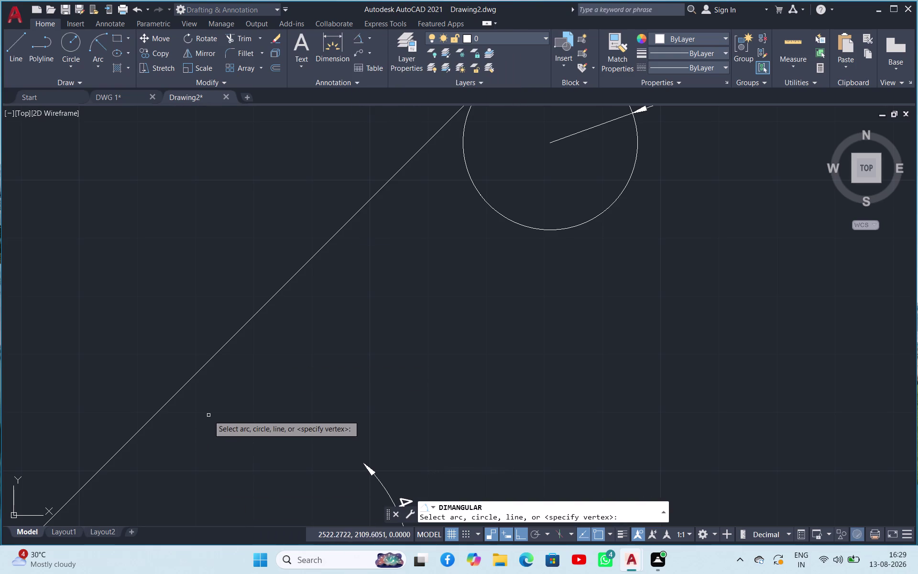
scroll(up, 3)
scroll(down, 3)
click(205, 457)
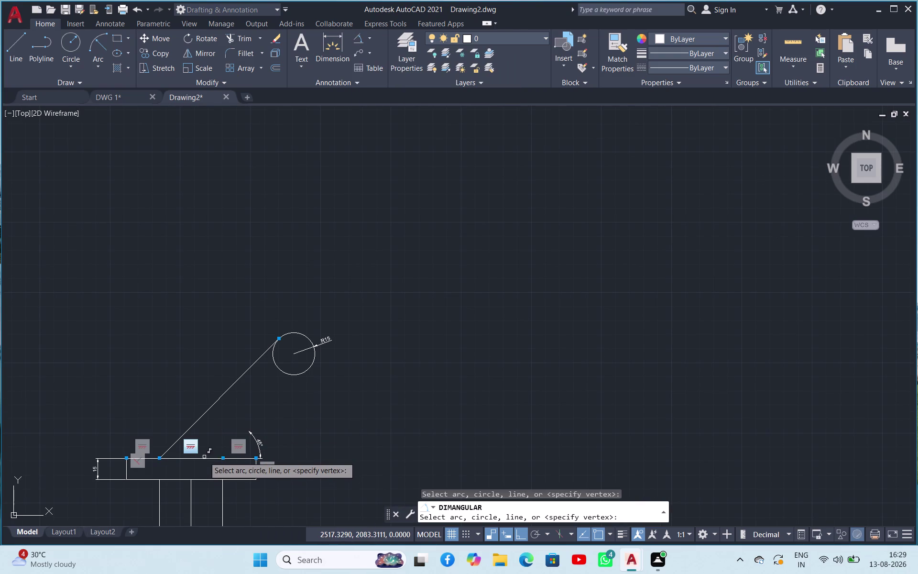
click(202, 417)
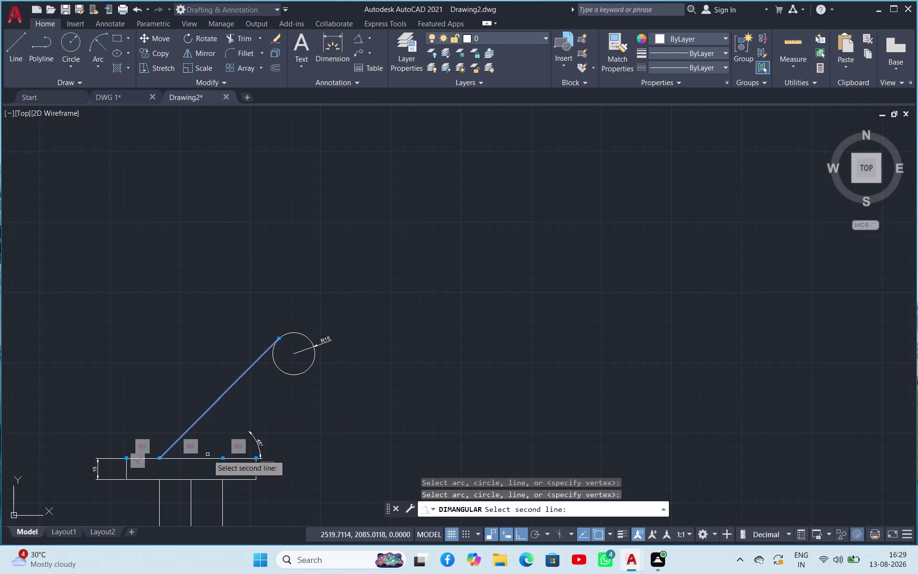
click(207, 457)
scroll(up, 3)
scroll(down, 3)
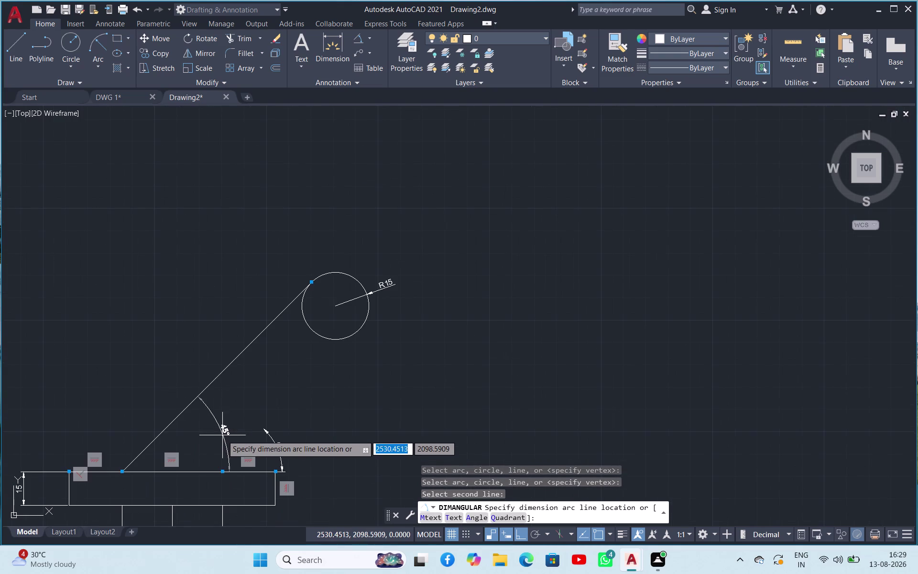
click(340, 434)
scroll(up, 3)
scroll(up, 3)
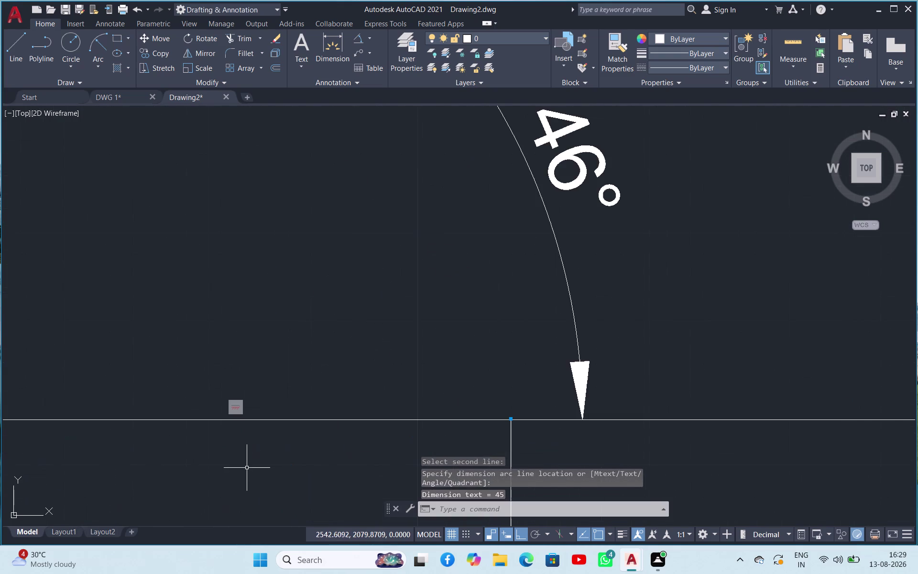
scroll(up, 3)
scroll(down, 3)
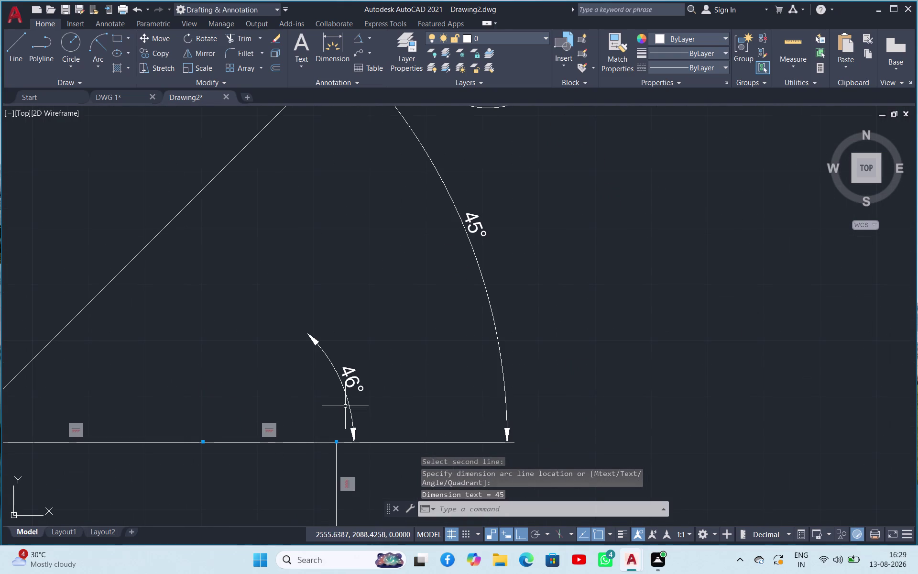
key(Escape)
Delete the old 46° angle dimension.
click(351, 386)
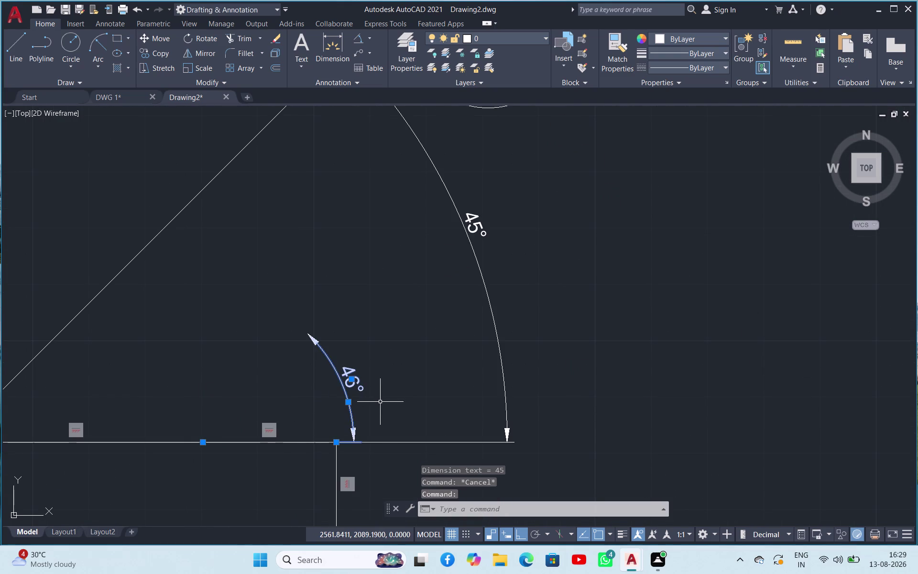
key(Delete)
scroll(up, 3)
scroll(down, 3)
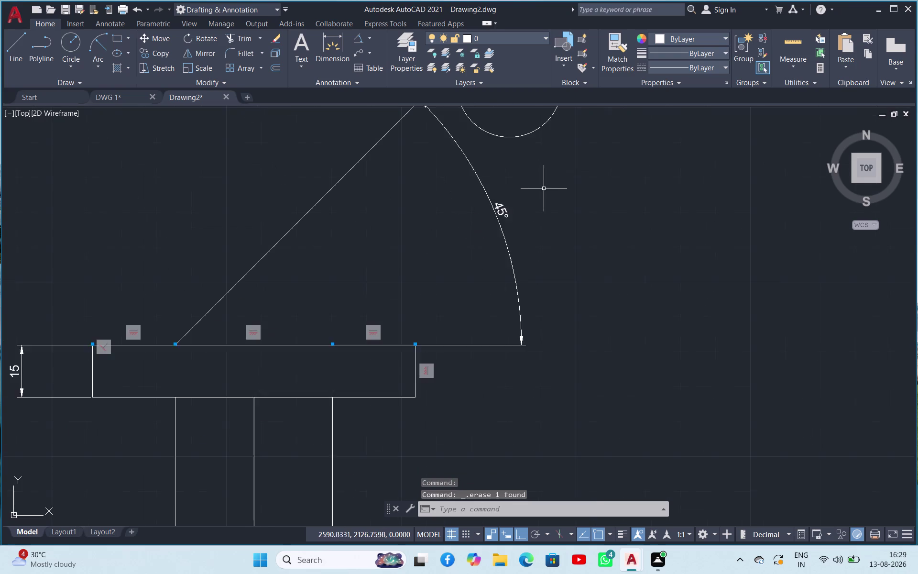
scroll(down, 3)
scroll(up, 3)
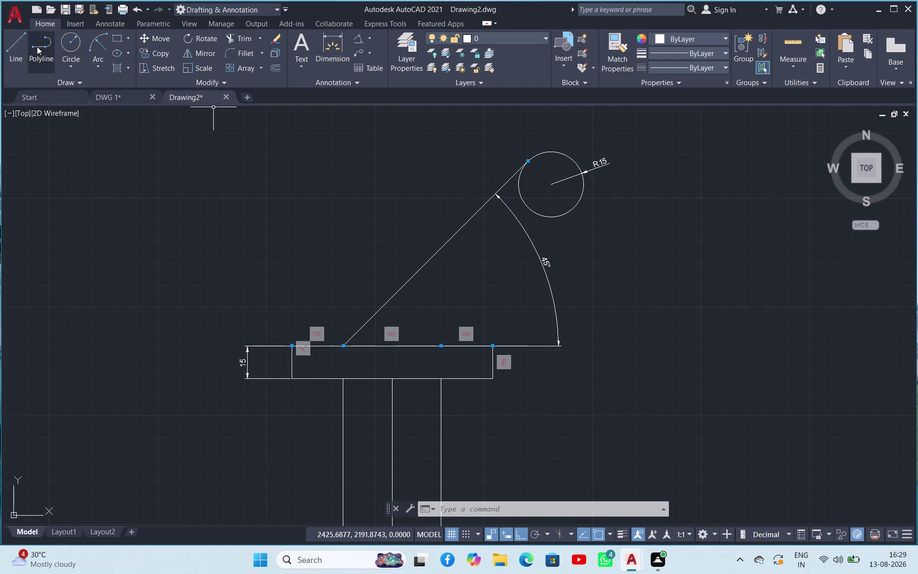
Start a line at the circle's centre and enter a 45° angle.
click(13, 50)
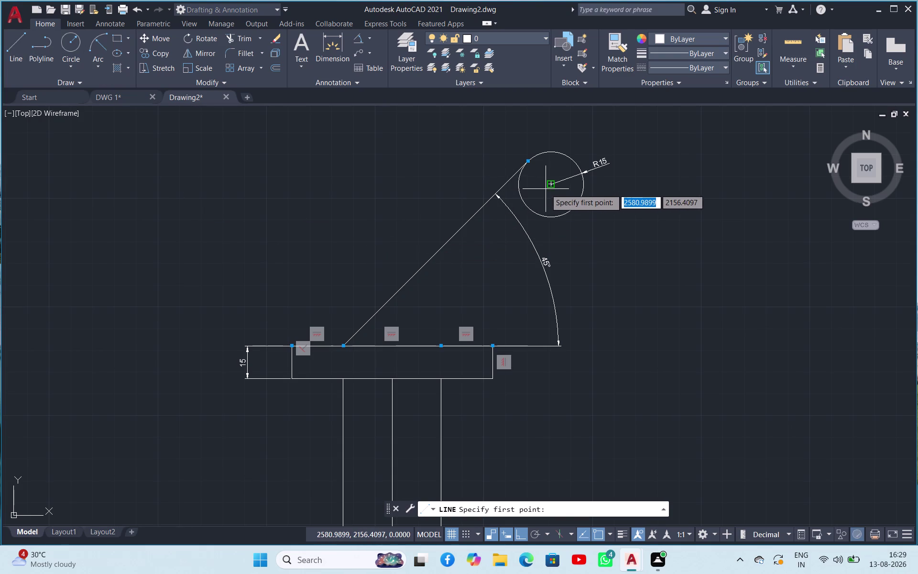
click(549, 187)
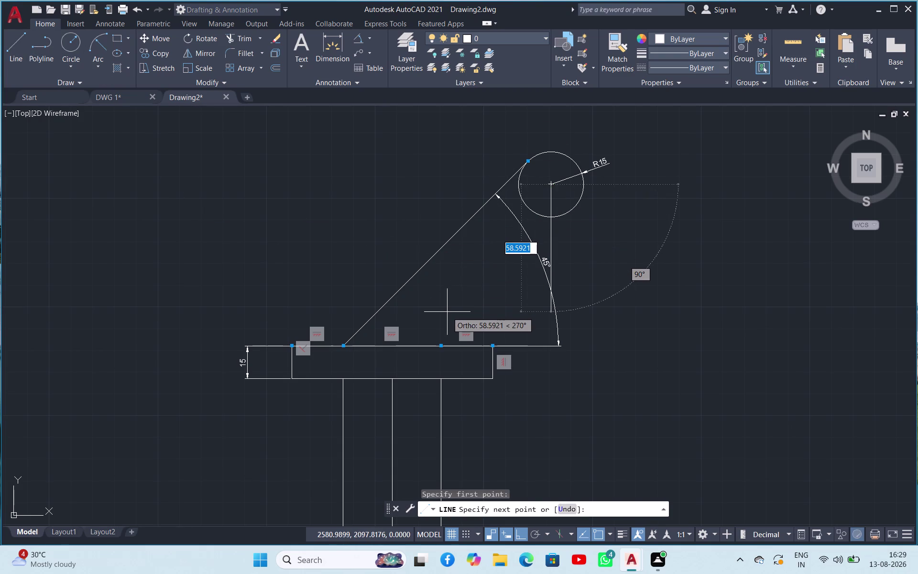
key(Tab)
text(45)
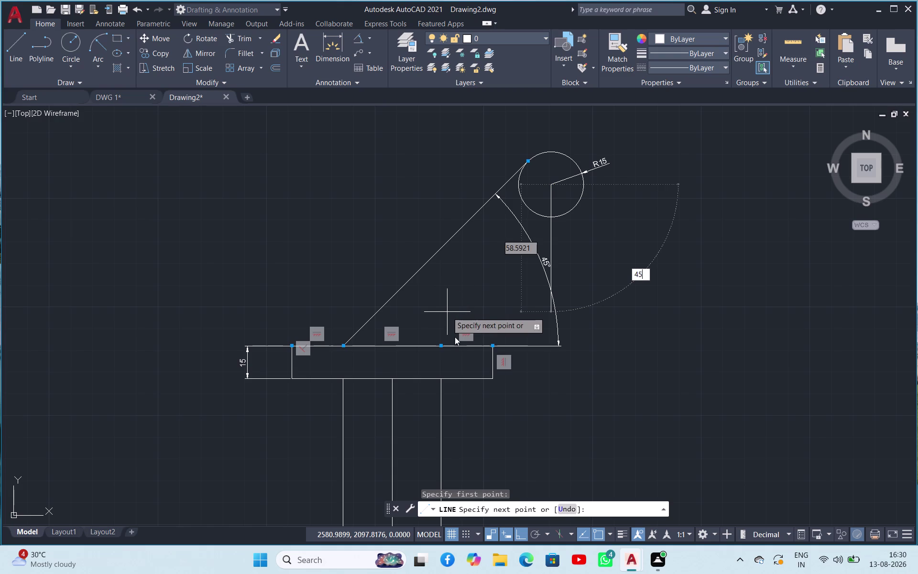
click(521, 247)
key(Tab)
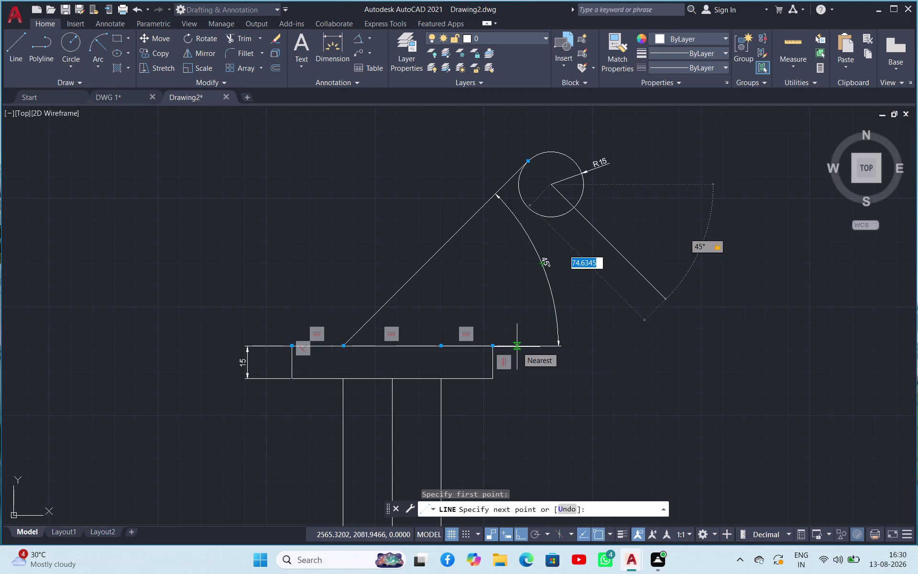
Complete the line with length 150 at angle -45, then end the command.
text(150)
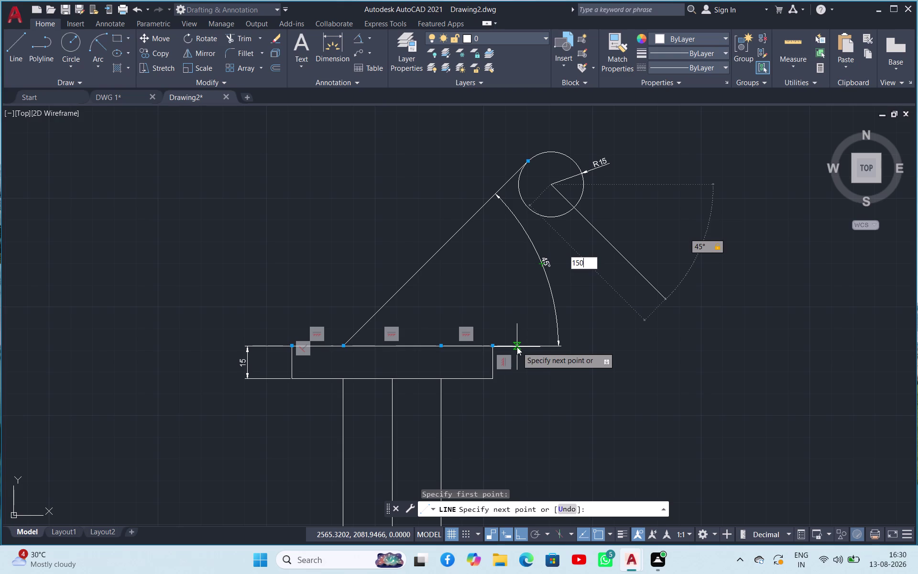
key(Tab)
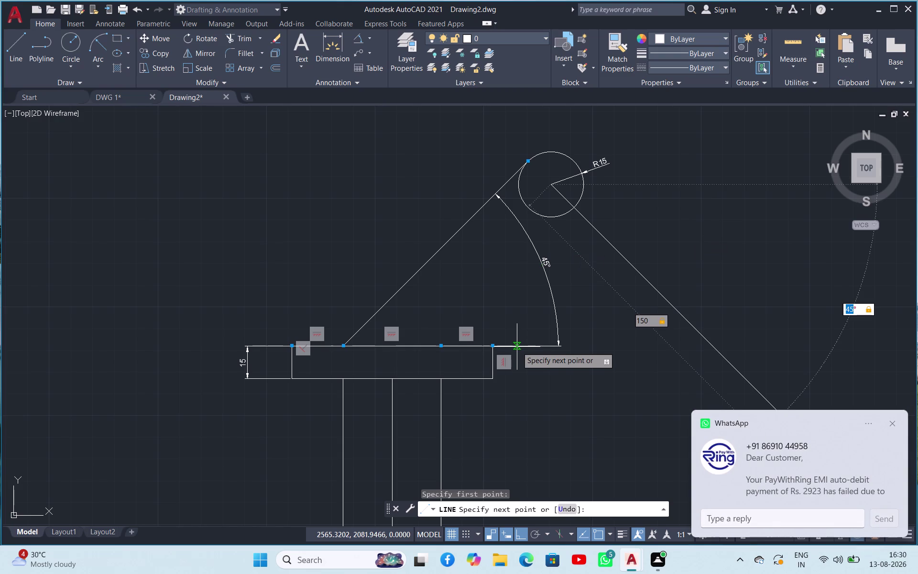
text(-)
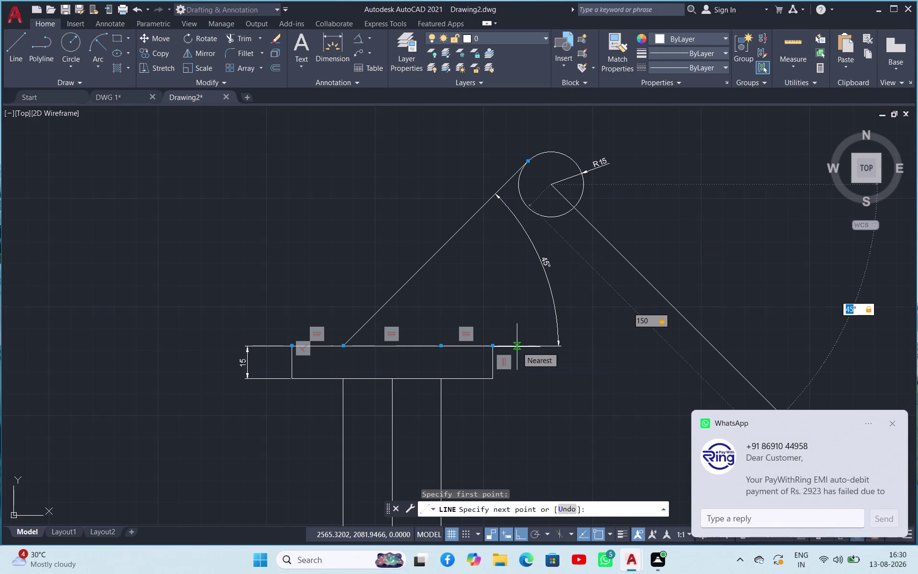
text(45)
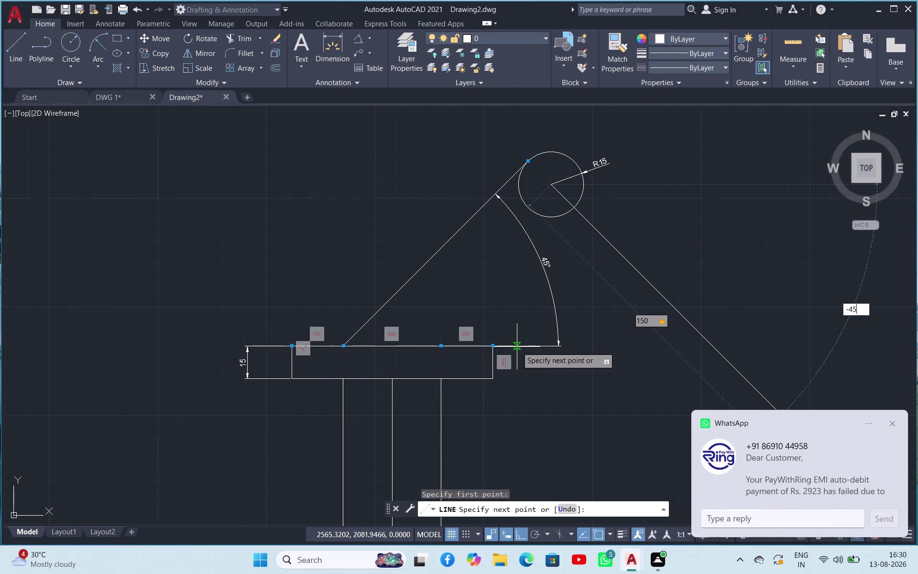
key(Return)
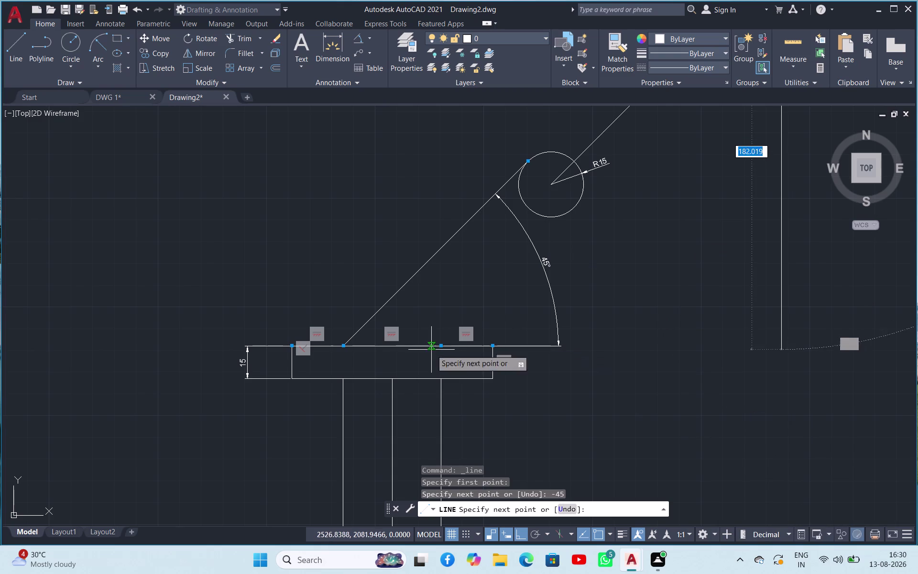
key(Escape)
scroll(up, 3)
scroll(down, 3)
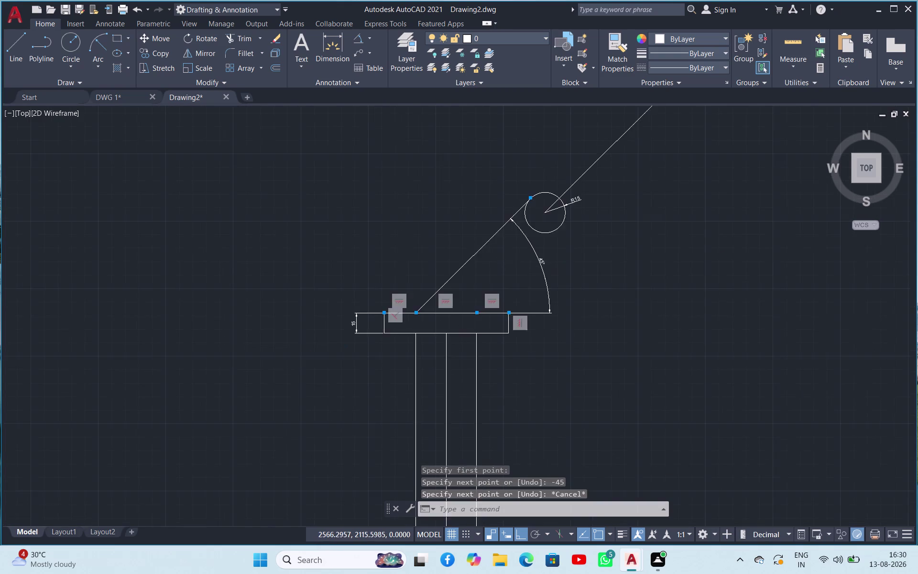
Move the overlong arm line from its outer end back onto the circle.
scroll(down, 3)
scroll(up, 3)
click(523, 245)
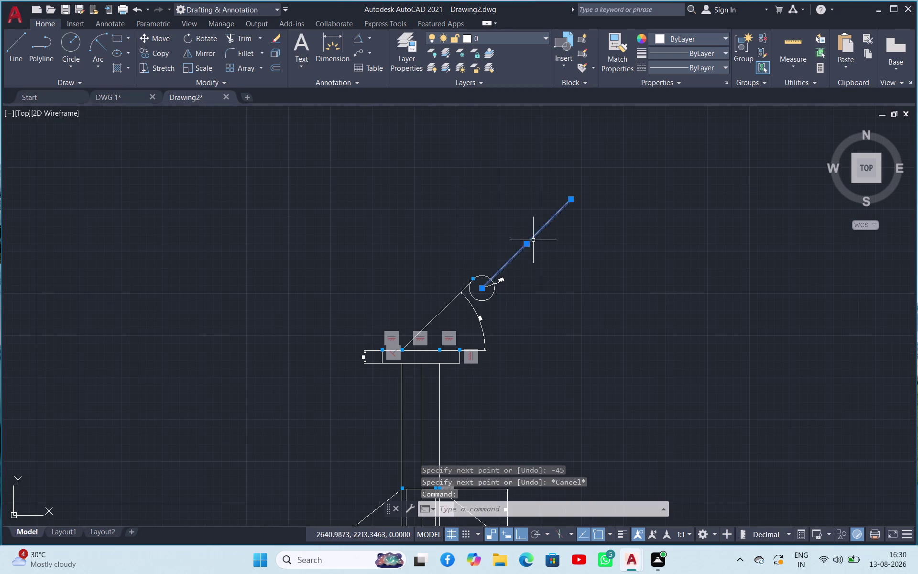
scroll(up, 3)
click(572, 201)
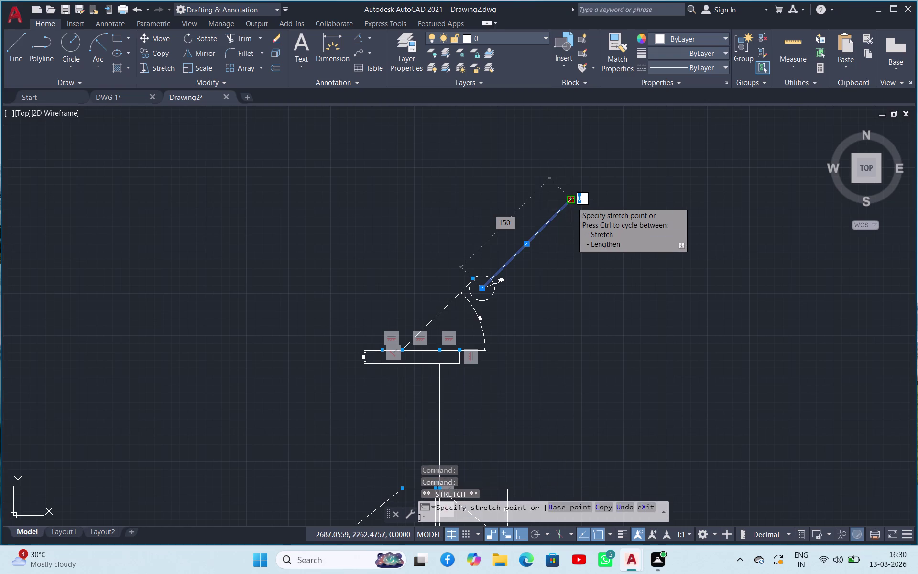
key(Escape)
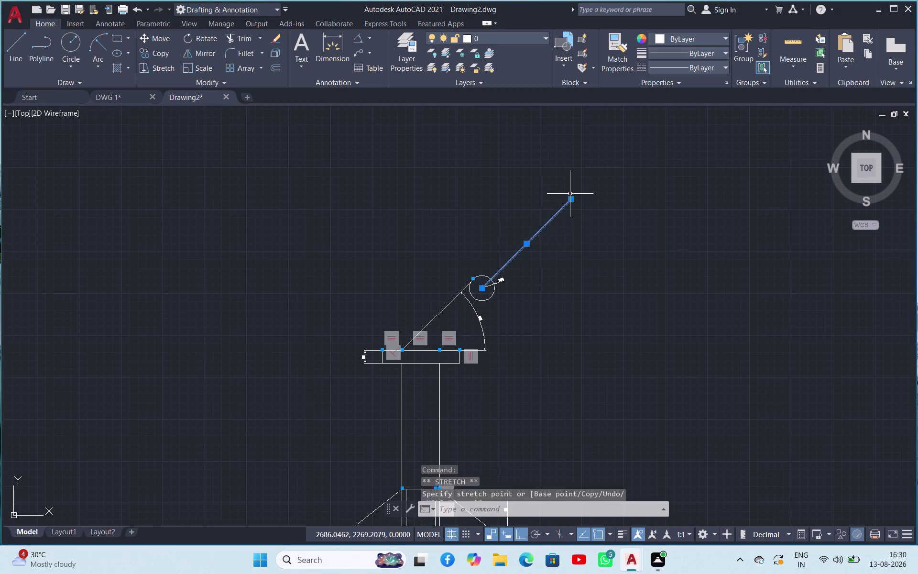
right_click(584, 214)
click(605, 300)
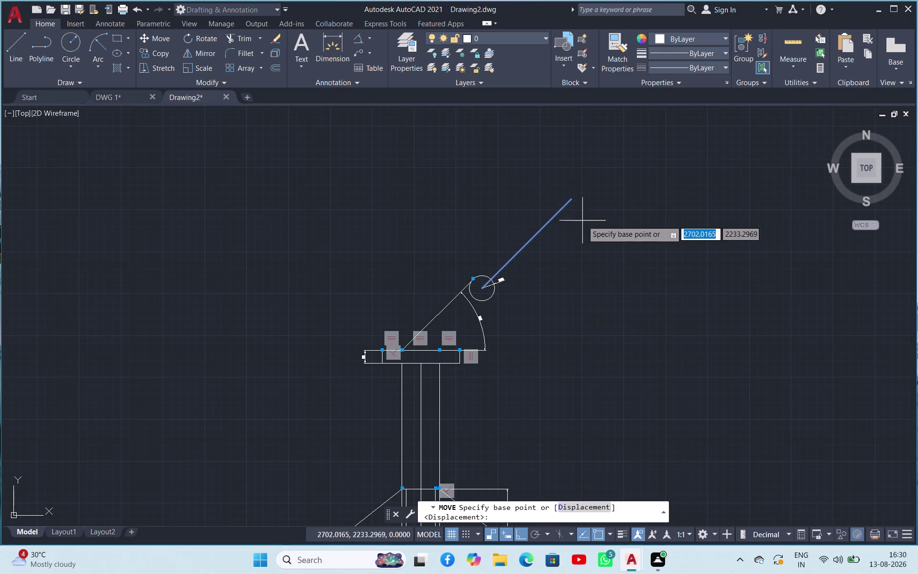
click(572, 197)
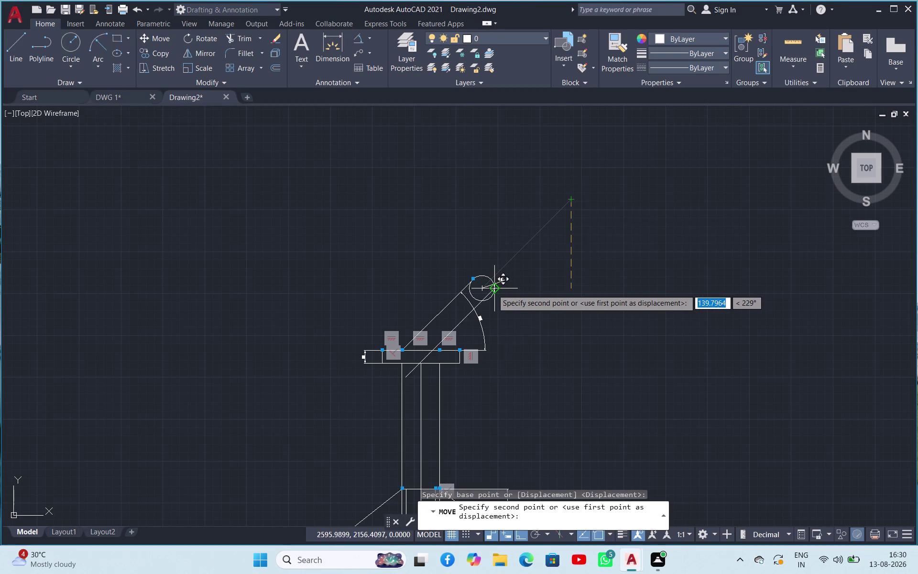
click(485, 290)
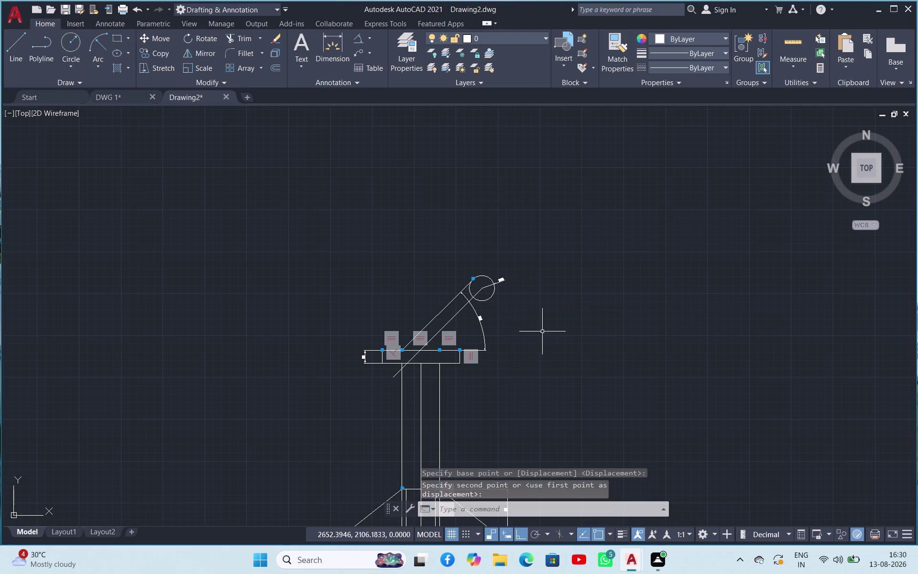
scroll(down, 3)
scroll(up, 3)
scroll(up, 3)
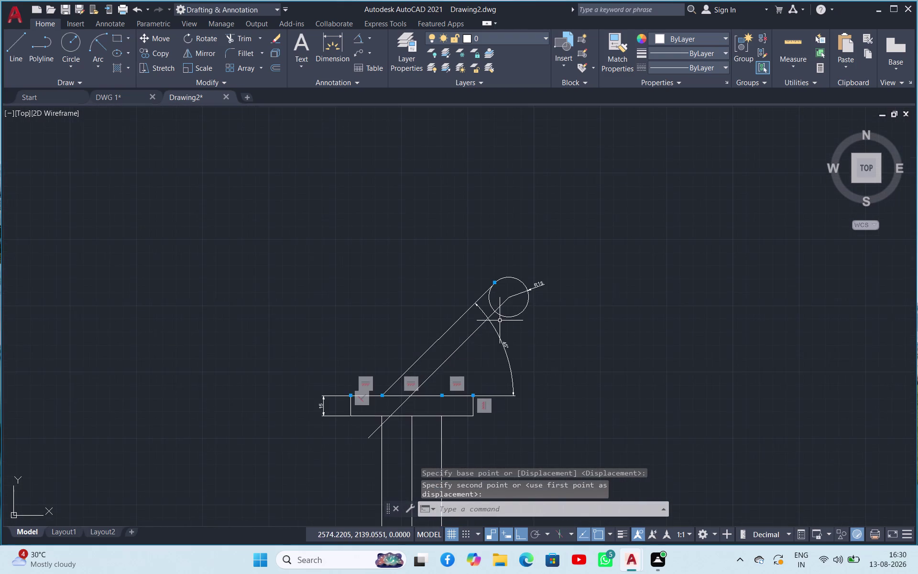
scroll(up, 3)
key(Escape)
scroll(up, 3)
scroll(down, 3)
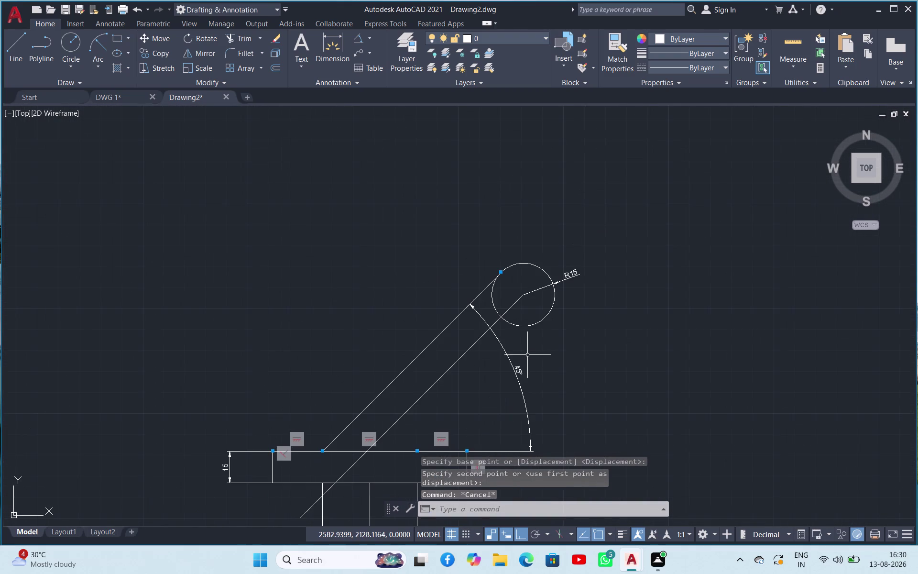
scroll(up, 3)
scroll(down, 3)
scroll(up, 3)
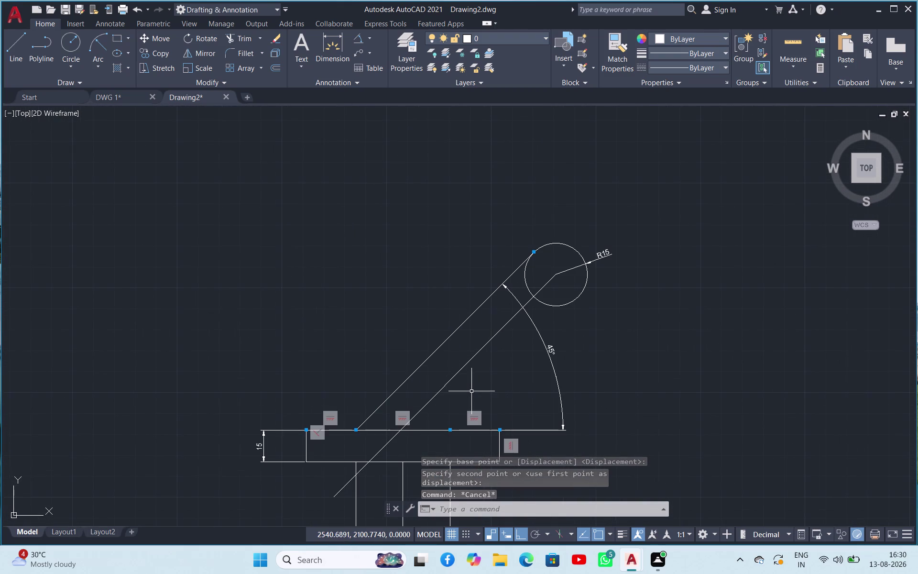
Delete the R15 circle at the arm's end.
click(569, 303)
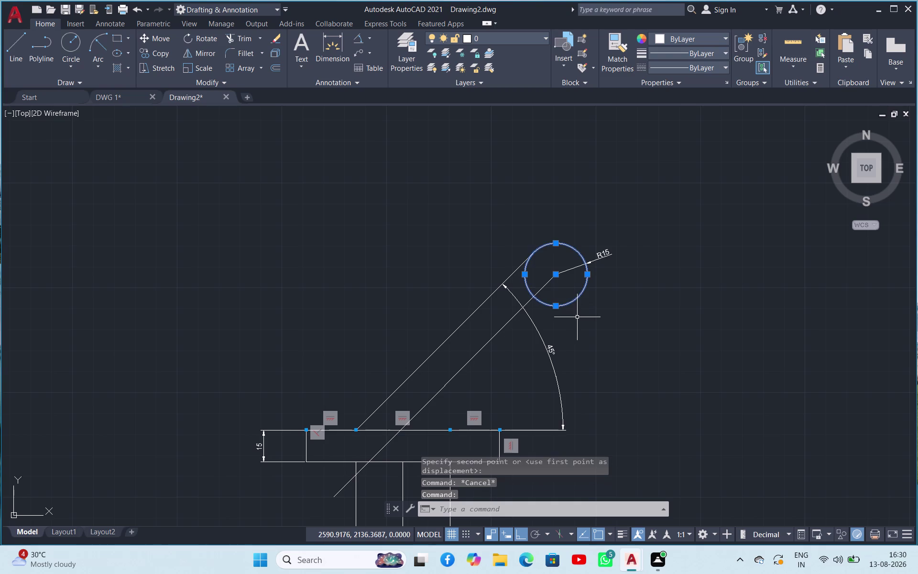
key(Delete)
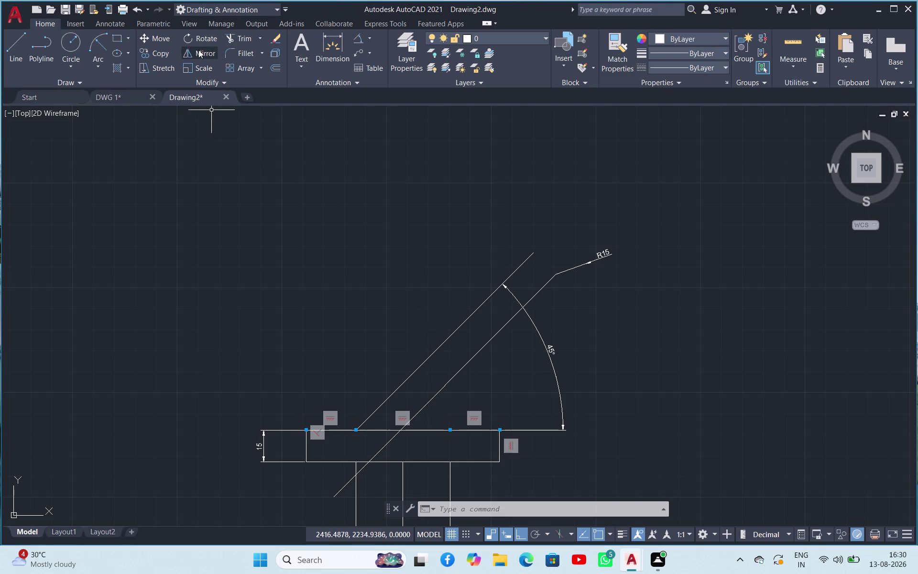
click(430, 356)
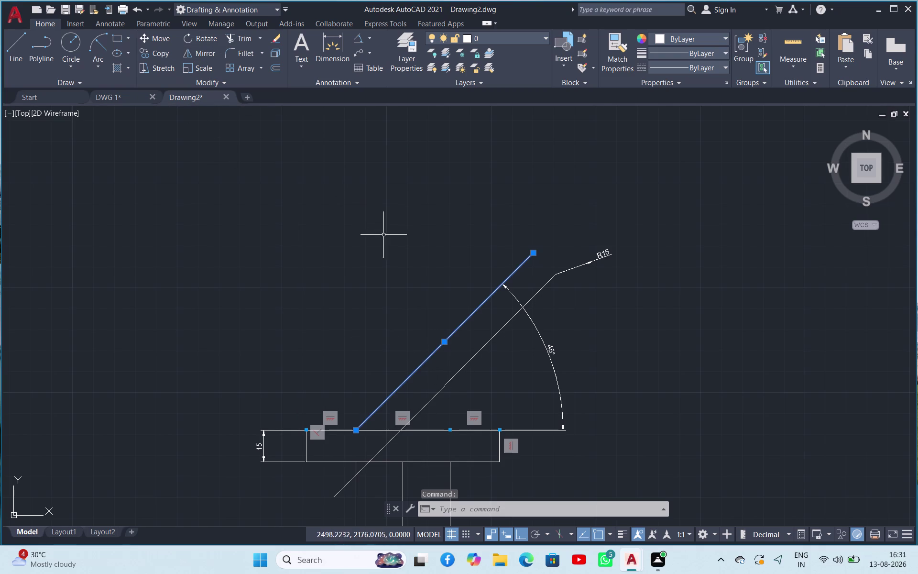
key(Escape)
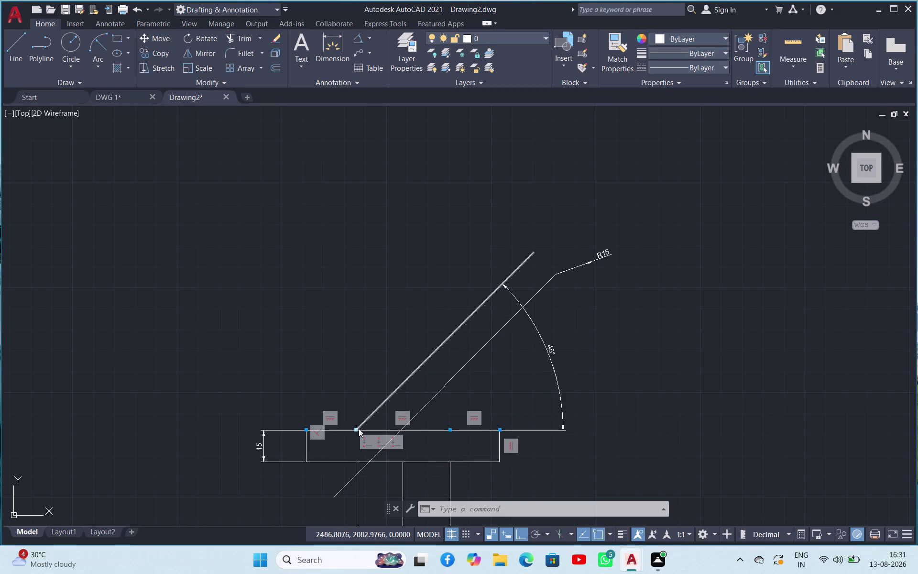
click(429, 361)
right_click(428, 359)
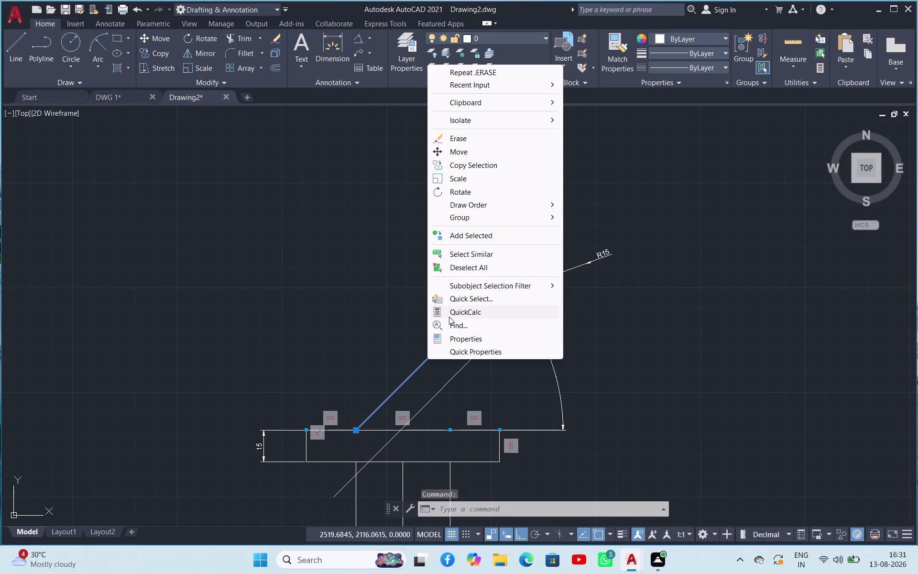
click(476, 165)
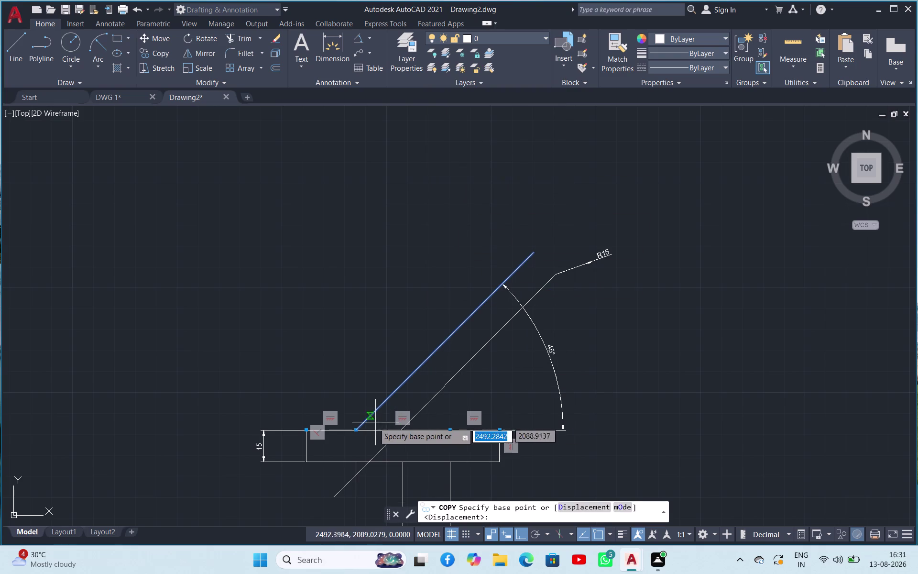
click(359, 431)
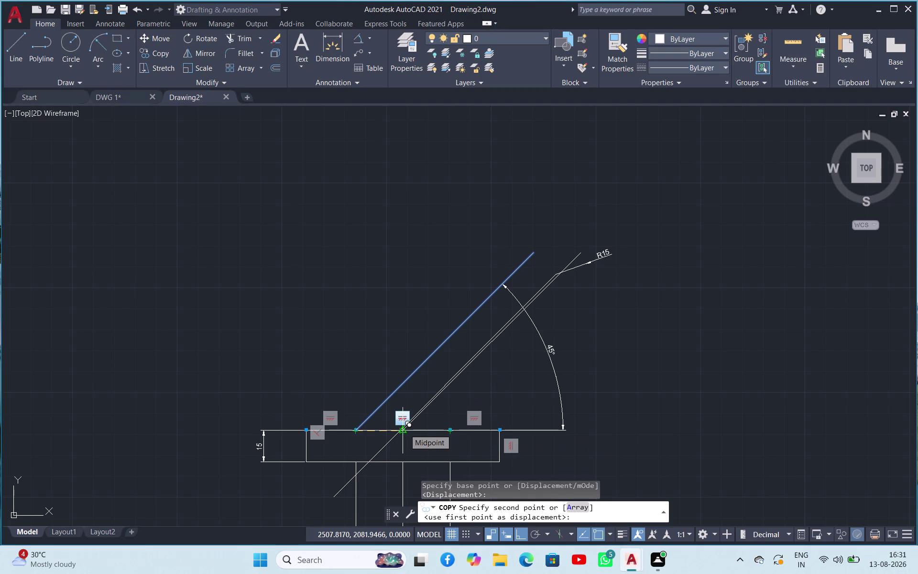
key(Escape)
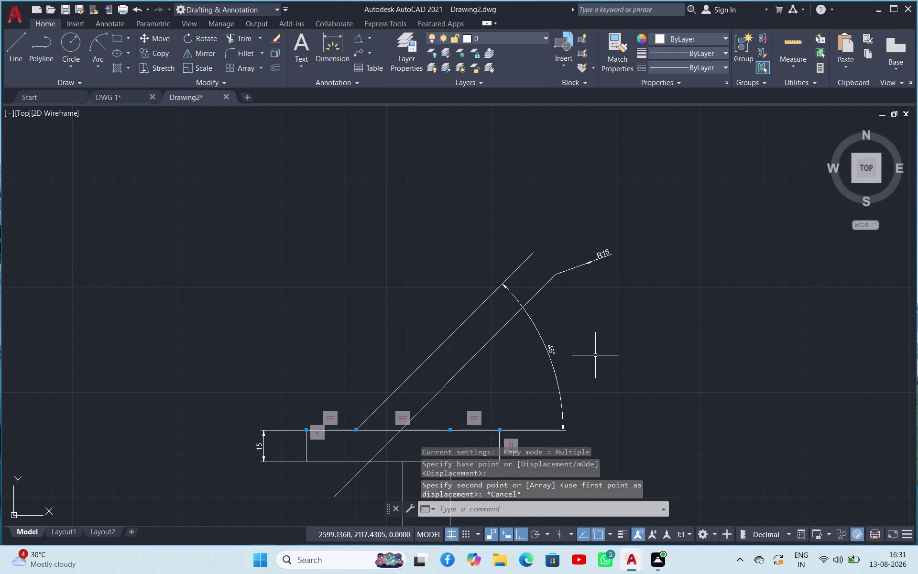
click(657, 341)
click(641, 359)
click(360, 35)
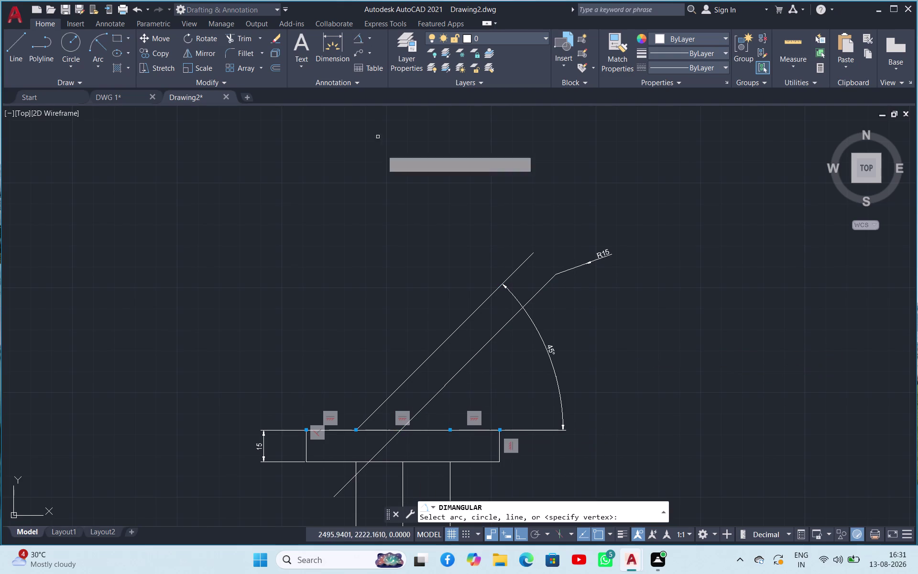
click(460, 370)
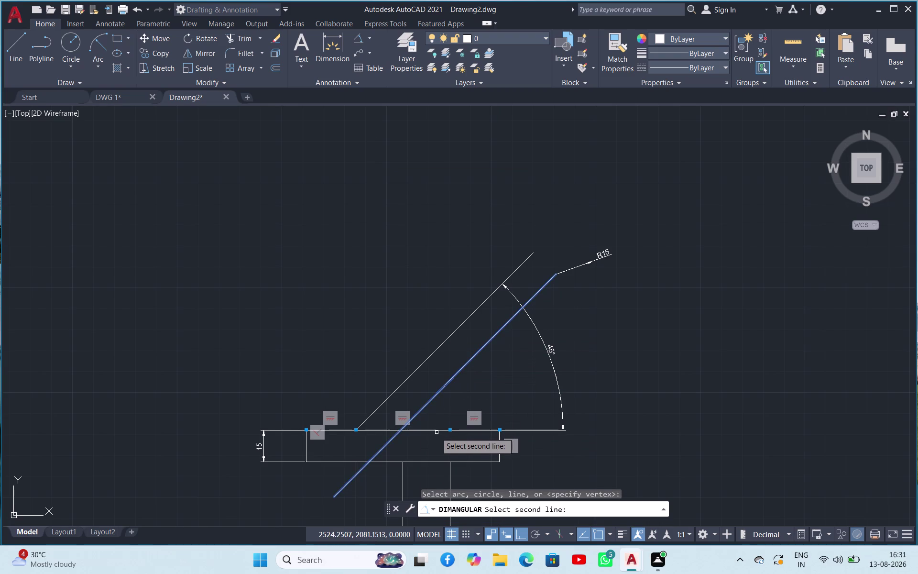
click(435, 430)
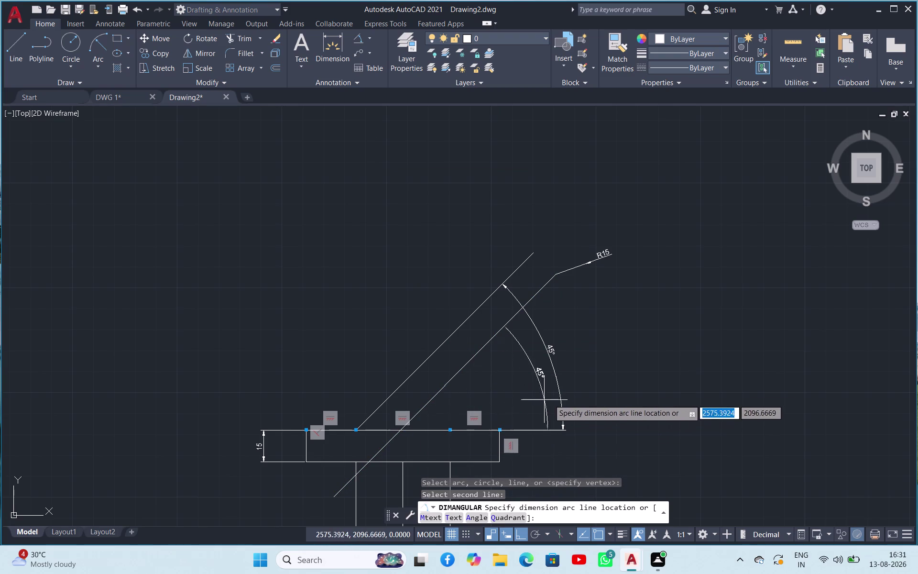
key(Escape)
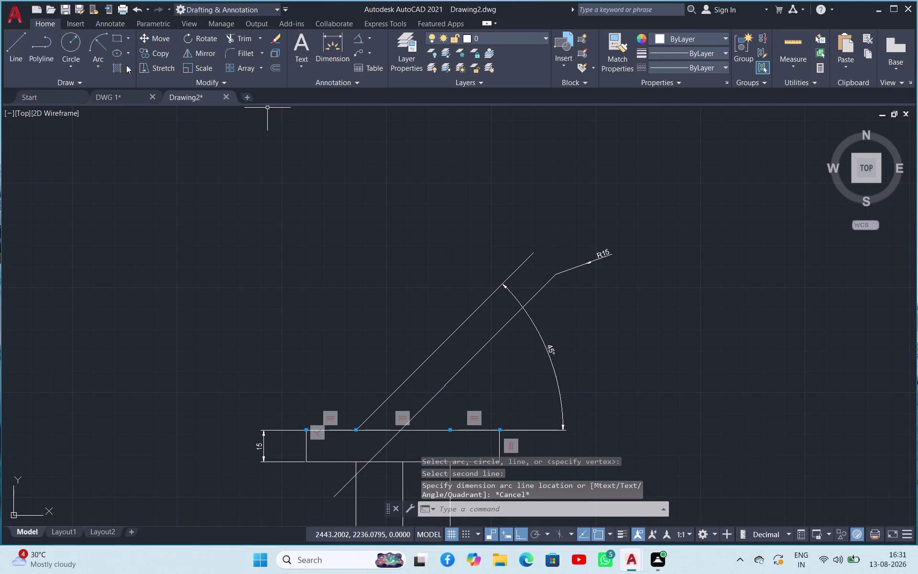
click(72, 41)
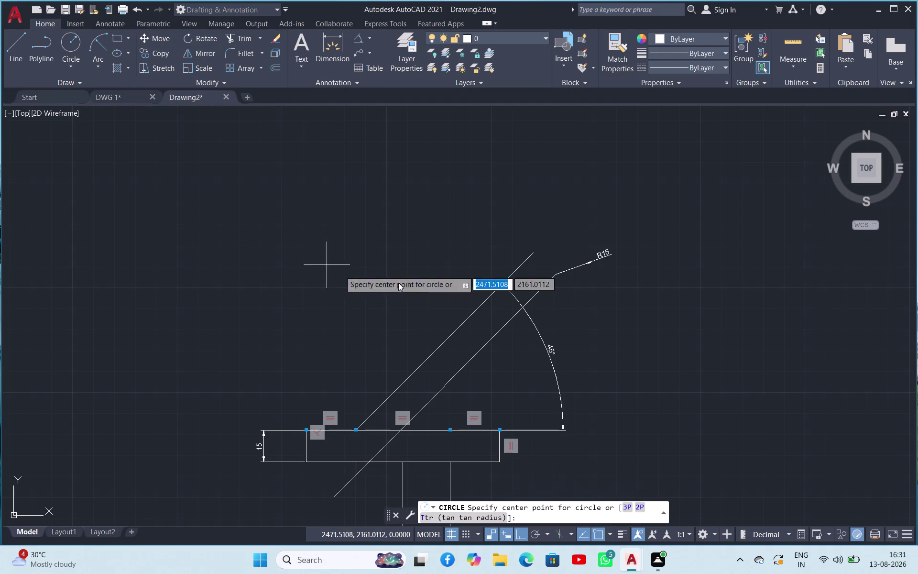
Draw a radius-30 circle centred on the arm's upper end.
click(557, 274)
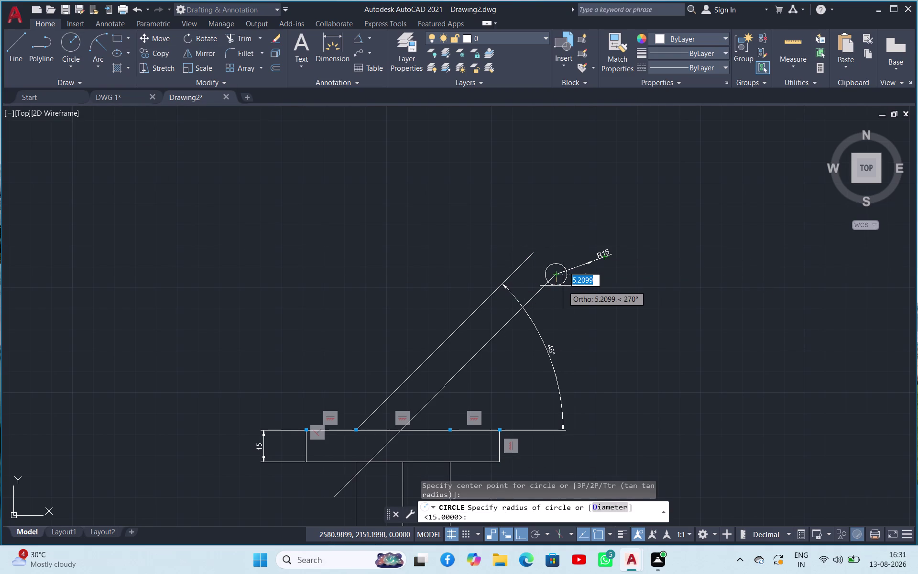
text(30)
key(Return)
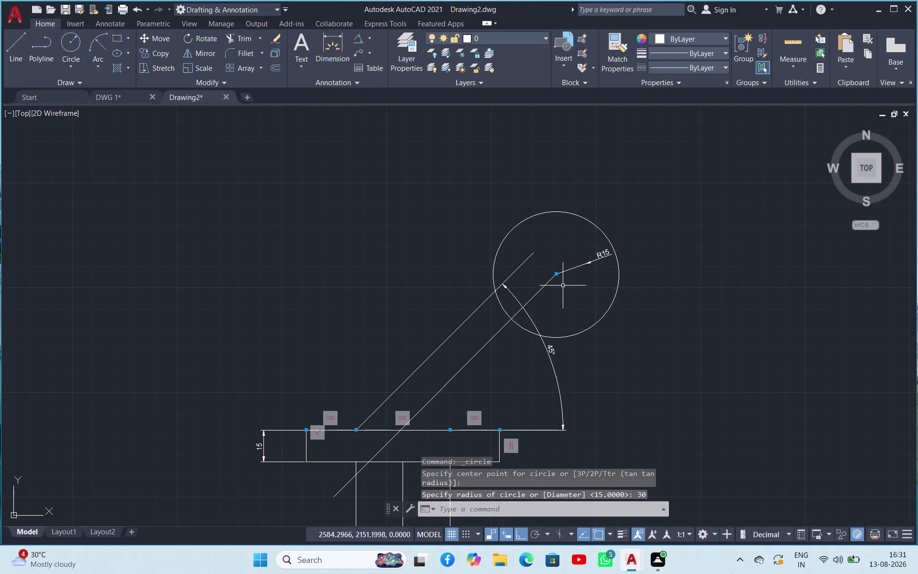
Change the circle's radius to 15 in Properties and close the palette.
click(602, 319)
right_click(602, 319)
click(624, 292)
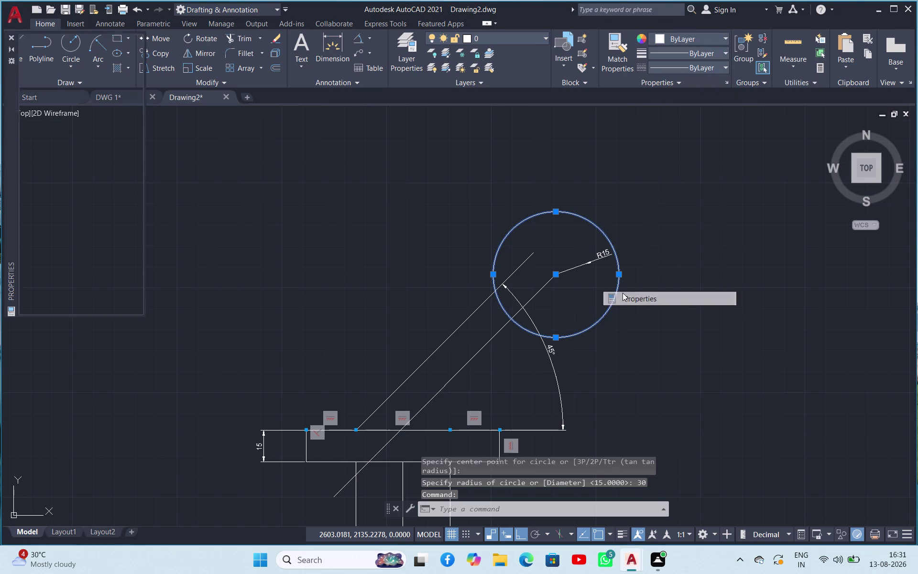
click(107, 268)
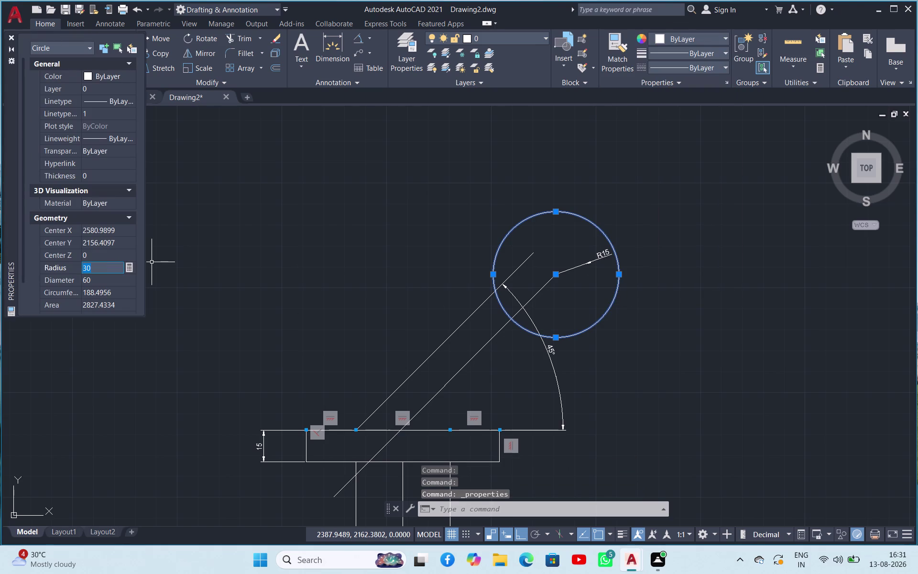
text(15)
key(Return)
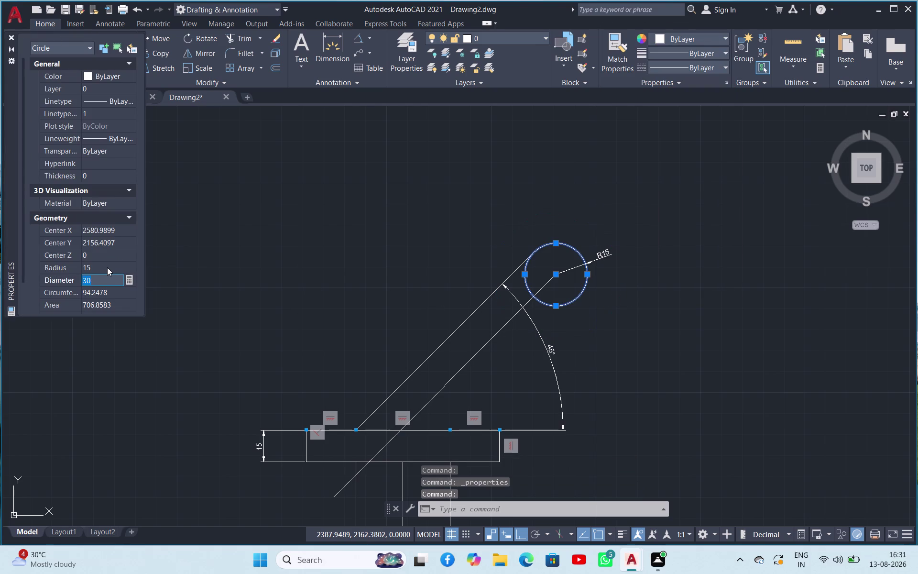
click(176, 271)
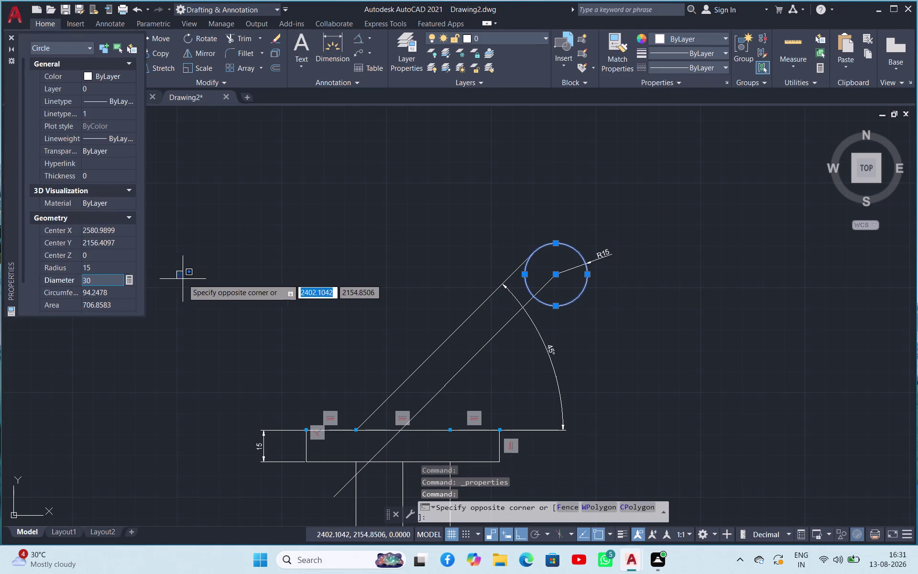
click(10, 40)
click(260, 199)
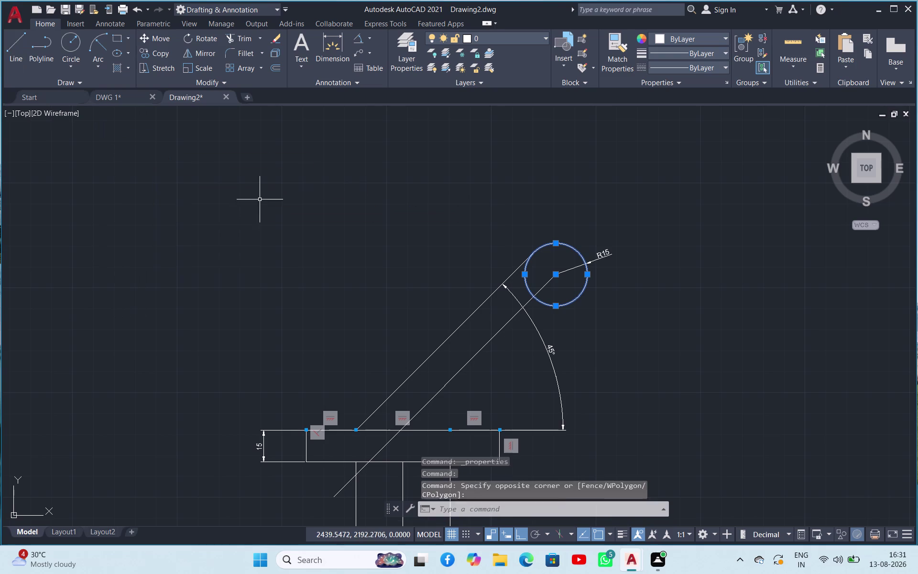
click(261, 279)
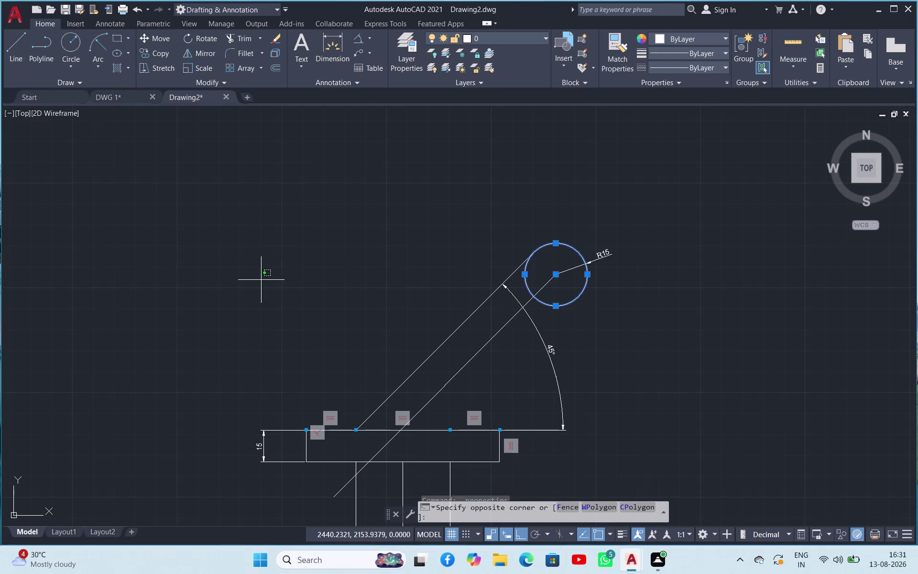
click(172, 264)
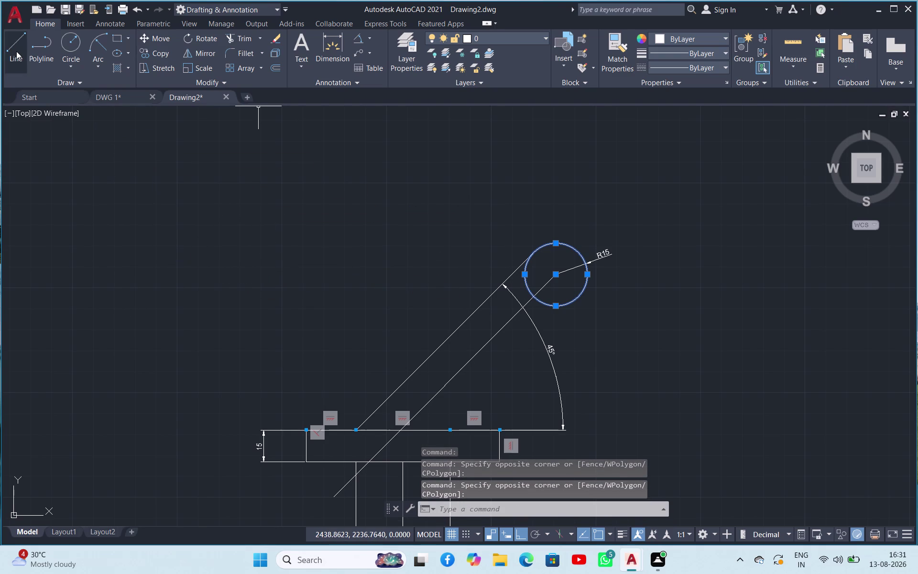
Draw a line tangent to the circle down to the base line.
click(17, 51)
right_click(186, 305)
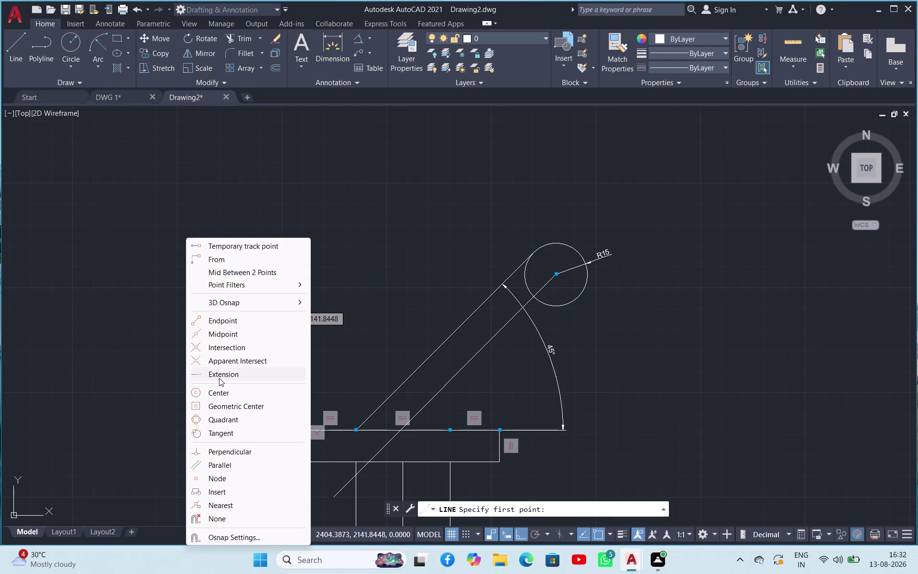
click(216, 427)
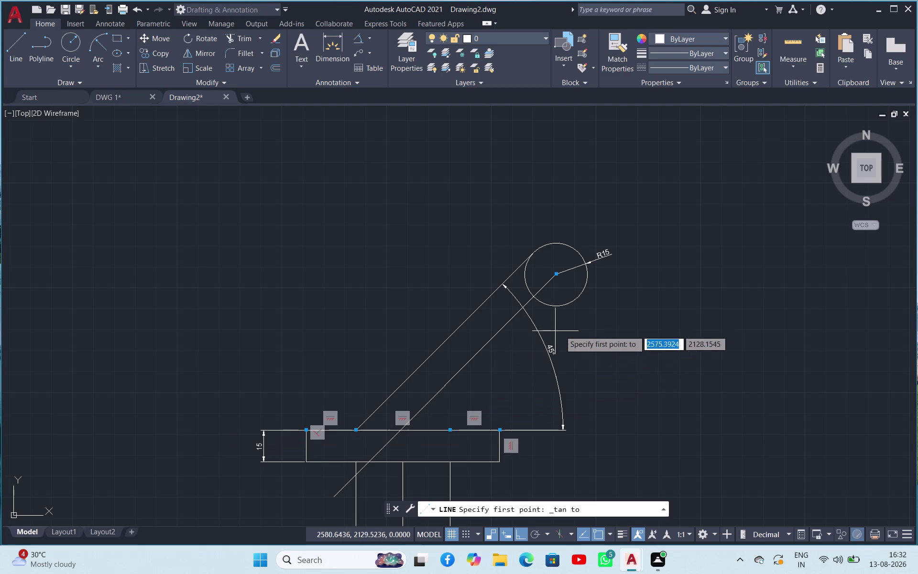
click(582, 292)
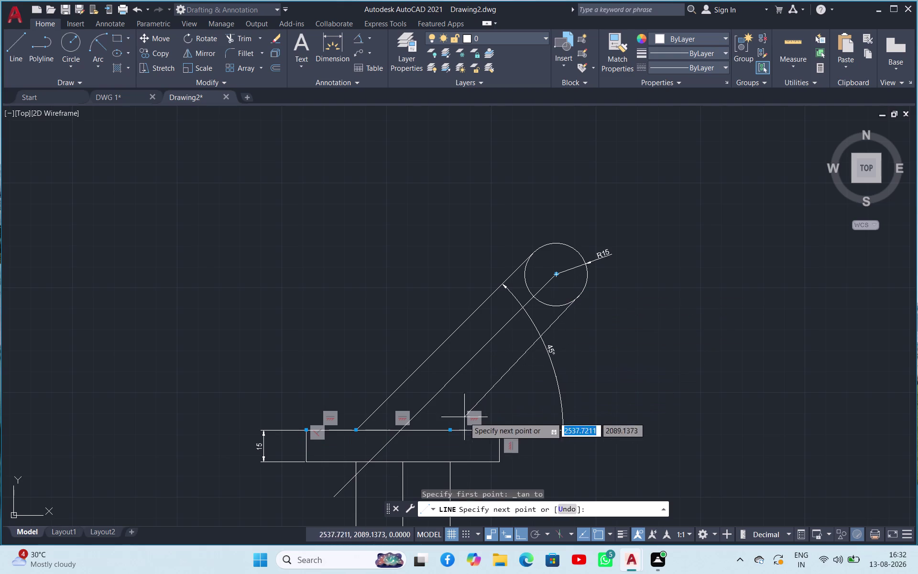
click(453, 429)
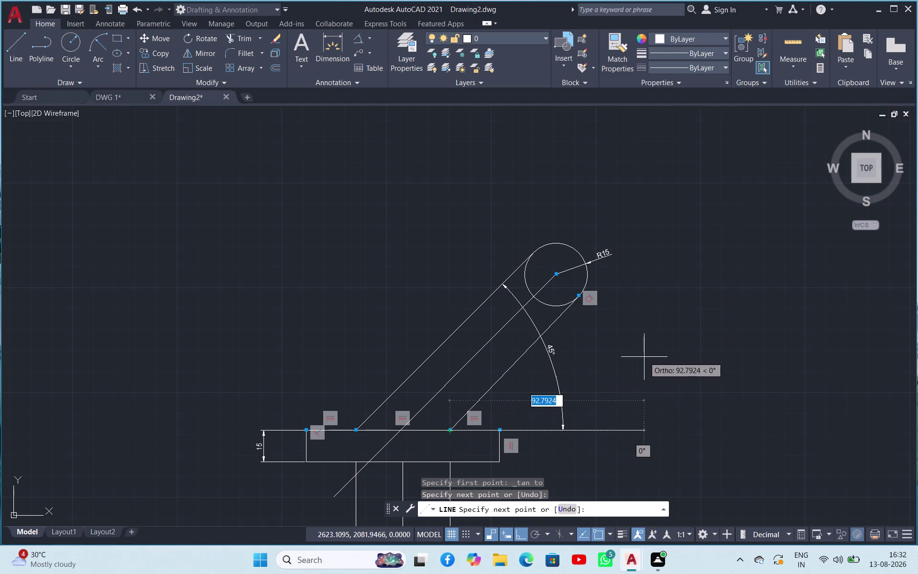
key(Escape)
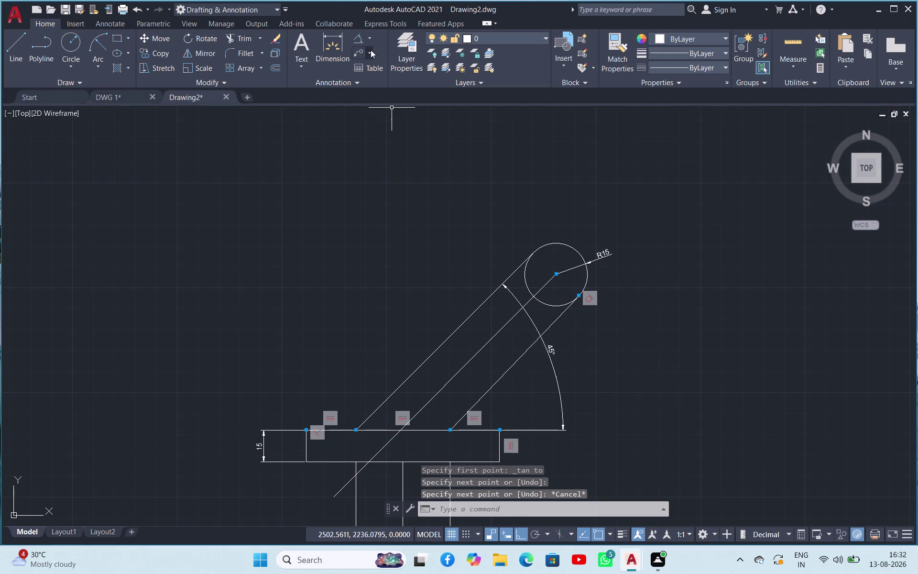
Add the 46° angular dimension between the tangent line and the base line.
click(354, 37)
click(489, 388)
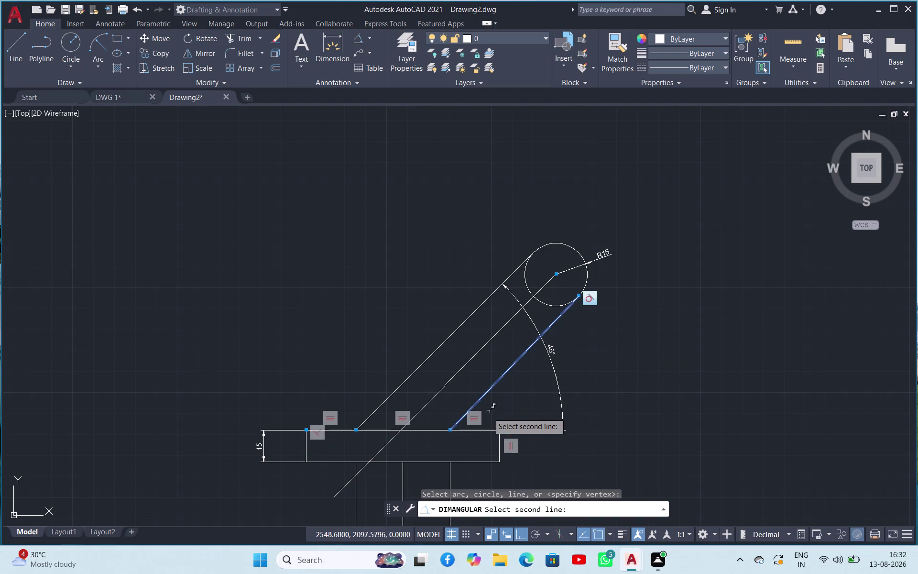
click(487, 432)
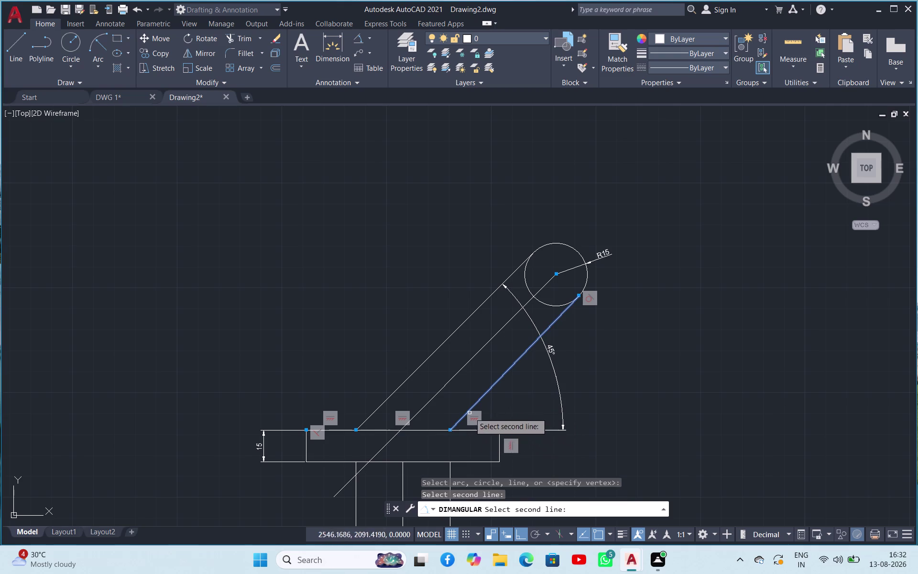
click(423, 429)
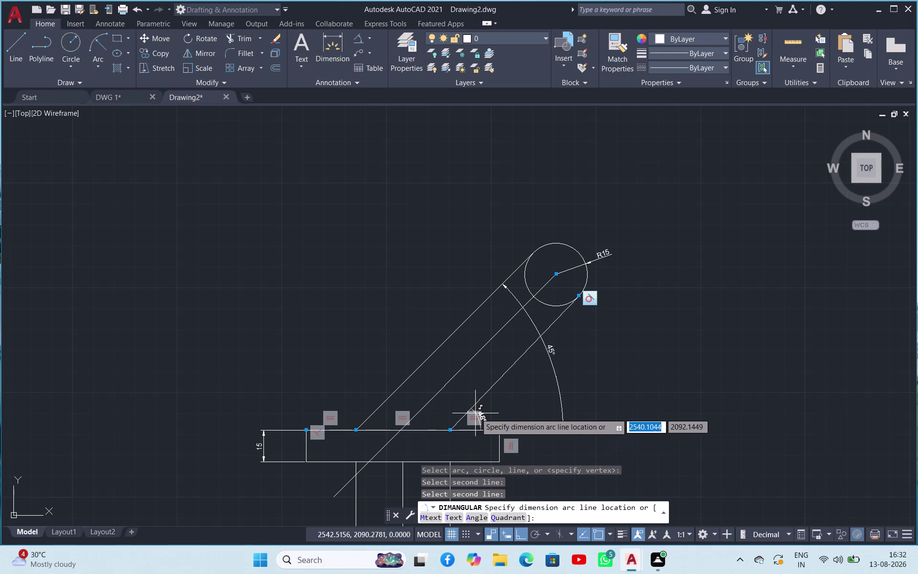
click(523, 396)
key(Escape)
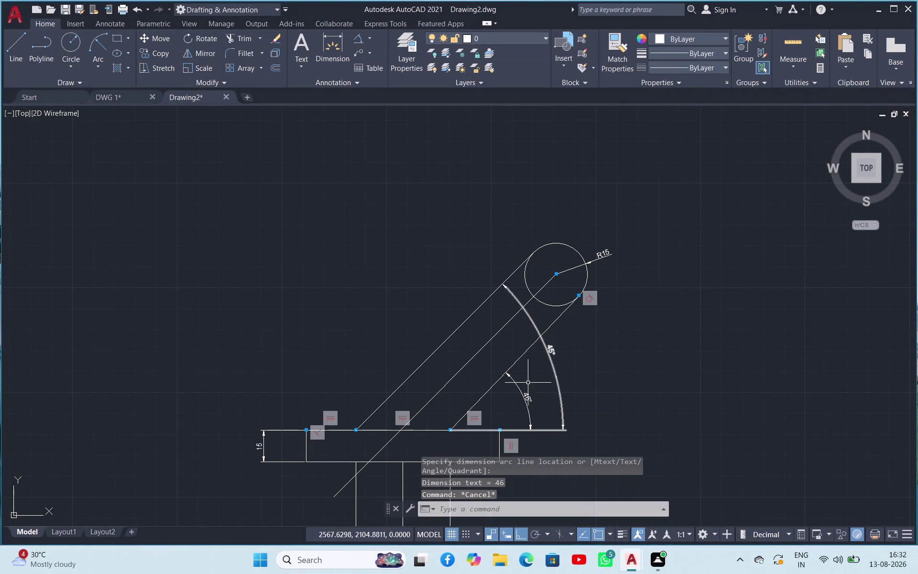
right_click(529, 376)
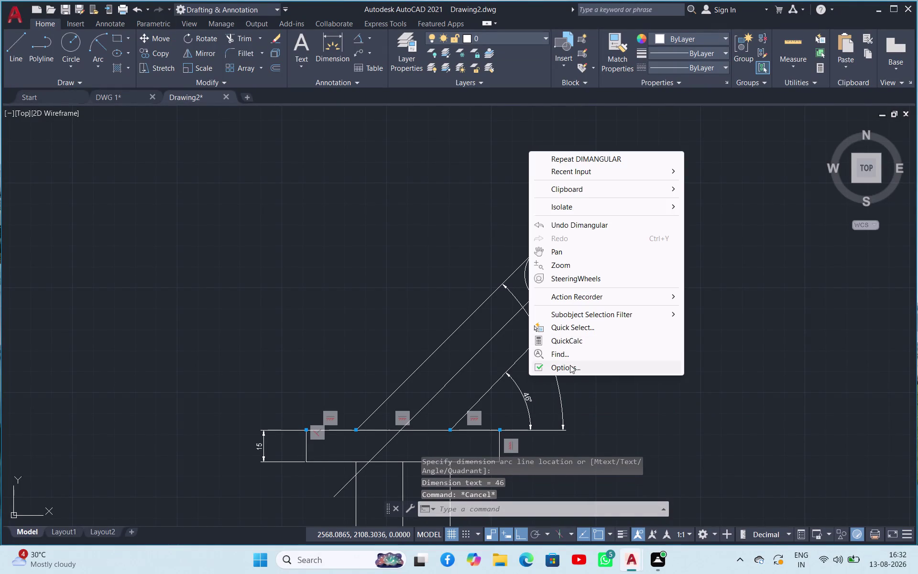
click(586, 391)
click(581, 395)
click(523, 400)
right_click(523, 400)
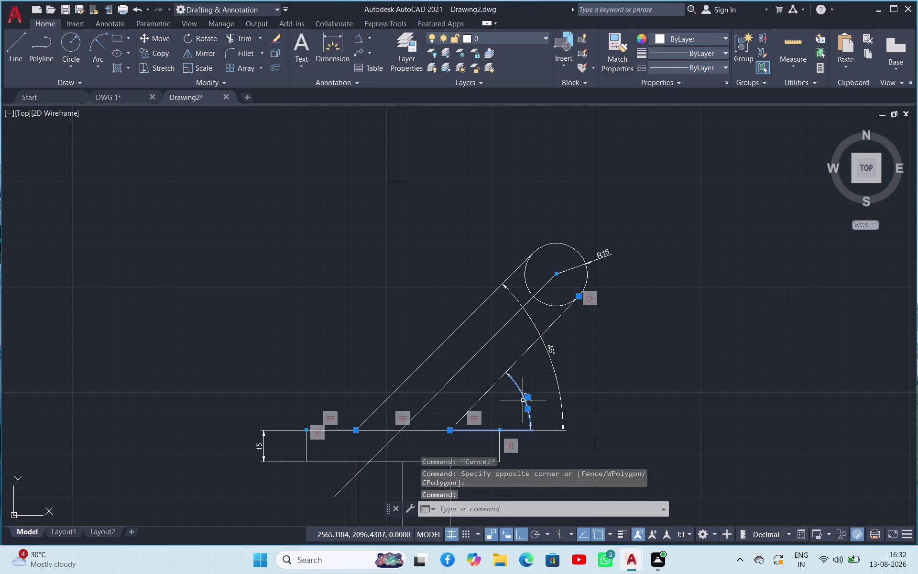
click(587, 379)
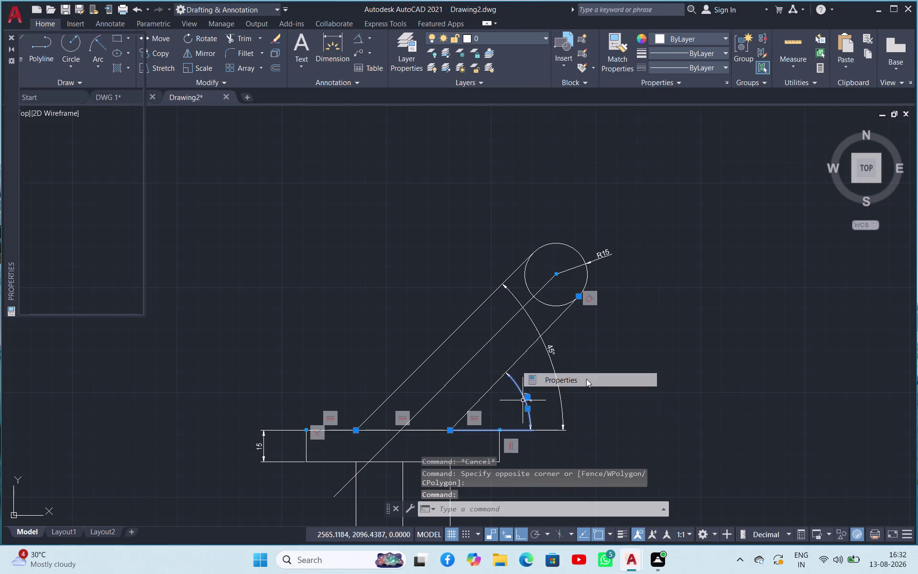
scroll(down, 3)
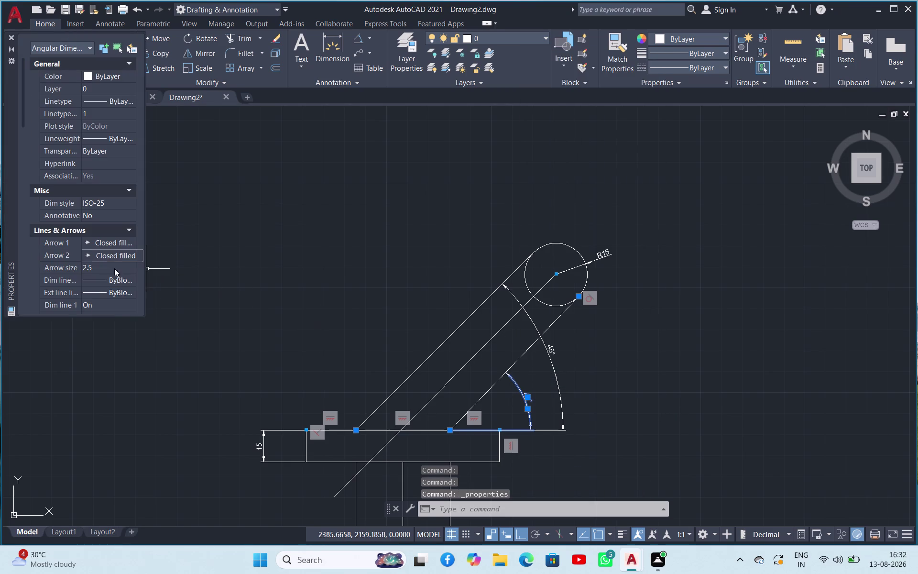
scroll(down, 3)
scroll(down, 3)
scroll(down, 3)
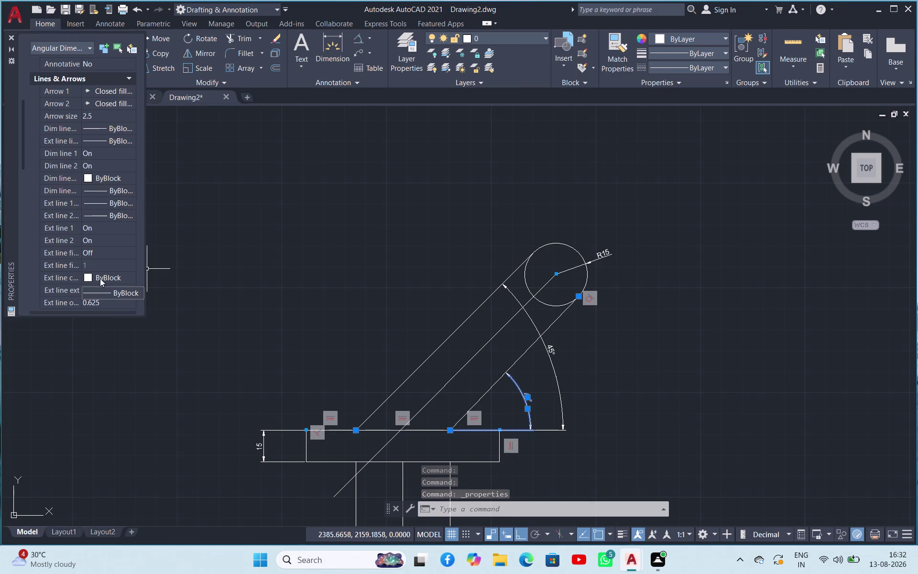
scroll(down, 3)
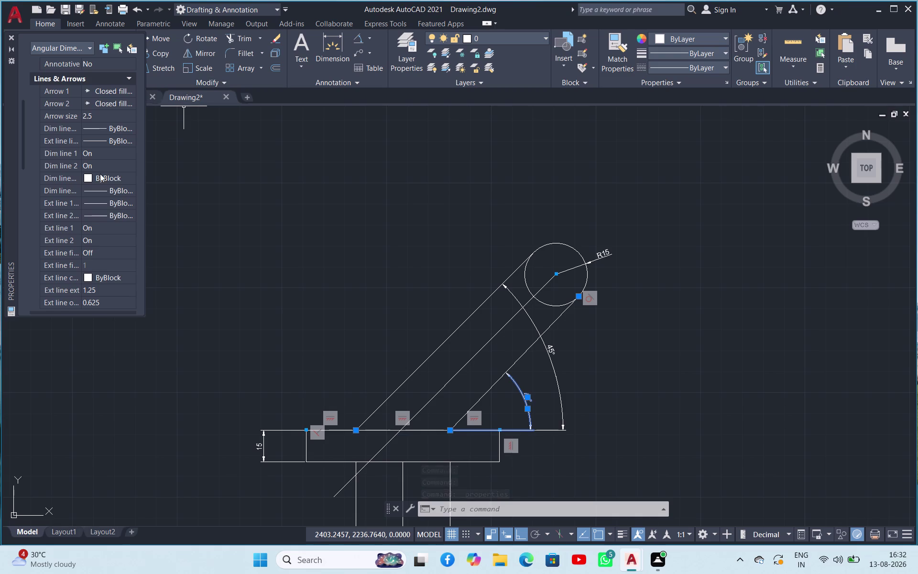
scroll(up, 3)
scroll(down, 3)
scroll(down, 3)
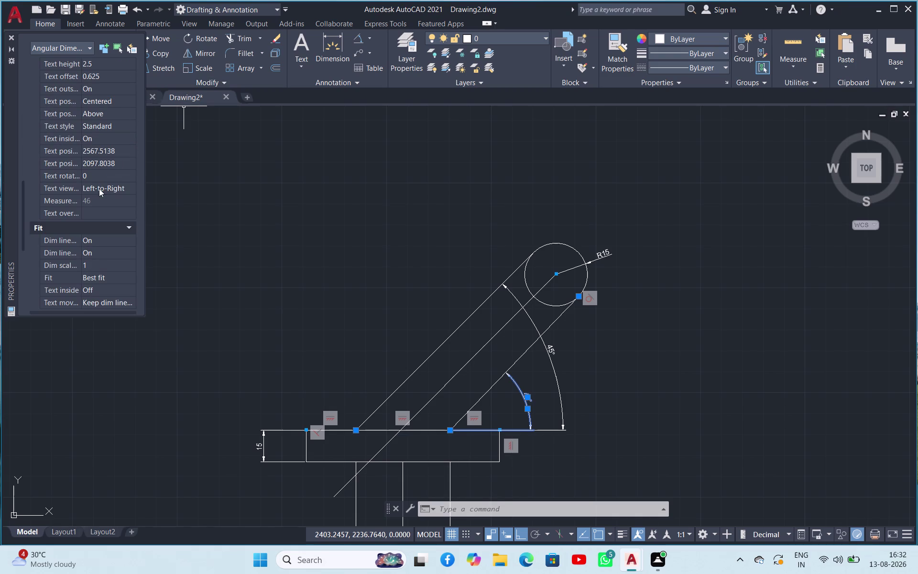
double_click(99, 196)
click(131, 200)
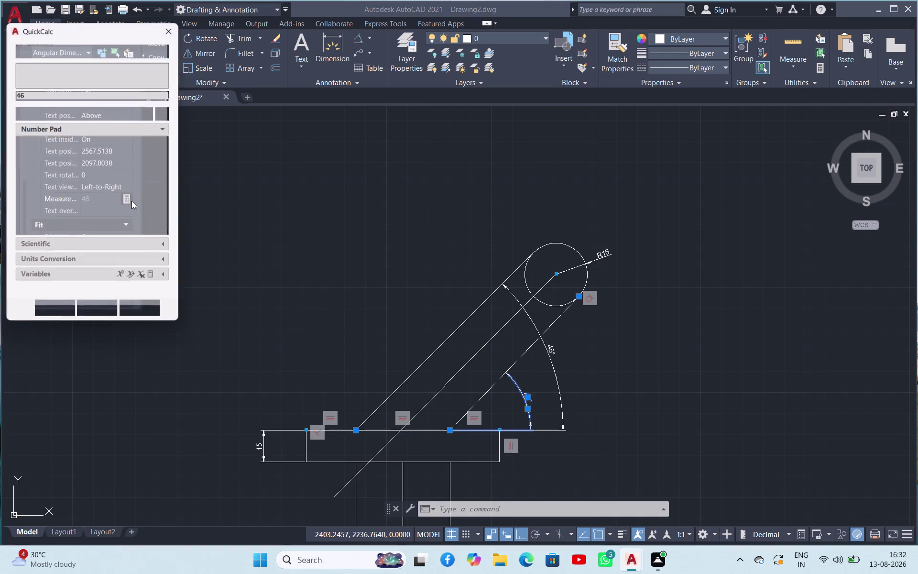
click(175, 26)
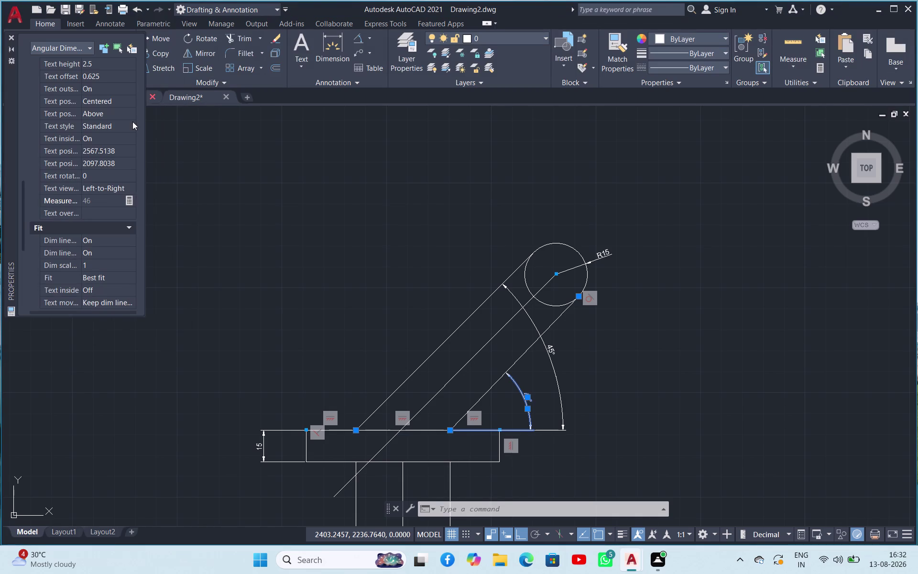
scroll(down, 3)
scroll(down, 3)
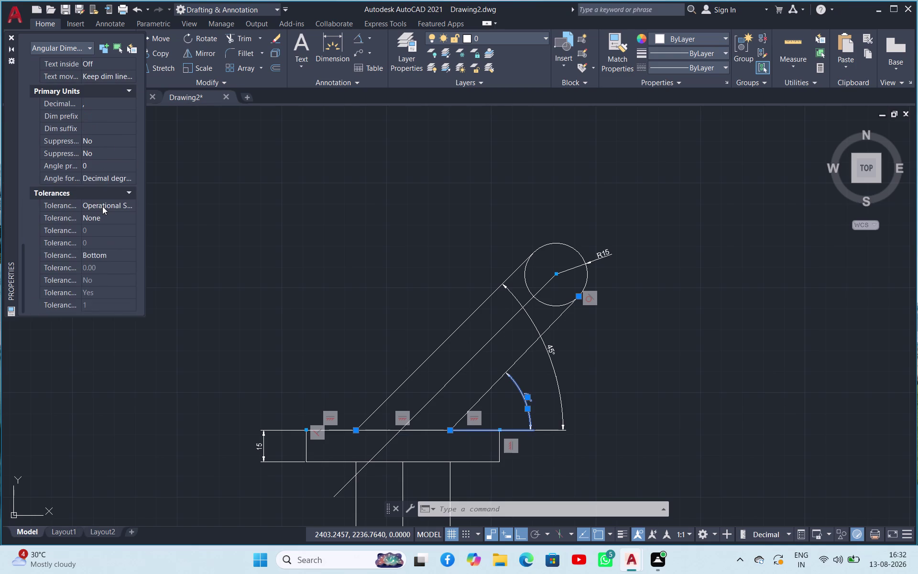
scroll(down, 3)
scroll(up, 3)
scroll(up, 3)
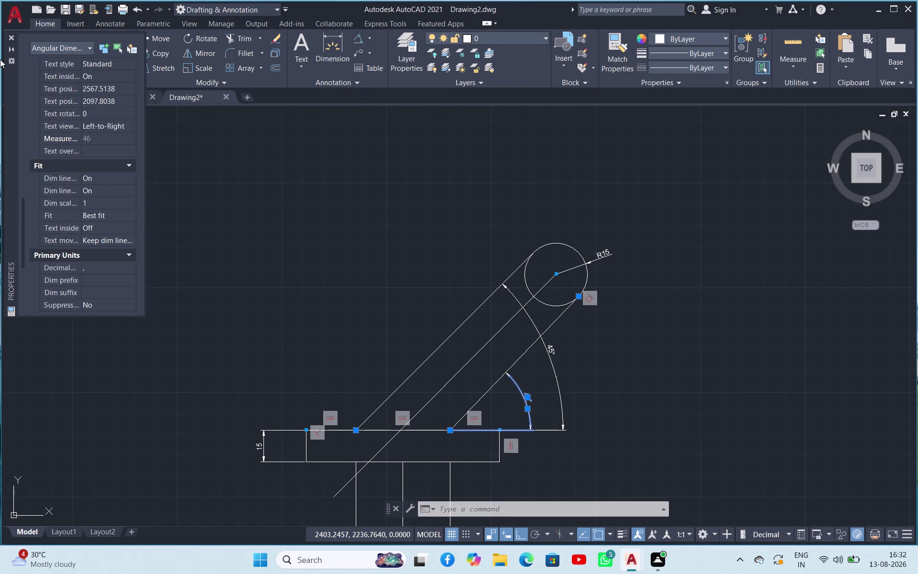
click(10, 36)
click(175, 187)
click(225, 259)
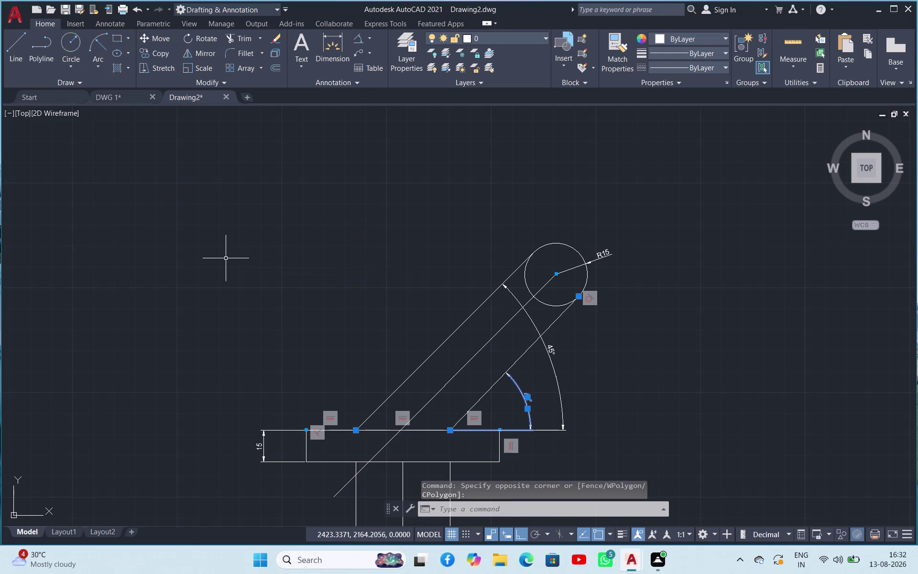
key(Escape)
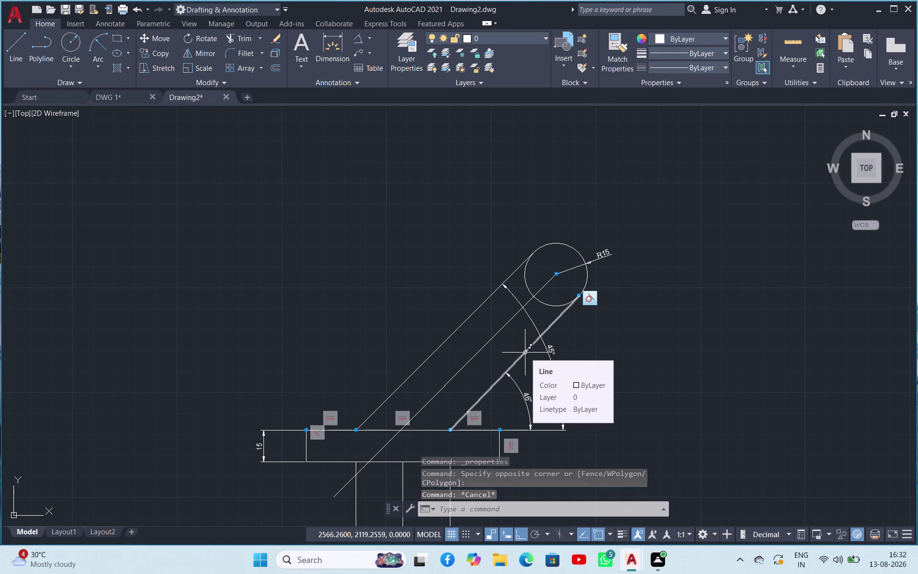
Stretch the tangent line's lower endpoint along the base line, then undo the stretch.
scroll(up, 3)
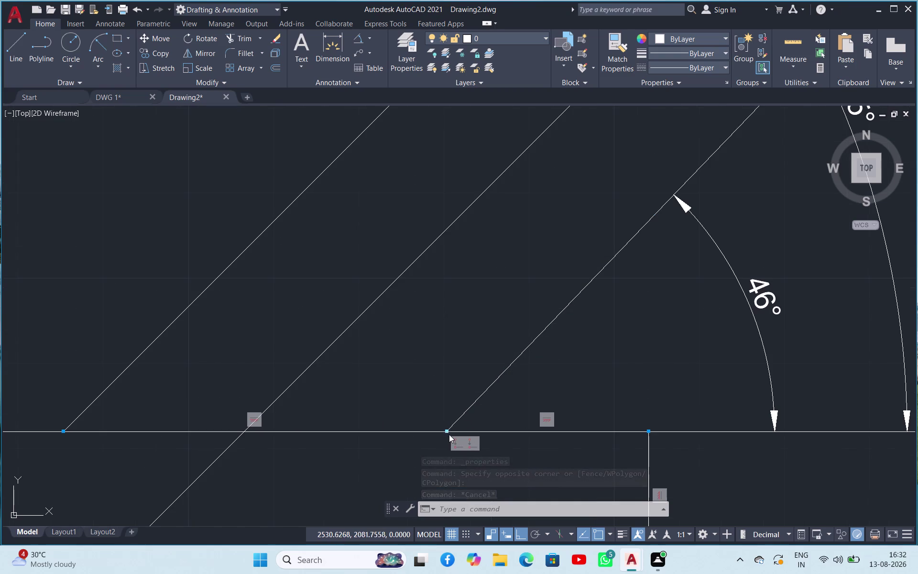
drag(445, 430, 434, 432)
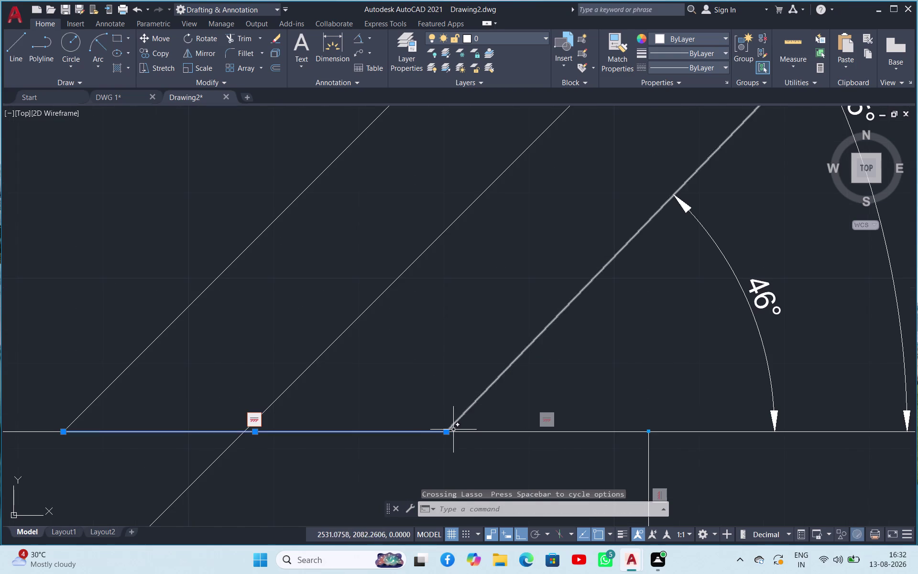
key(Escape)
key(Escape)
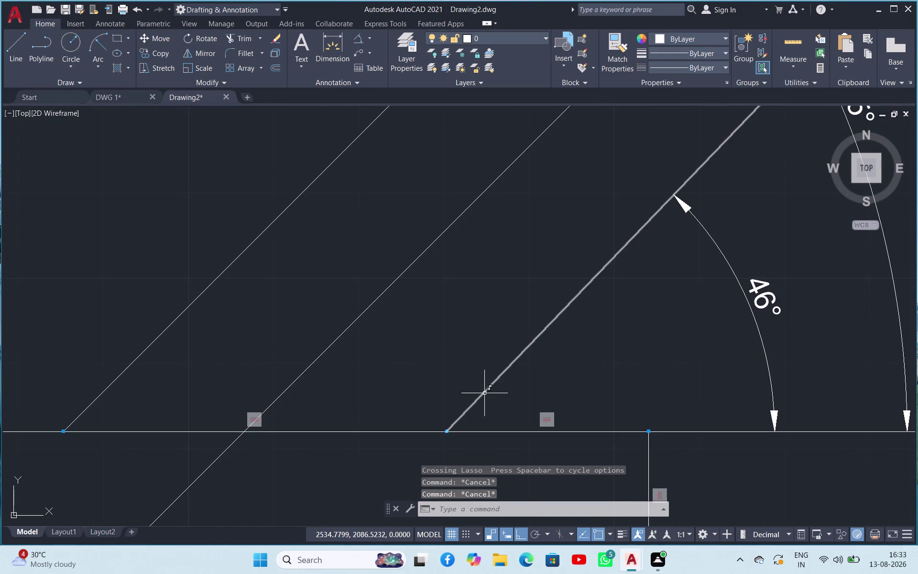
click(485, 393)
click(446, 433)
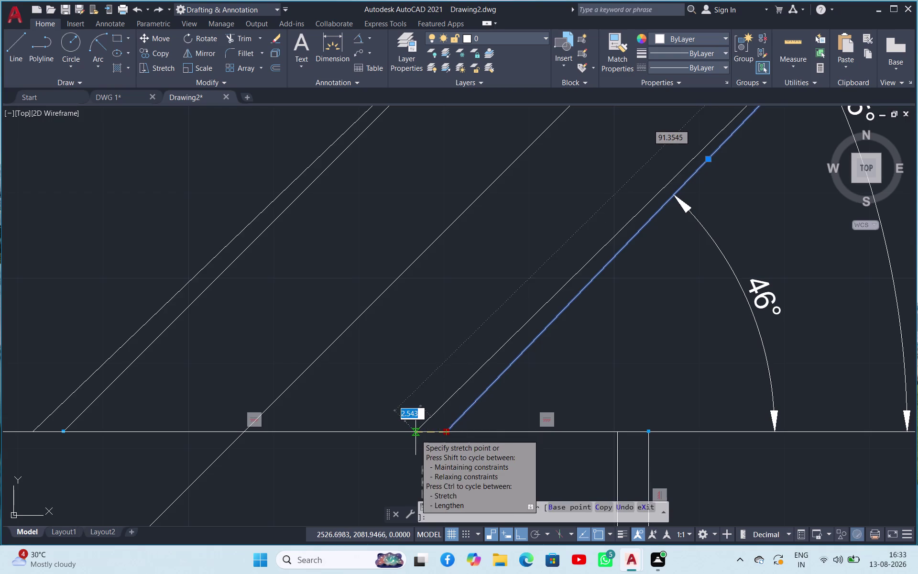
click(415, 434)
scroll(up, 3)
scroll(down, 3)
scroll(up, 3)
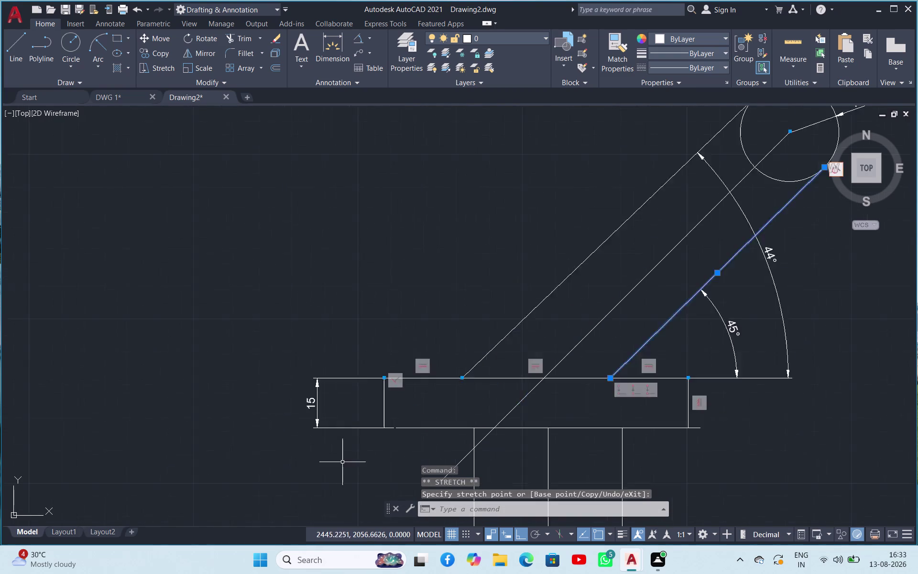
scroll(up, 3)
scroll(up, 3)
scroll(down, 3)
scroll(down, 3)
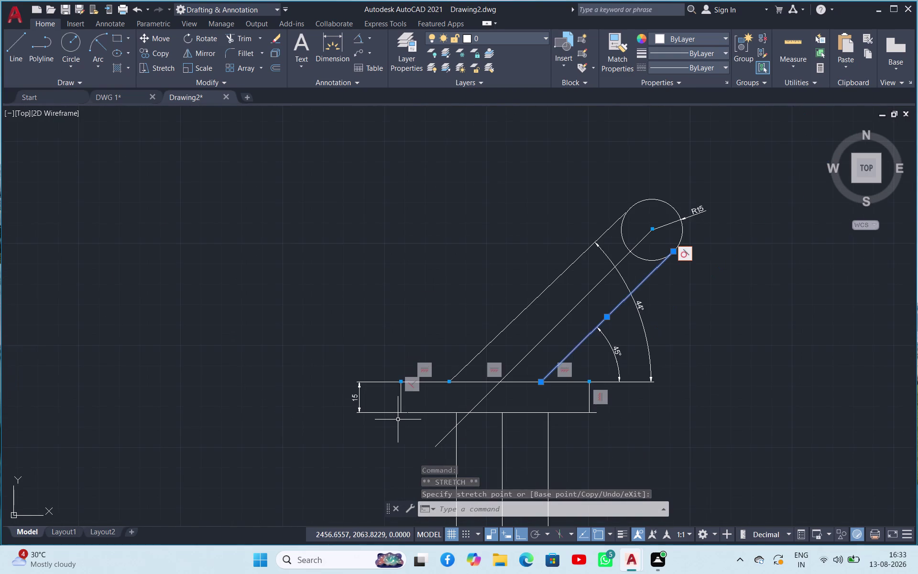
scroll(up, 3)
scroll(down, 3)
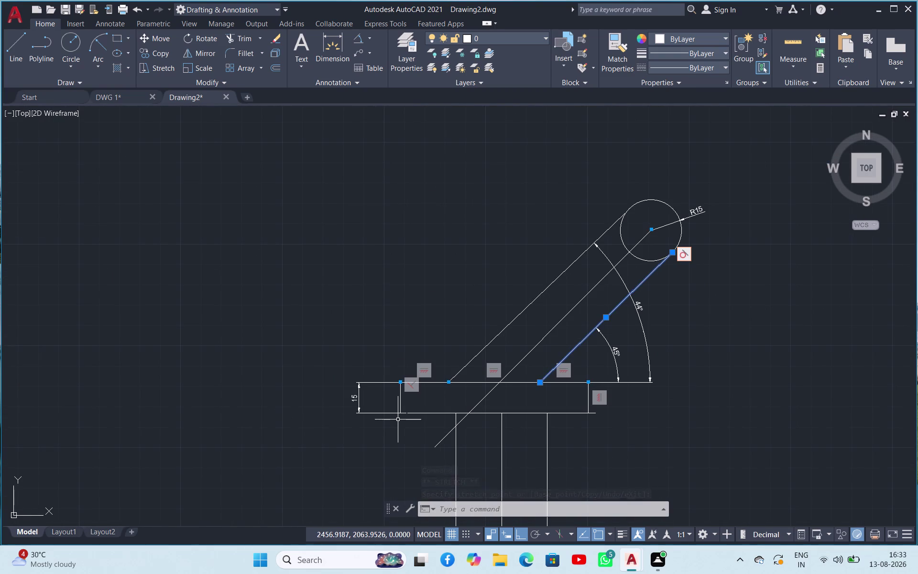
key(ctrl+z)
key(ctrl+z)
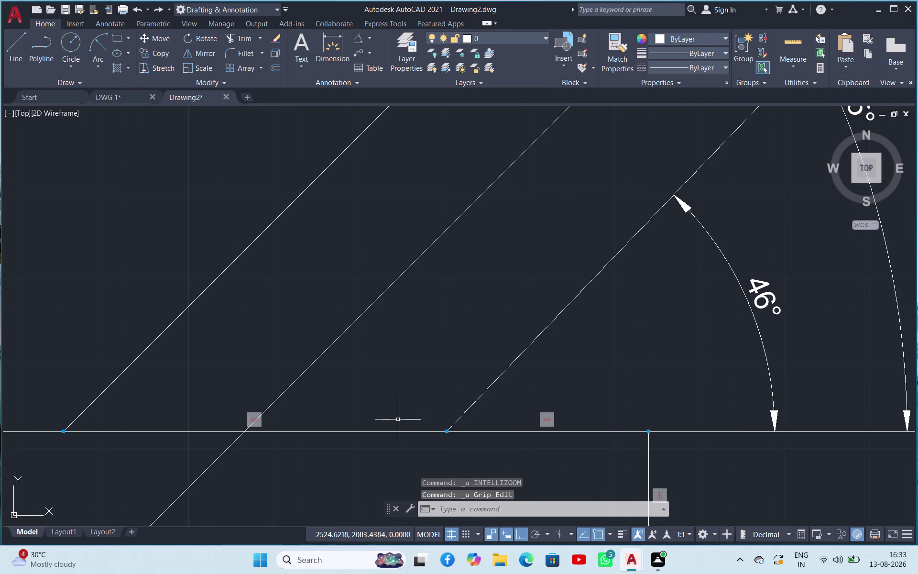
key(ctrl+z)
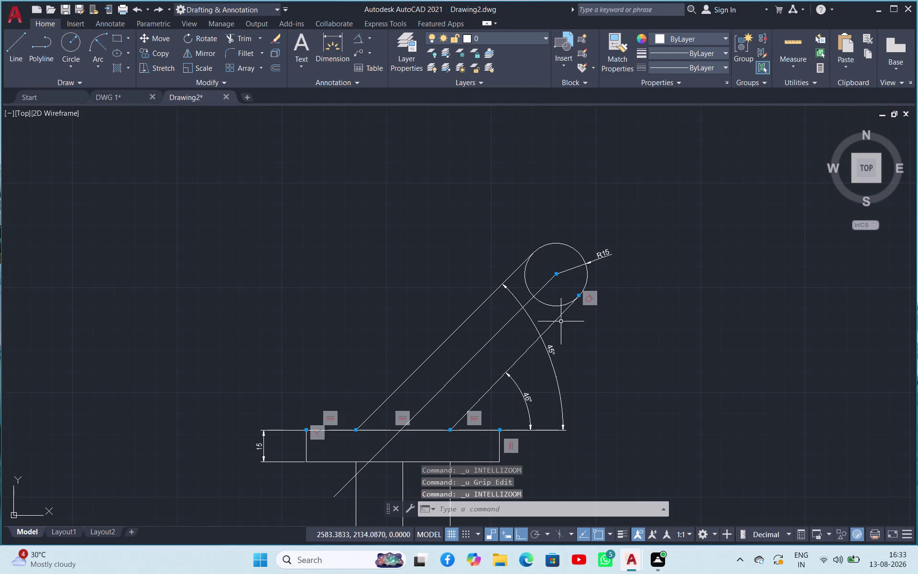
Erase the inner angled tangent line, leaving its angle dimension disassociated.
click(558, 316)
key(Delete)
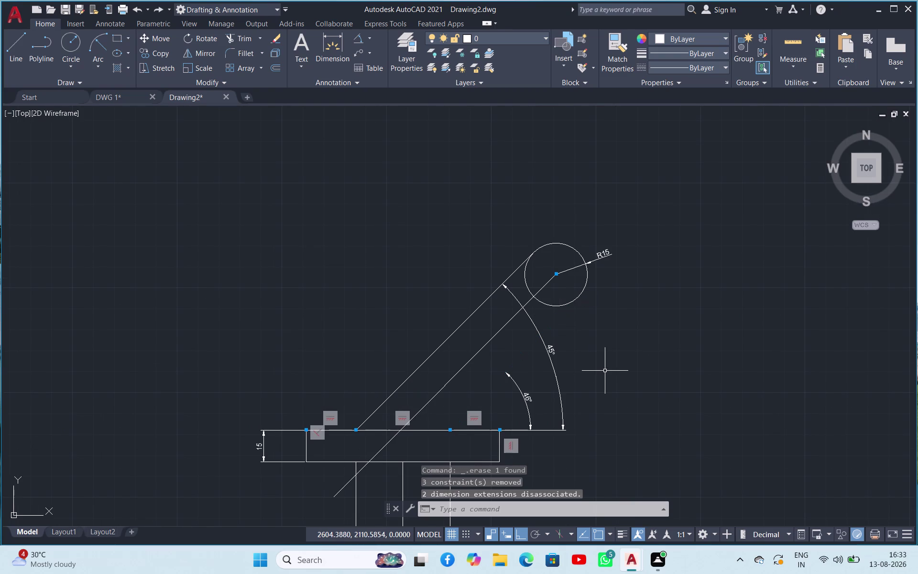
click(3, 44)
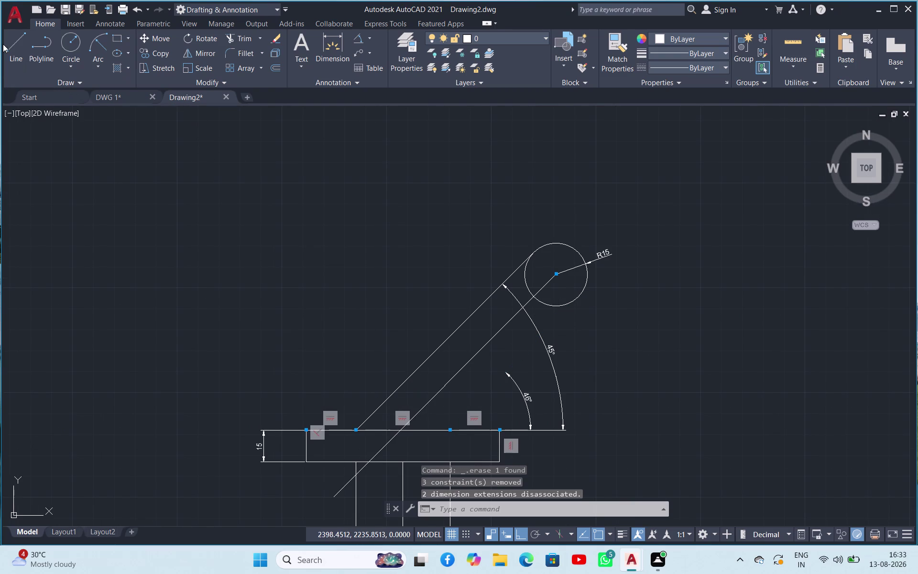
Draw a 110-long line at 45° from the old arm's start point.
click(19, 49)
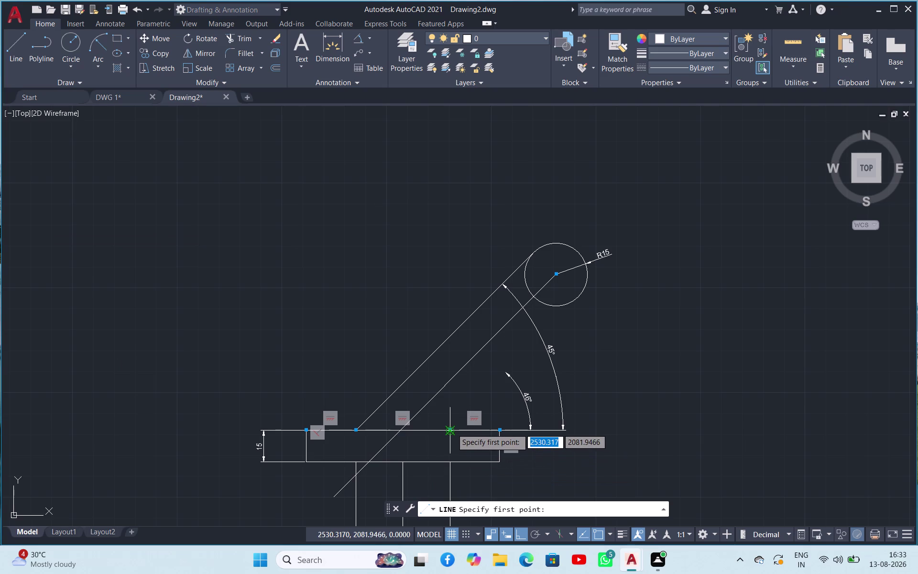
click(452, 429)
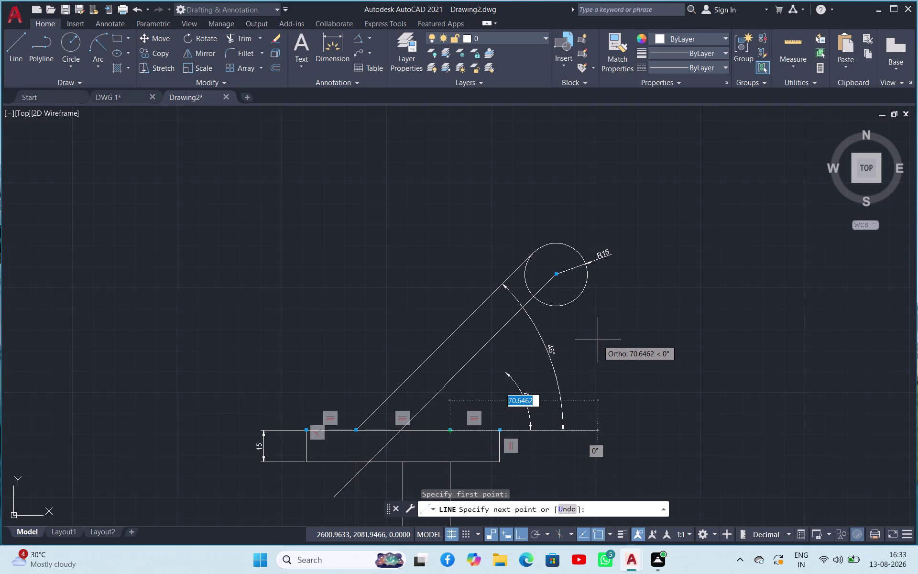
key(1)
key(1)
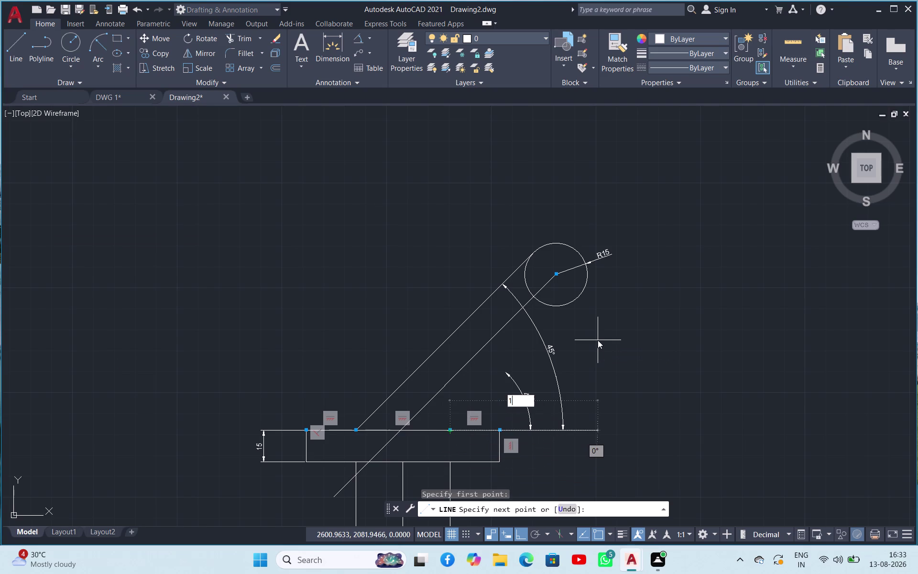
key(0)
key(Tab)
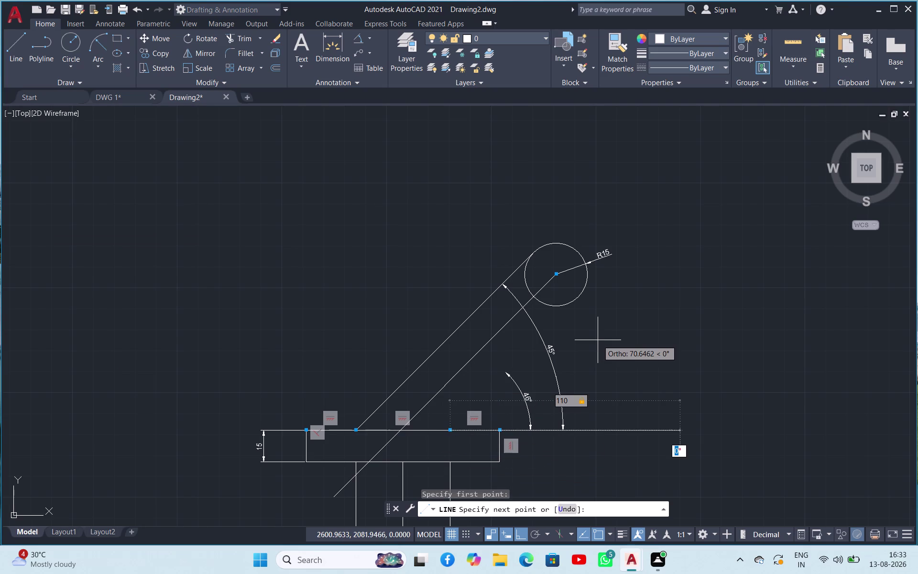
text(45)
key(Return)
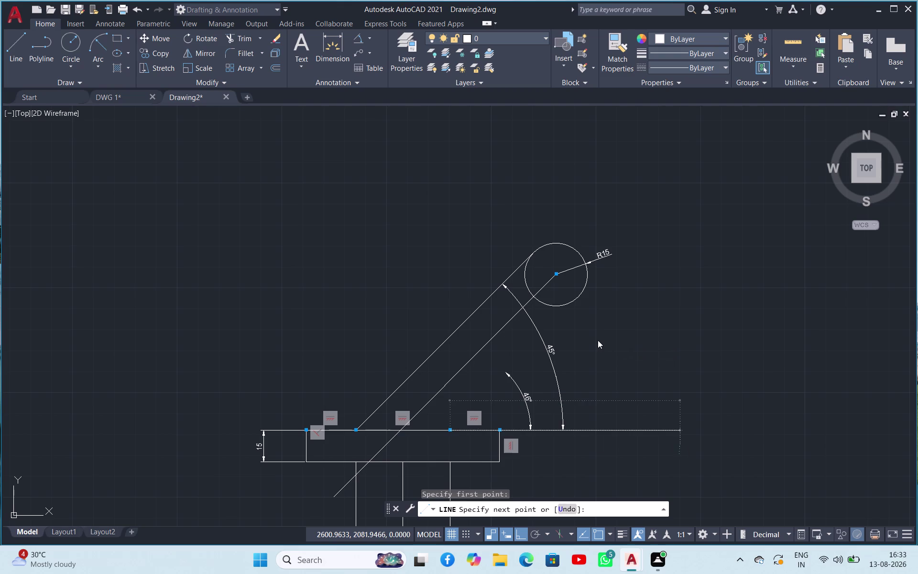
key(Escape)
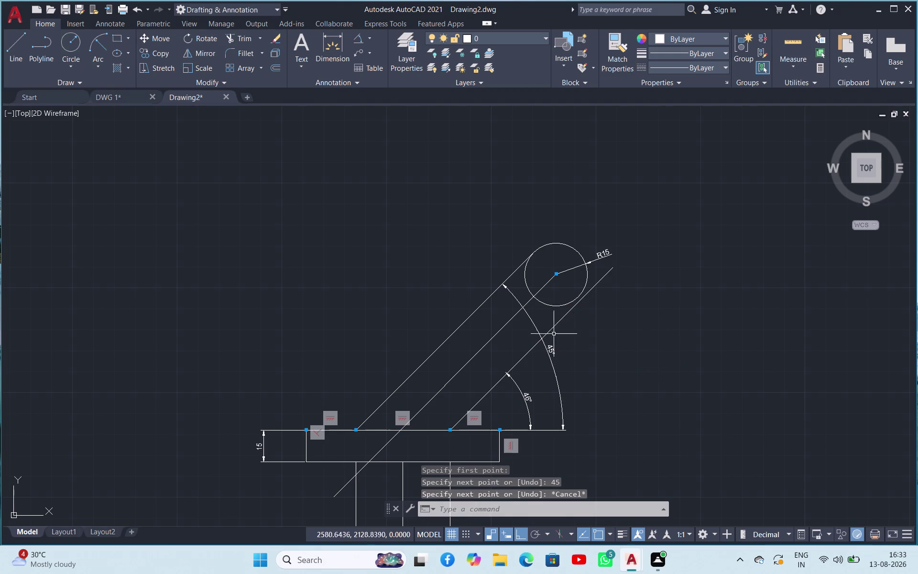
Delete the old 46° angle dimension.
click(527, 400)
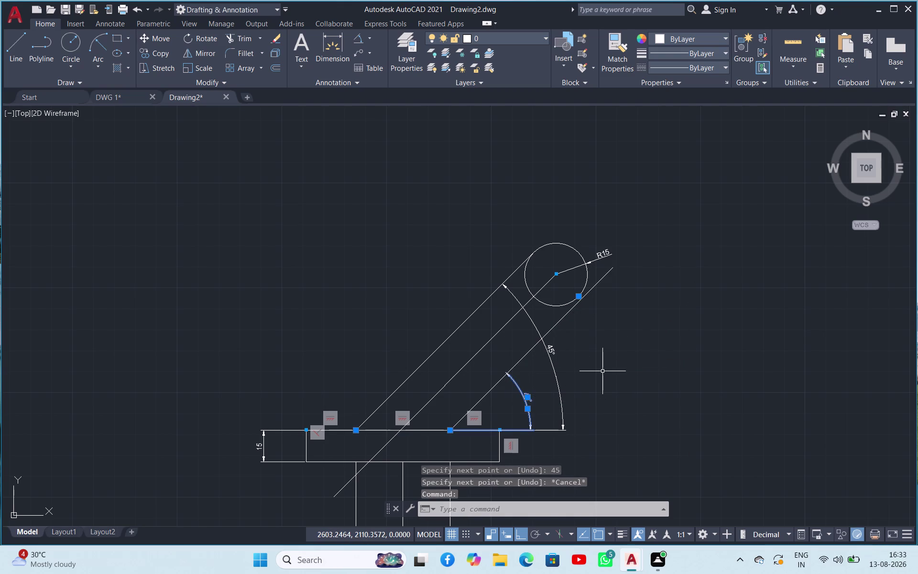
key(Delete)
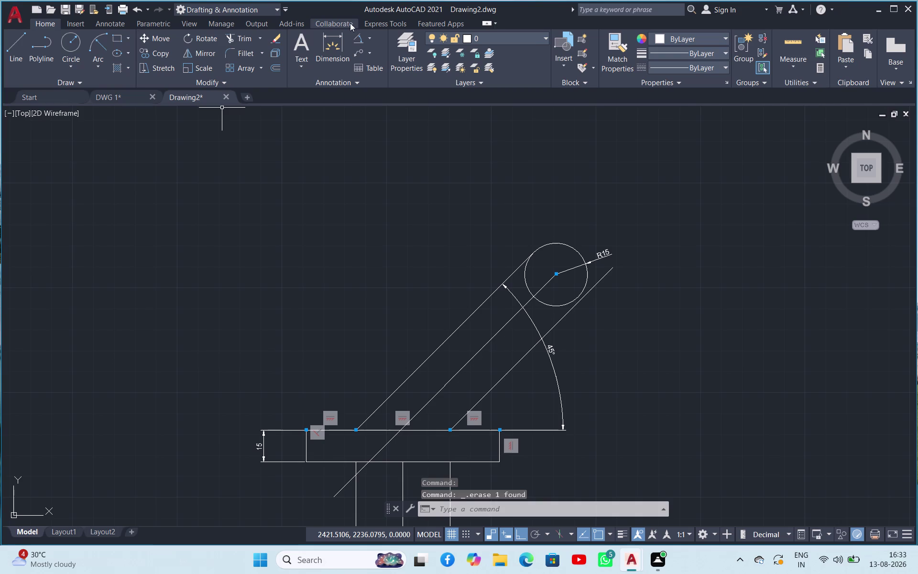
click(355, 36)
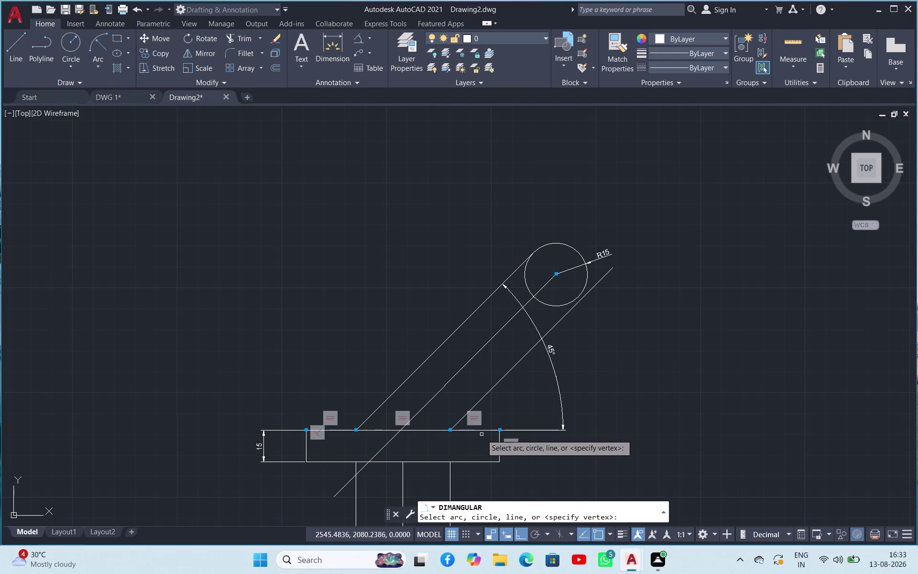
Place a 45° angular dimension between the top edge and the new arm line.
click(436, 430)
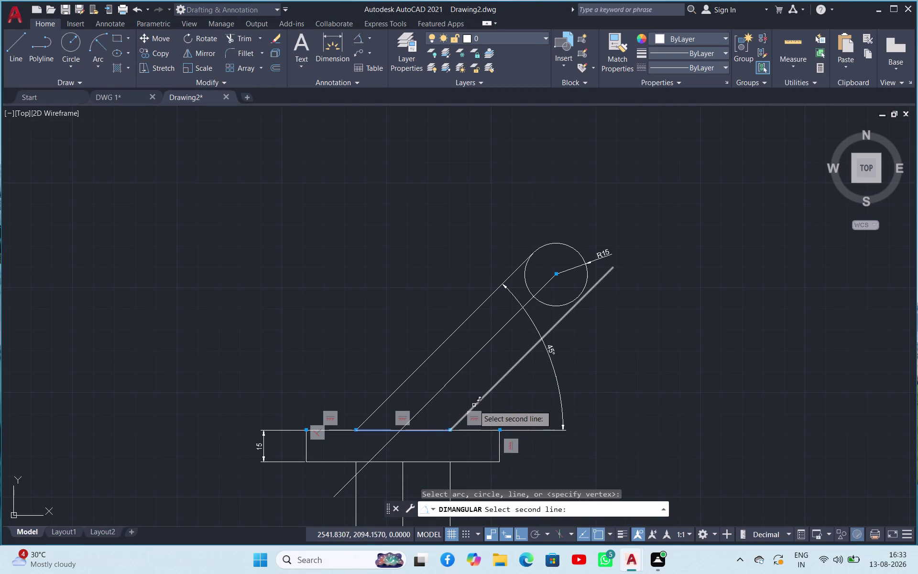
click(477, 402)
click(512, 403)
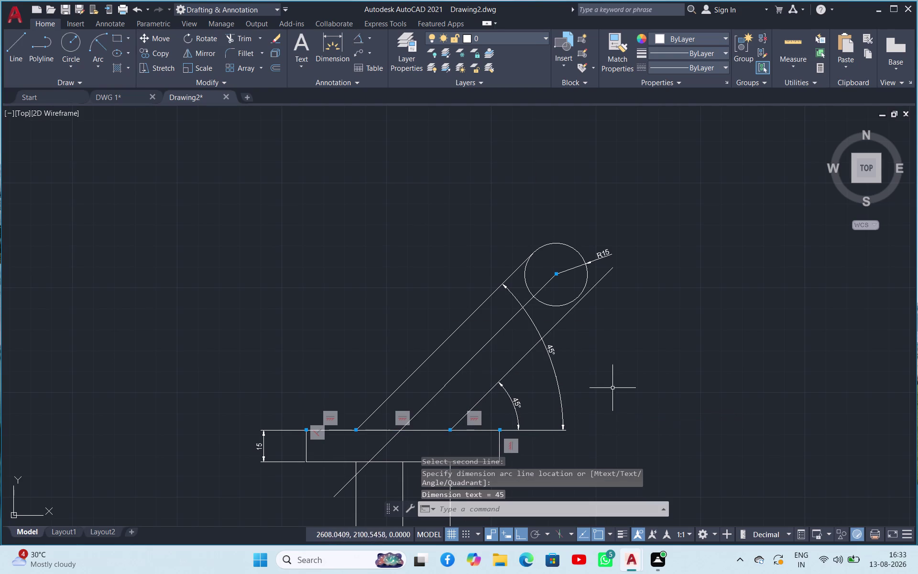
scroll(down, 3)
scroll(up, 3)
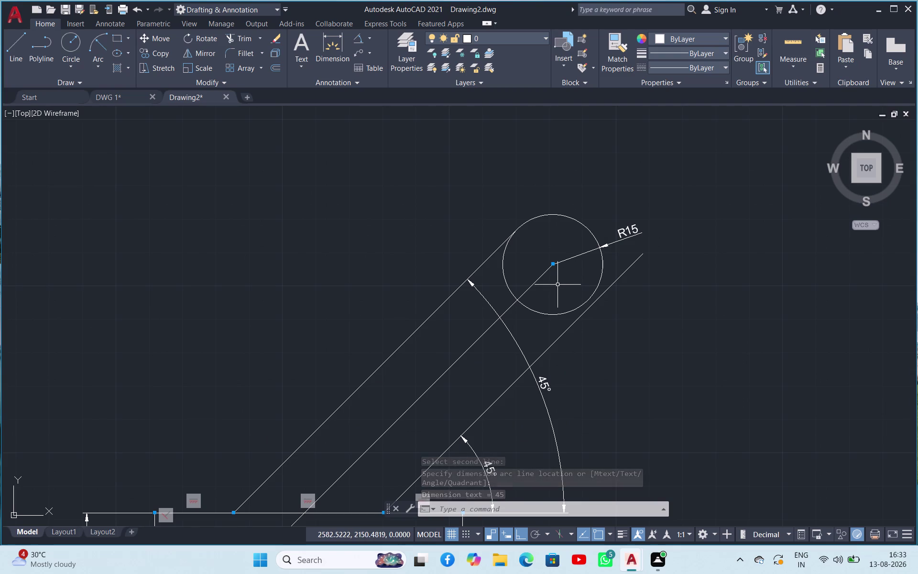
click(70, 64)
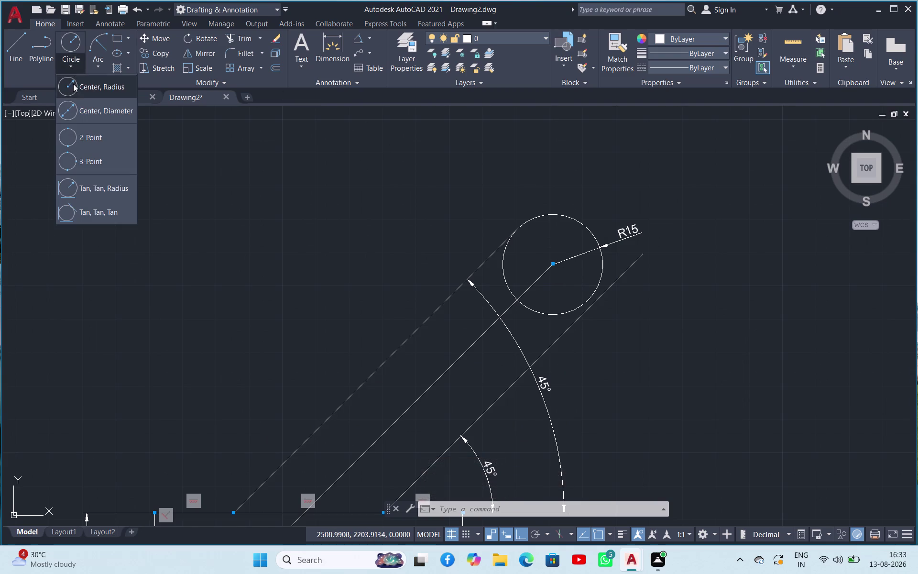
Draw a diameter-15 hole centred on the R15 circle at the arm's end.
click(83, 104)
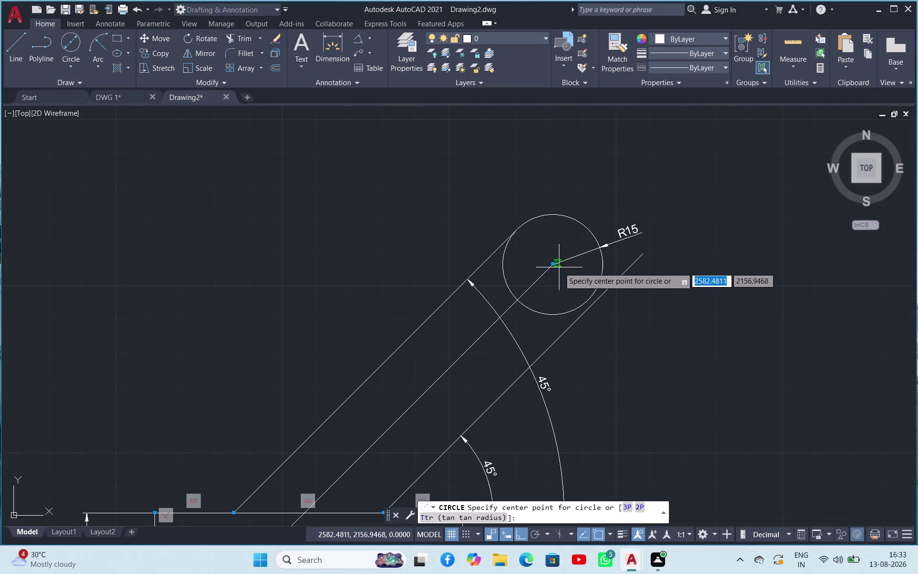
click(555, 267)
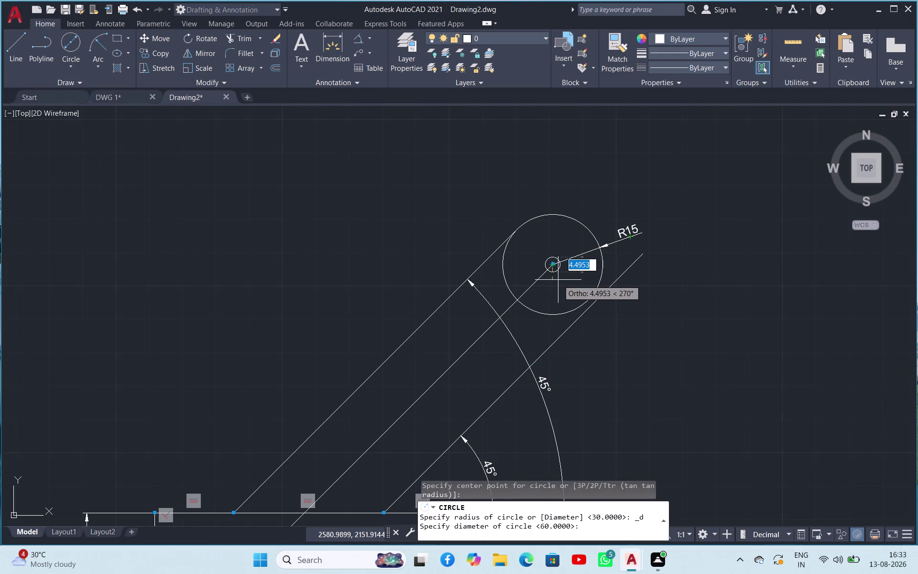
text(15)
key(Return)
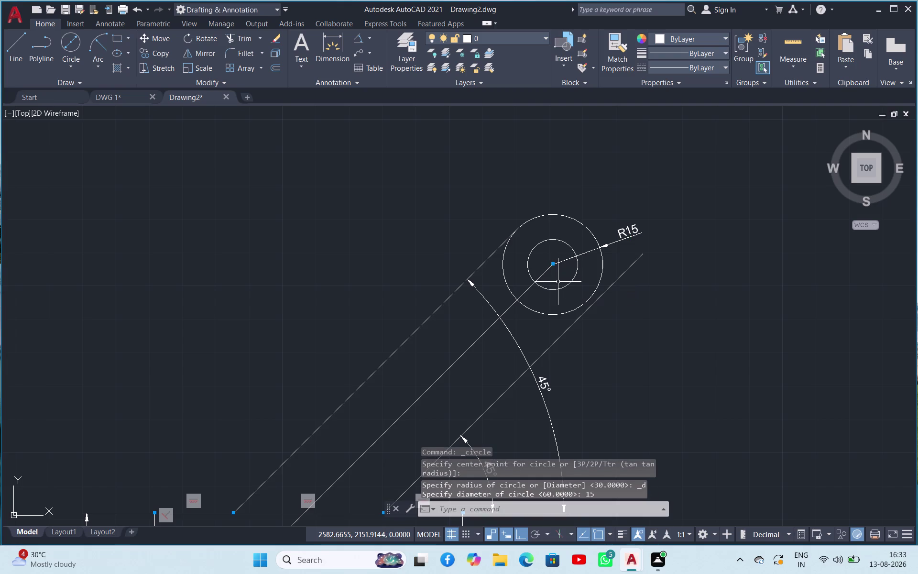
click(19, 46)
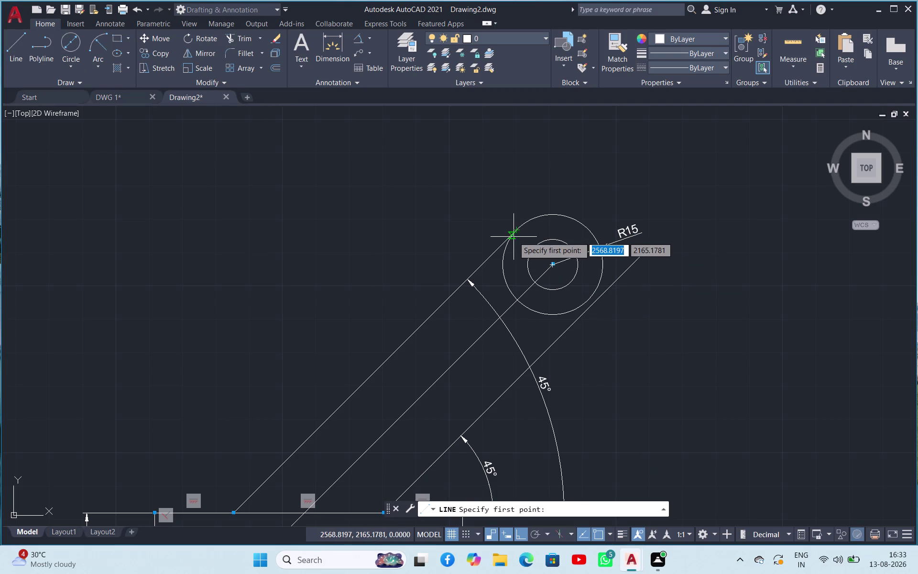
key(Escape)
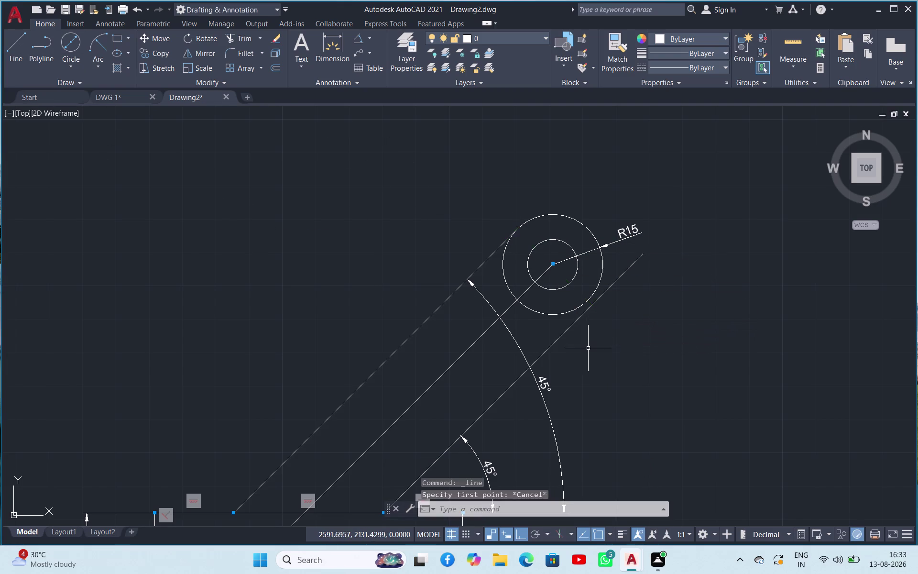
scroll(up, 3)
scroll(down, 3)
scroll(up, 3)
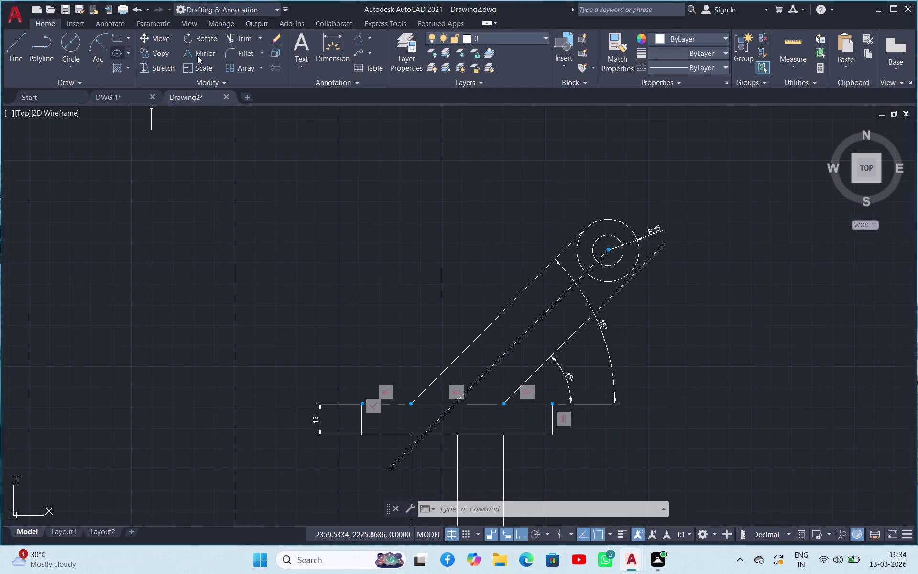
click(336, 42)
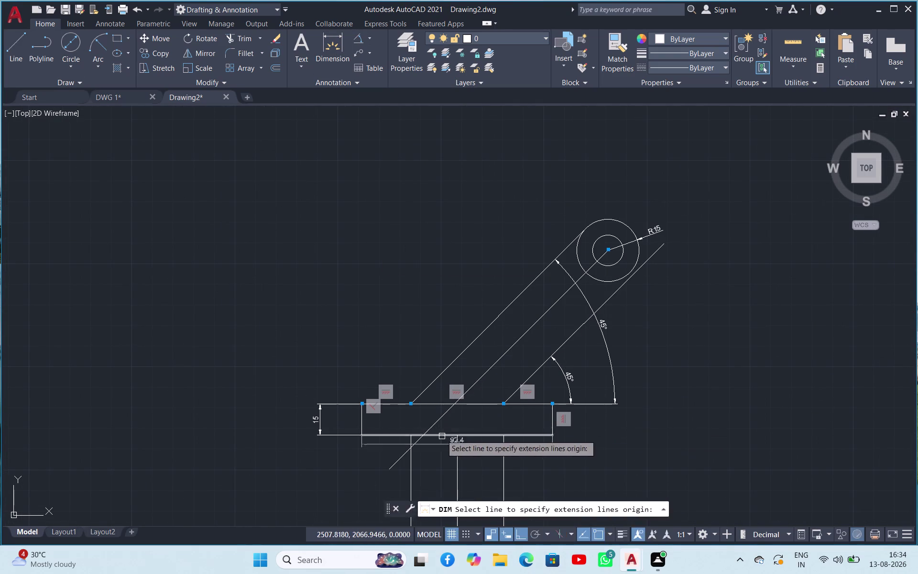
Try two linear dimensions along the top edge and cancel both.
click(409, 403)
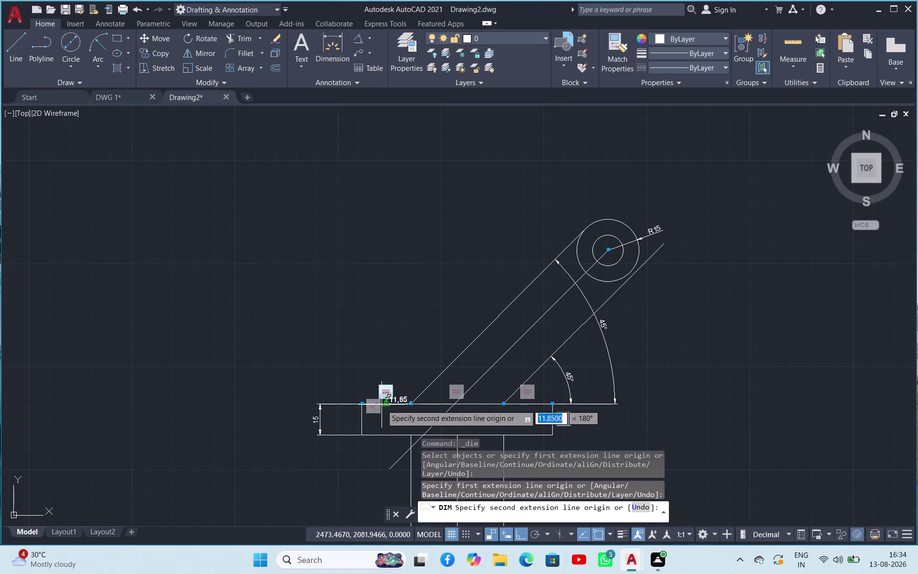
click(363, 404)
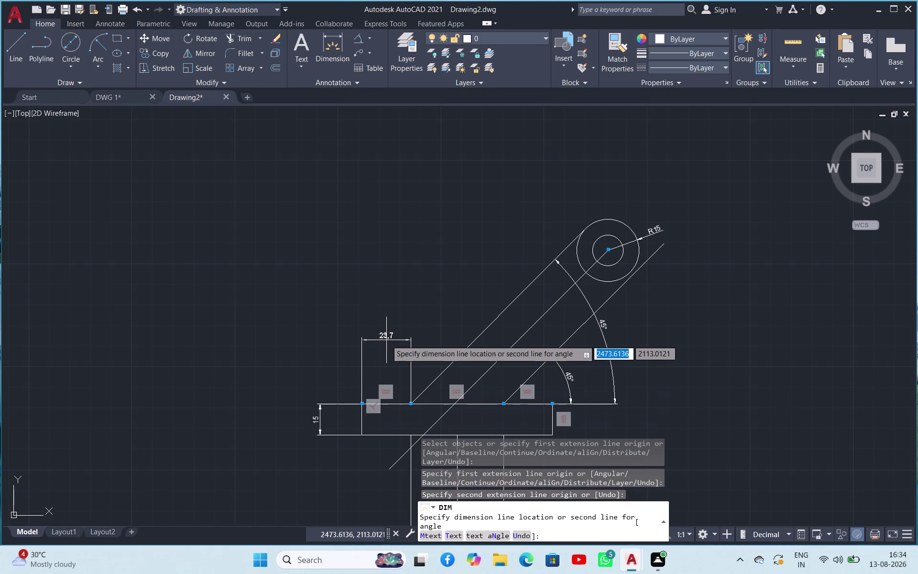
key(Escape)
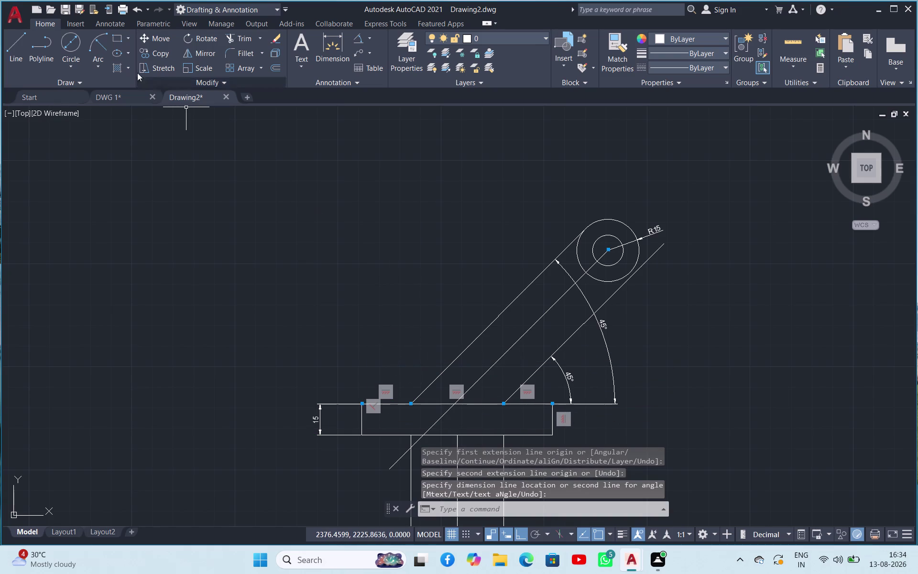
key(space)
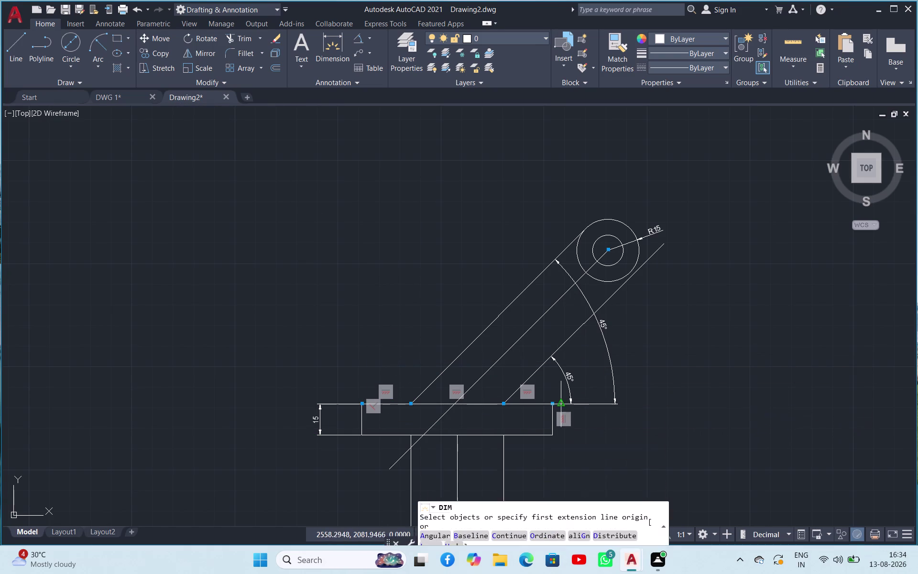
click(550, 405)
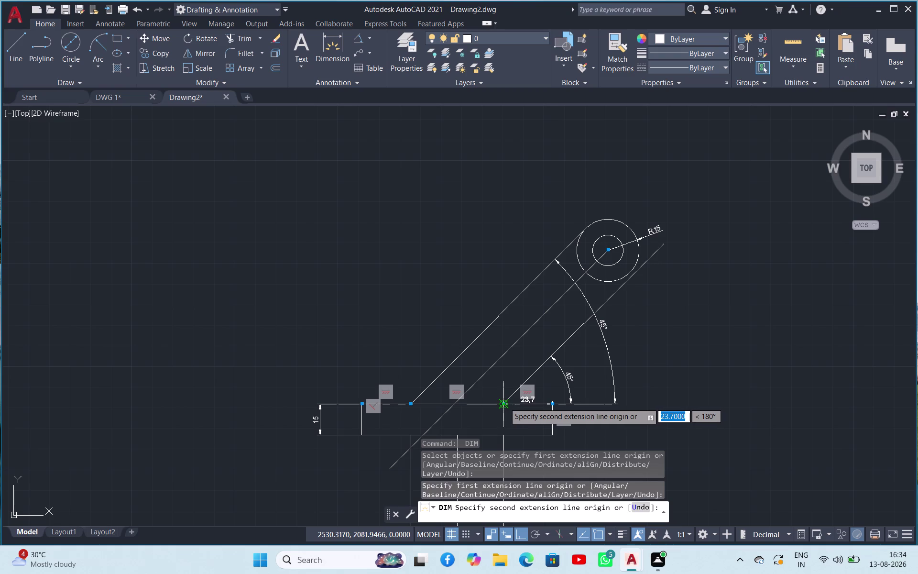
click(505, 402)
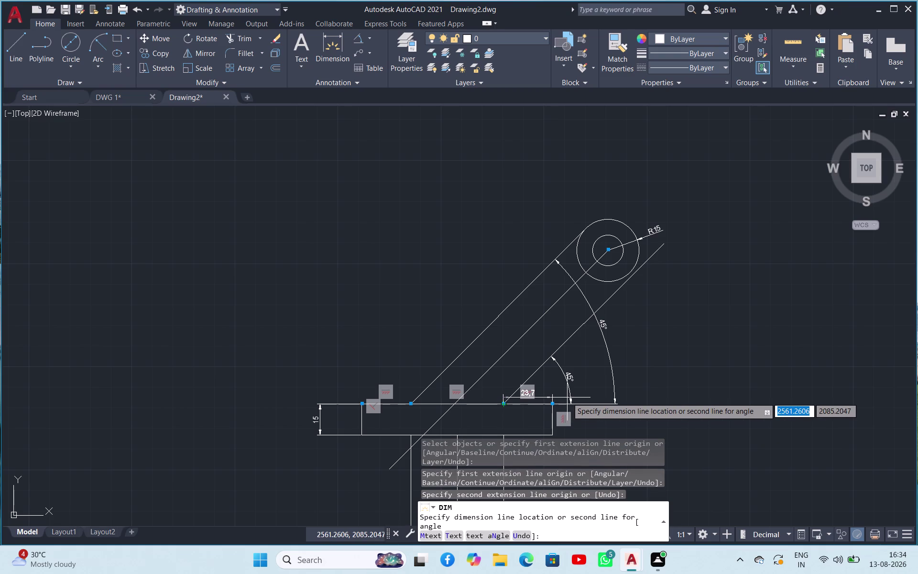
key(Escape)
scroll(down, 3)
scroll(up, 3)
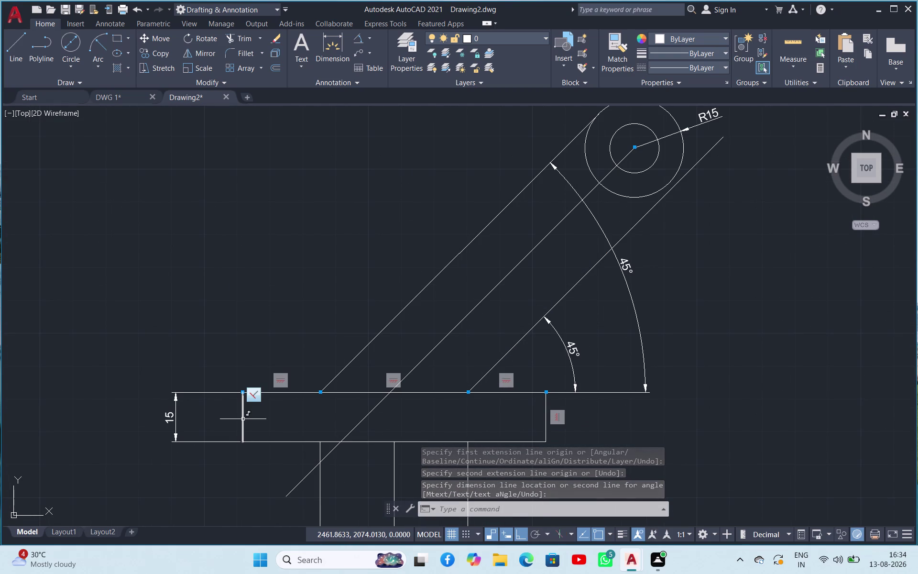
Delete the leftover angled line below the linkage base.
click(359, 424)
key(Delete)
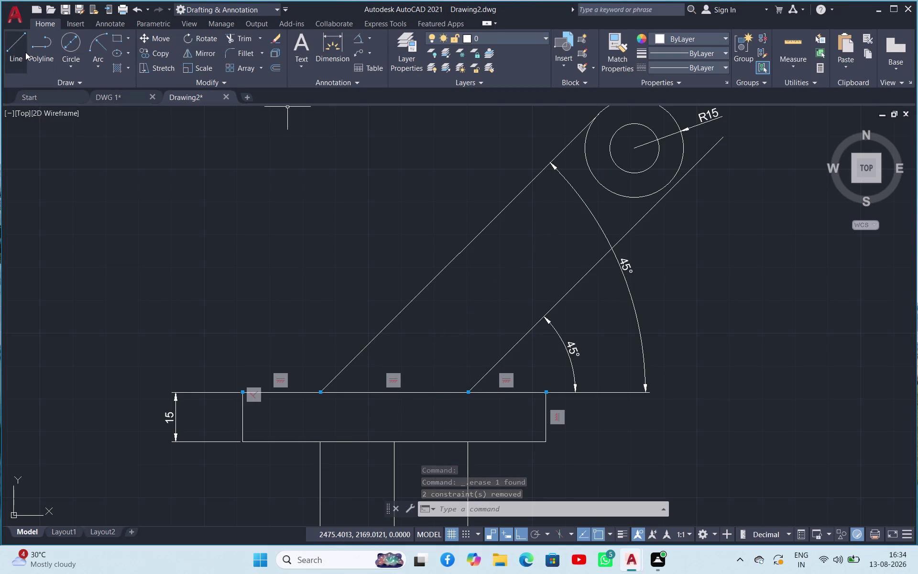
click(344, 44)
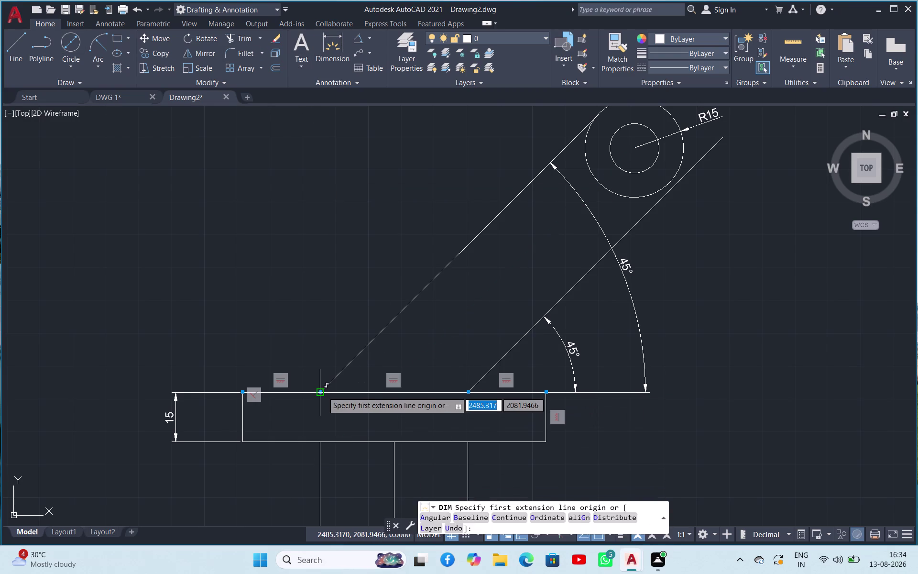
click(323, 391)
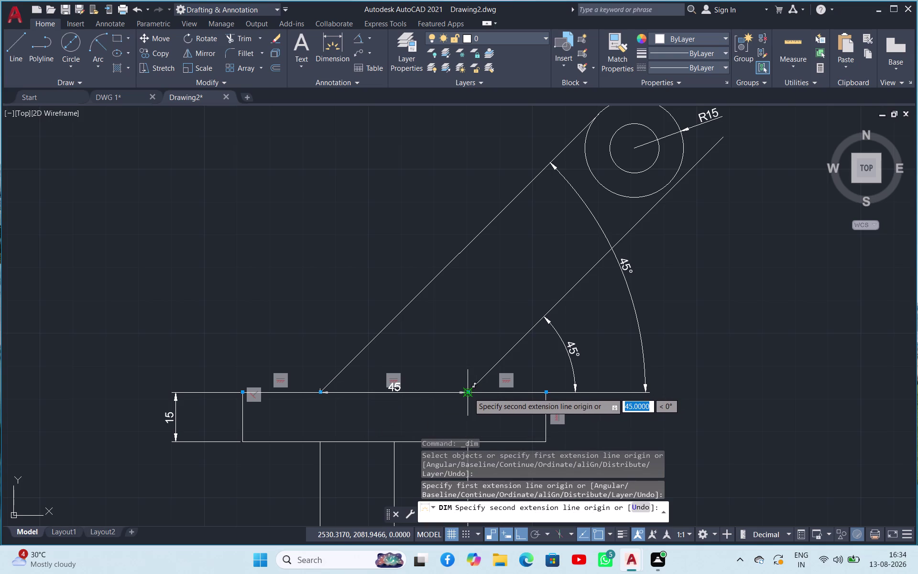
key(Escape)
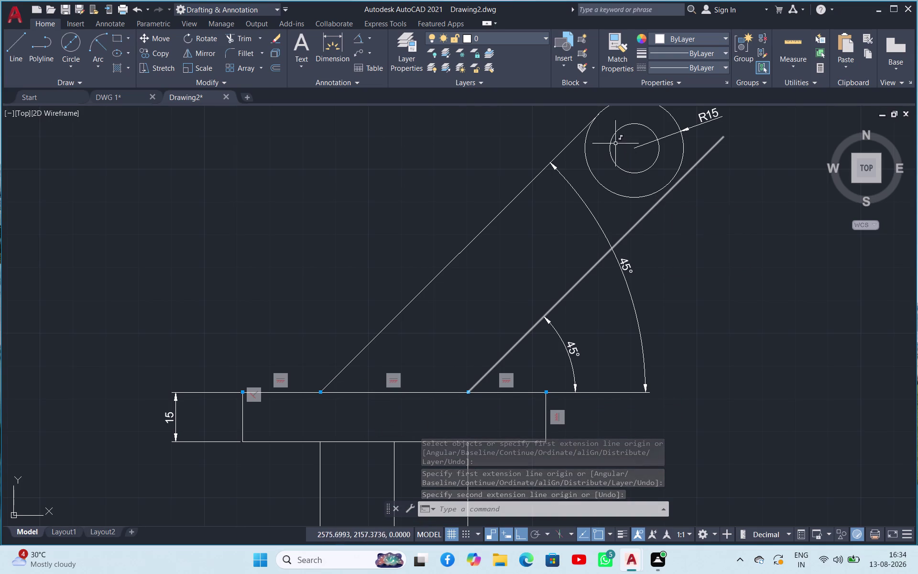
click(354, 41)
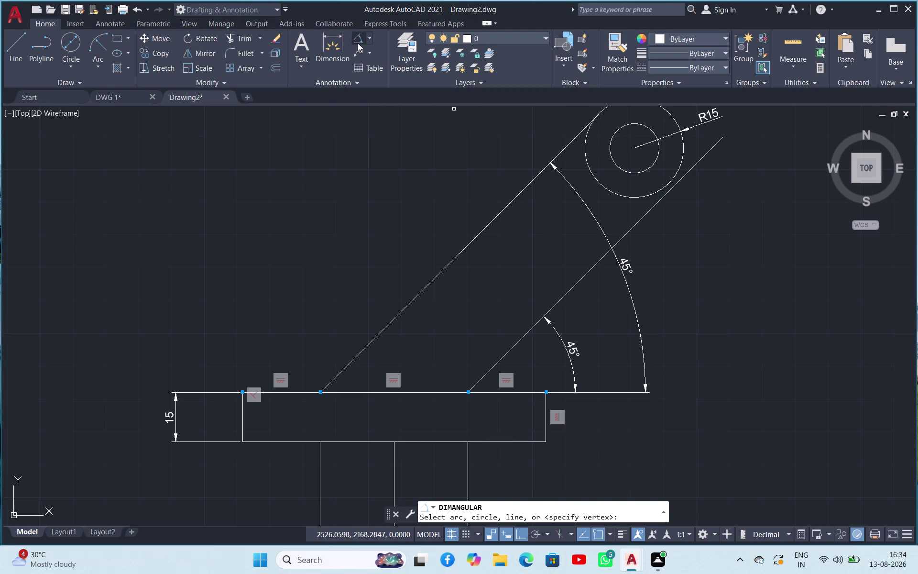
click(369, 43)
click(381, 75)
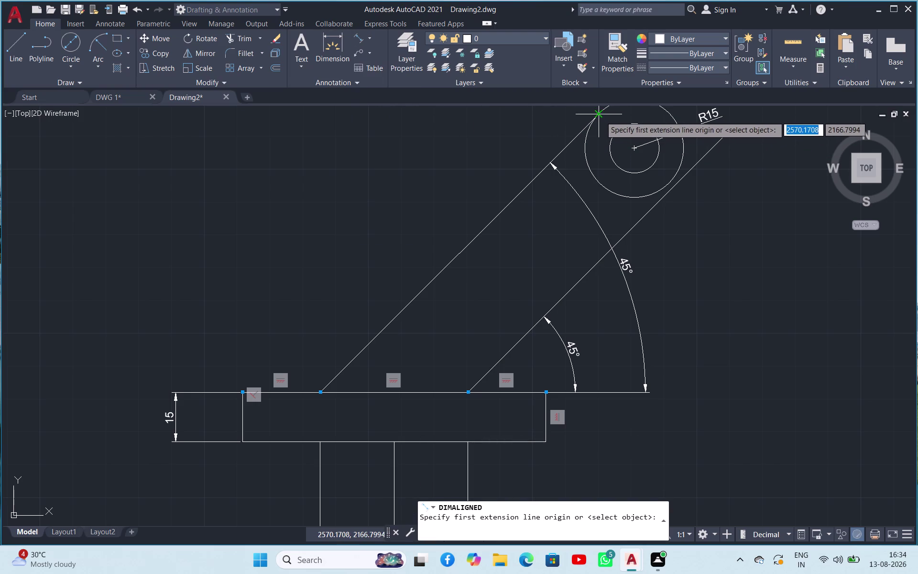
click(601, 116)
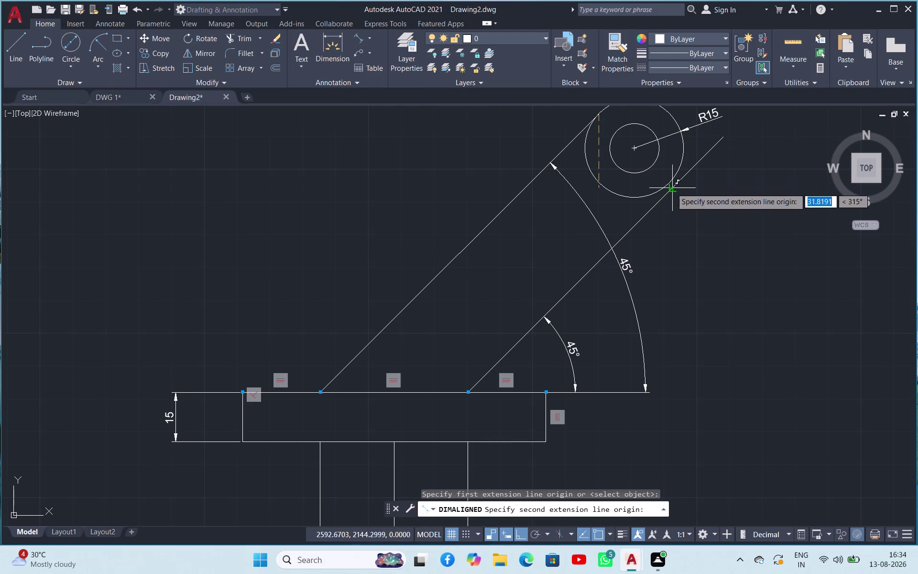
click(672, 188)
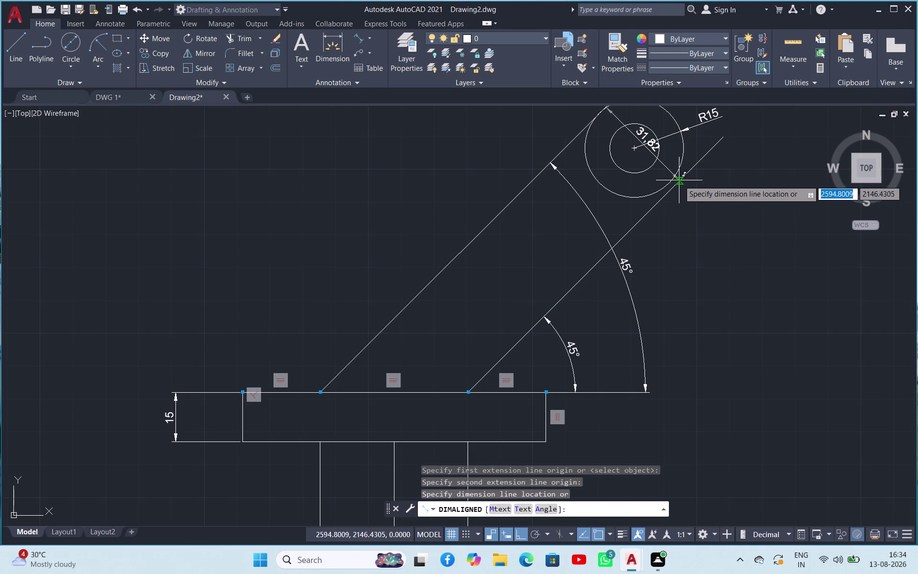
key(Escape)
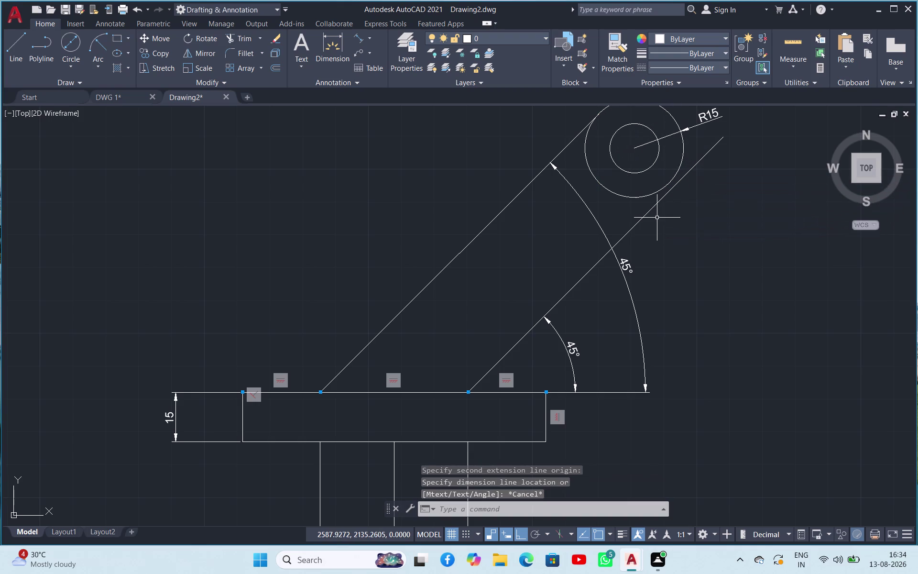
click(676, 170)
Delete the outer and inner circles at the arm's end.
key(Delete)
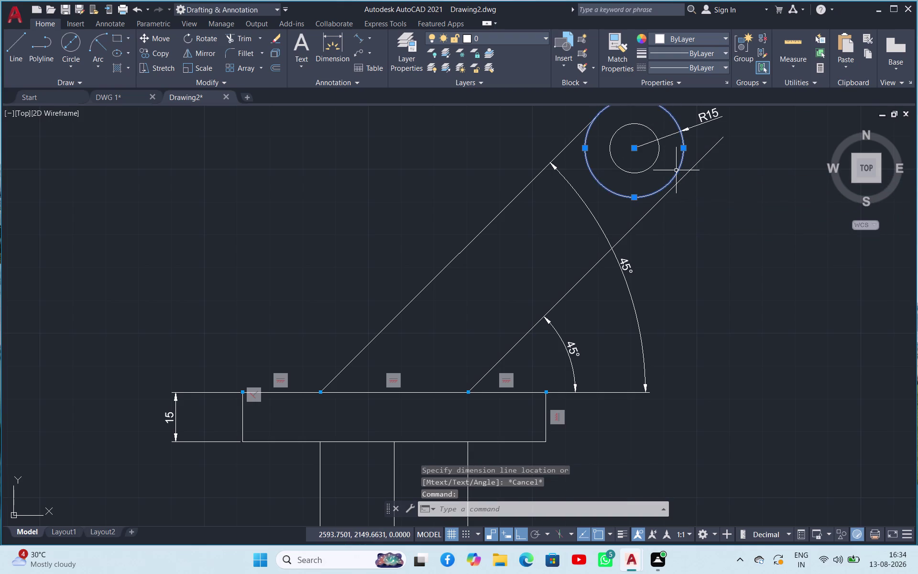
click(650, 168)
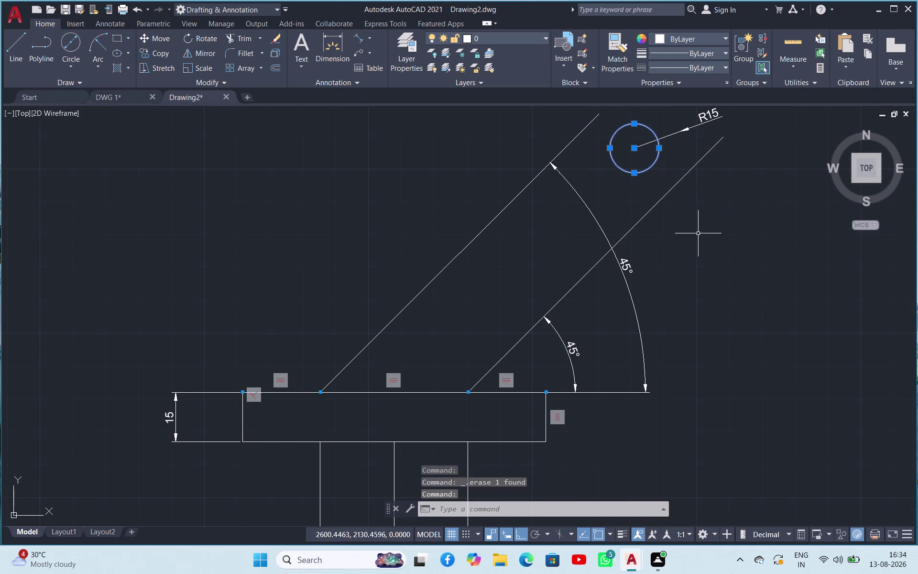
key(Delete)
scroll(up, 3)
scroll(down, 3)
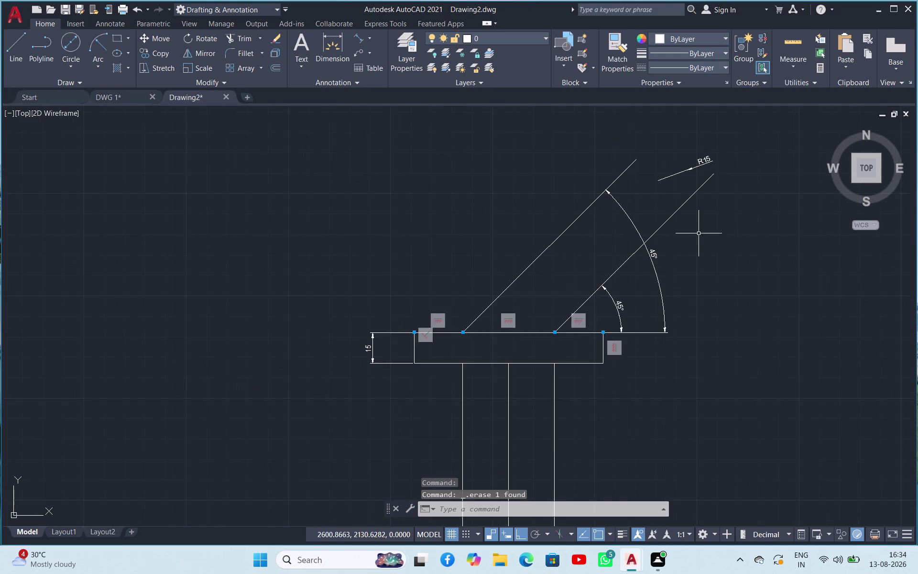
scroll(down, 3)
scroll(up, 3)
scroll(down, 3)
scroll(up, 3)
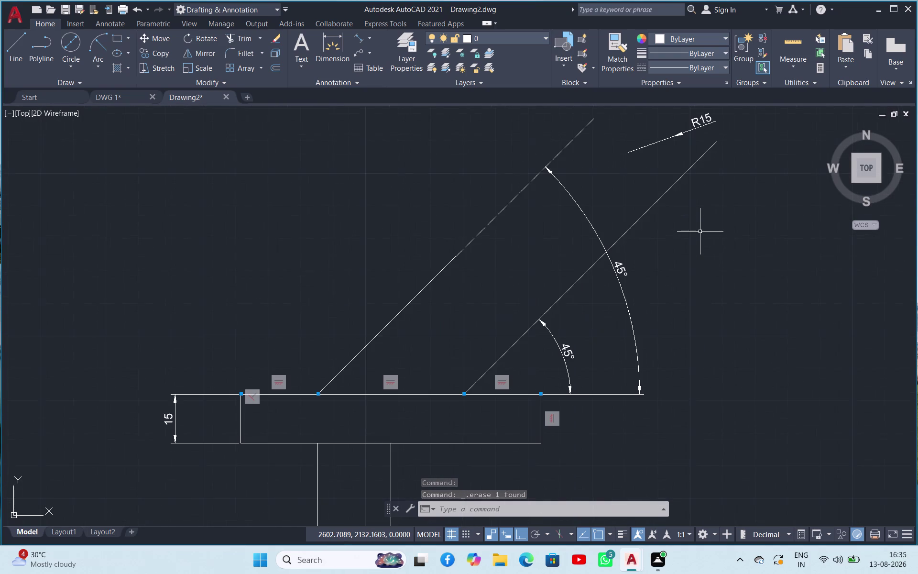
Start an aligned dimension across the arm end, then cancel it.
click(357, 39)
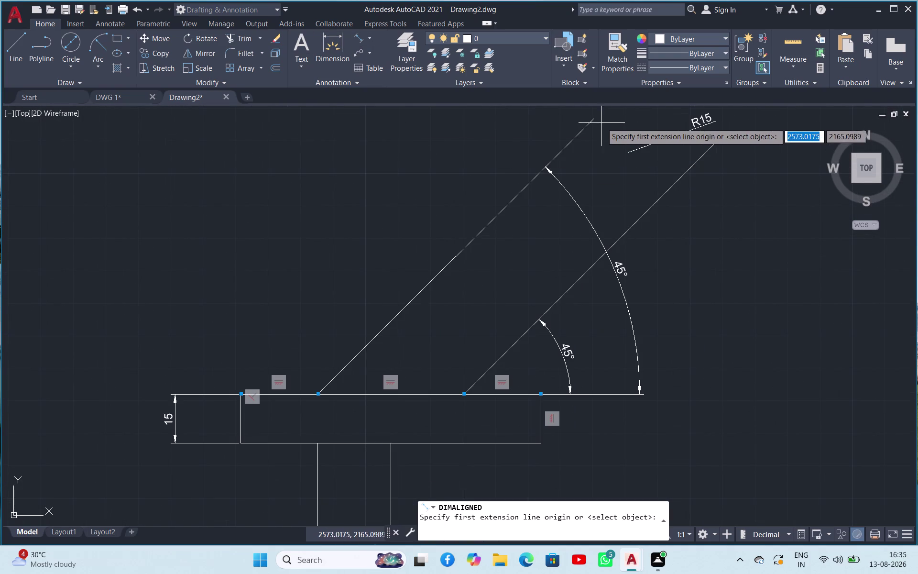
click(596, 120)
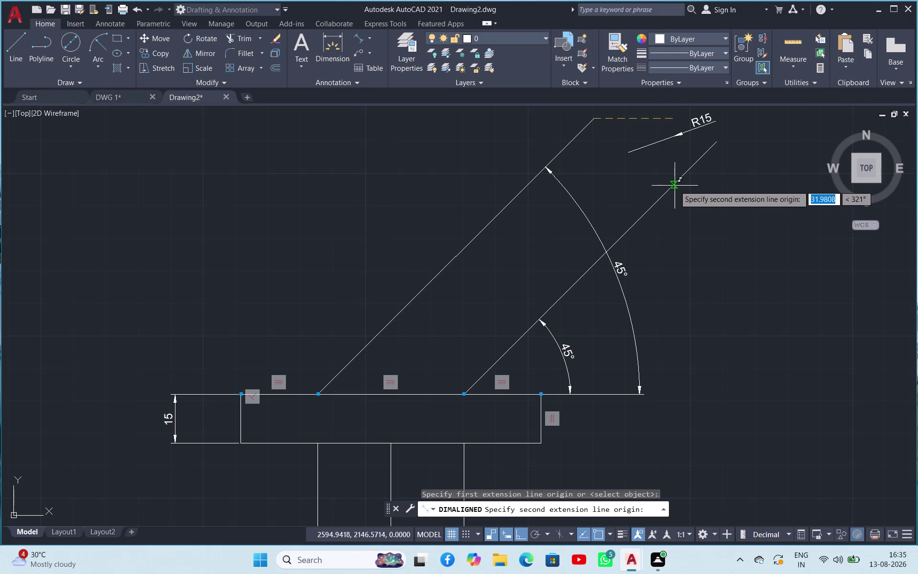
click(668, 191)
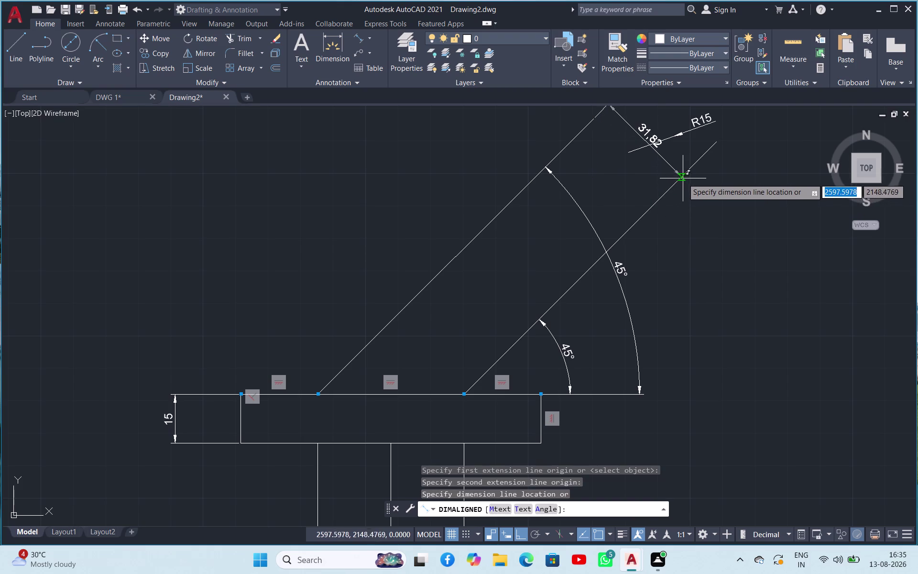
scroll(down, 3)
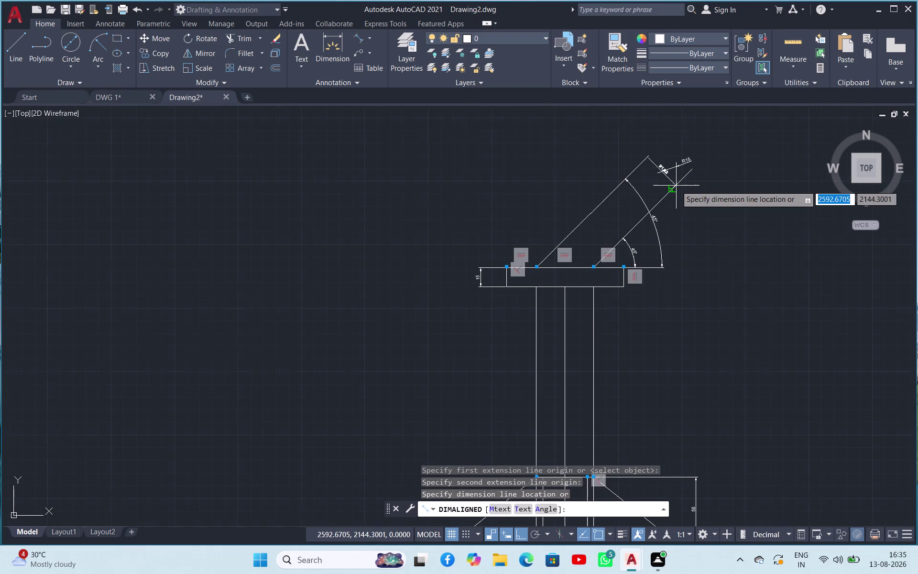
scroll(up, 3)
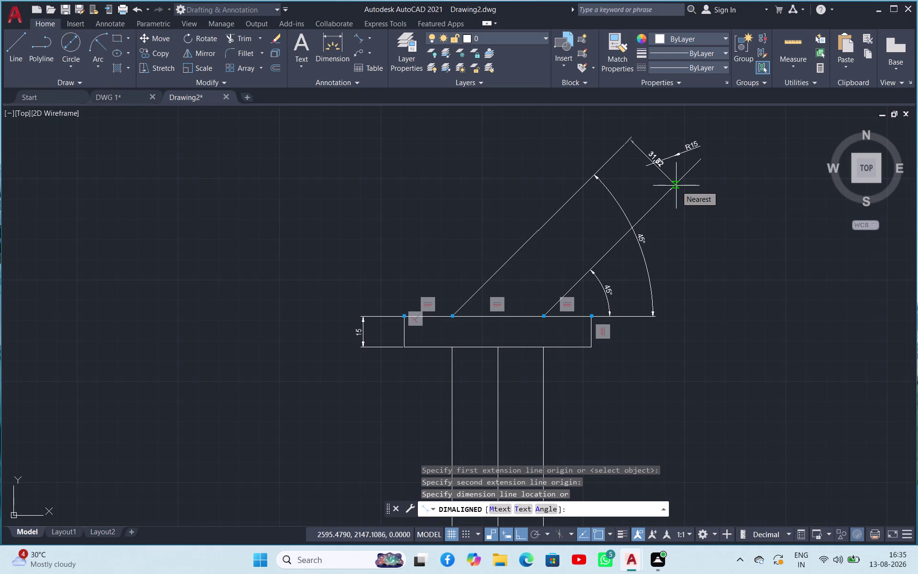
key(Escape)
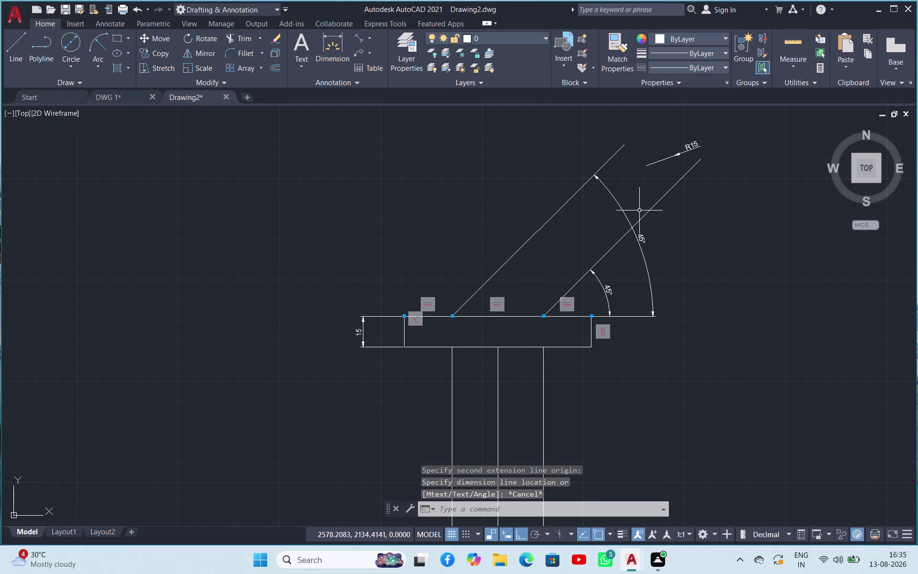
Delete the upper angled line and its outer 45° angle dimension.
click(585, 186)
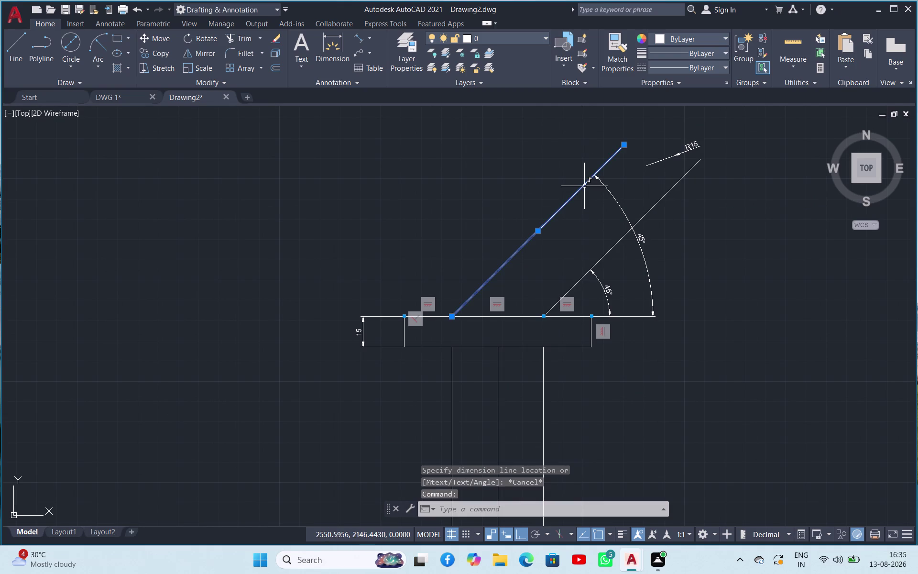
key(Delete)
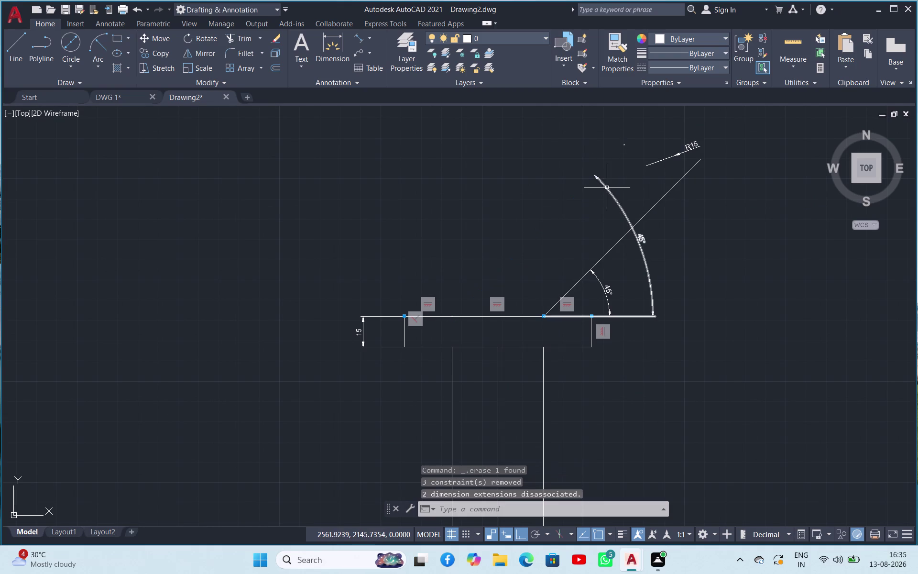
click(605, 188)
key(Delete)
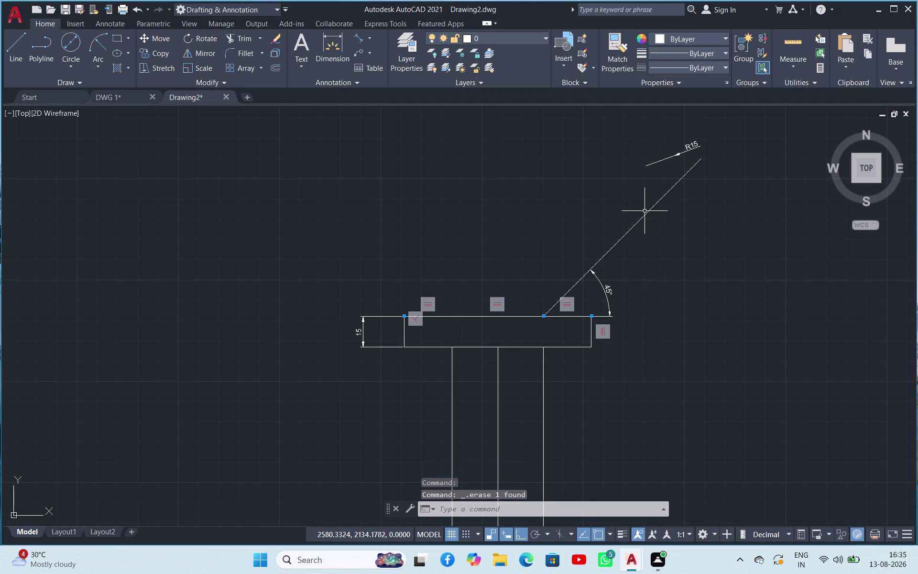
click(78, 44)
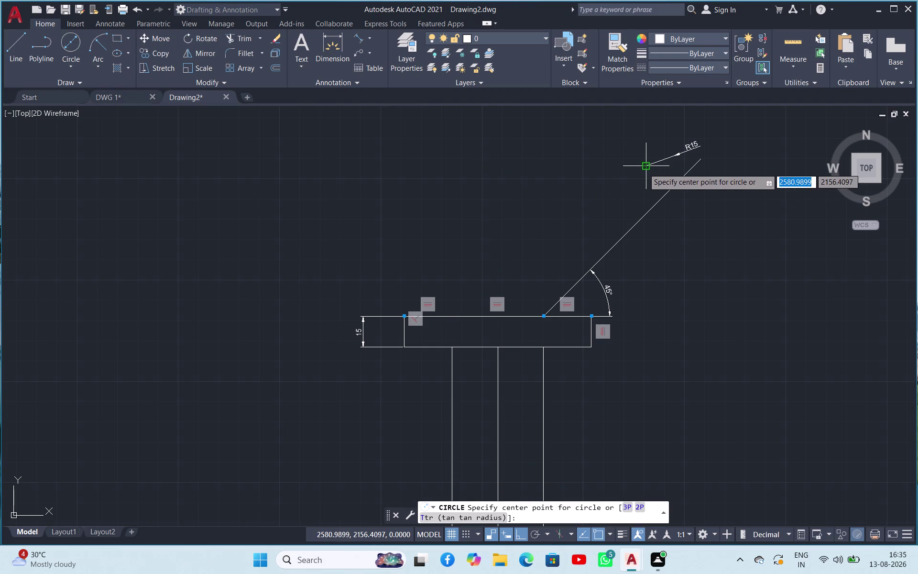
Draw a trial diameter-30 circle at the arm tip, then erase it.
click(644, 168)
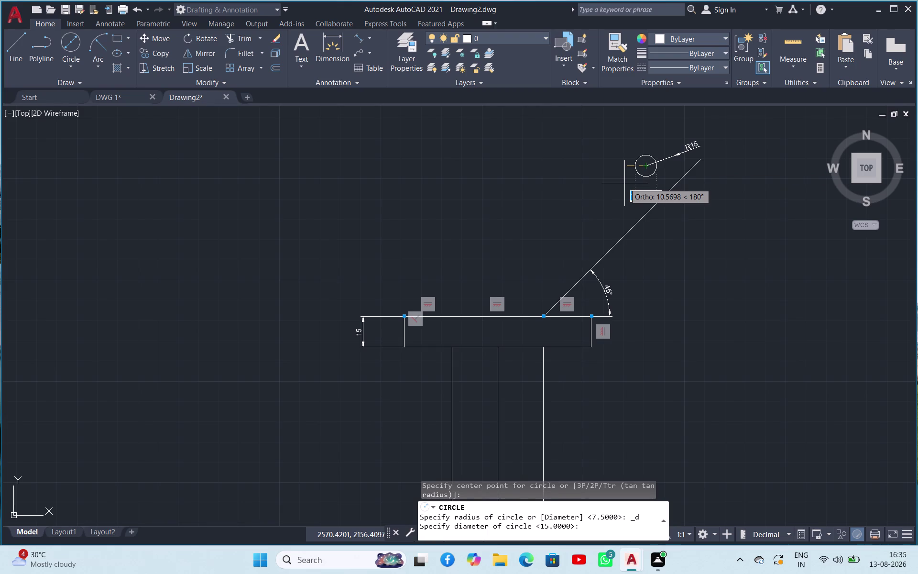
text(3)
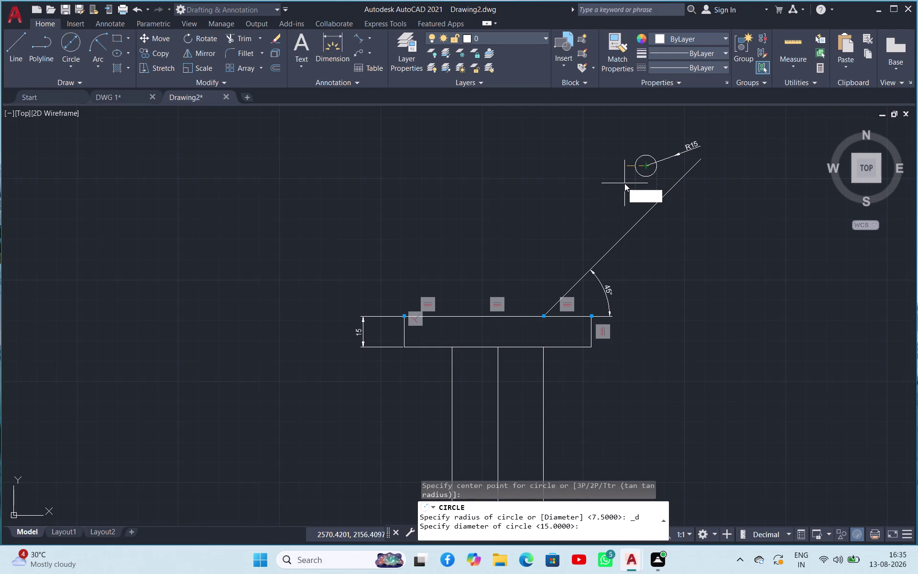
text(0)
key(Return)
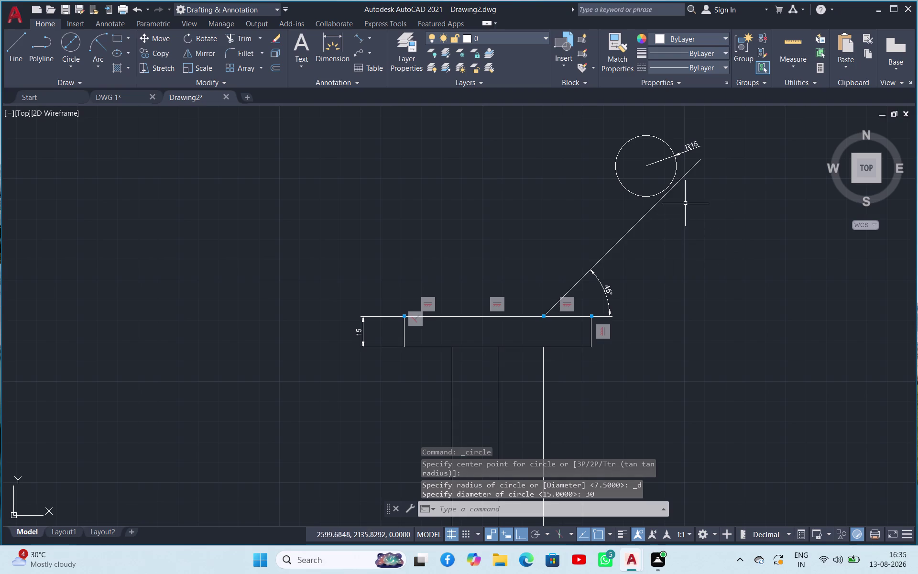
click(678, 167)
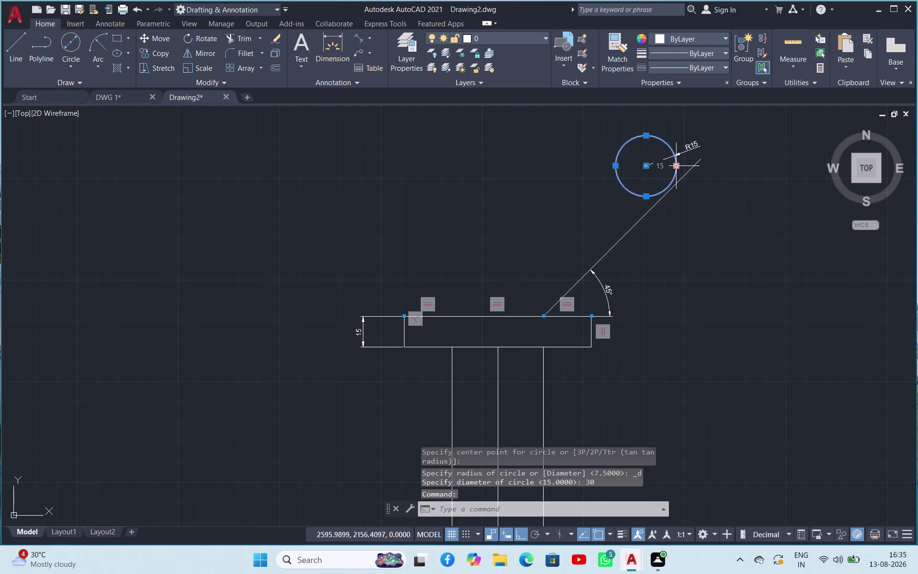
key(Delete)
Select and delete the R15 radius dimension at the arm tip.
click(665, 156)
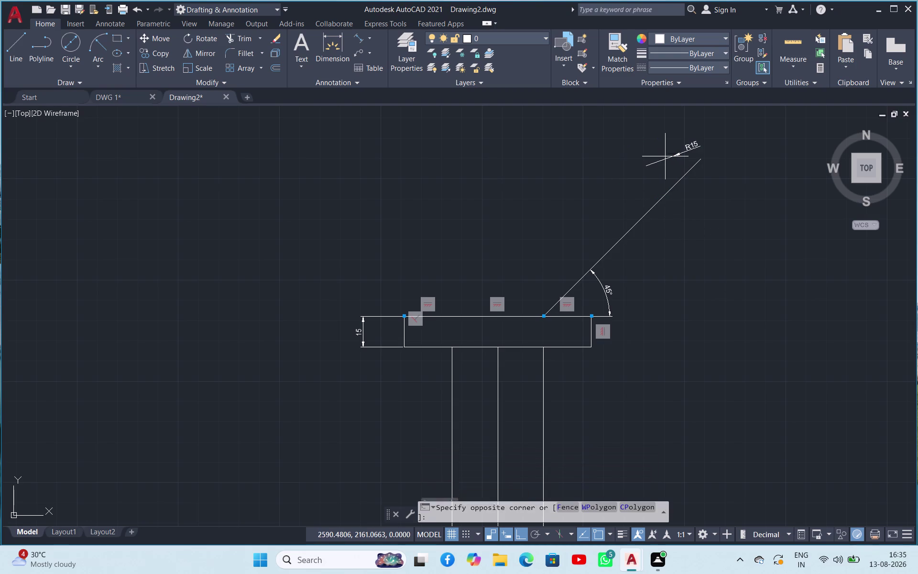
key(Delete)
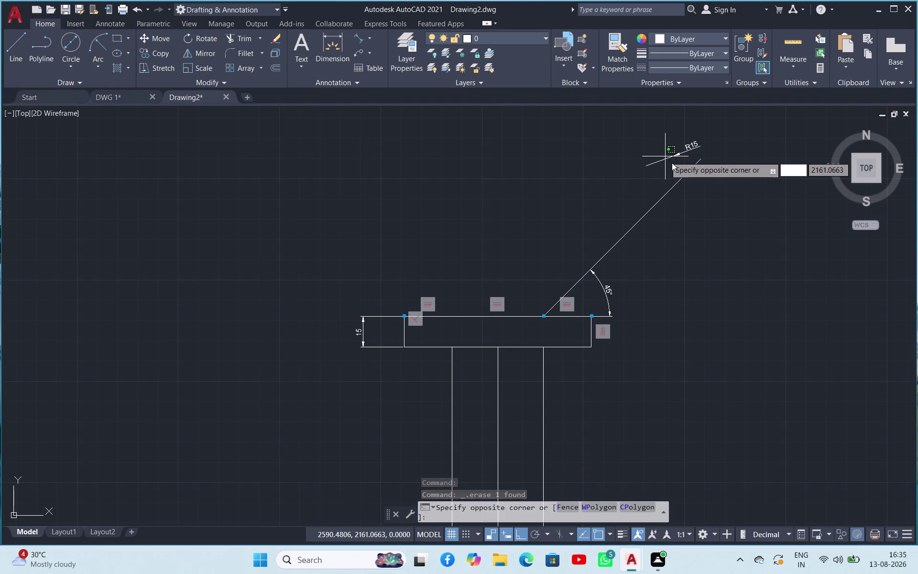
click(643, 182)
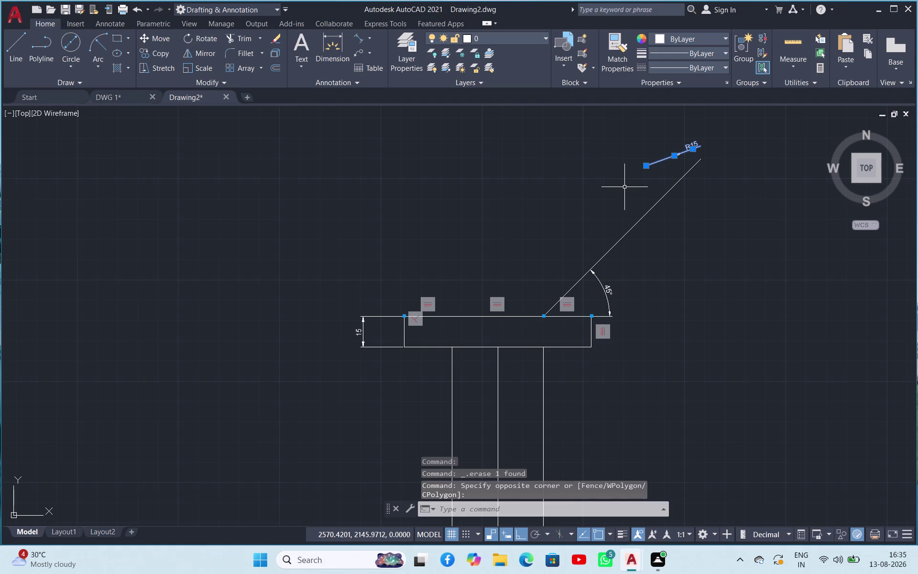
key(Delete)
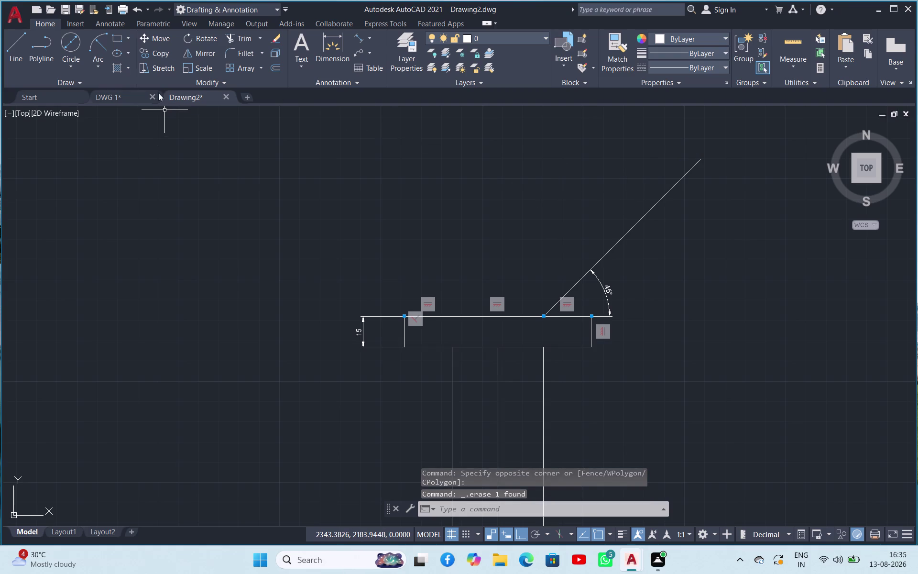
click(68, 42)
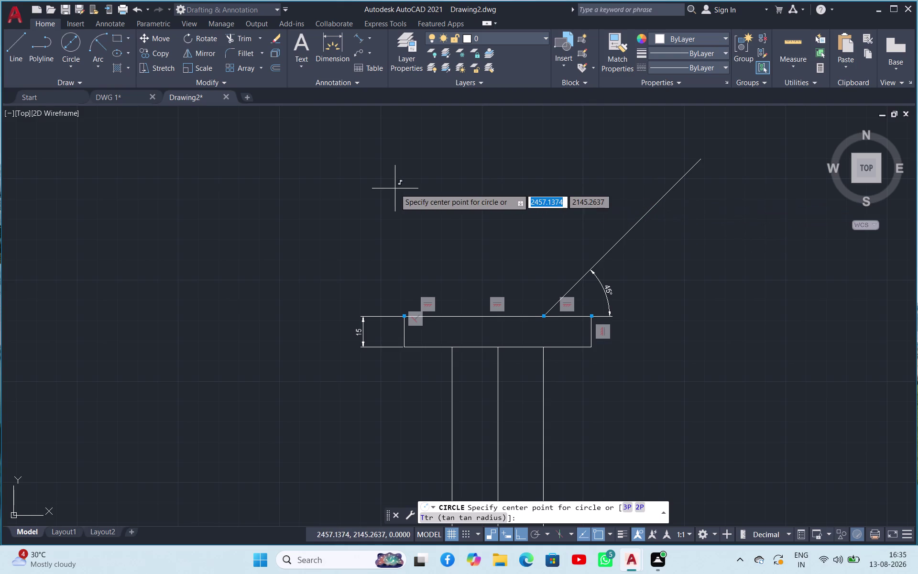
From the rectangle's top edge, draw a 120-long line at 45°, then a vertical drop.
key(Escape)
click(15, 53)
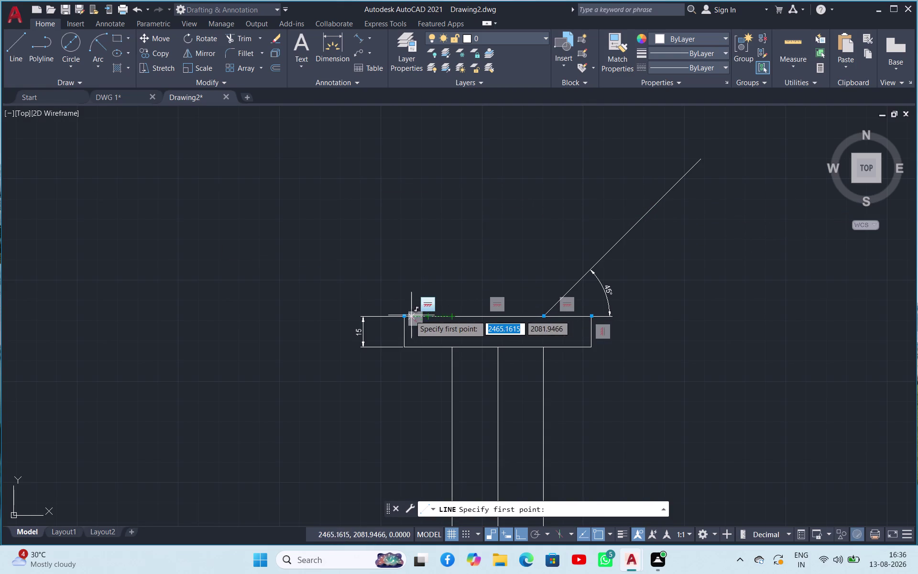
click(454, 317)
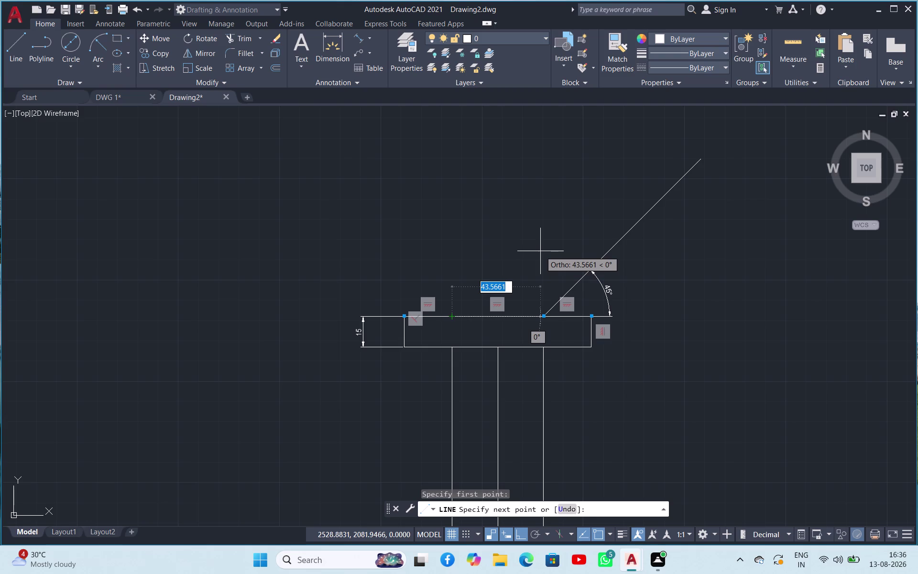
text(12)
key(0)
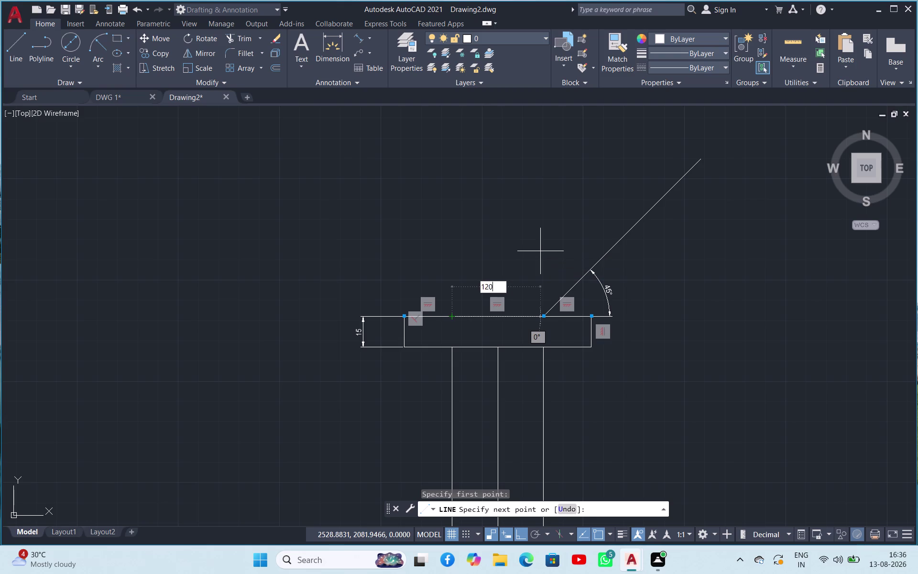
key(Tab)
text(45)
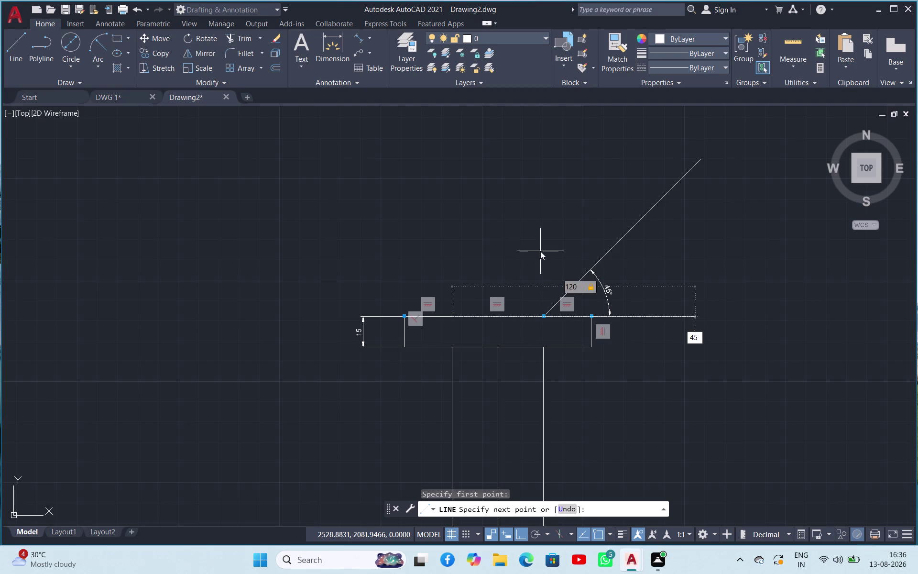
key(Return)
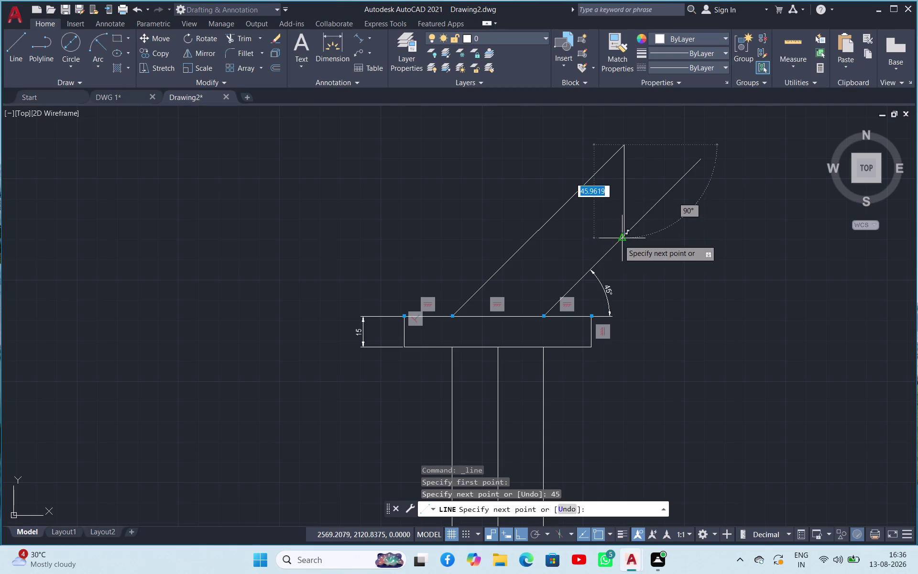
click(620, 274)
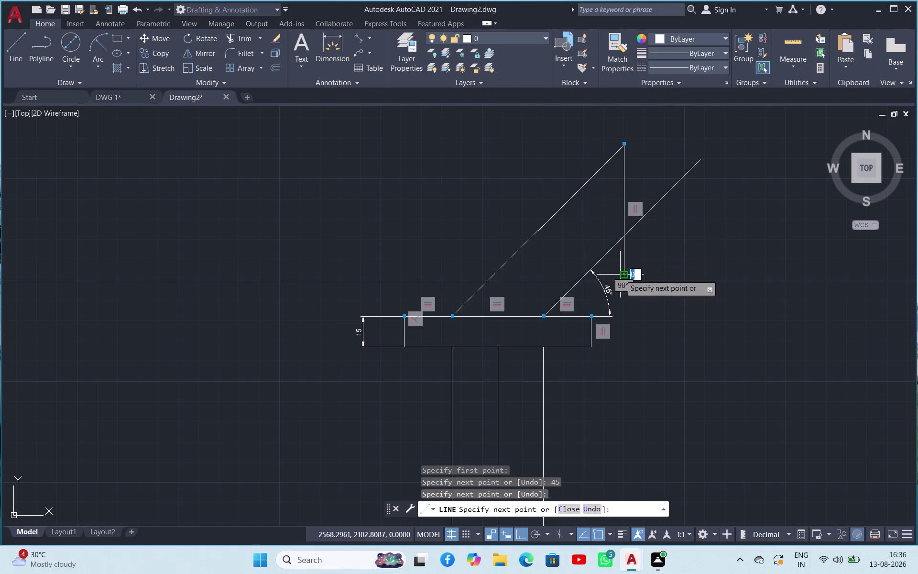
key(Escape)
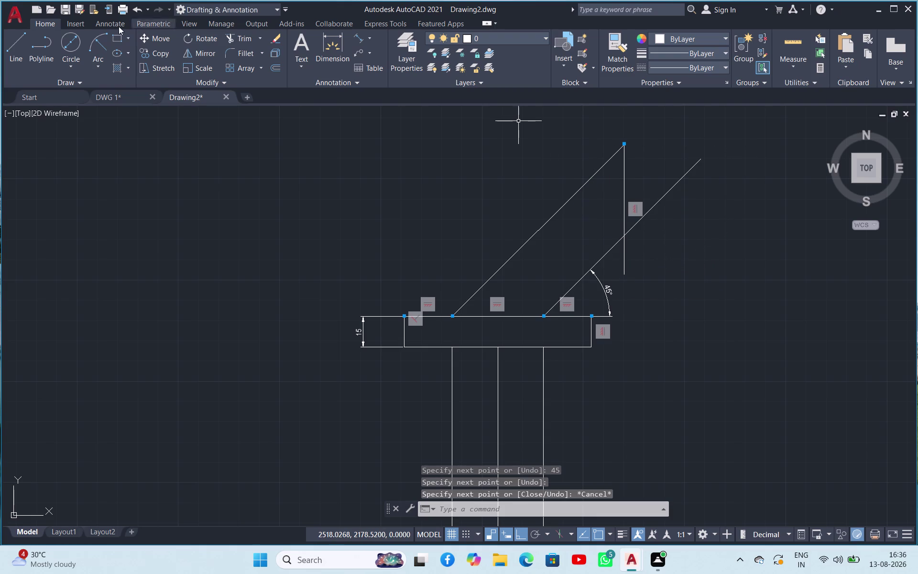
click(18, 43)
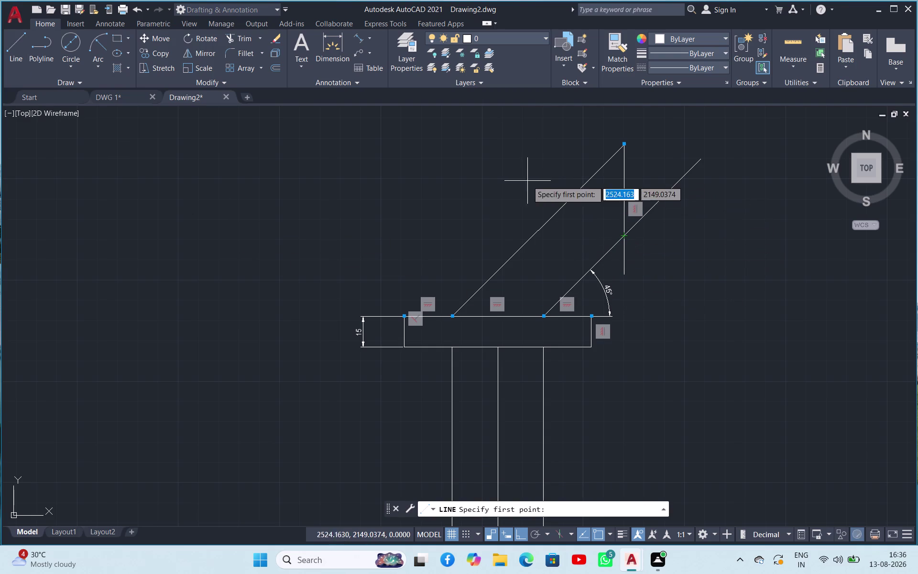
Start an aligned dimension from the line end to the top edge, then cancel it.
key(Escape)
click(370, 37)
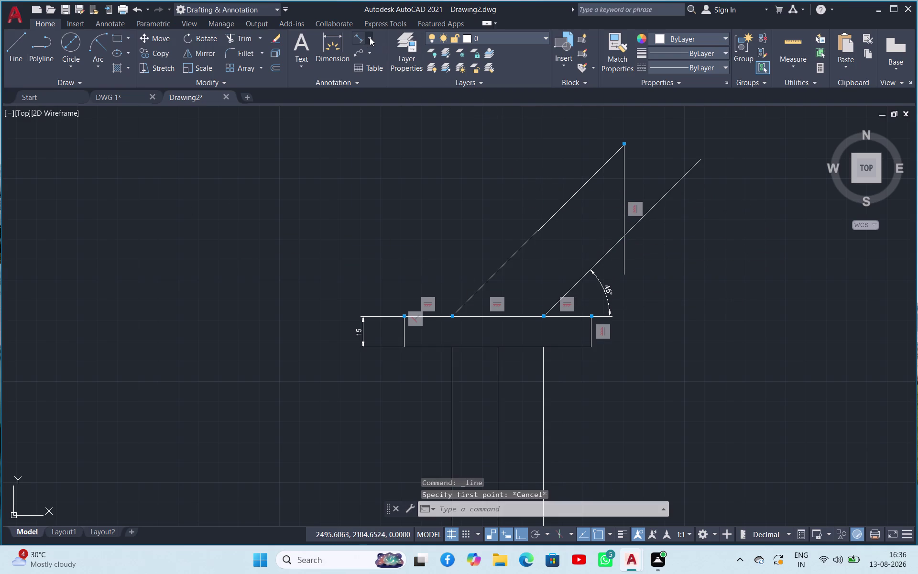
click(376, 90)
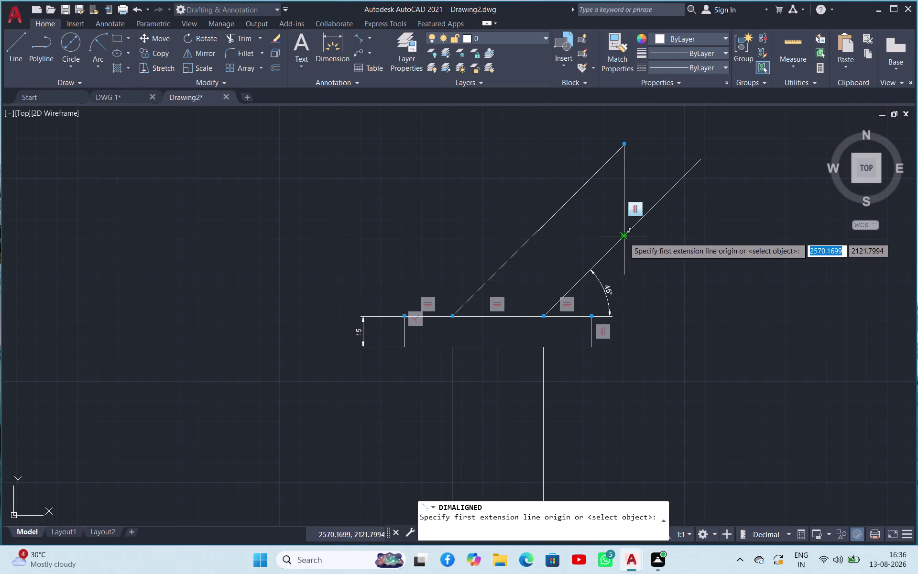
click(624, 238)
click(542, 317)
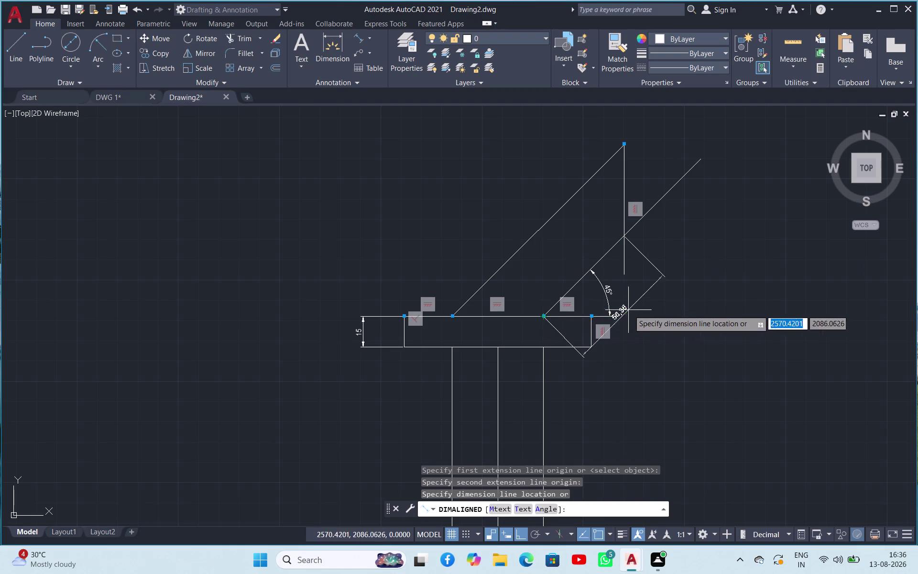
key(Escape)
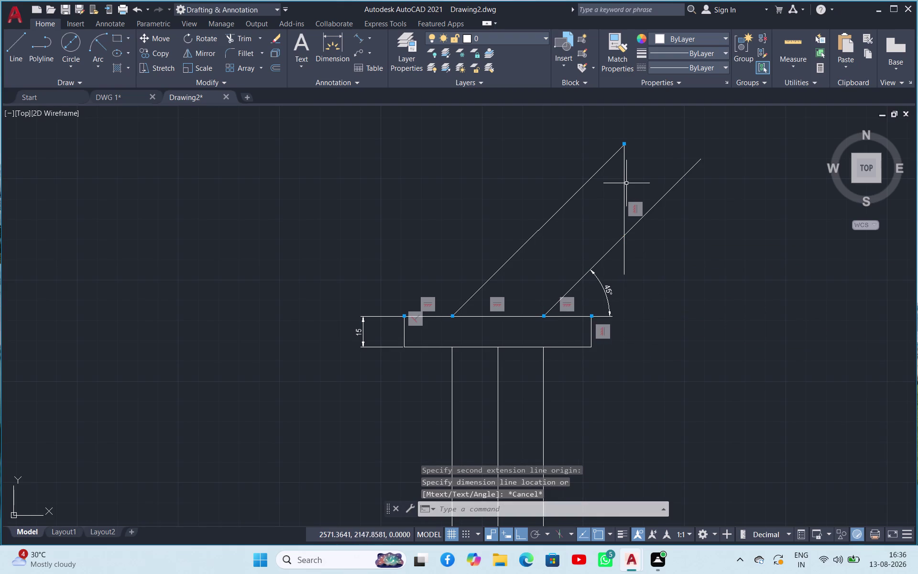
Window-select and delete the vertical segment.
drag(624, 171, 624, 177)
key(Delete)
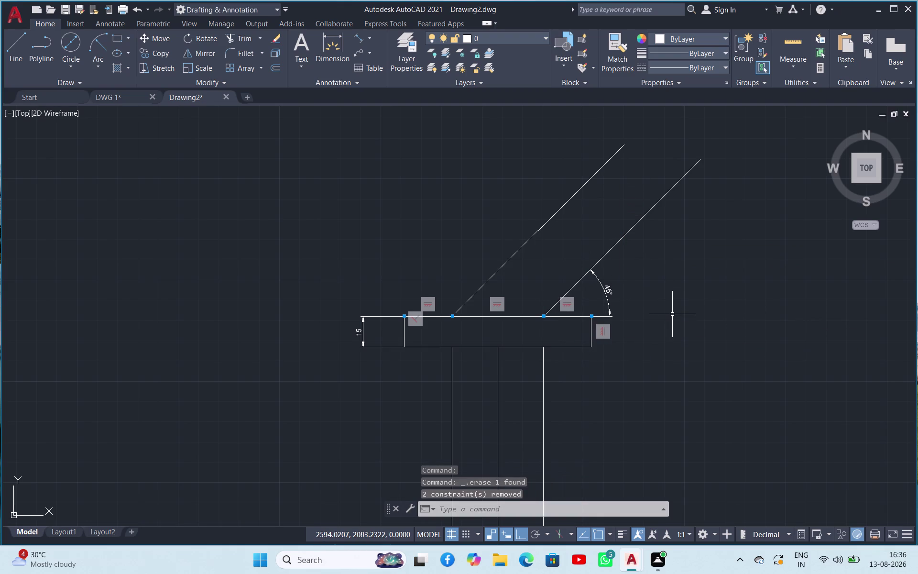
click(13, 45)
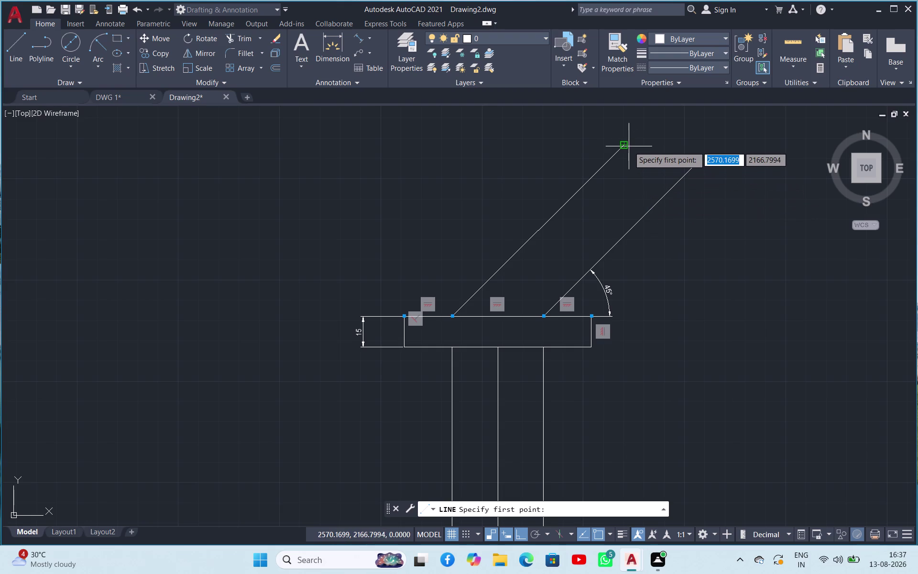
Draw a line from the left 45° line's top end, perpendicular to the right line.
key(Escape)
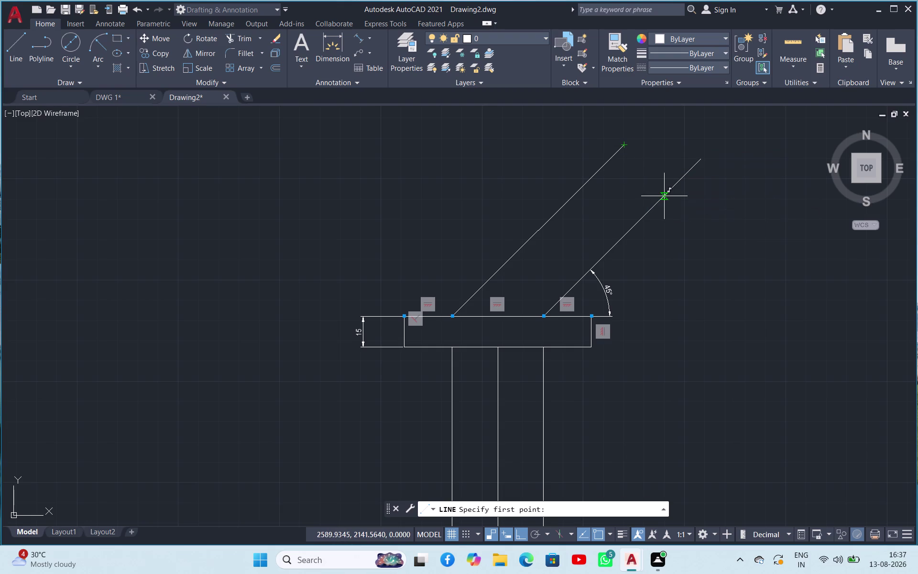
click(12, 60)
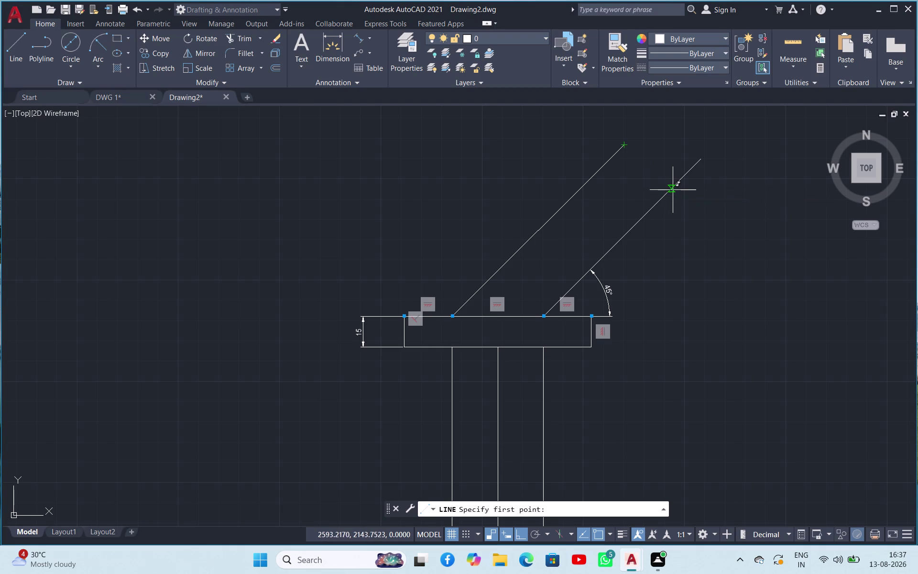
click(670, 190)
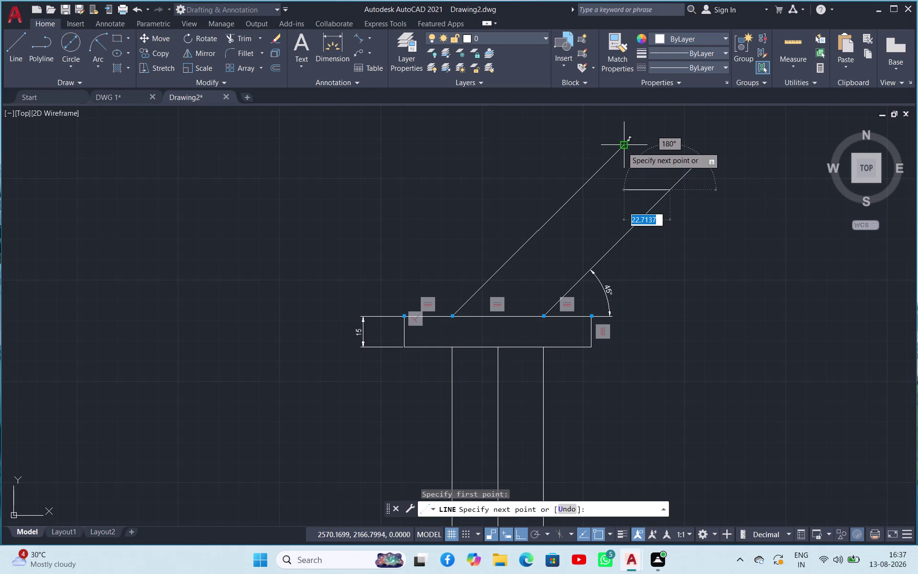
click(622, 146)
key(Escape)
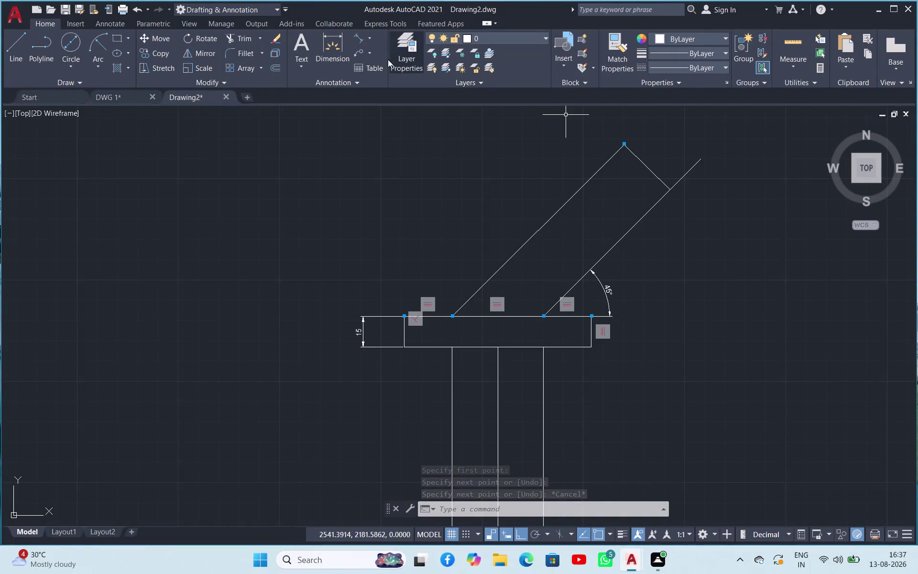
click(369, 37)
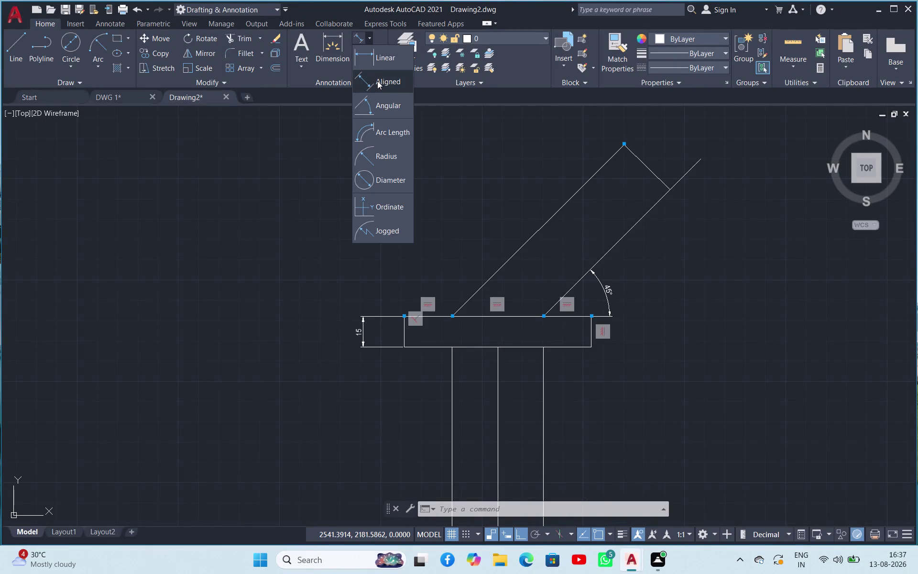
click(383, 105)
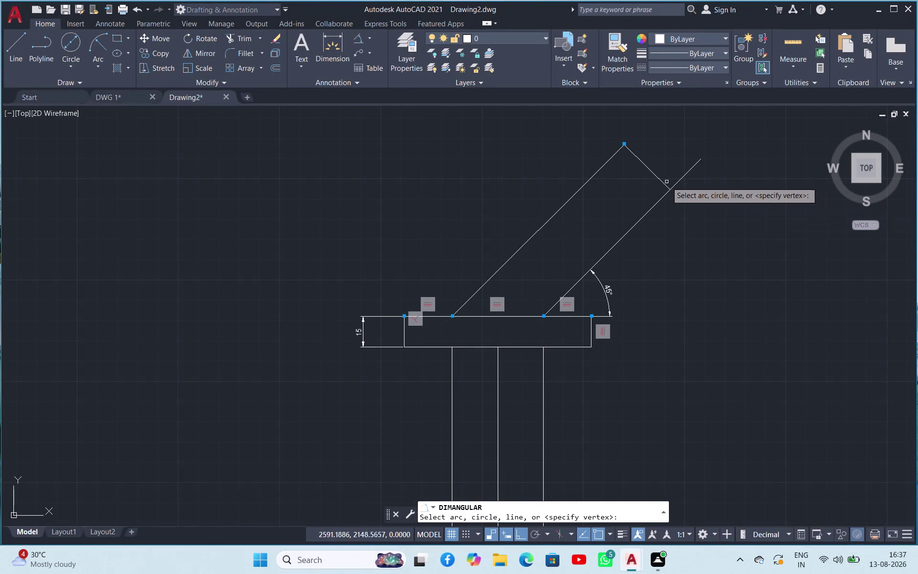
click(658, 179)
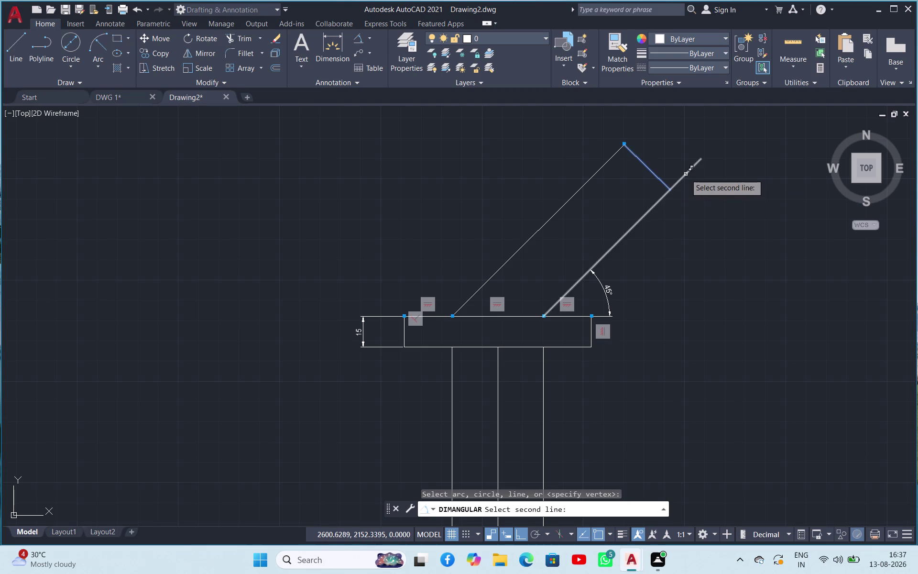
click(686, 175)
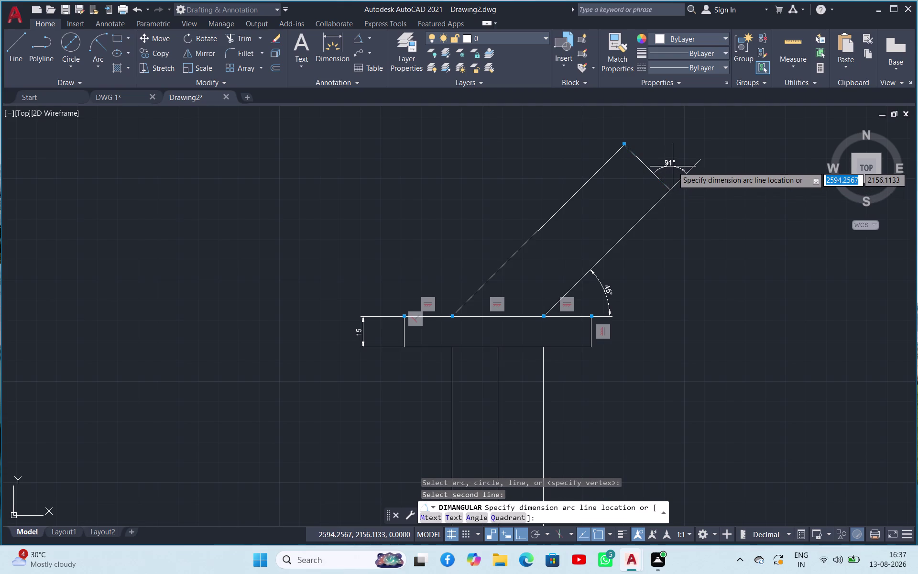
key(Escape)
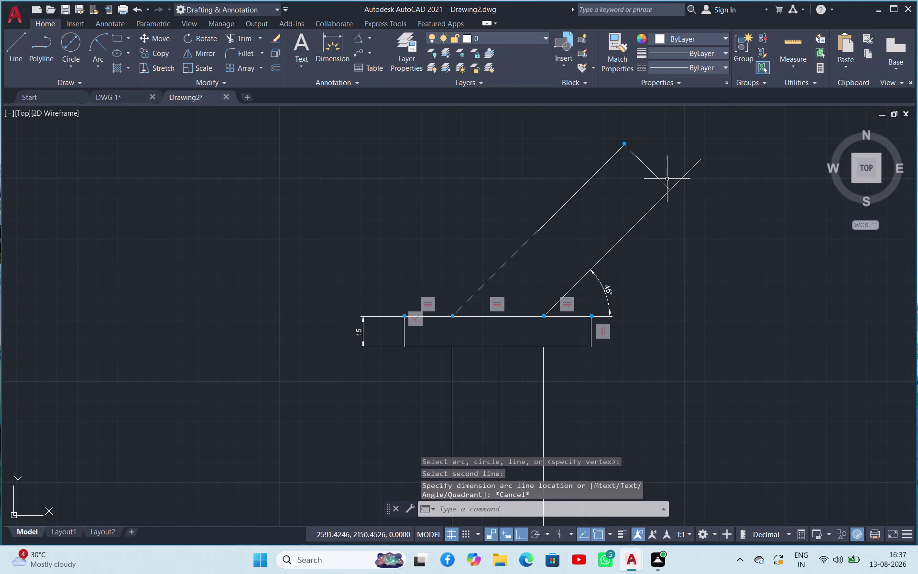
click(664, 184)
scroll(up, 3)
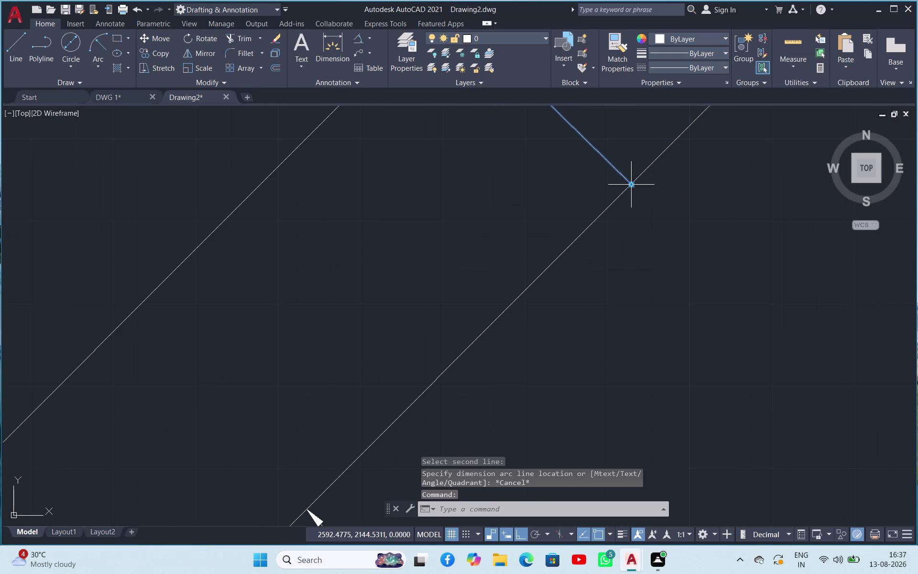
click(632, 185)
click(642, 173)
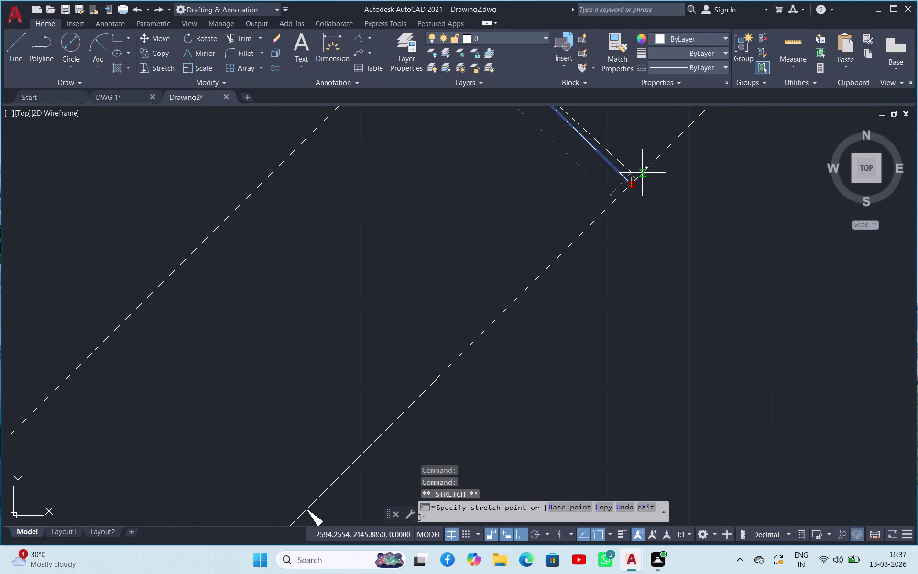
key(Escape)
scroll(up, 3)
scroll(down, 3)
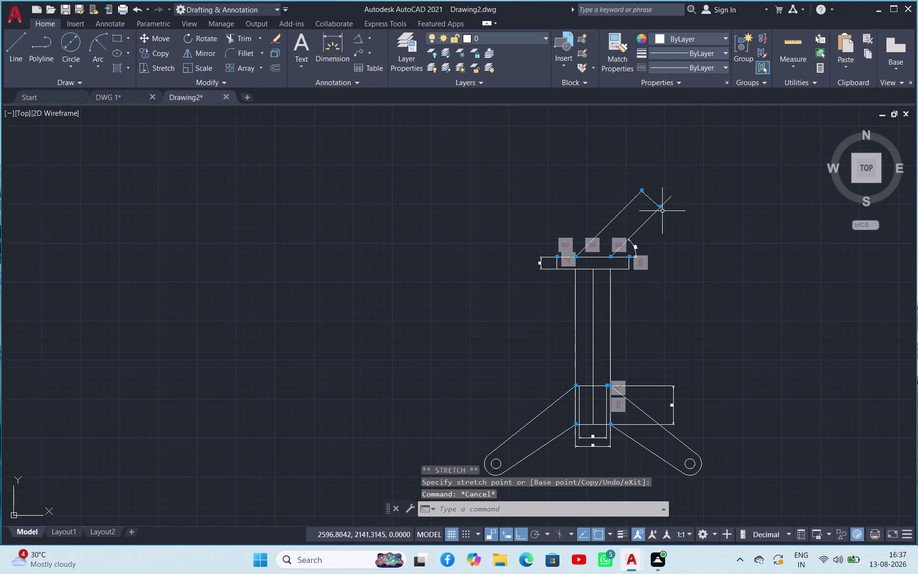
click(355, 38)
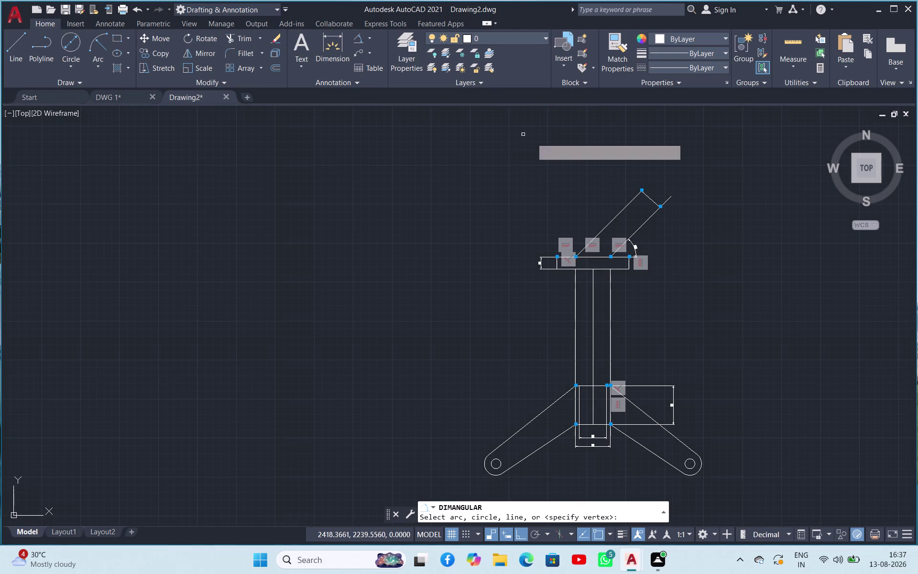
click(649, 198)
click(669, 201)
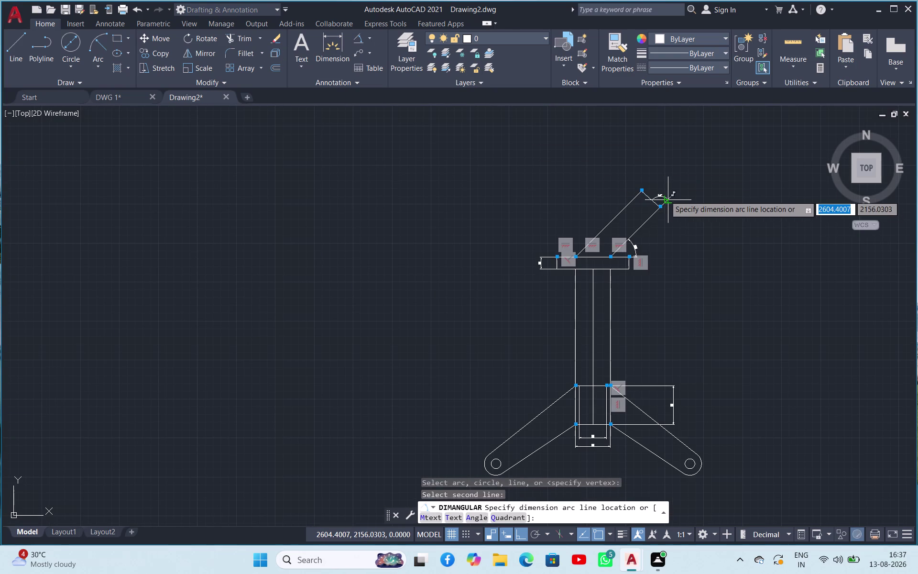
scroll(up, 3)
scroll(down, 3)
key(Escape)
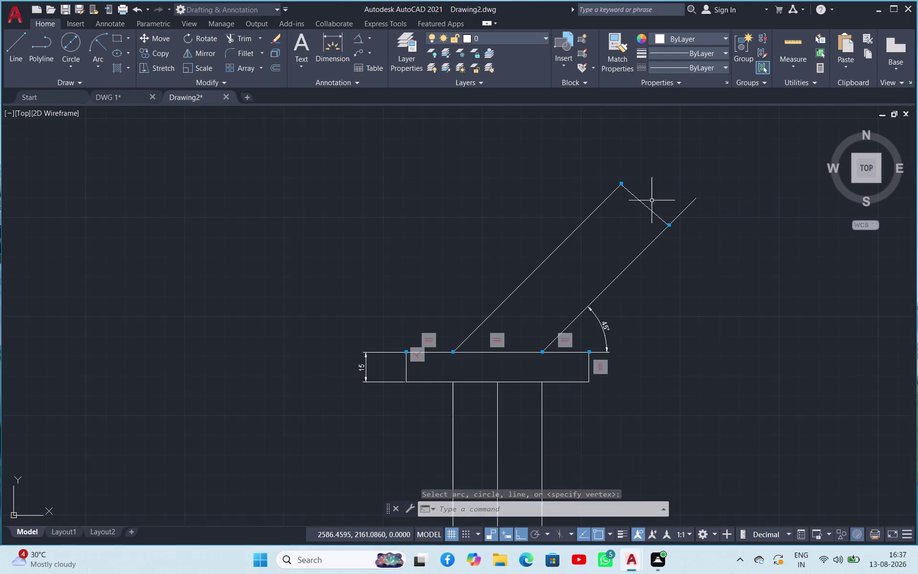
scroll(up, 3)
click(663, 218)
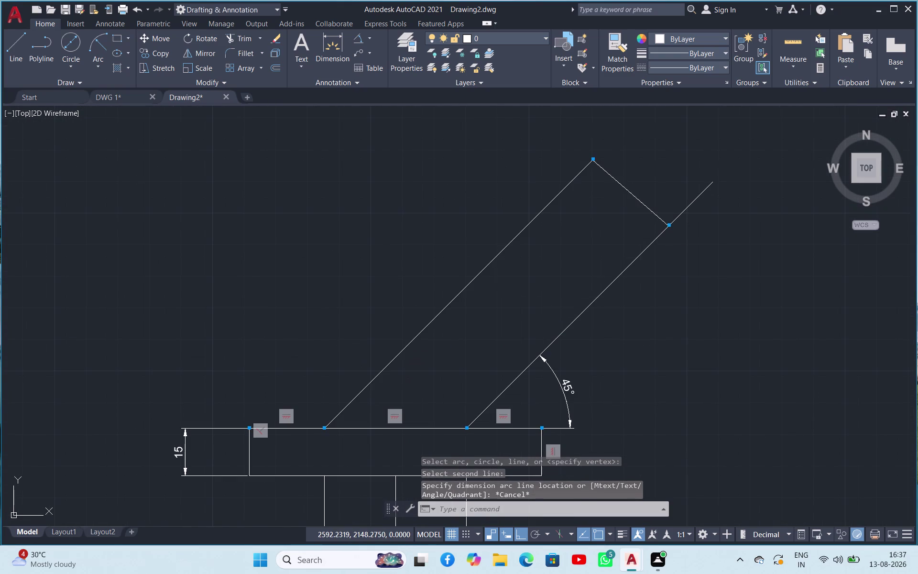
scroll(up, 3)
click(668, 225)
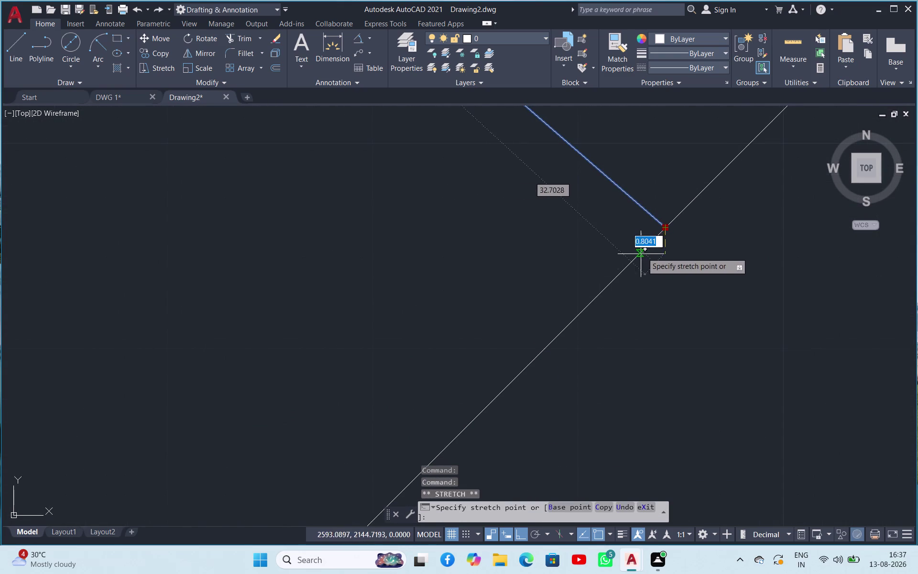
click(630, 261)
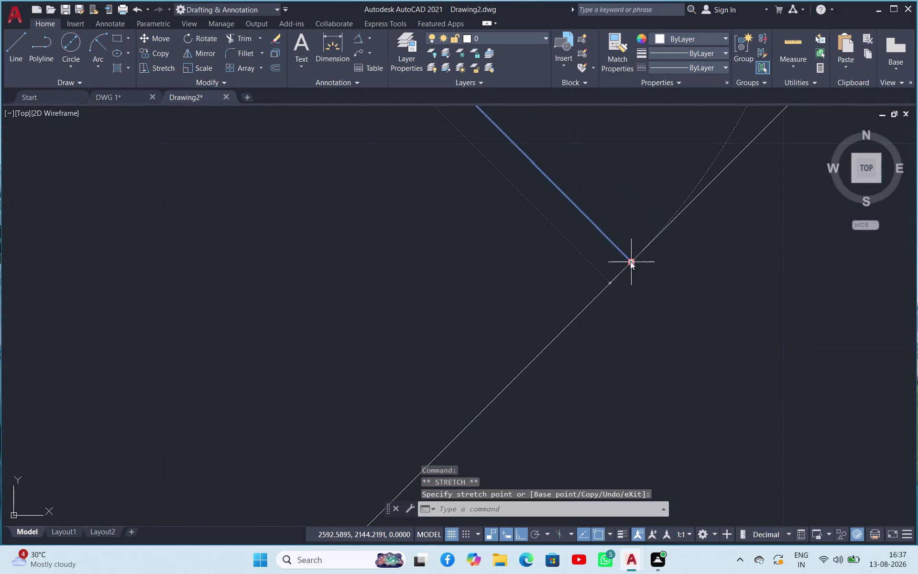
scroll(up, 3)
scroll(down, 3)
scroll(up, 3)
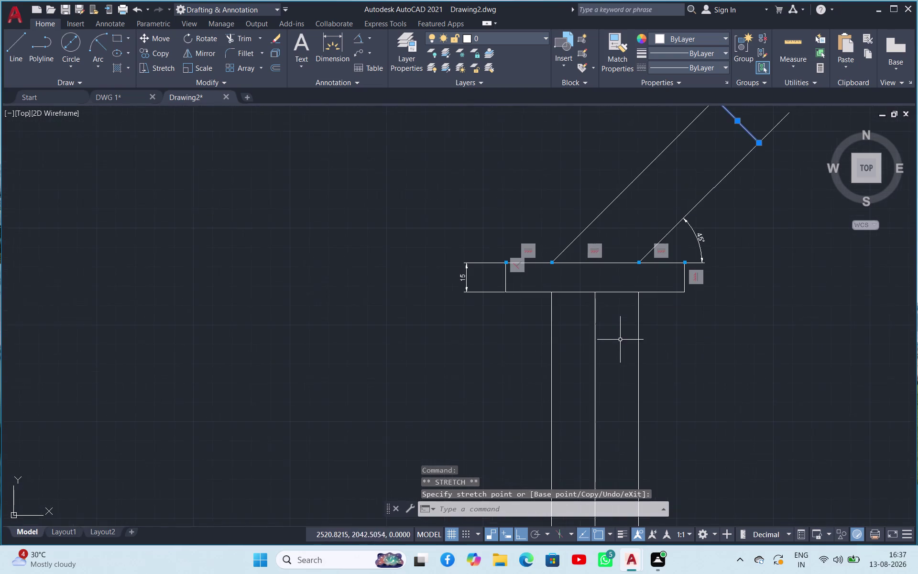
key(Escape)
scroll(up, 3)
scroll(down, 3)
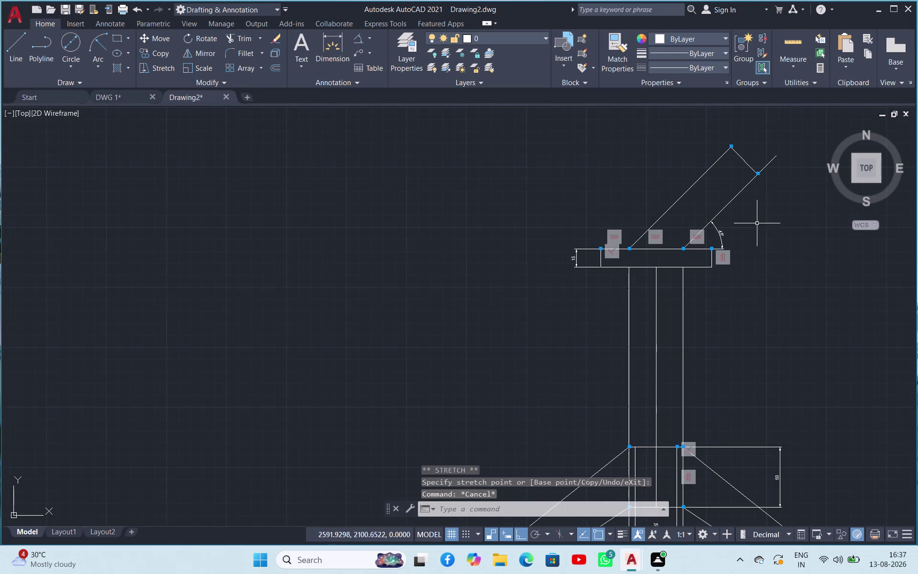
scroll(up, 3)
click(355, 37)
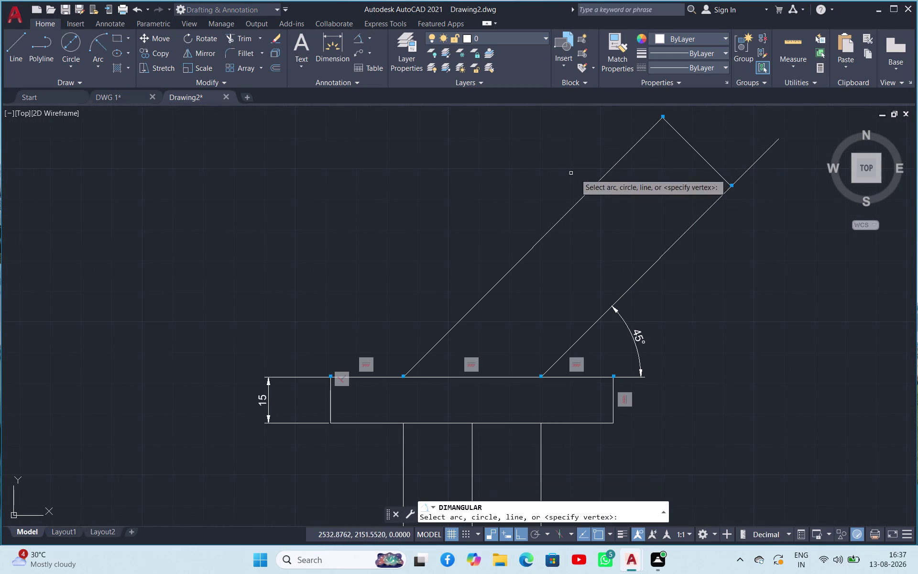
click(711, 167)
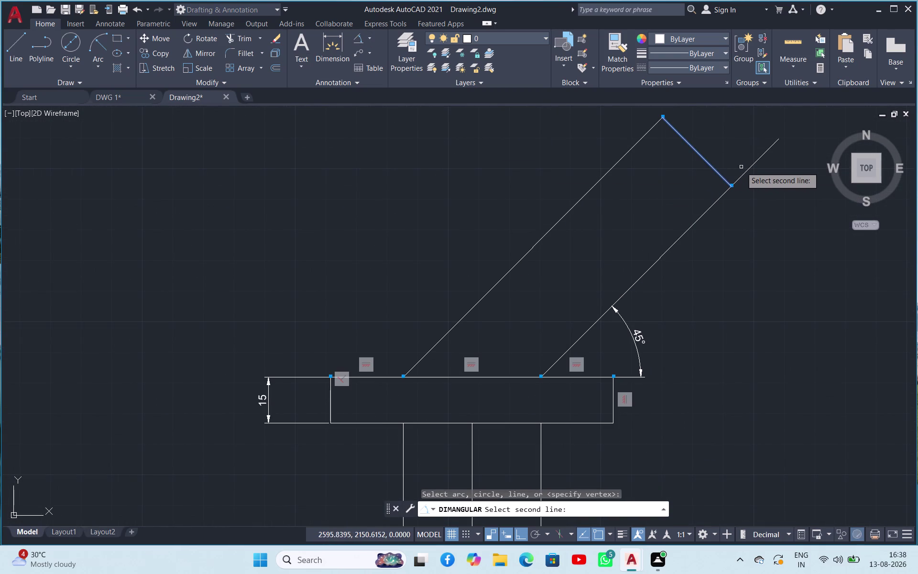
click(746, 171)
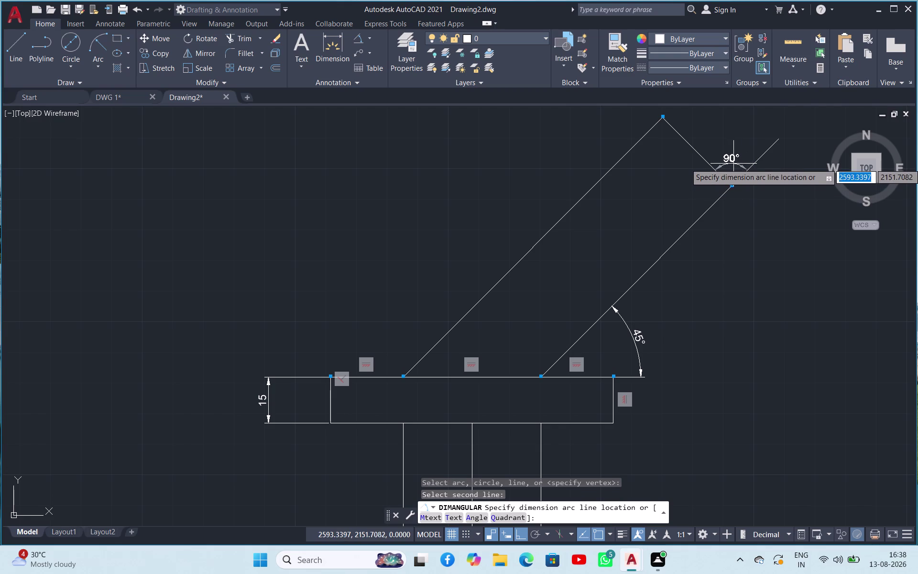
key(Escape)
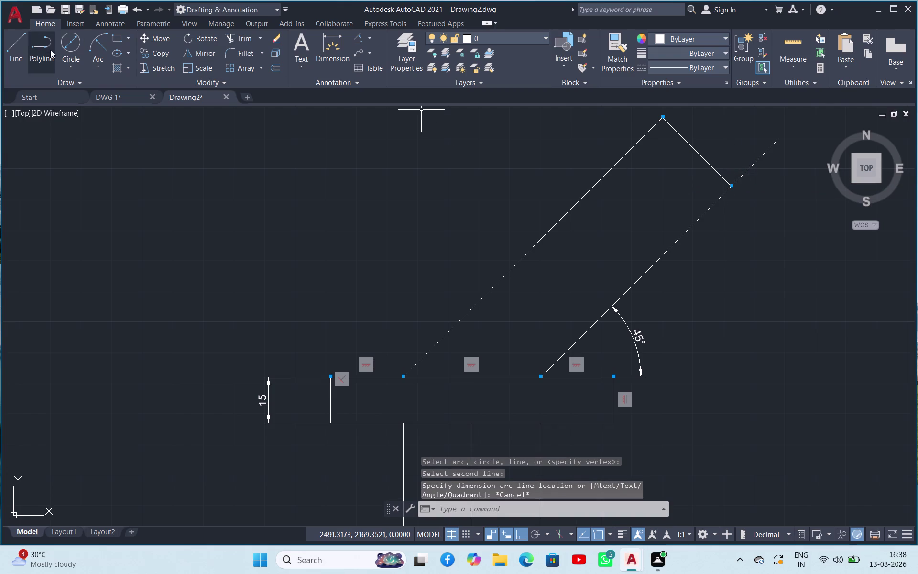
click(62, 45)
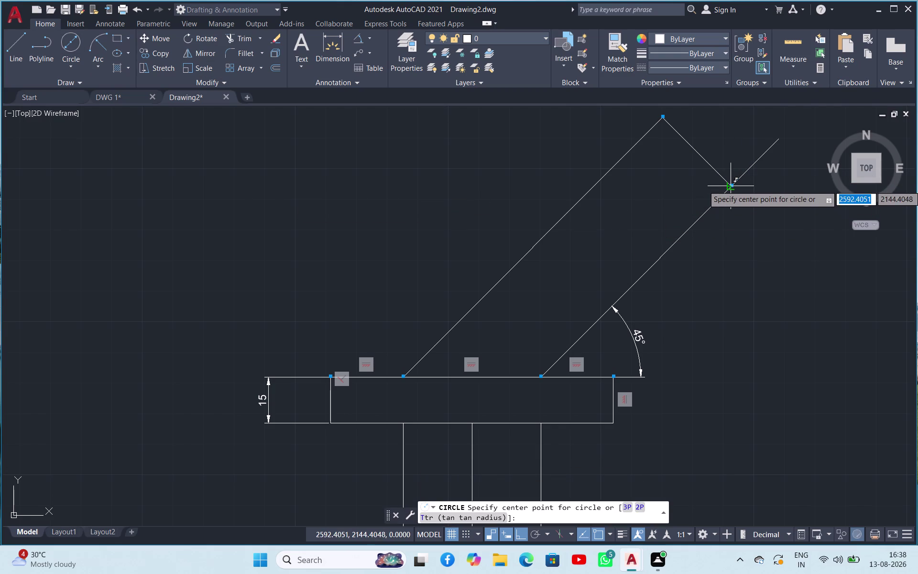
Draw a diameter-30 circle centred on the arm's end cap.
click(696, 153)
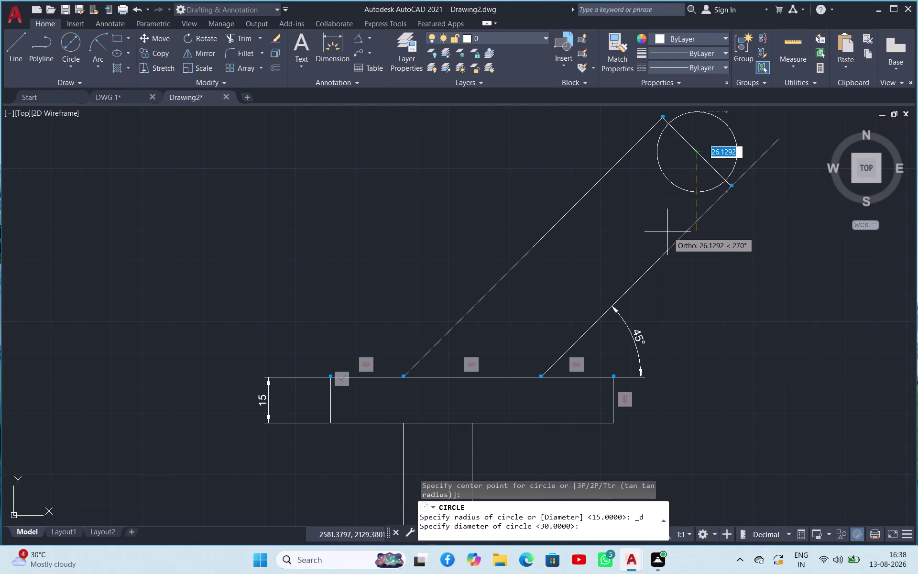
text(30)
key(Return)
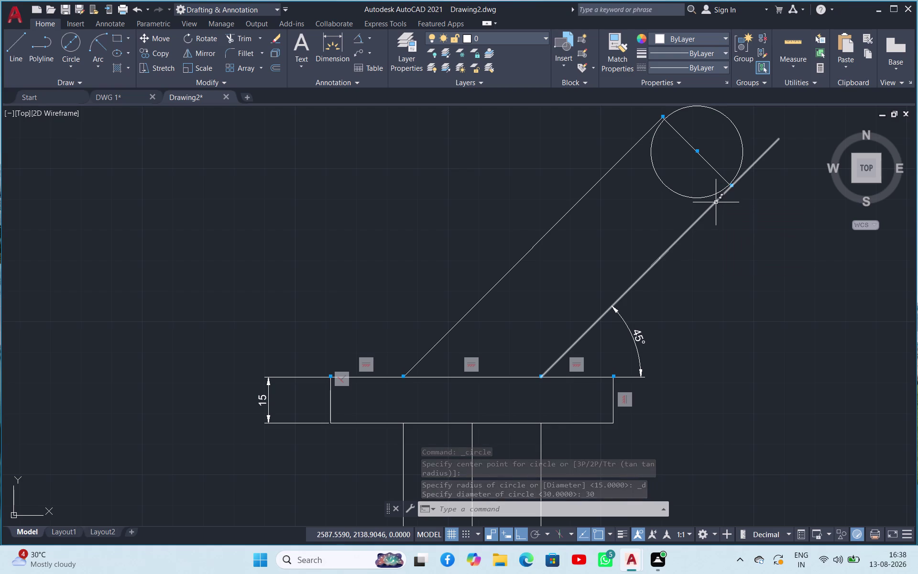
Delete the short end cap line and the trial circle.
click(724, 179)
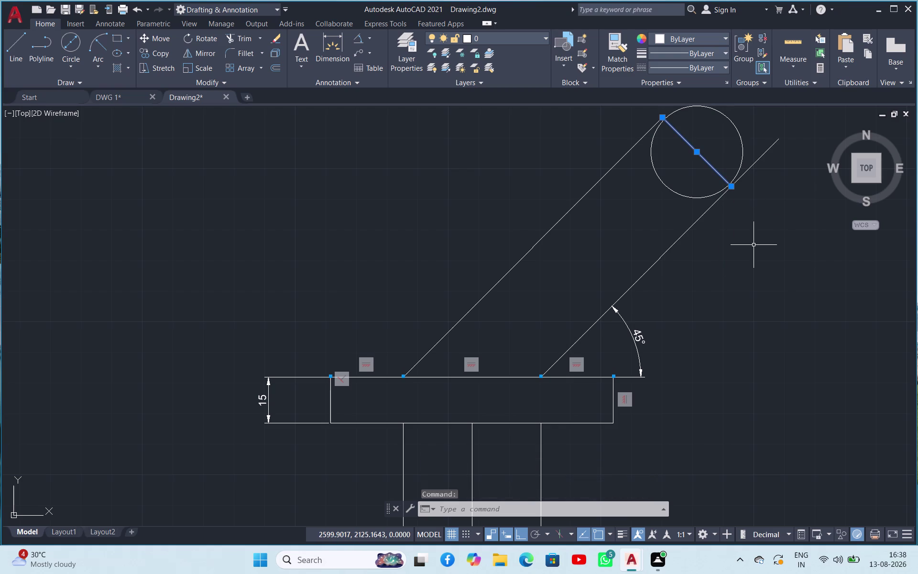
key(Delete)
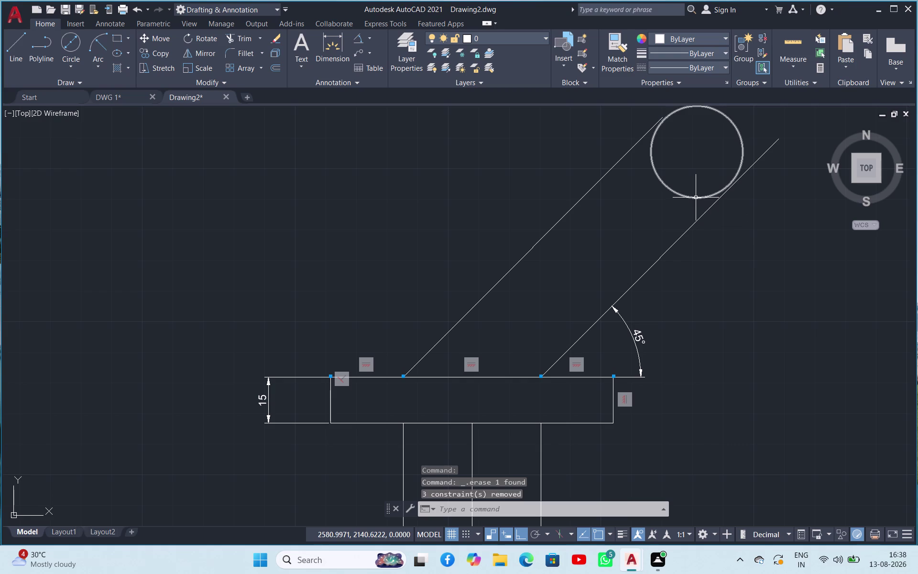
click(696, 198)
key(Delete)
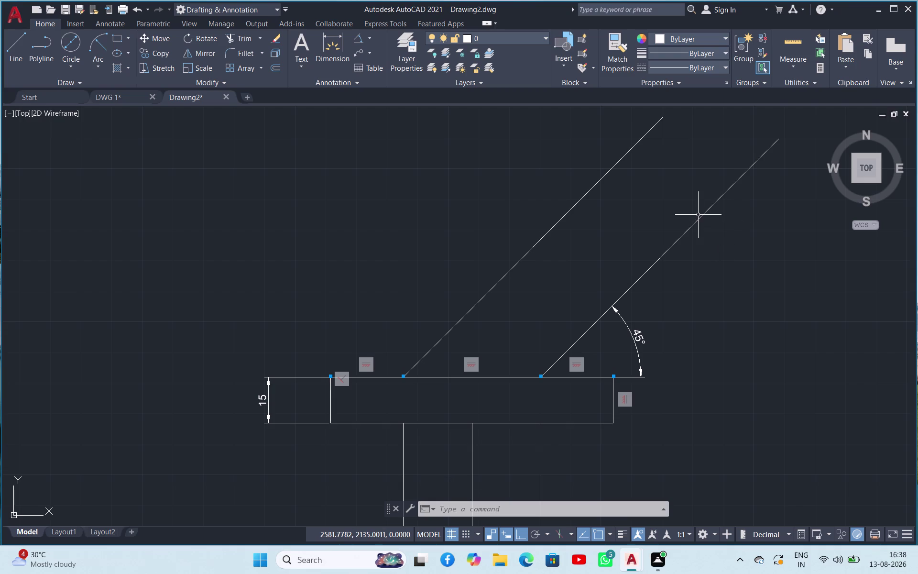
click(367, 35)
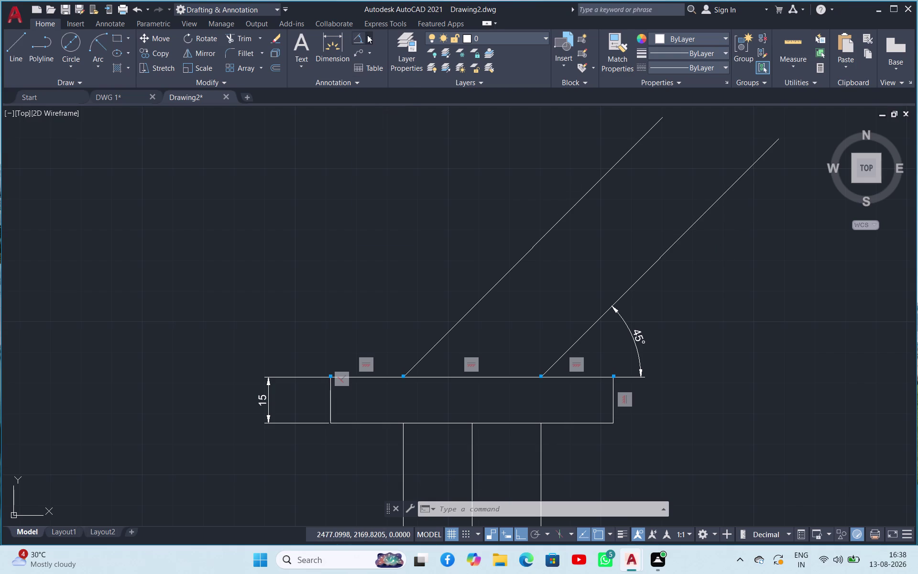
click(366, 74)
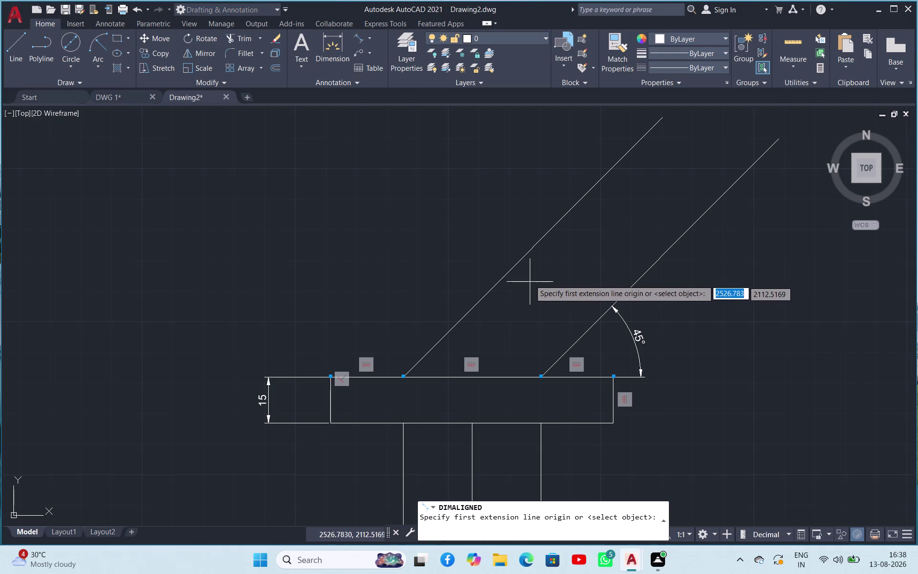
key(space)
key(space)
key(space)
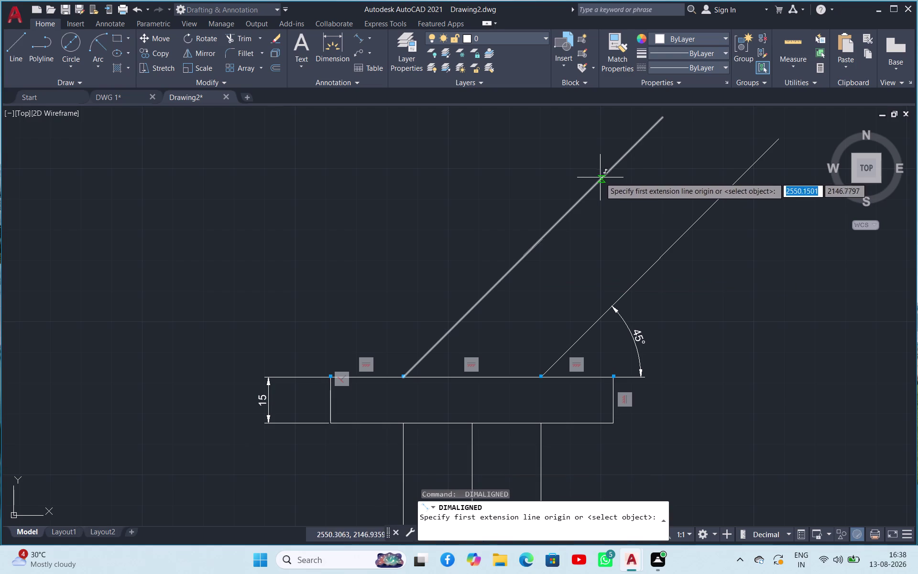
click(337, 47)
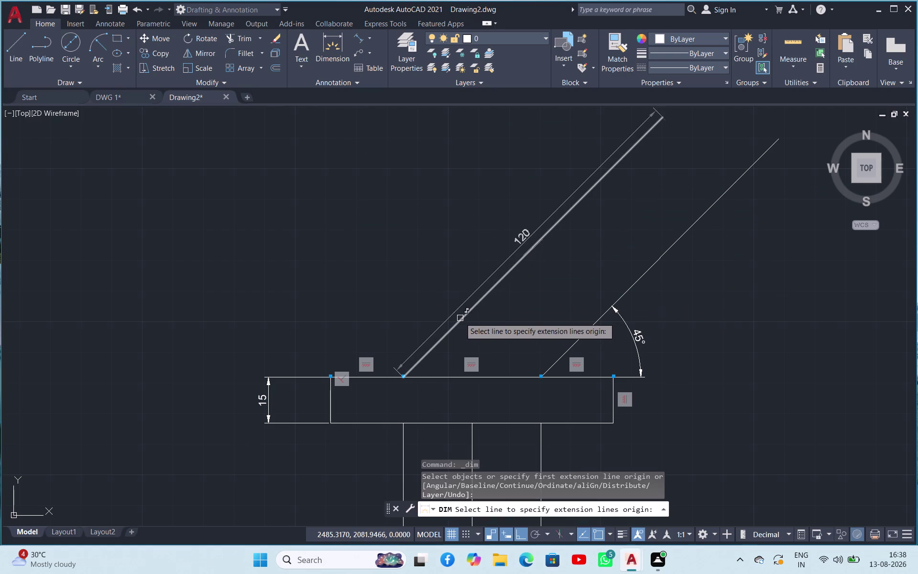
click(463, 317)
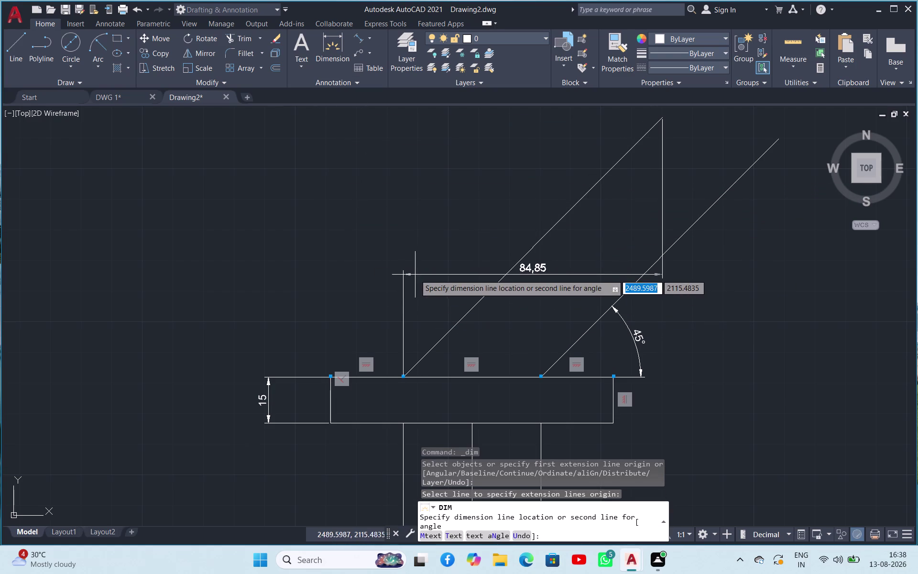
key(Escape)
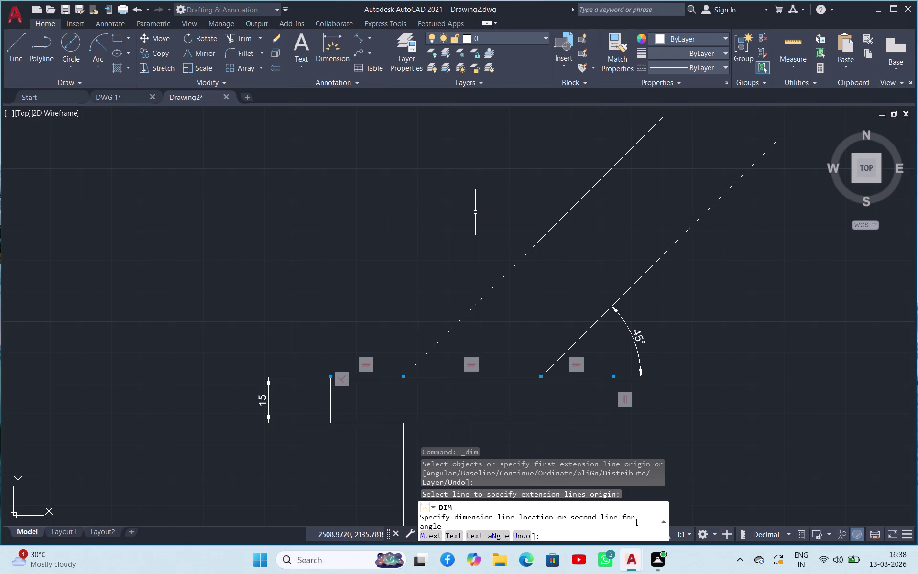
key(Escape)
click(336, 45)
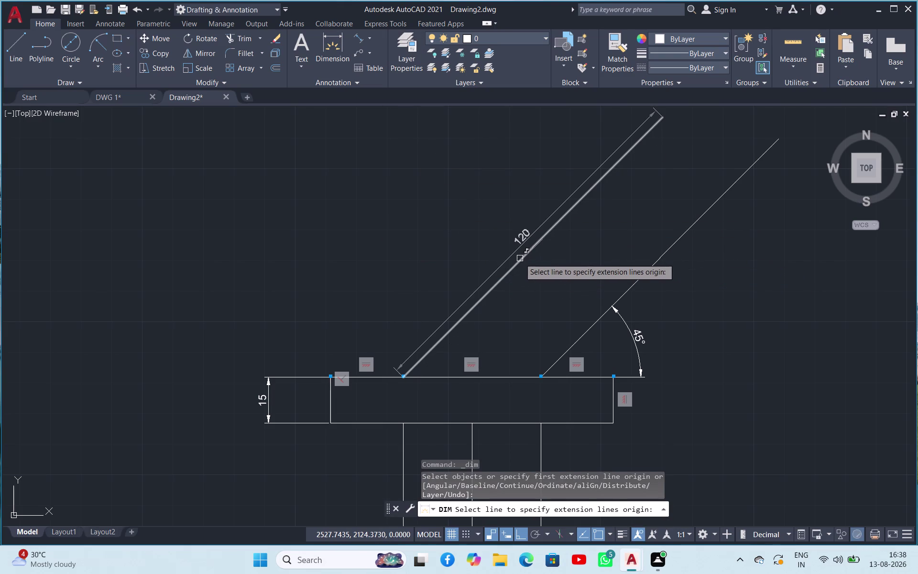
click(519, 258)
key(Escape)
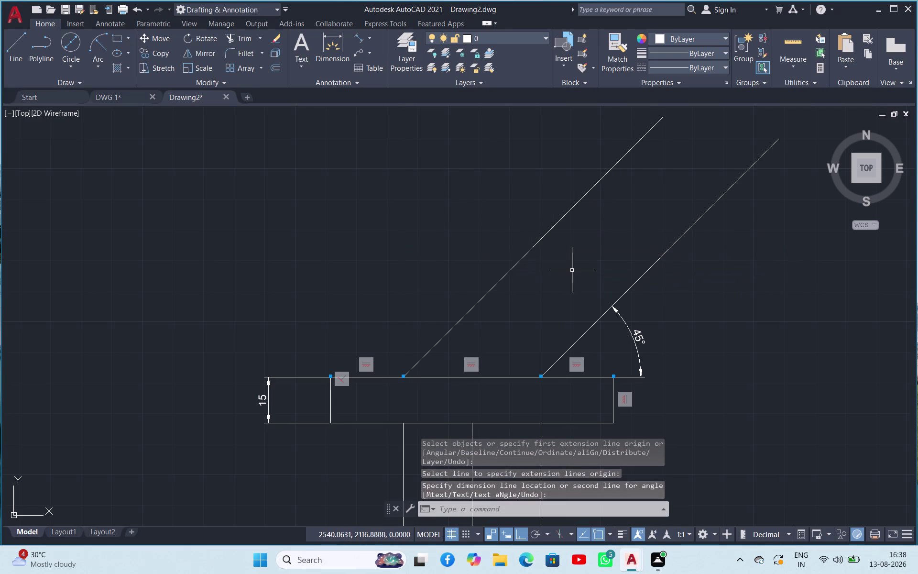
scroll(up, 3)
scroll(down, 3)
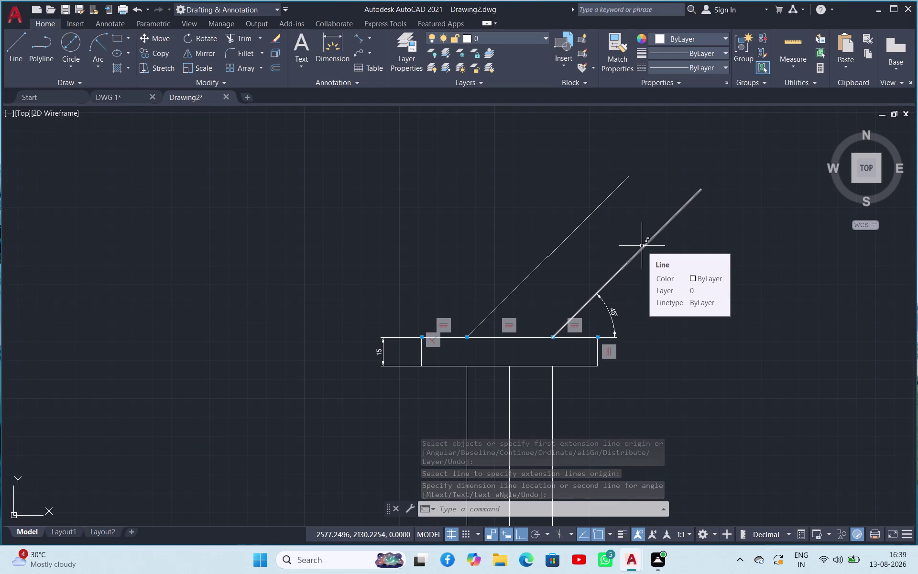
scroll(down, 3)
scroll(up, 3)
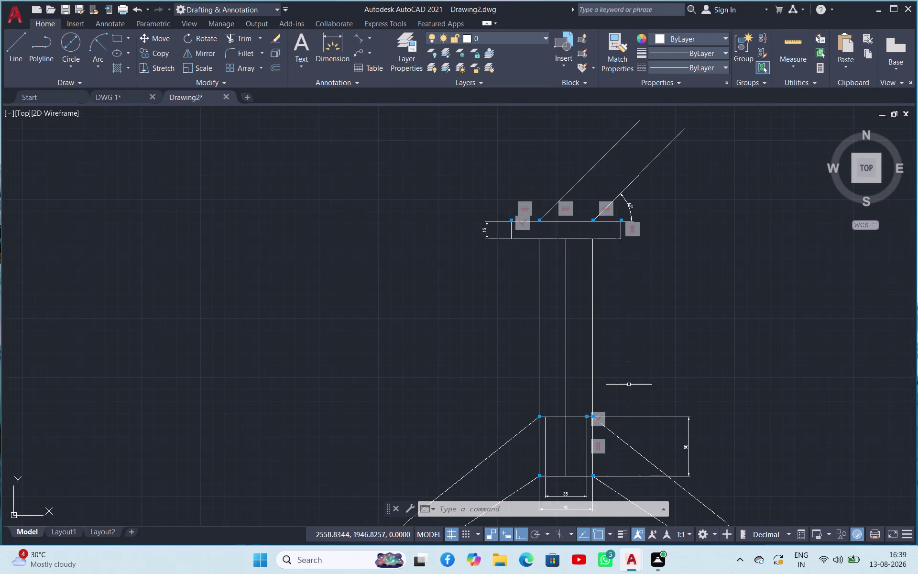
scroll(down, 3)
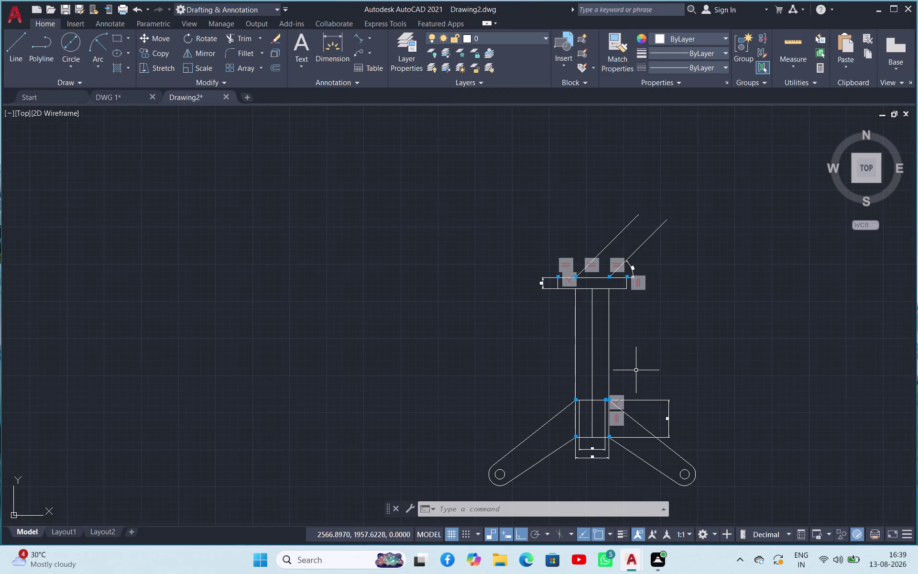
scroll(down, 3)
scroll(up, 3)
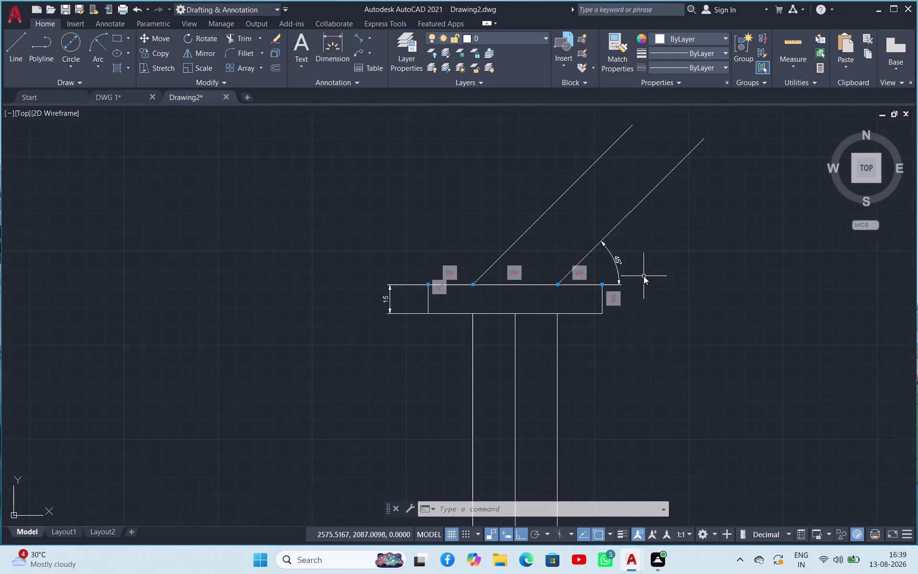
scroll(up, 3)
scroll(down, 3)
scroll(down, 3)
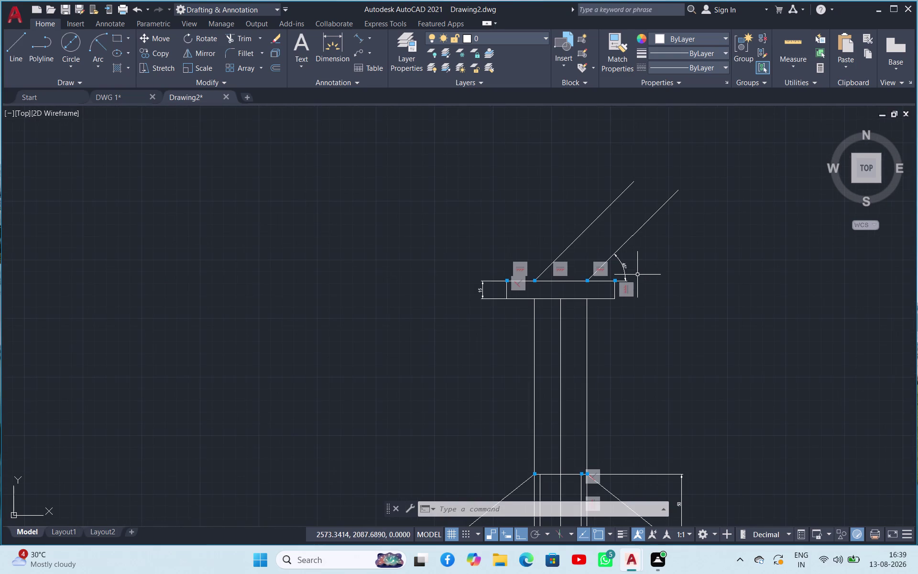
click(671, 194)
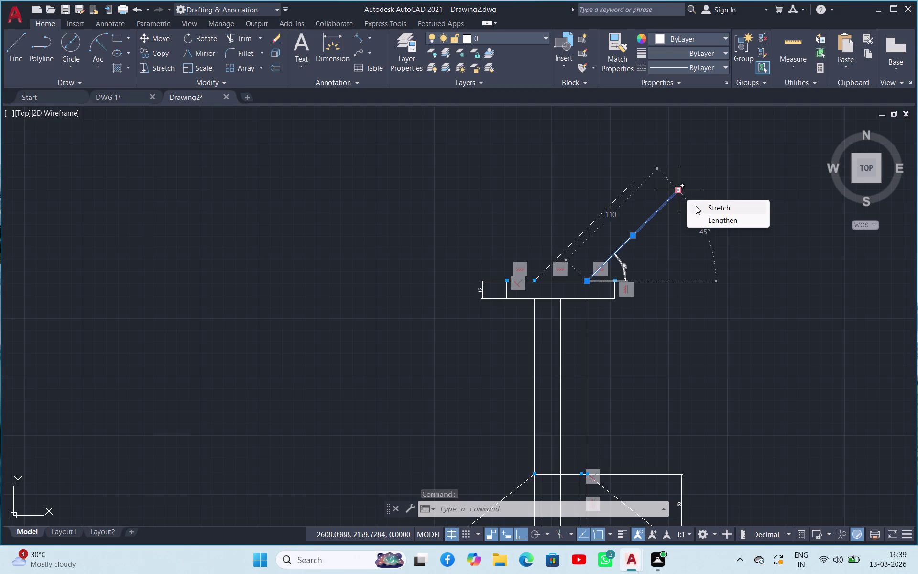
click(710, 210)
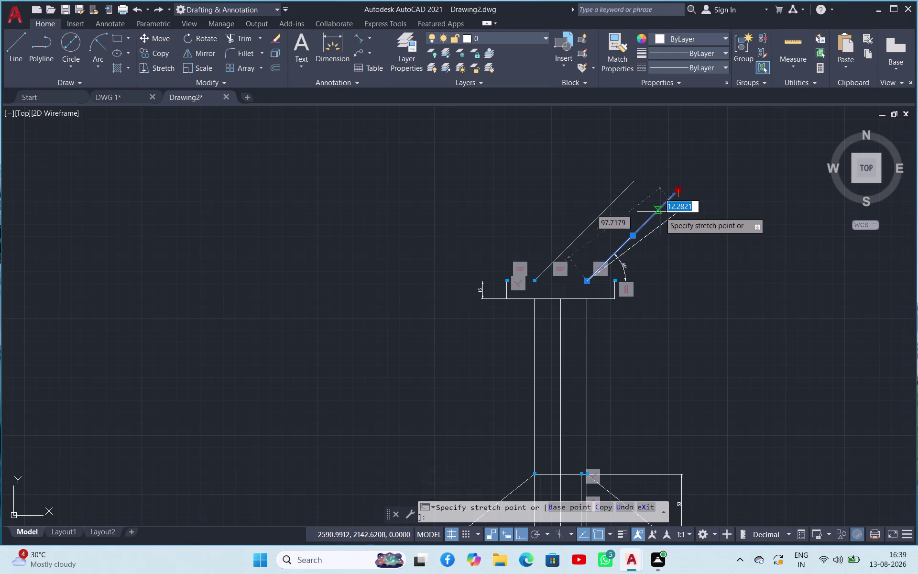
key(Escape)
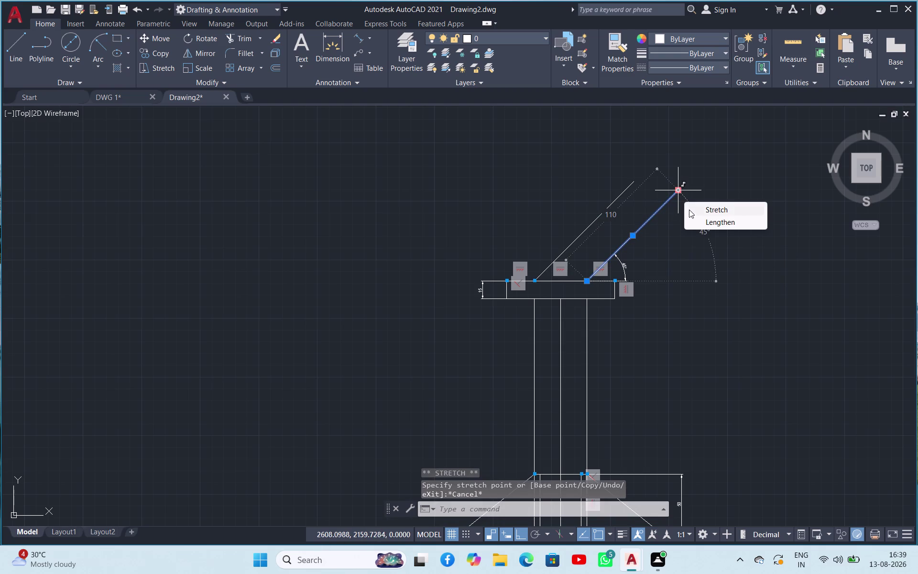
click(700, 222)
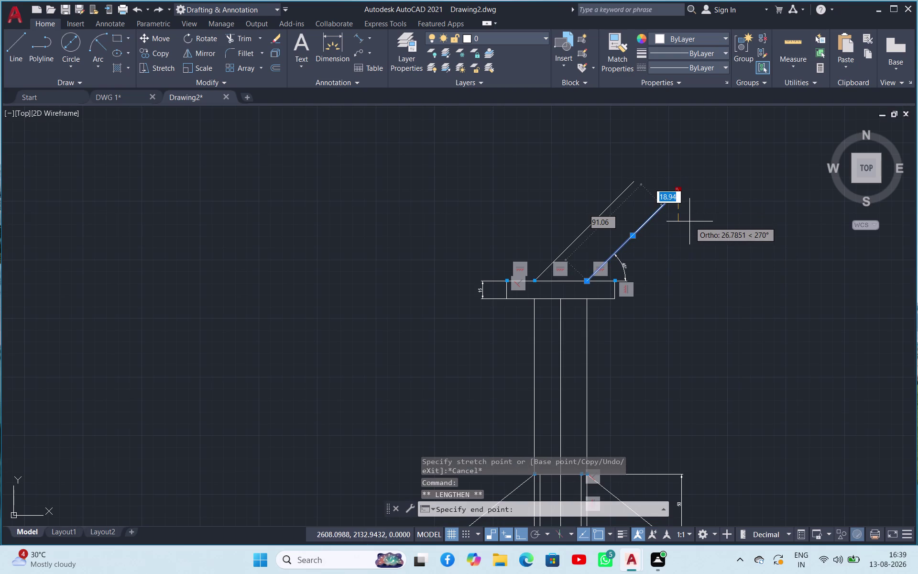
text(100)
key(Return)
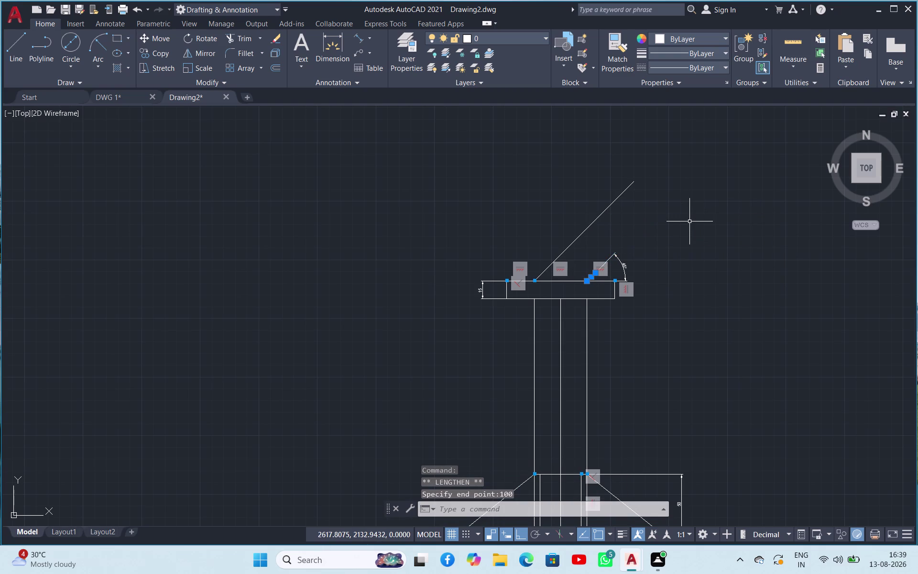
scroll(up, 3)
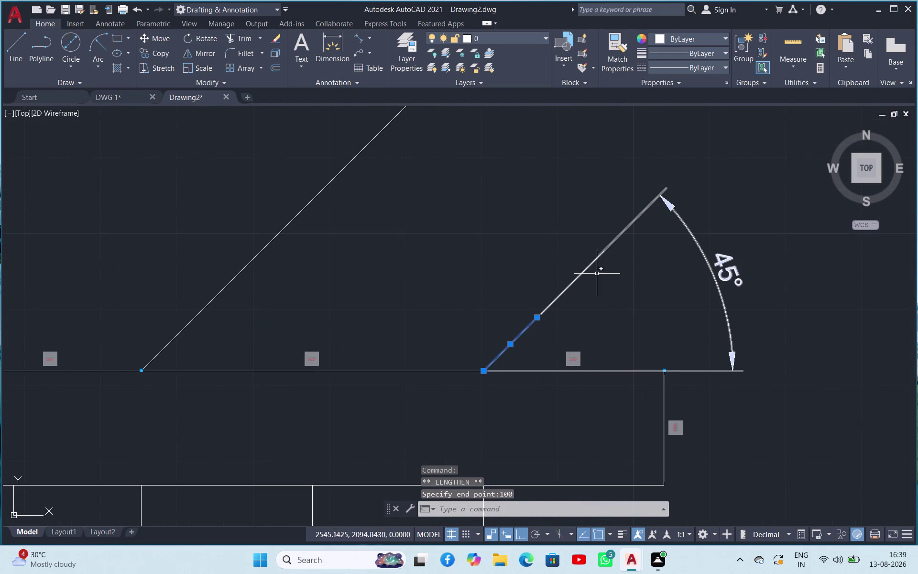
key(Escape)
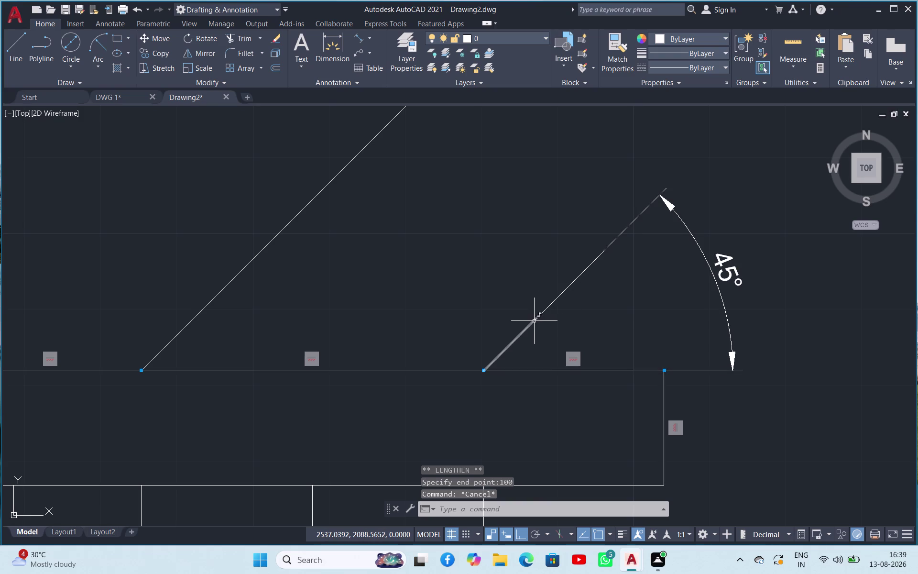
click(534, 321)
key(Escape)
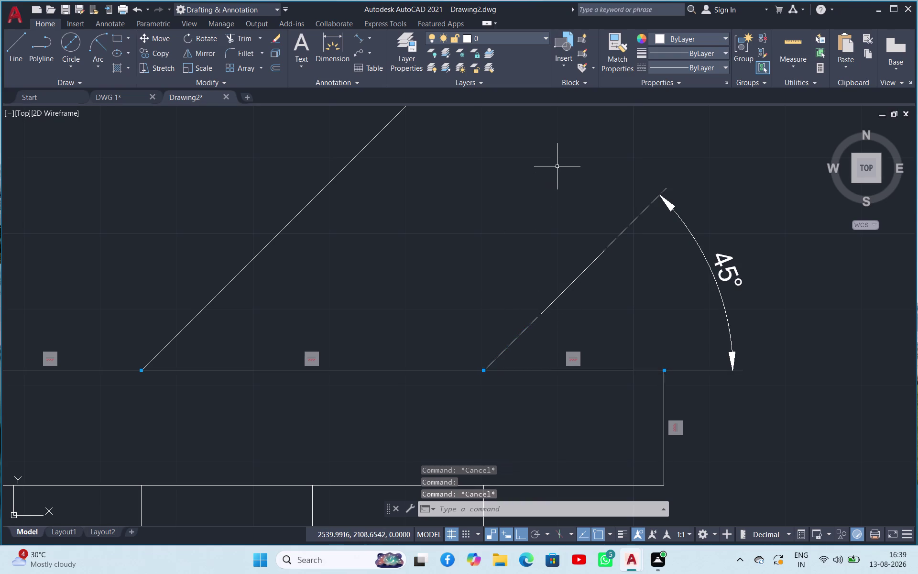
key(Escape)
key(Escape)
click(362, 40)
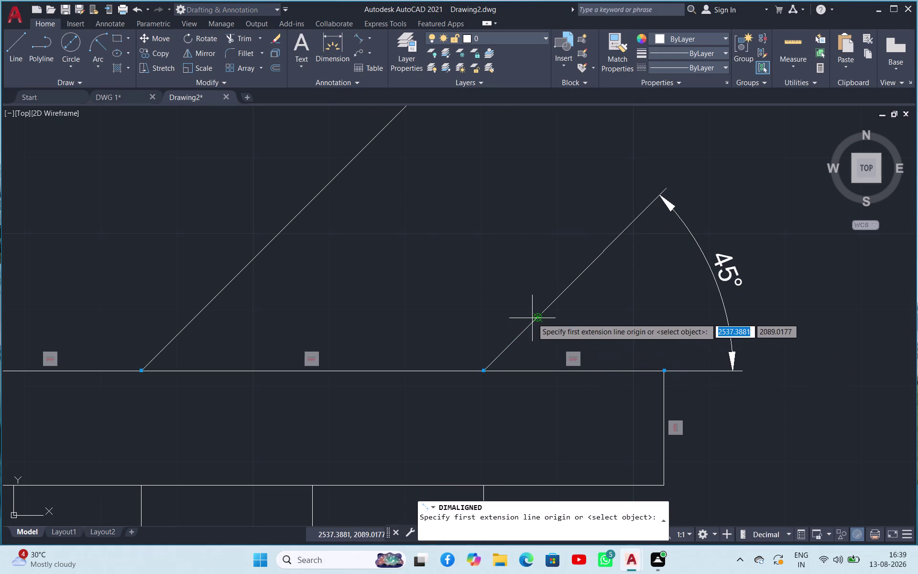
click(533, 318)
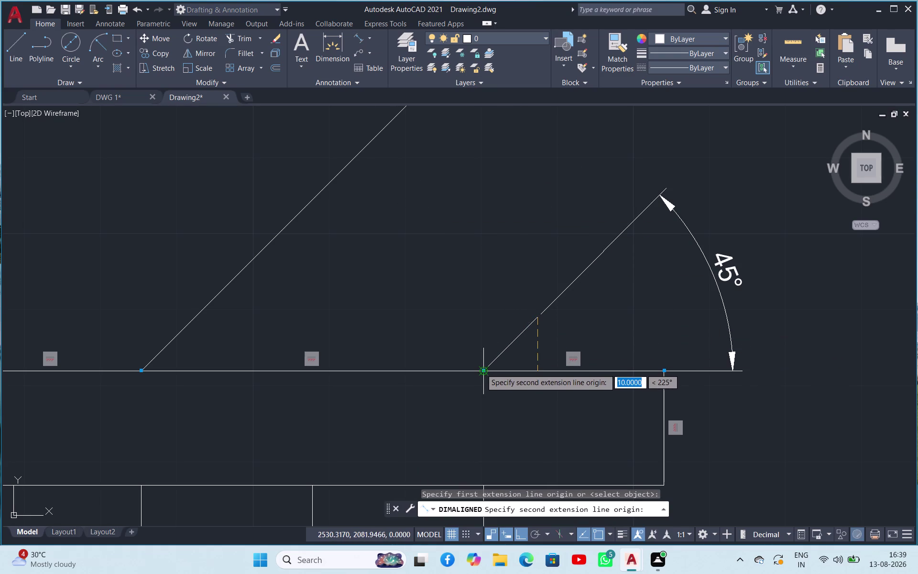
click(481, 369)
key(Escape)
click(499, 354)
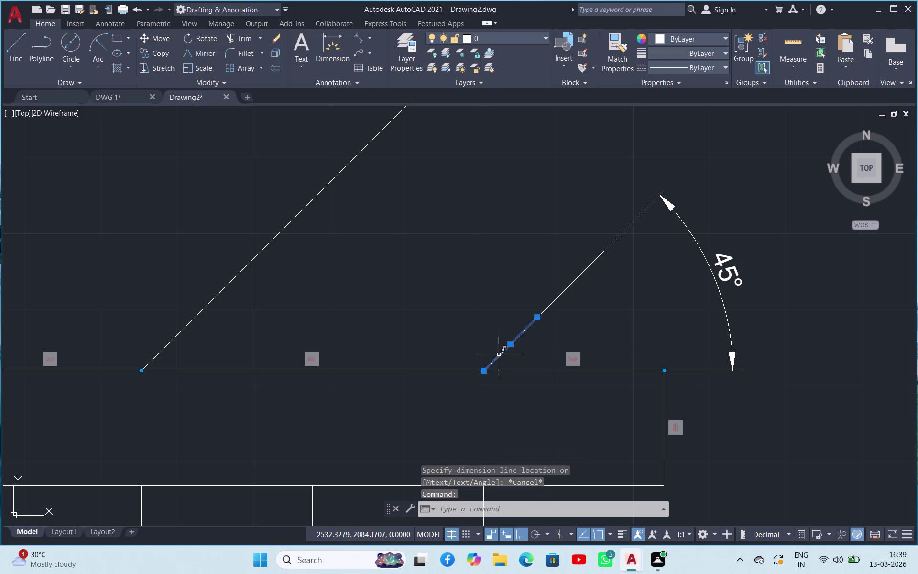
click(539, 319)
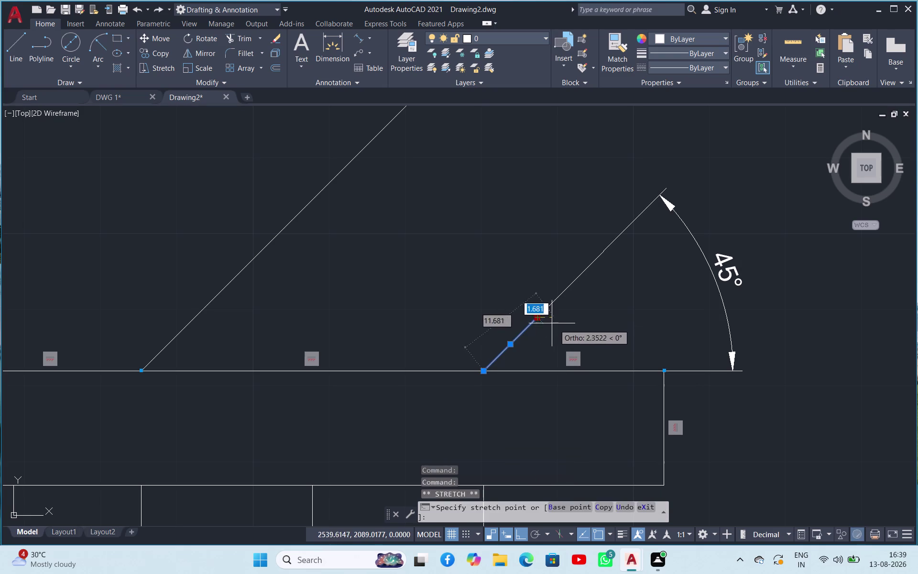
Use the short 45° line's end grip to lengthen it by 100 units.
key(Escape)
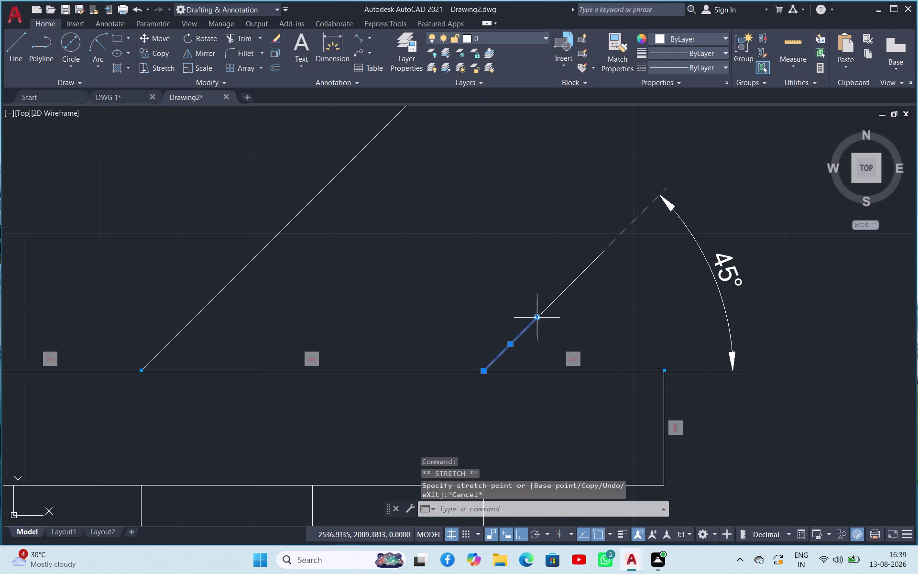
click(572, 349)
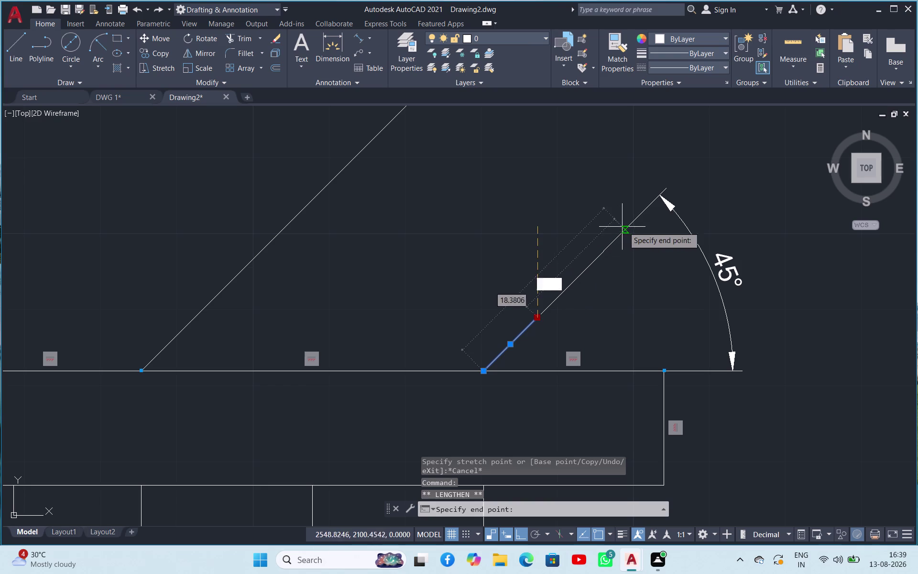
text(100)
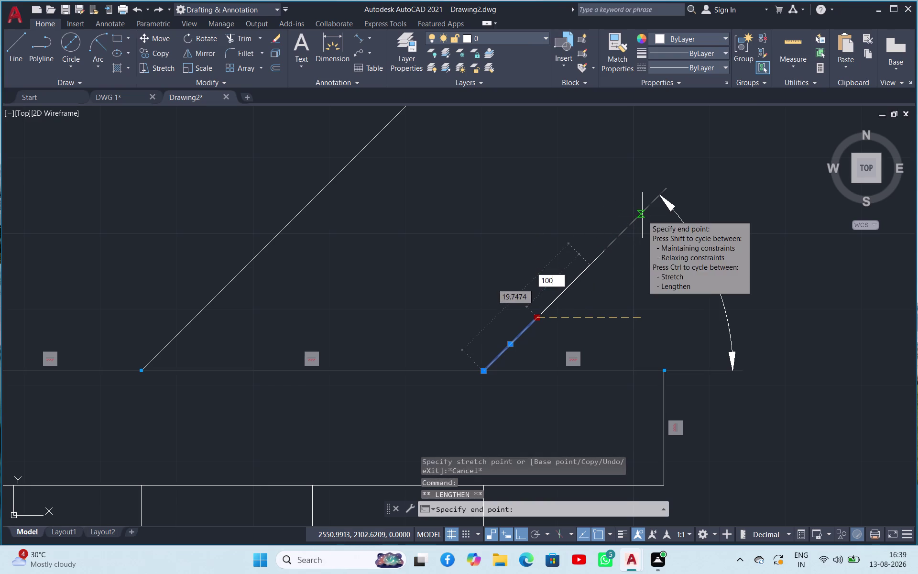
key(Return)
key(Escape)
scroll(up, 3)
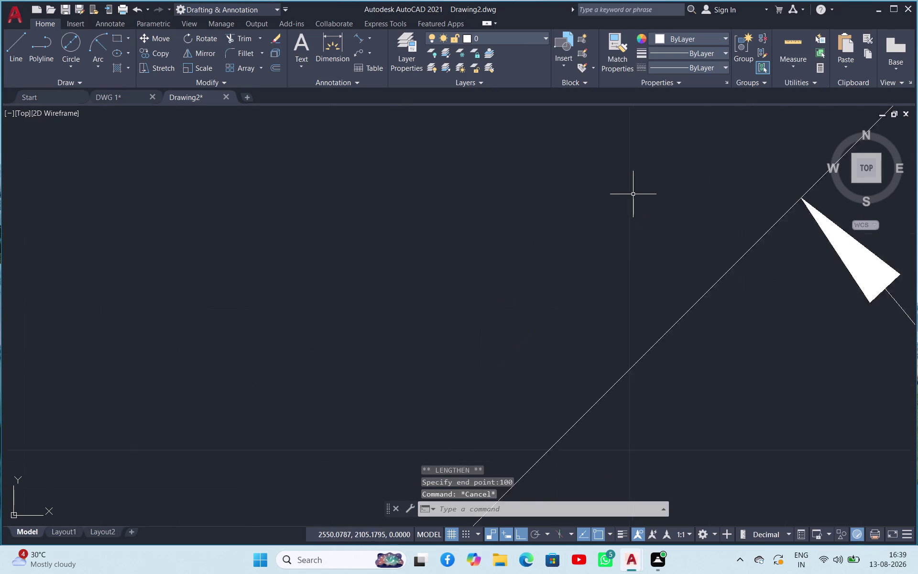
scroll(down, 3)
scroll(up, 3)
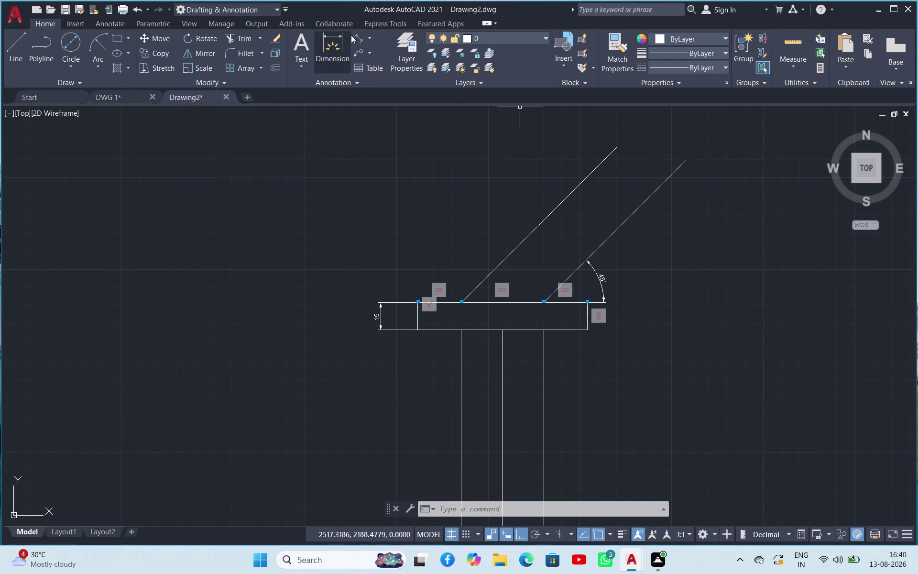
Measure the right 45° line with an aligned dimension (110), then discard it.
click(362, 44)
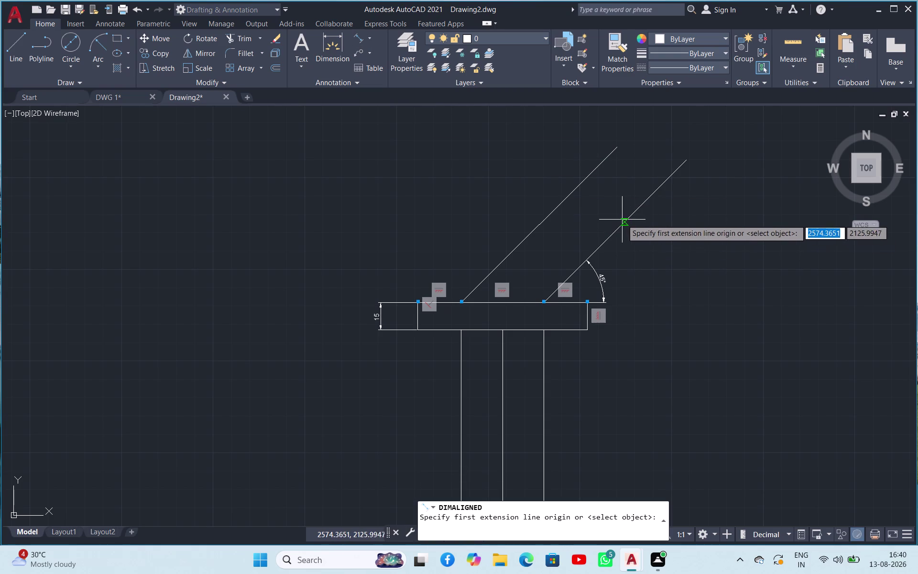
key(space)
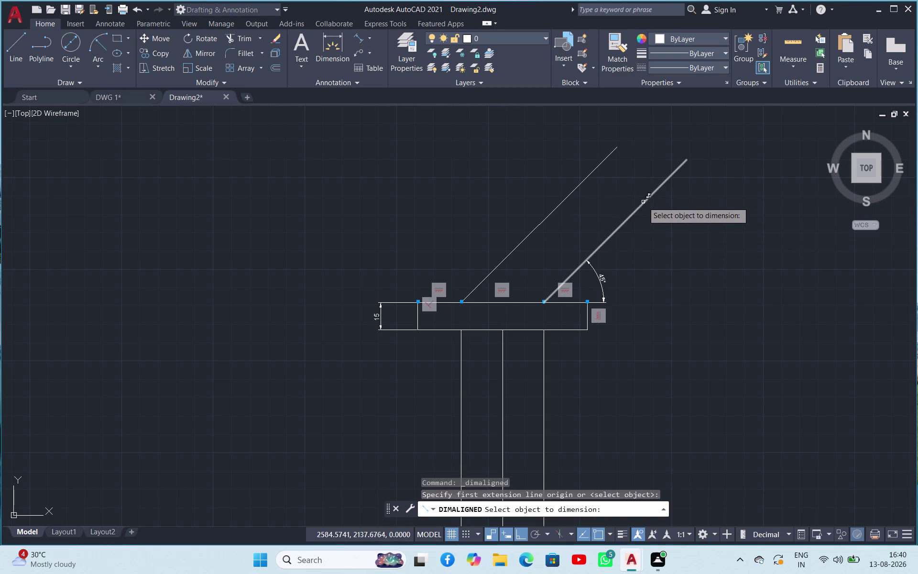
click(643, 203)
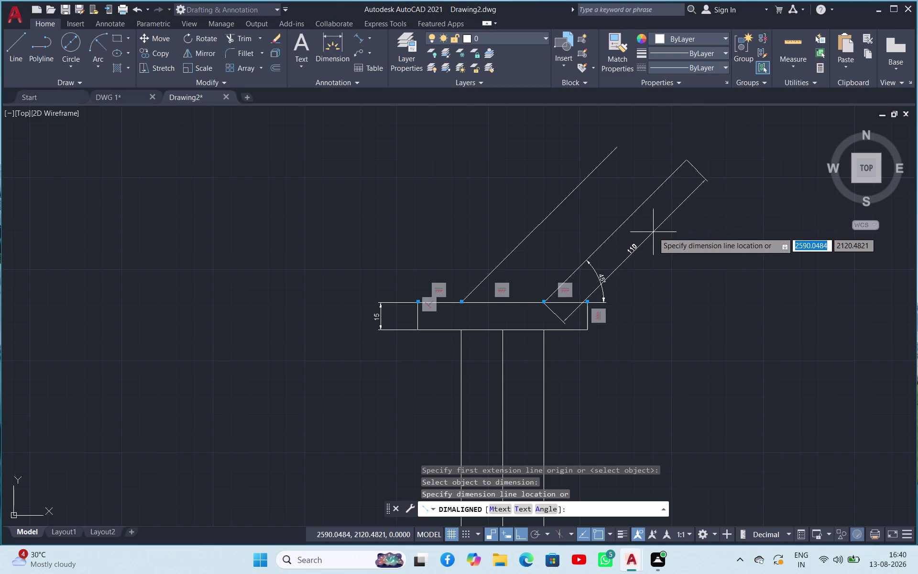
key(Escape)
Apply a 100-unit length change from the right line's top grip.
click(643, 202)
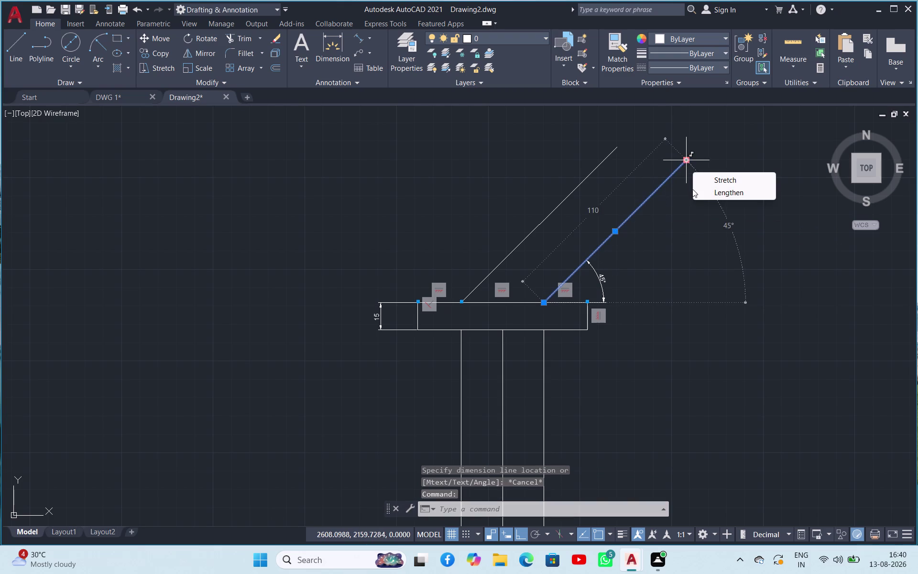
click(701, 193)
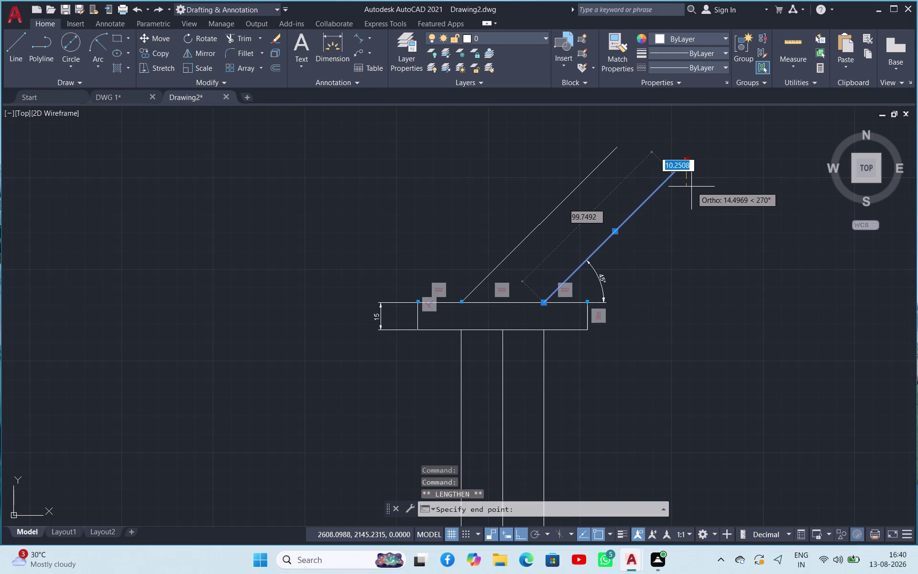
text(100)
key(Return)
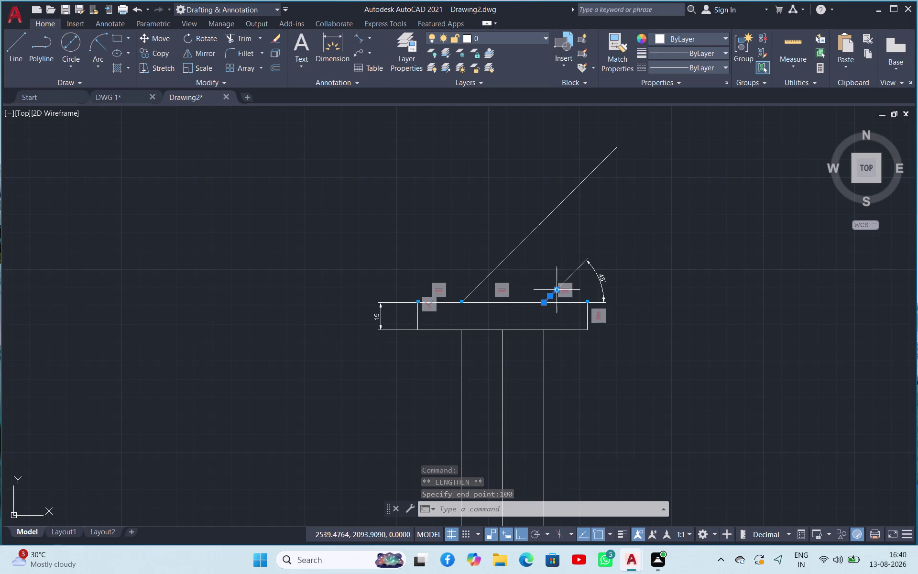
scroll(up, 3)
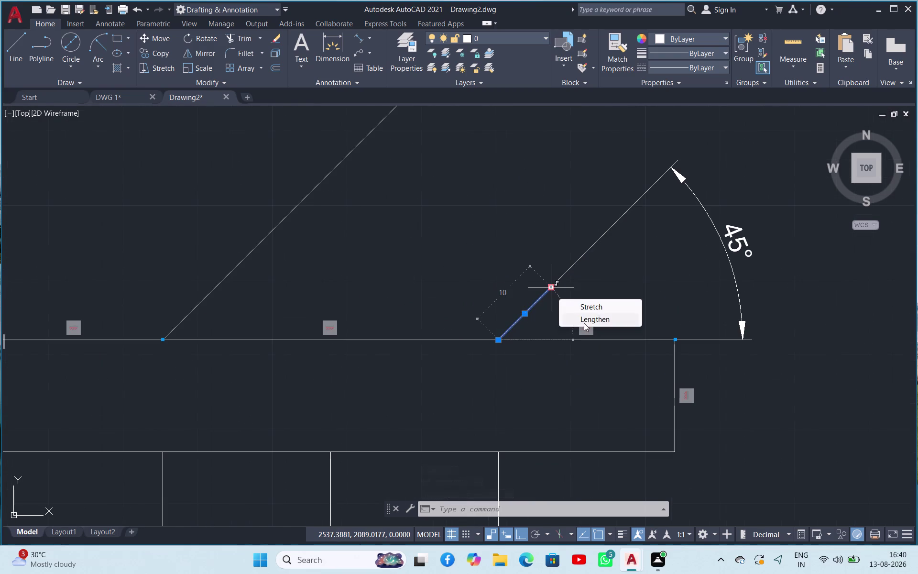
Switch the grip edit to Lengthen and extend the line by 90 units.
click(584, 323)
text(9)
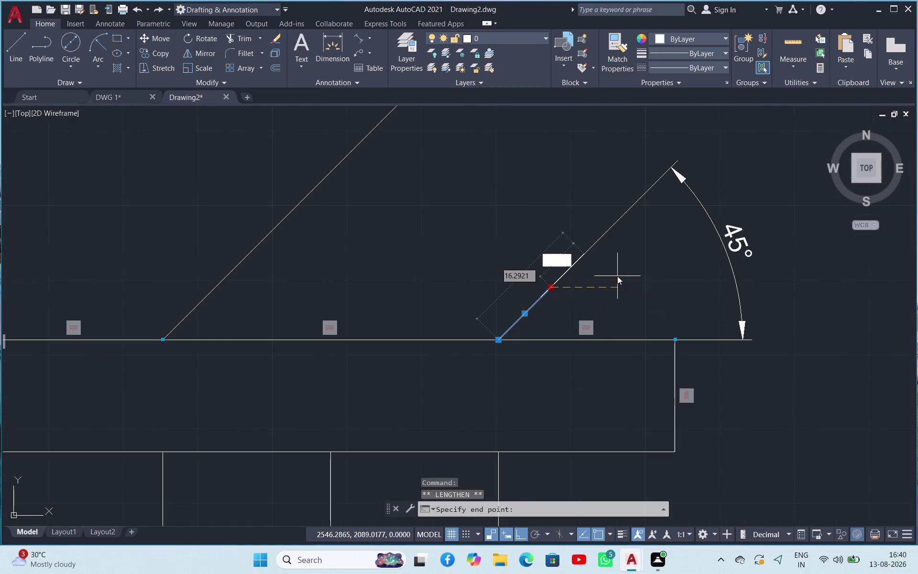
text(0)
key(Return)
scroll(up, 3)
scroll(down, 3)
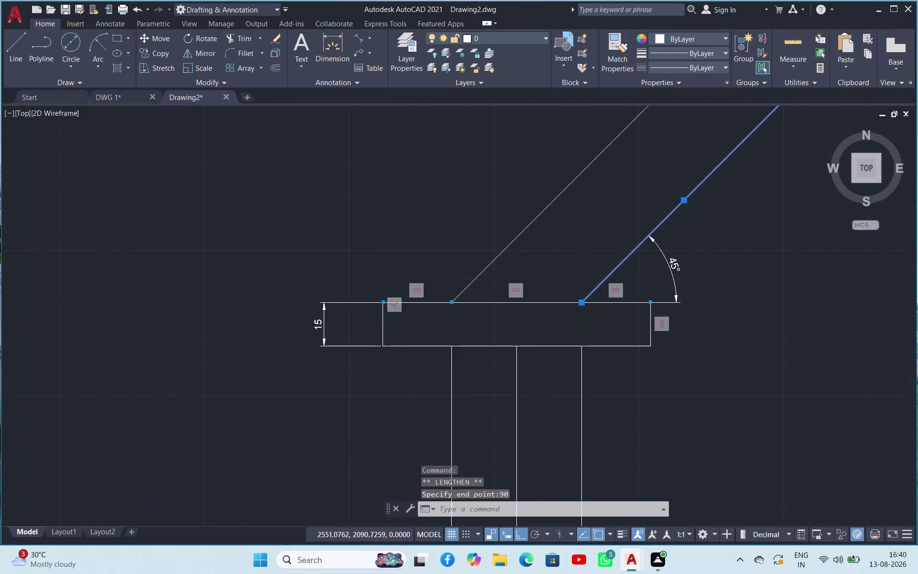
scroll(down, 3)
scroll(up, 3)
key(Escape)
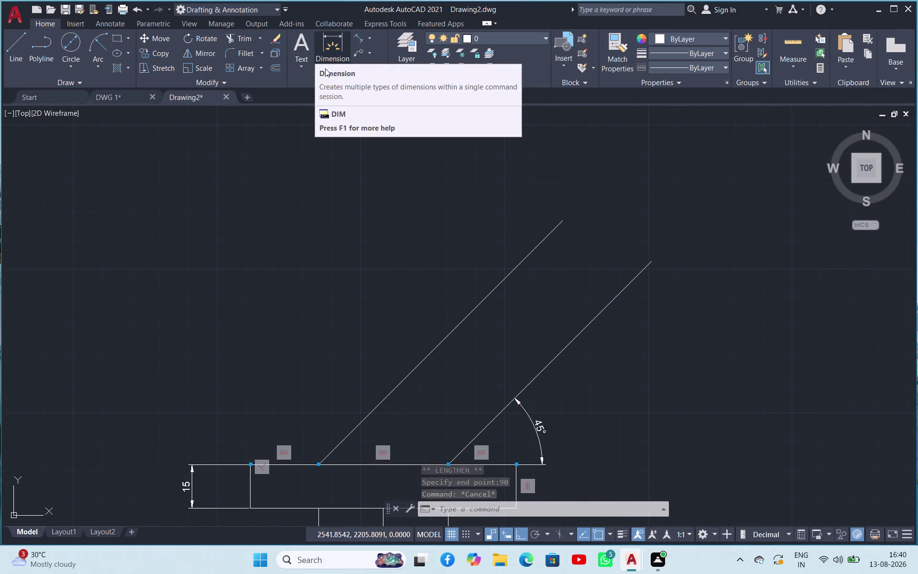
Delete the right 45° line.
click(612, 298)
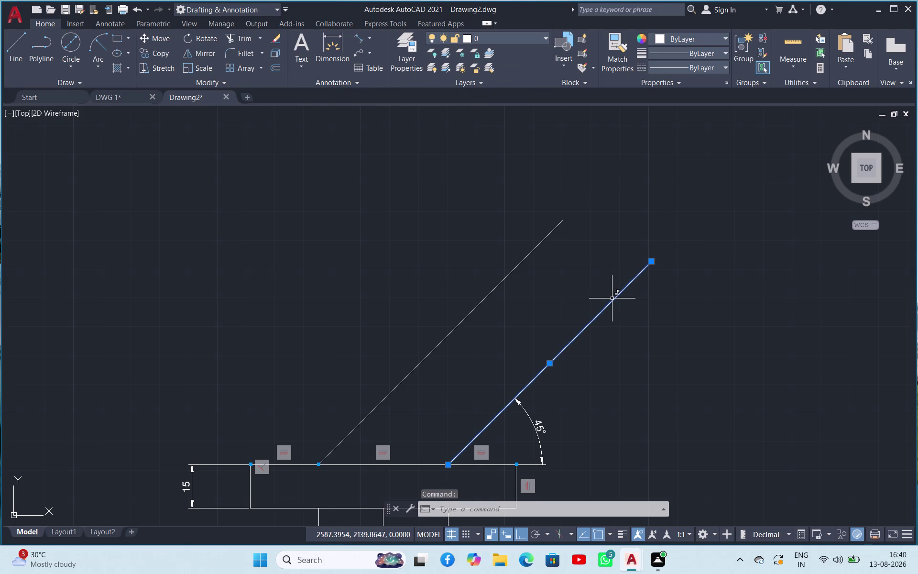
key(Delete)
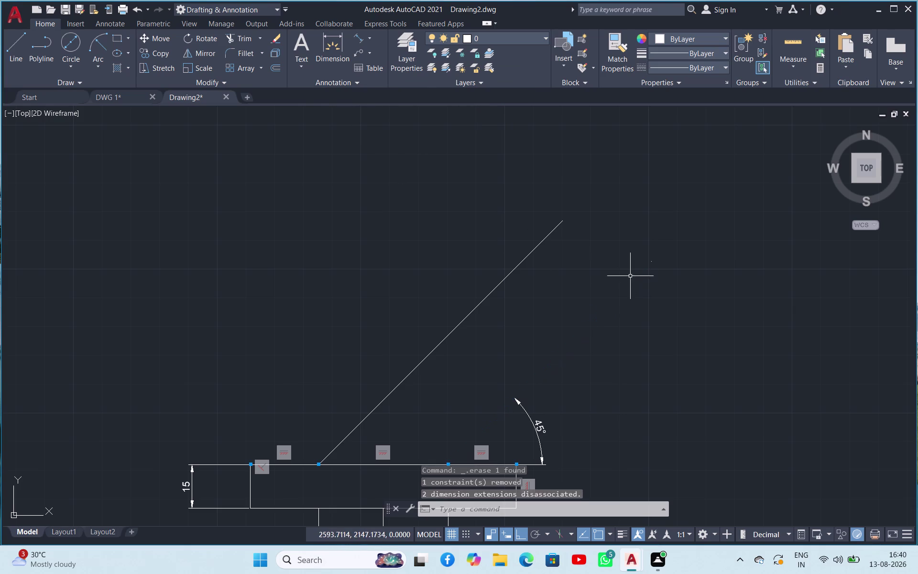
click(640, 264)
click(657, 241)
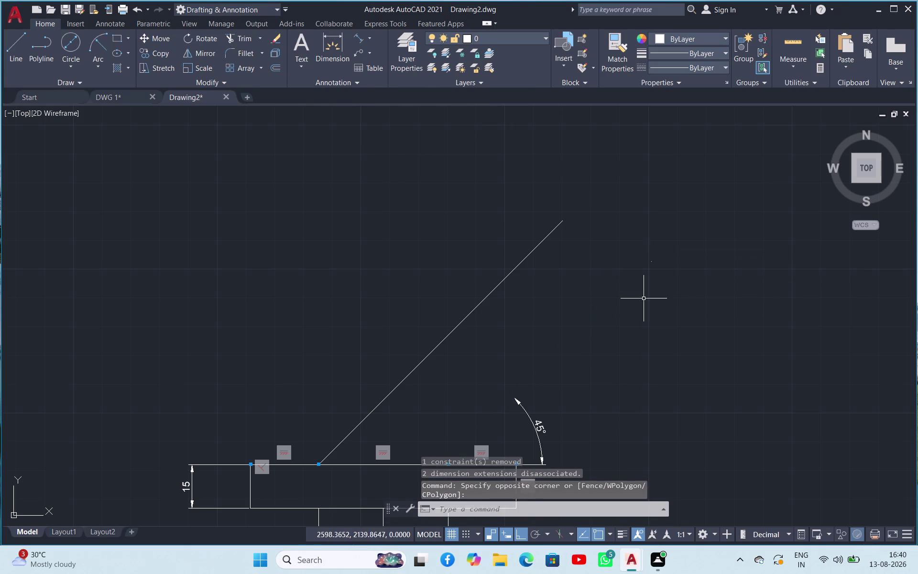
scroll(up, 3)
scroll(down, 3)
scroll(up, 3)
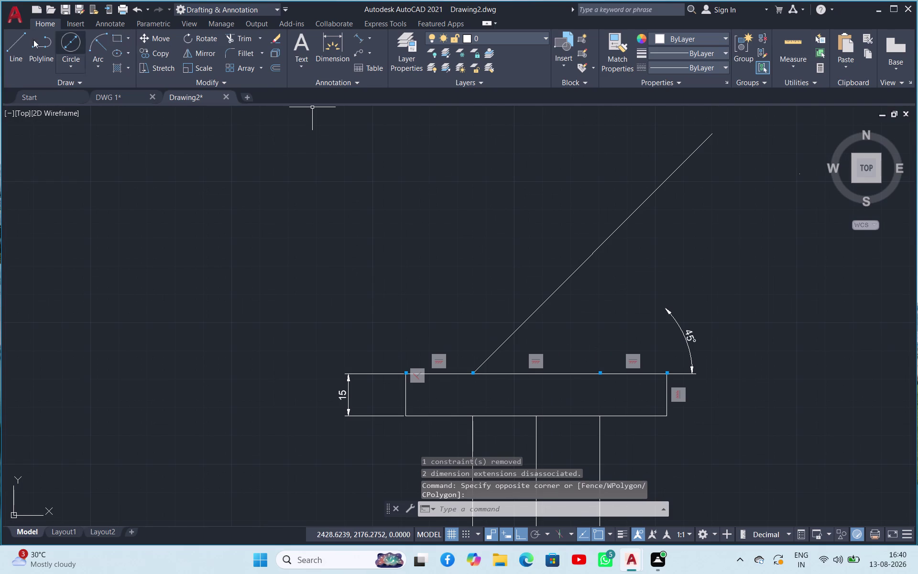
Draw a 95-long line at 45° from the base's top edge.
click(17, 40)
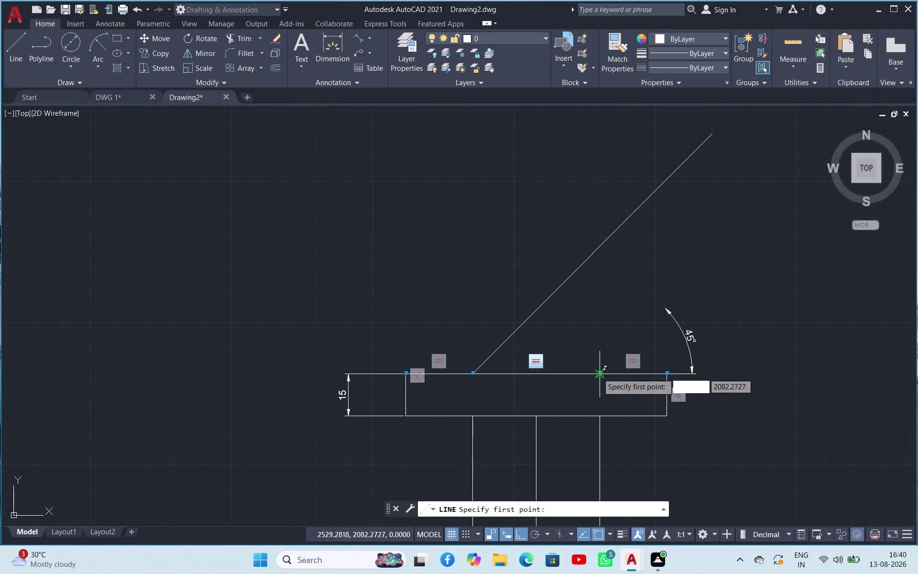
click(598, 373)
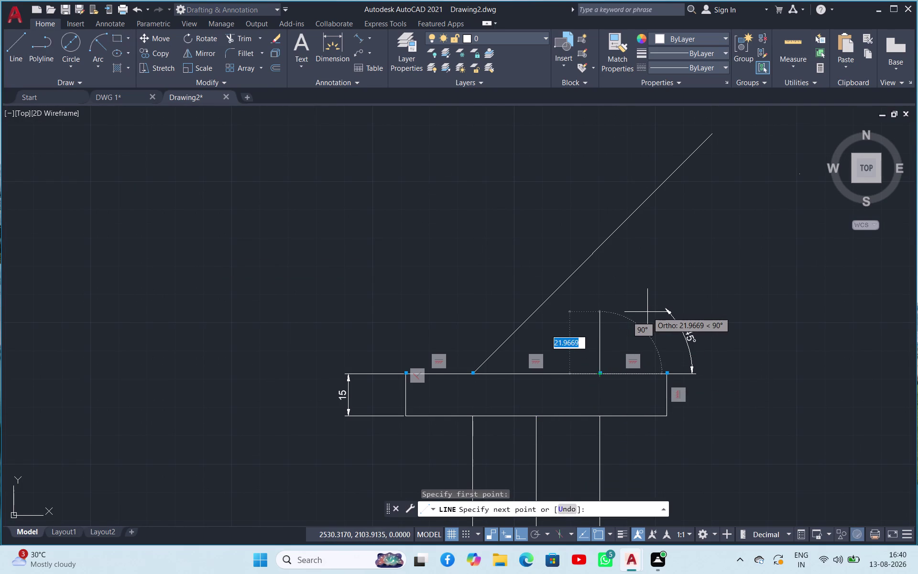
text(9)
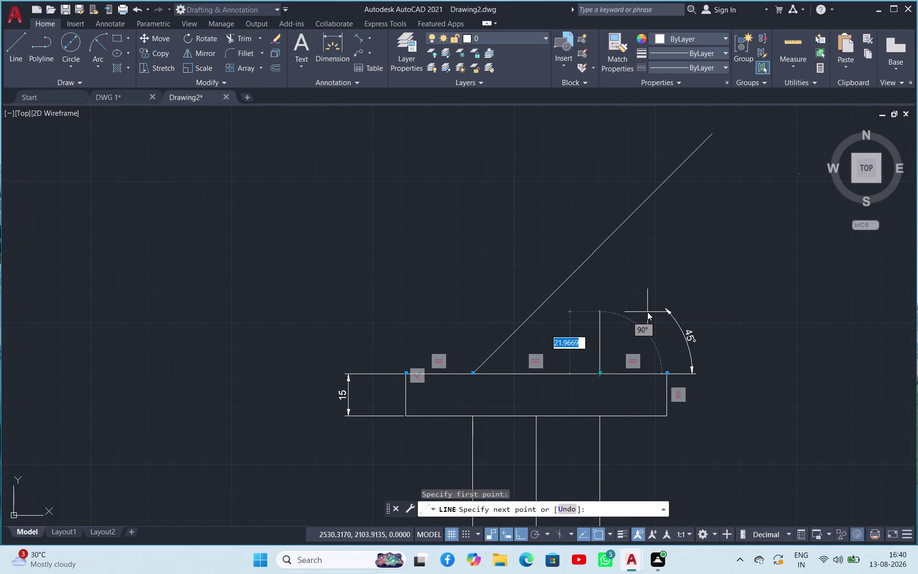
text(5)
key(Tab)
text(45)
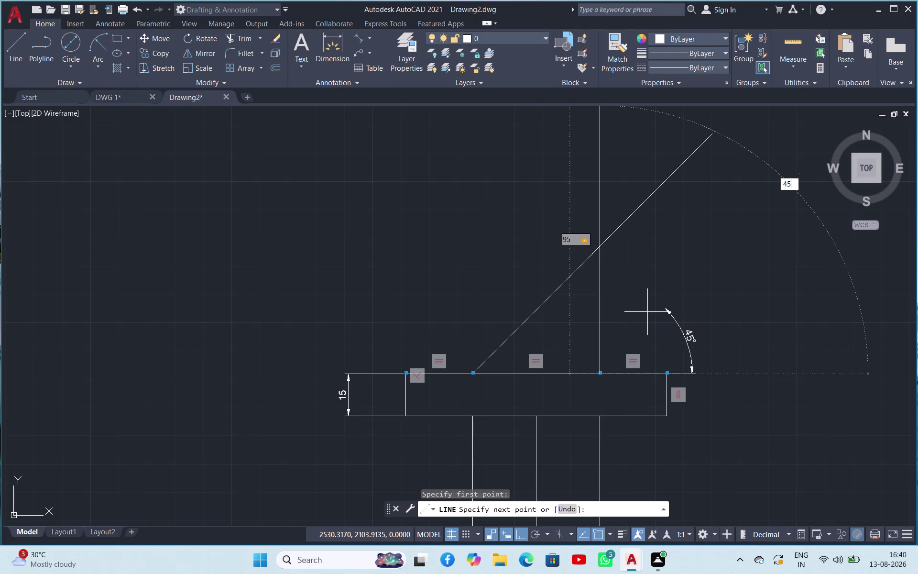
key(Return)
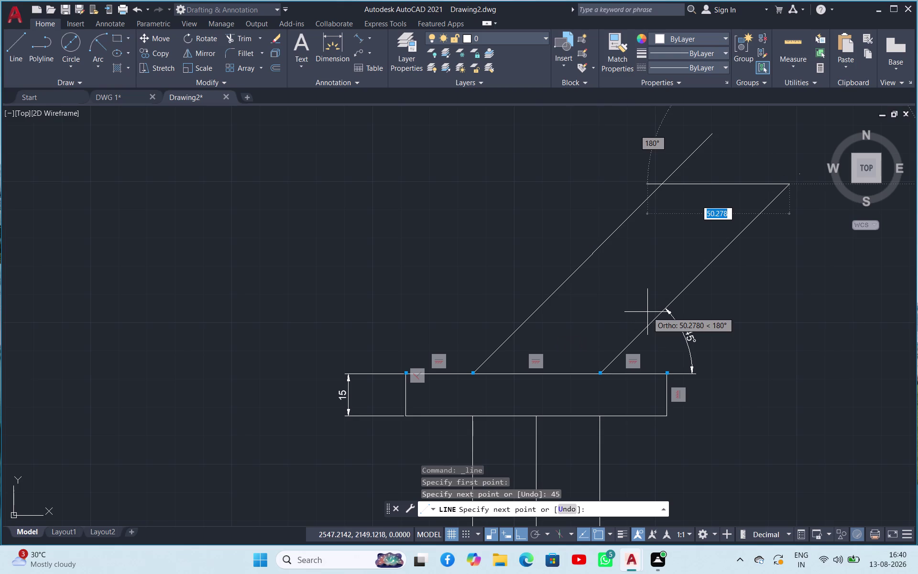
key(Escape)
click(245, 51)
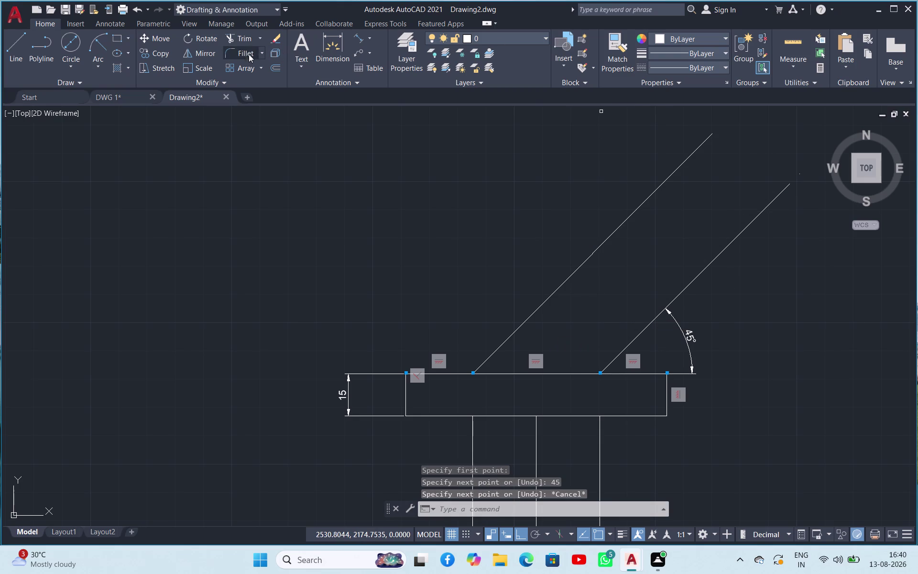
Fillet the two parallel slanted lines with a joining arc at the top.
click(774, 198)
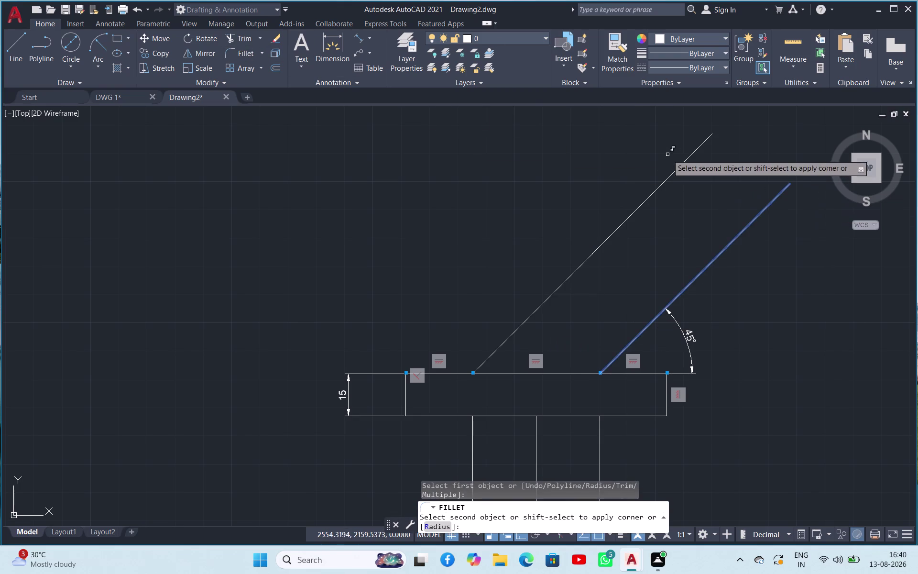
click(687, 159)
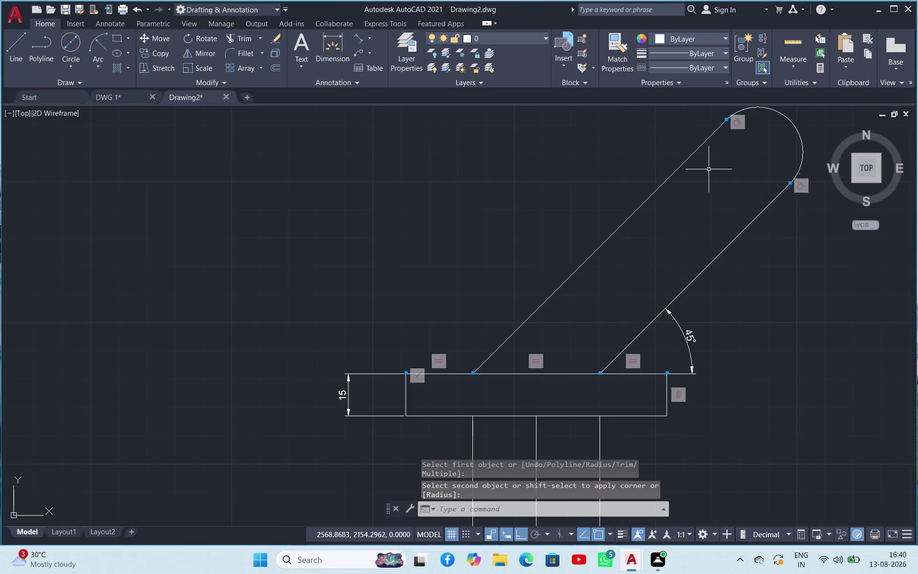
scroll(up, 3)
scroll(down, 3)
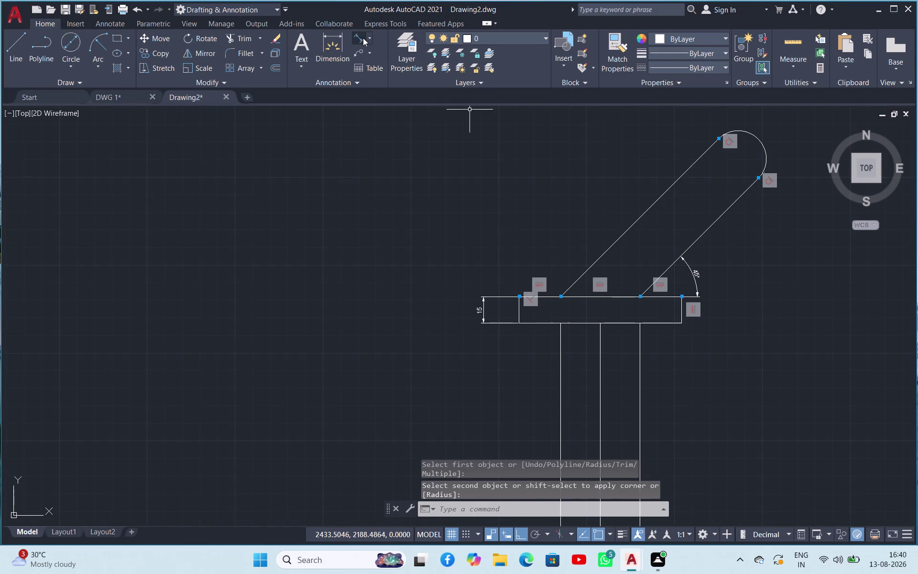
Try two aligned dimensions along the arm, including a 110.81 trial, and cancel both.
click(363, 38)
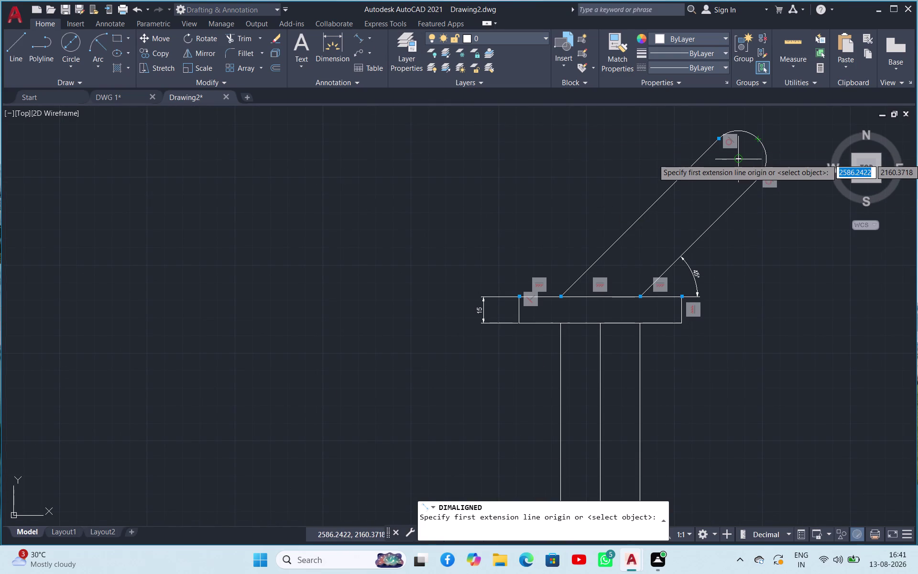
click(737, 159)
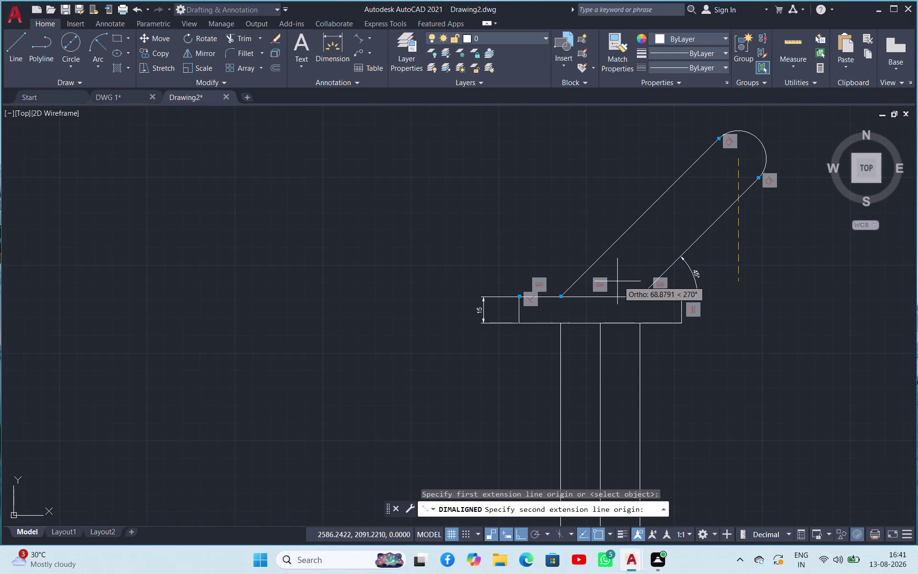
click(603, 296)
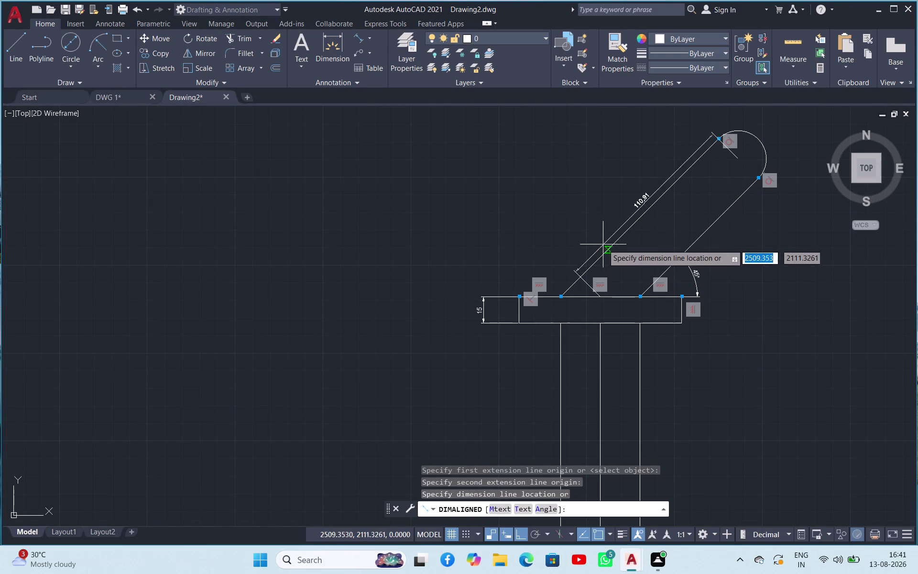
key(Escape)
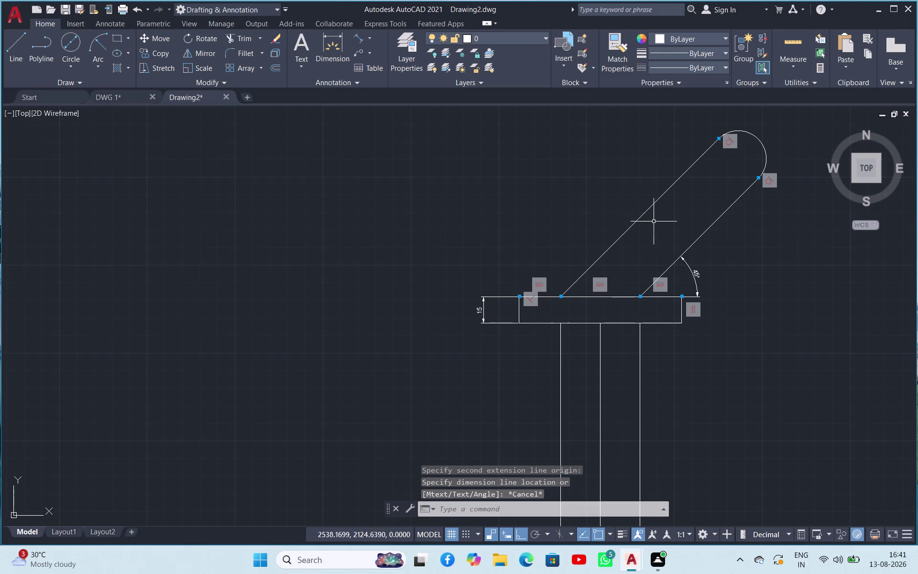
key(Escape)
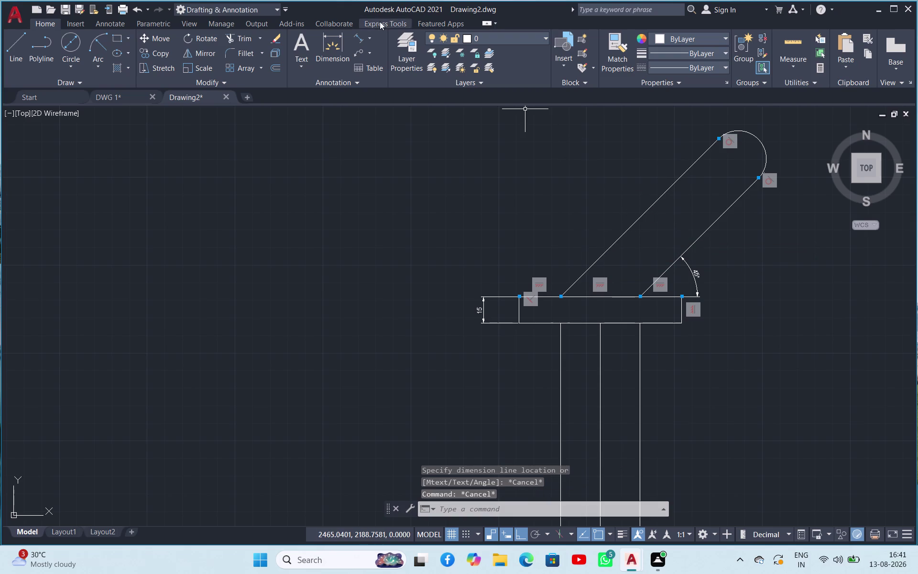
click(358, 36)
key(space)
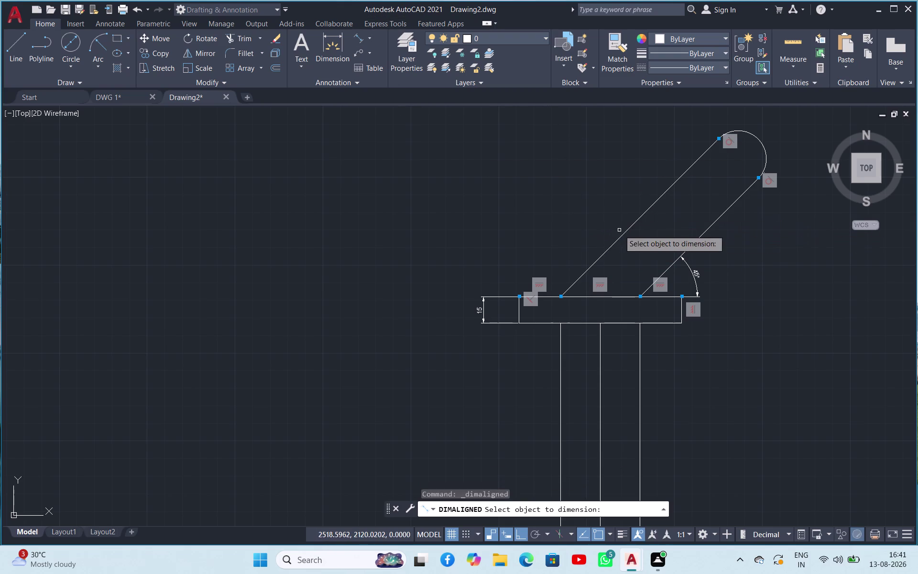
click(623, 235)
scroll(up, 3)
scroll(down, 3)
key(Escape)
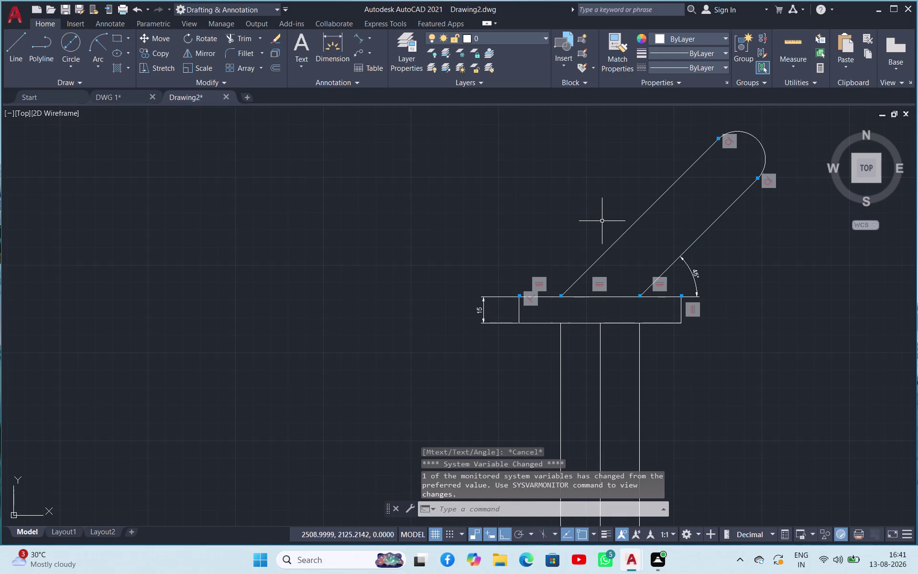
Undo the fillet arc and second 45° line, leaving the single slanted line.
key(ctrl+z)
key(ctrl+z)
key(ctrl+z)
key(ctrl+z)
key(ctrl+z)
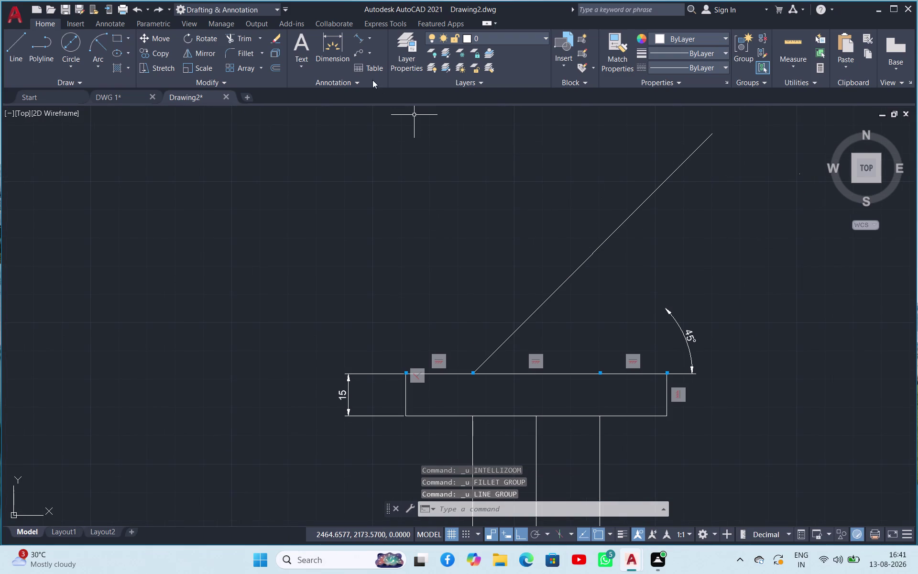
Give the slanted 45° line a 120 aligned dimension.
click(358, 39)
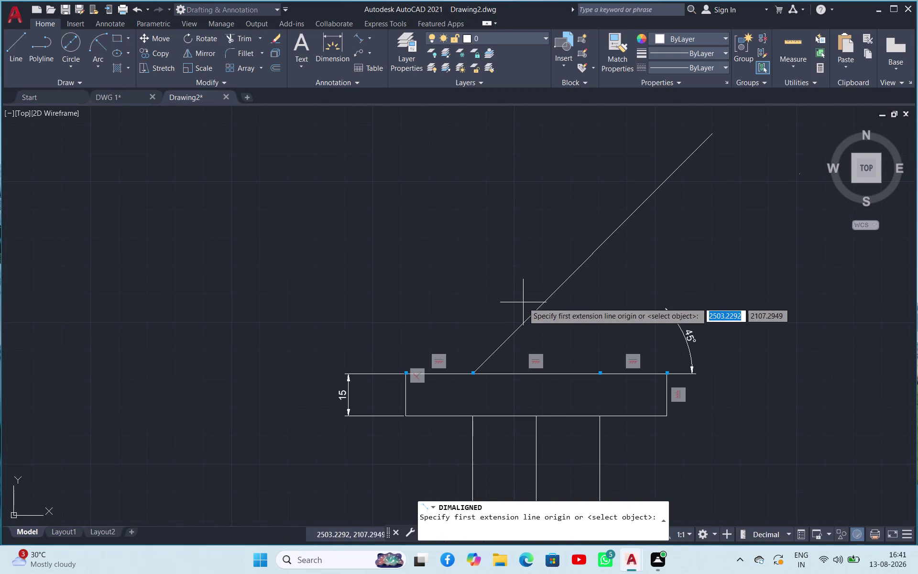
key(space)
click(546, 302)
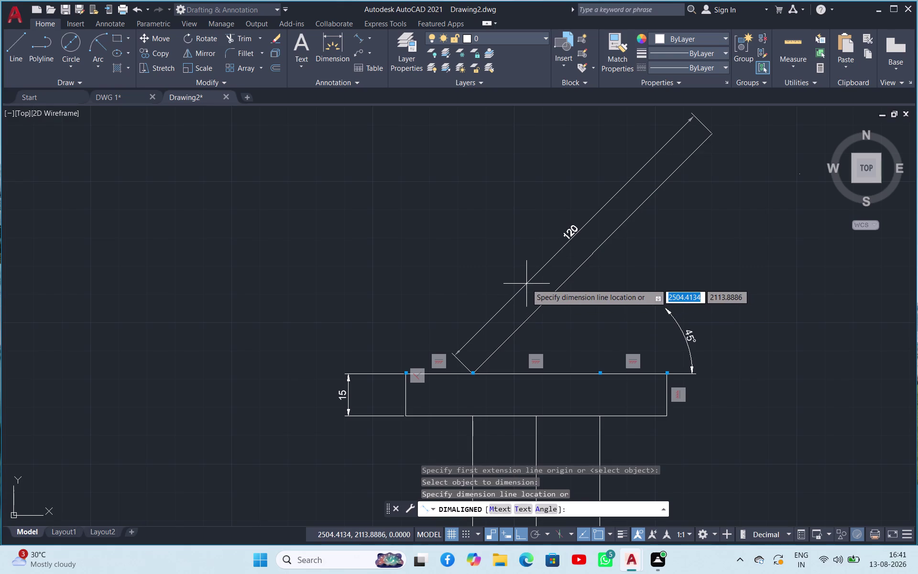
click(526, 283)
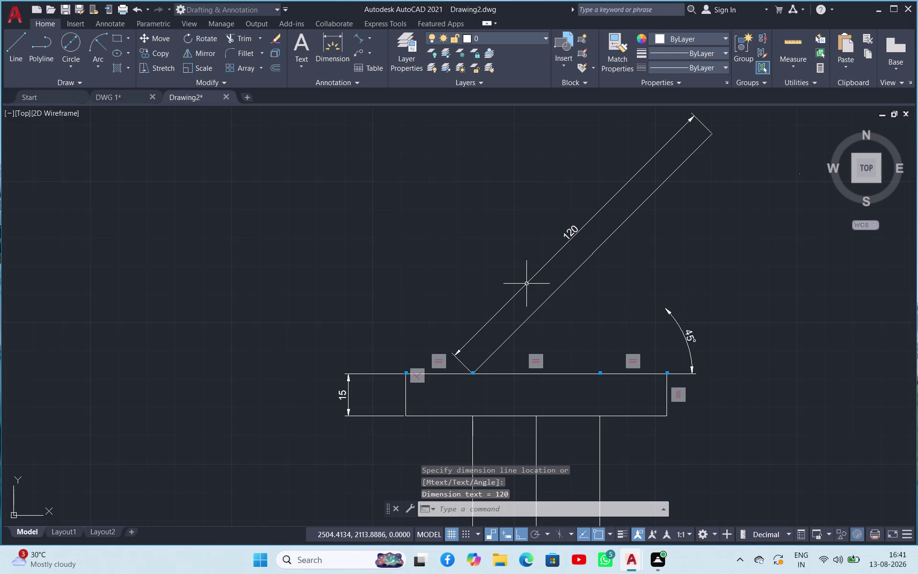
scroll(down, 3)
scroll(up, 3)
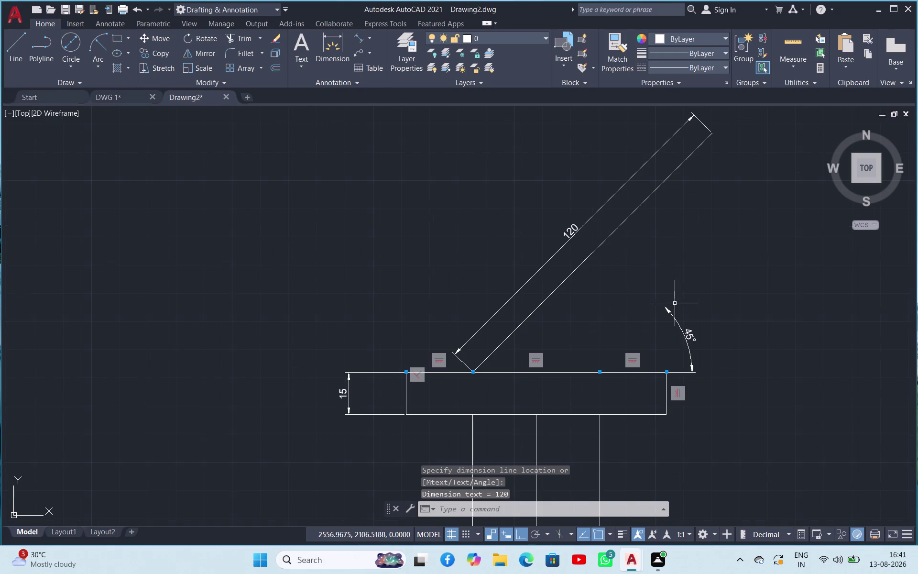
click(15, 36)
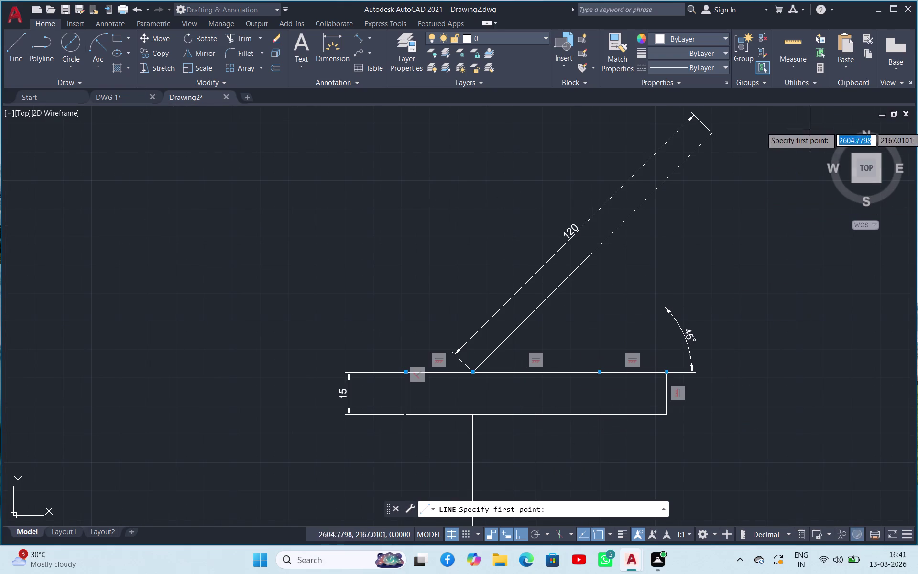
click(710, 135)
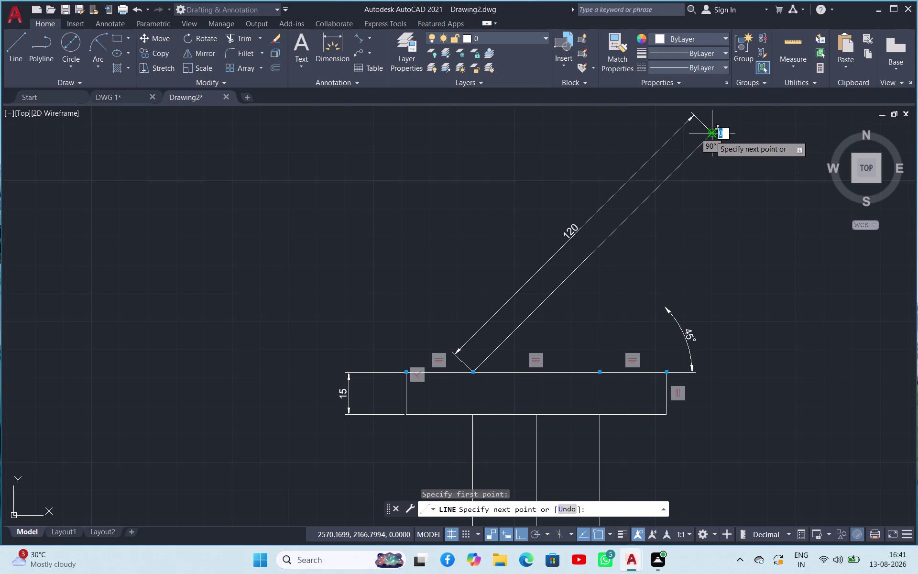
key(2)
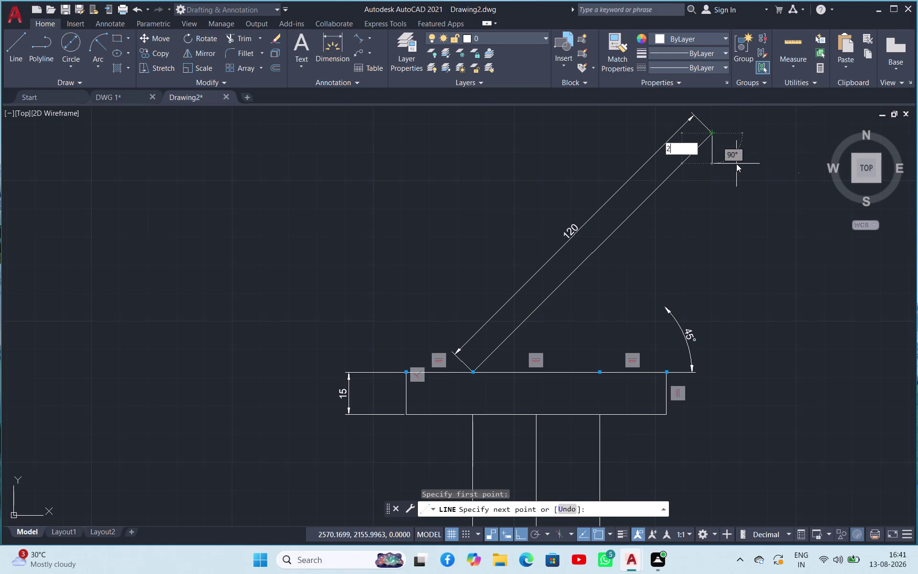
key(0)
key(Tab)
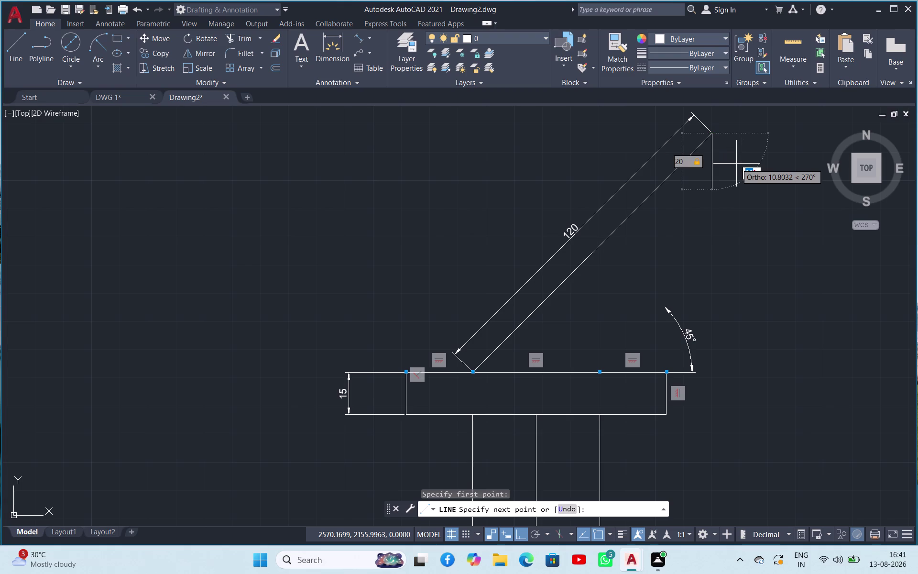
text(13)
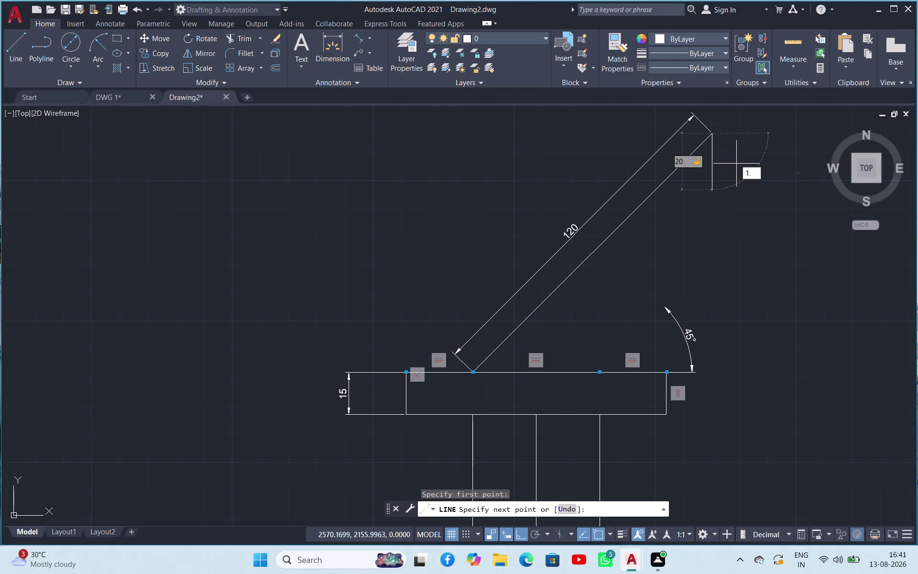
key(5)
key(Return)
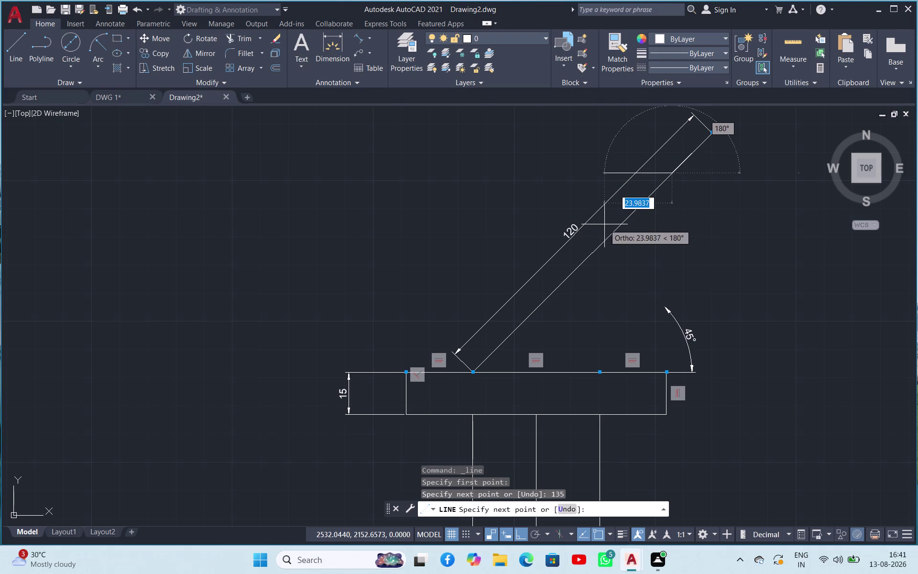
key(Escape)
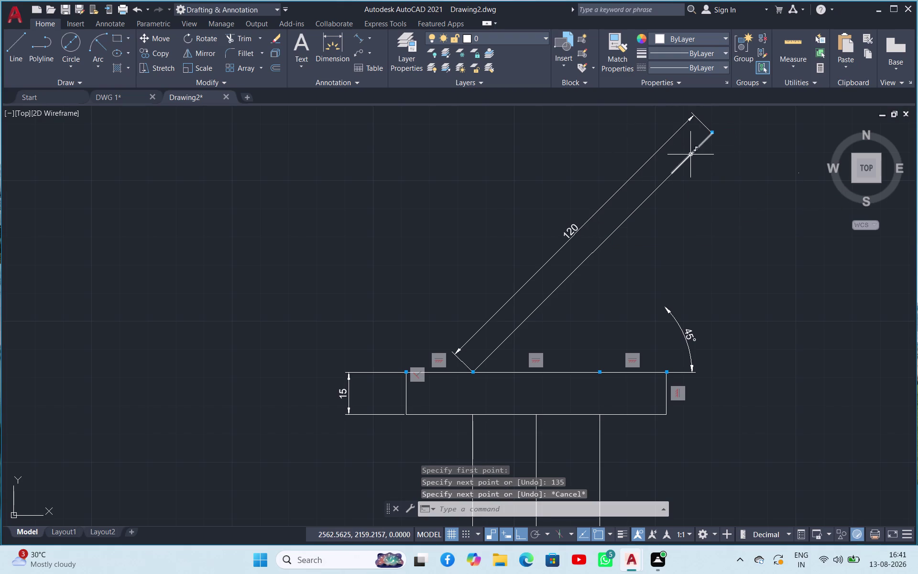
click(691, 154)
key(Delete)
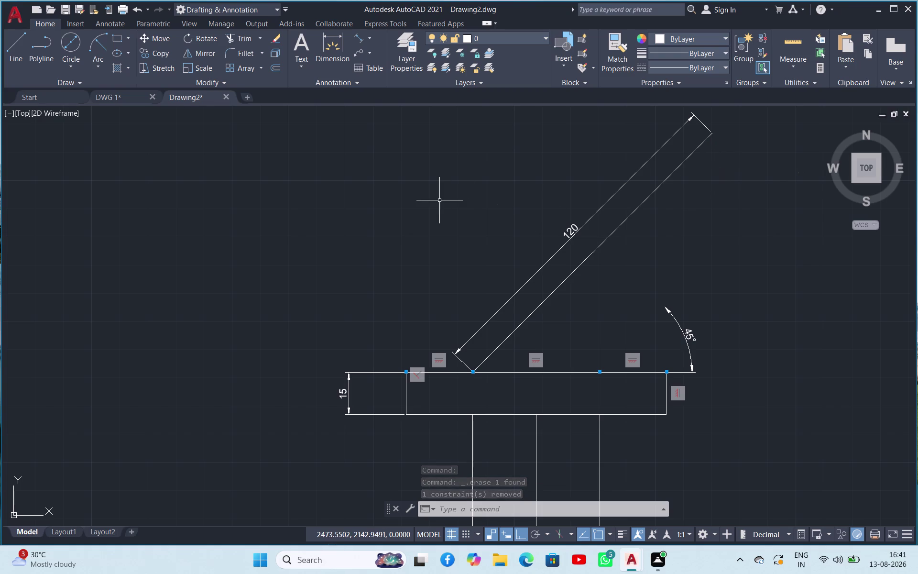
click(24, 49)
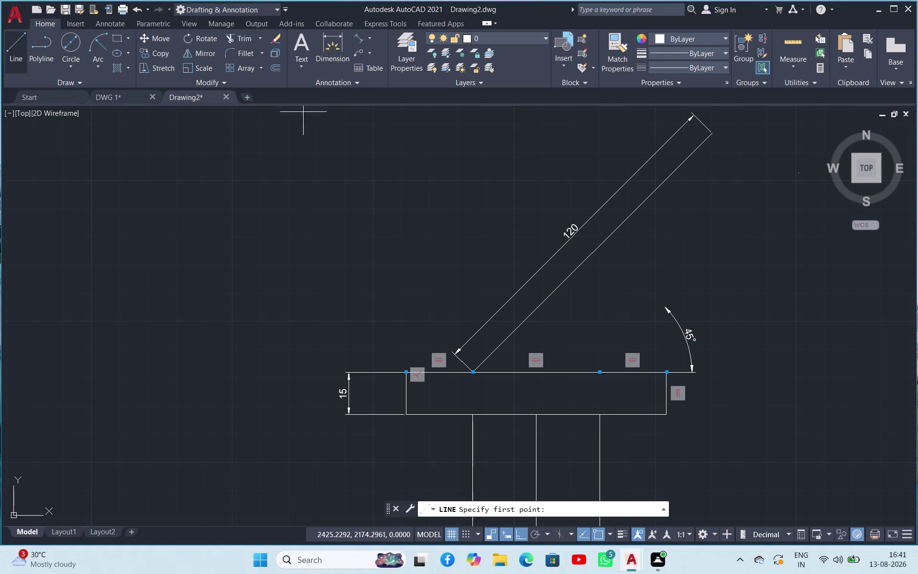
Draw a 45-unit line perpendicular to the arm from its top end.
click(714, 132)
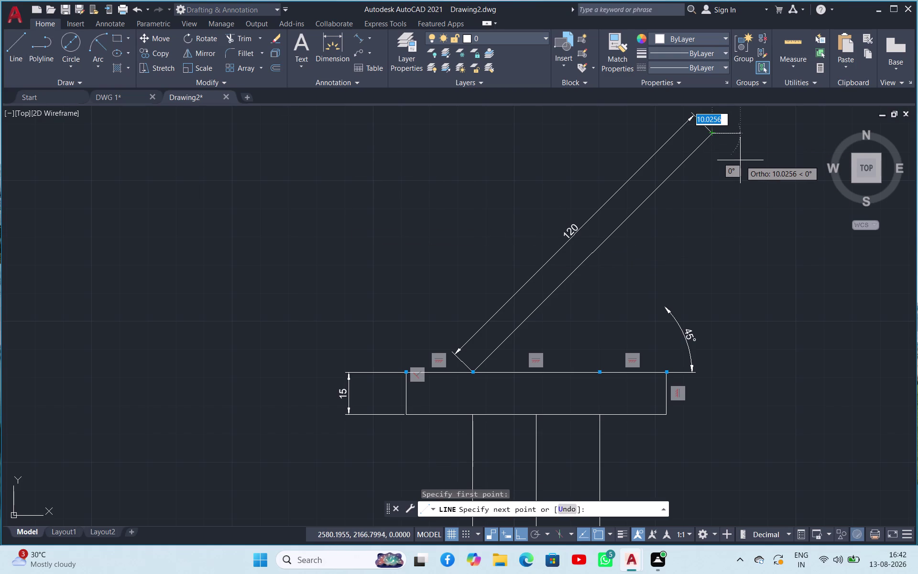
key(Tab)
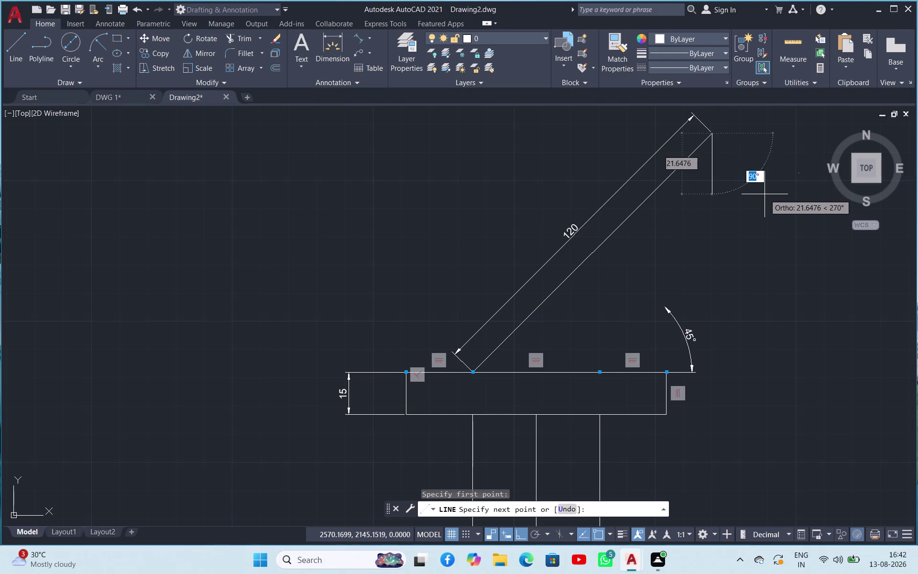
click(547, 531)
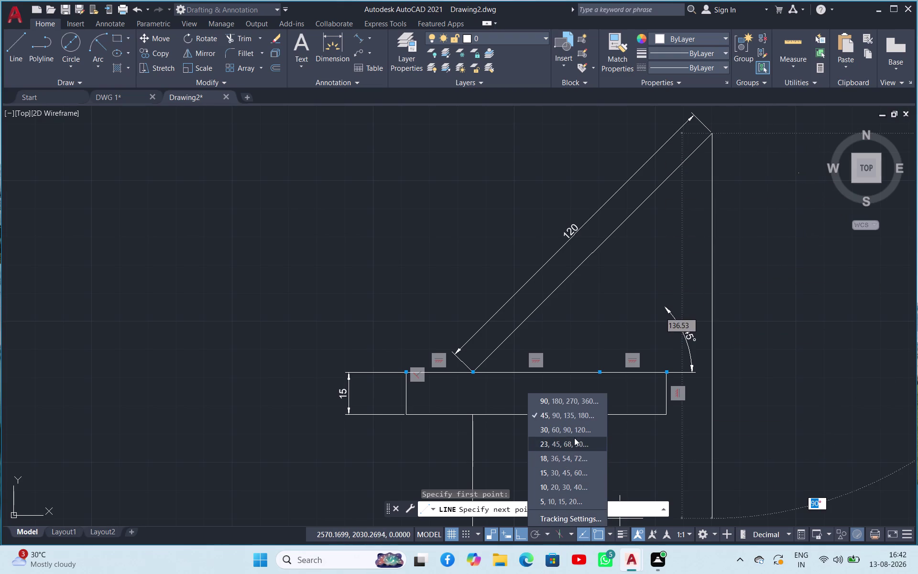
click(577, 433)
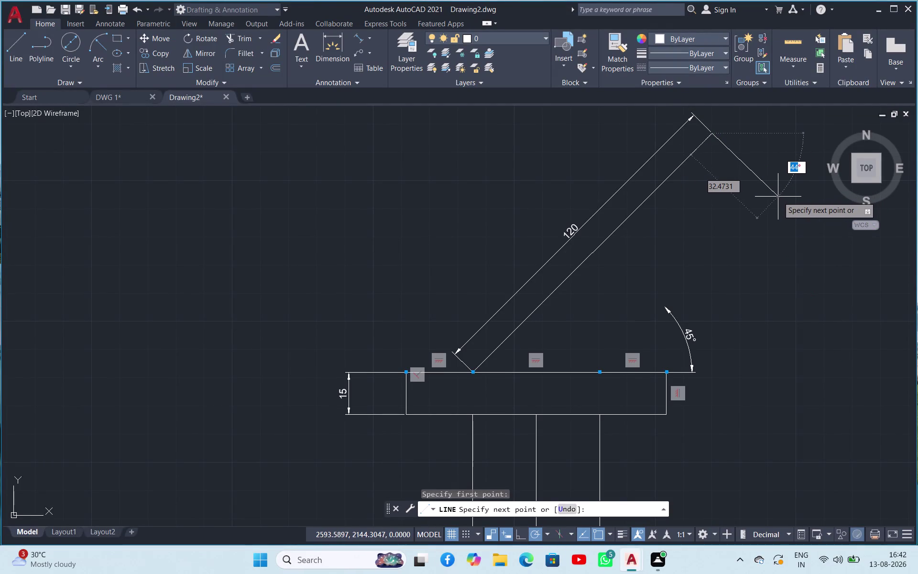
text(45)
key(Return)
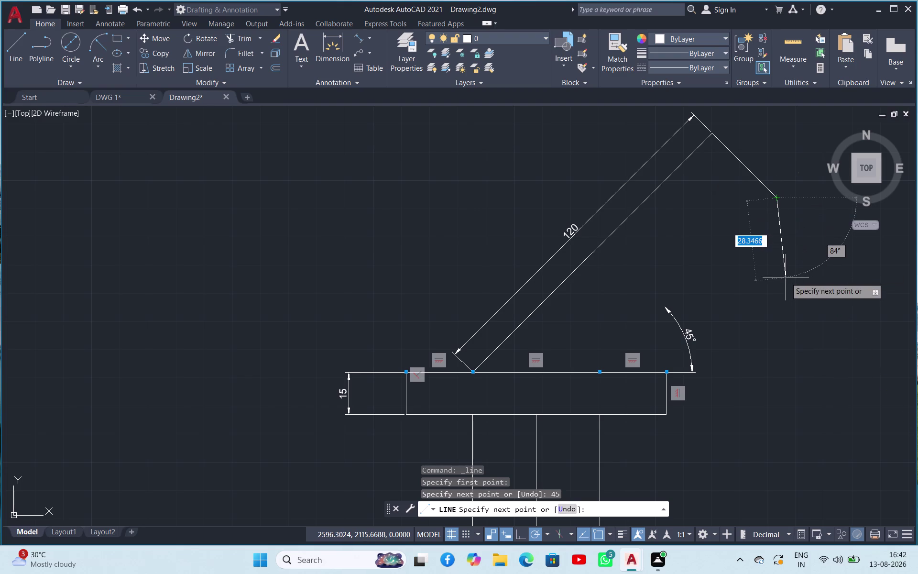
key(Escape)
Draw a 100-long line at 45° from the bar, parallel to the 120 edge.
click(16, 44)
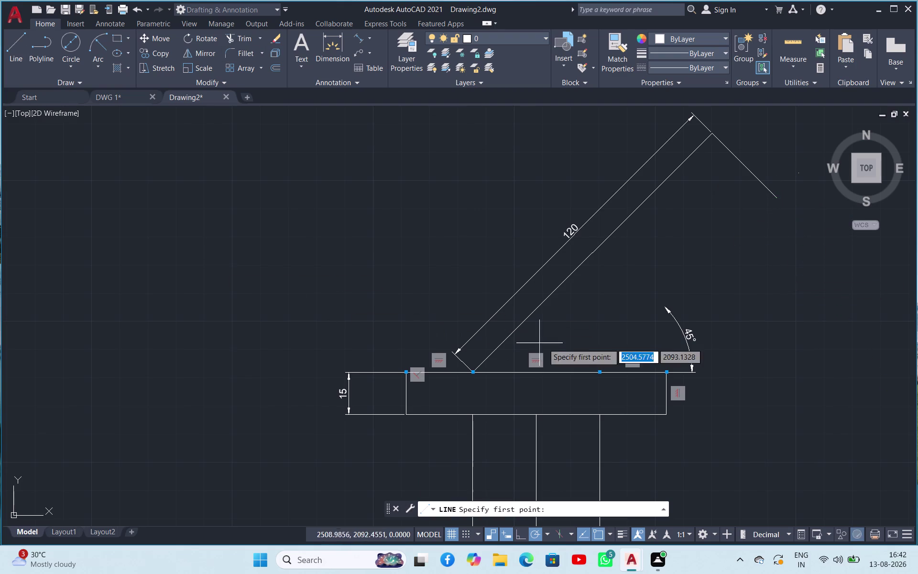
click(602, 373)
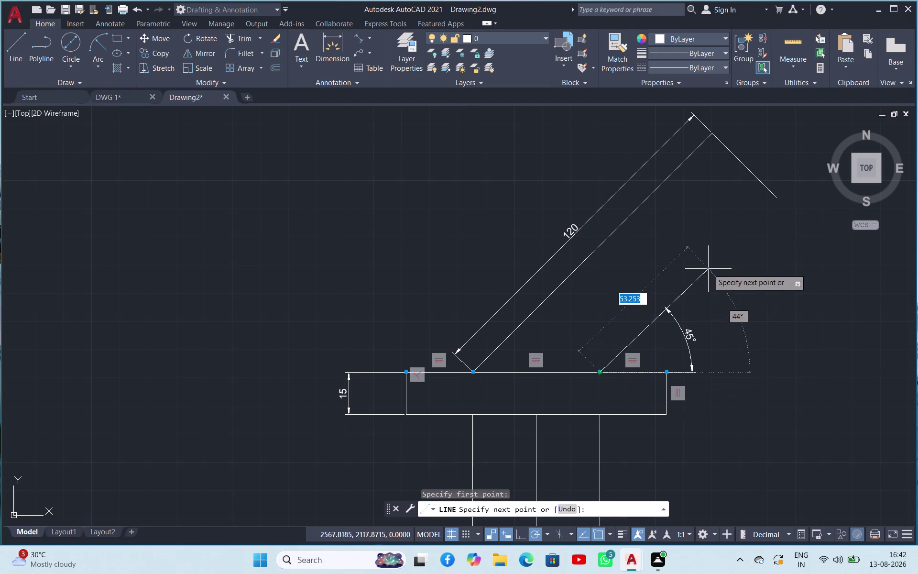
click(525, 529)
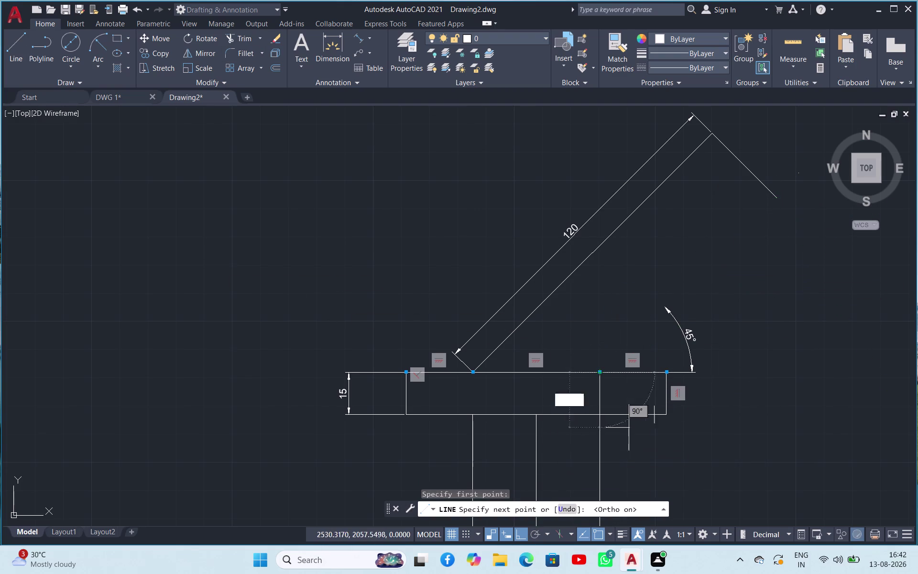
key(1)
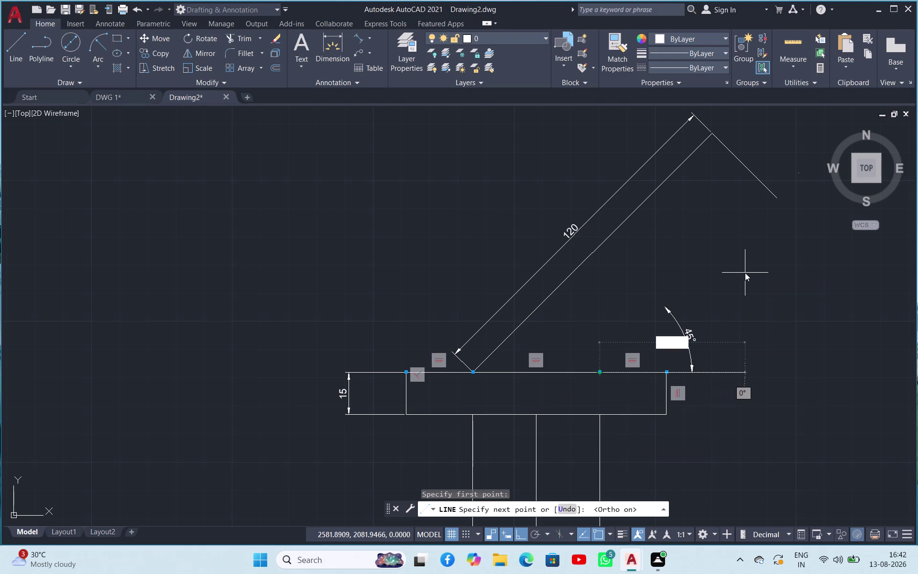
text(00)
key(Tab)
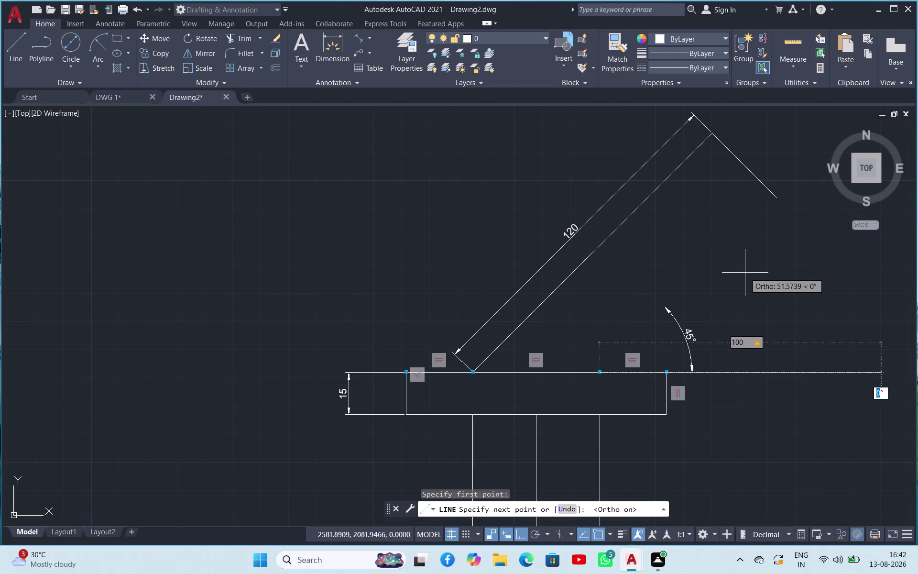
text(45)
key(Return)
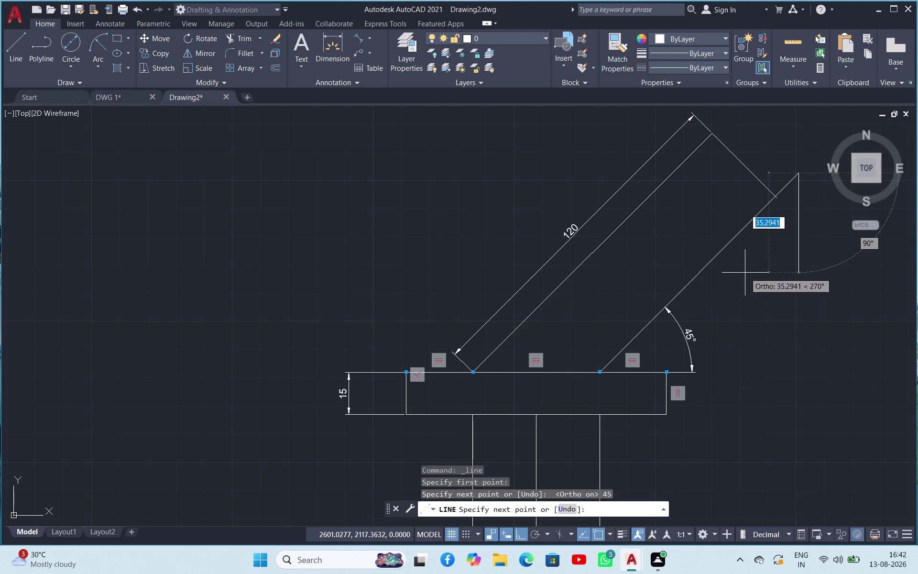
key(Escape)
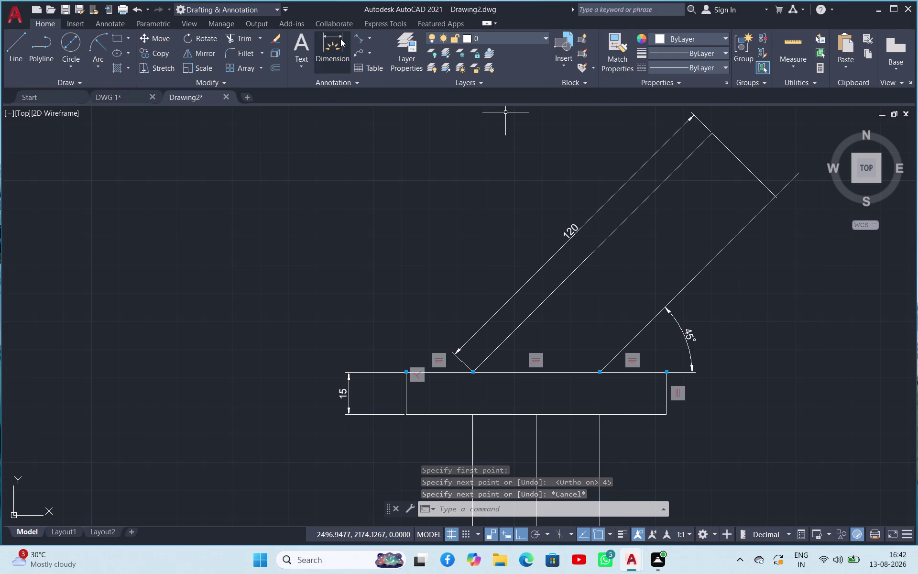
Trim away the overshooting ends of the new inclined line.
click(240, 35)
key(space)
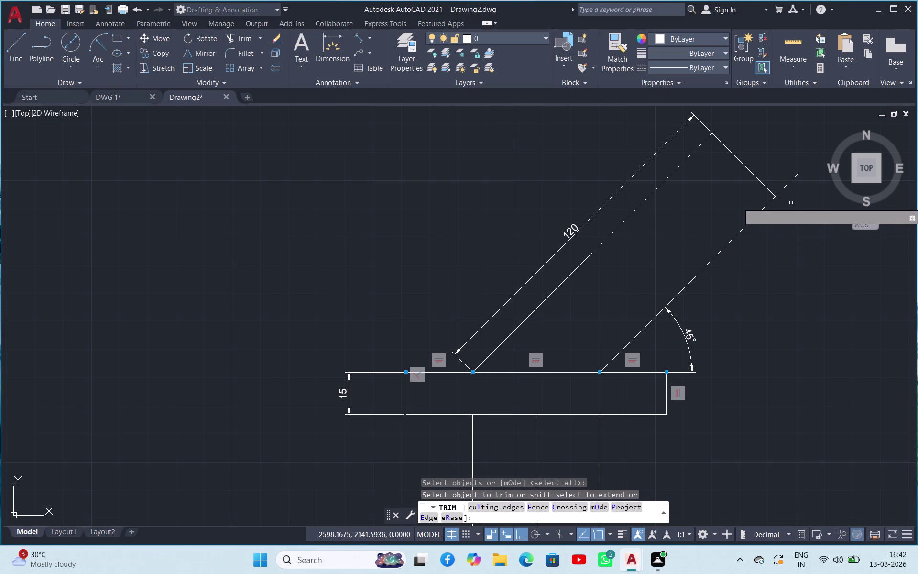
scroll(up, 3)
scroll(up, 3)
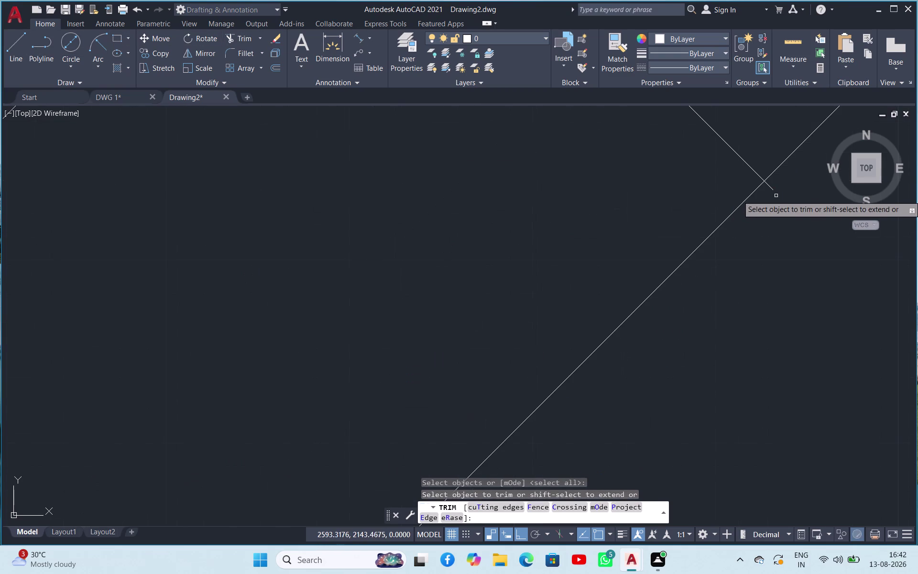
click(772, 189)
click(778, 167)
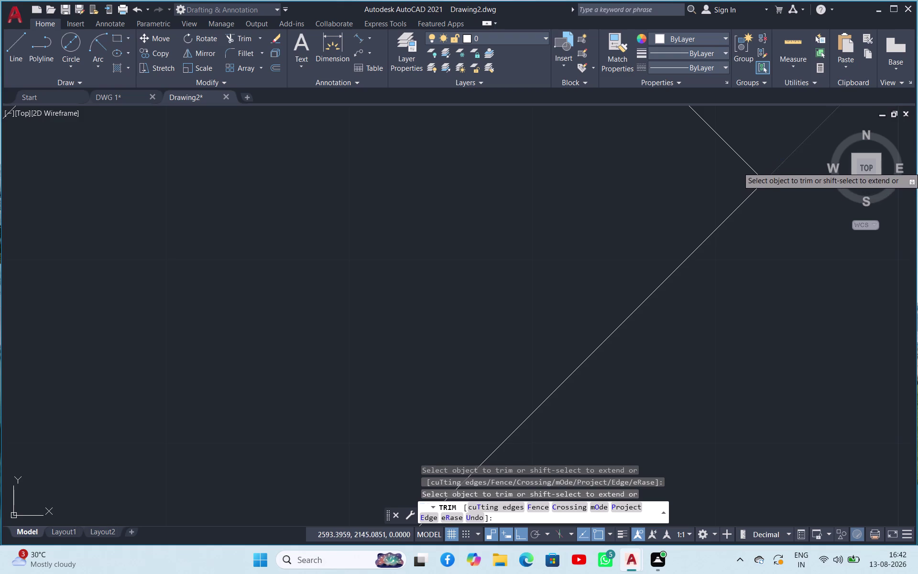
scroll(up, 3)
scroll(down, 3)
key(Escape)
scroll(down, 3)
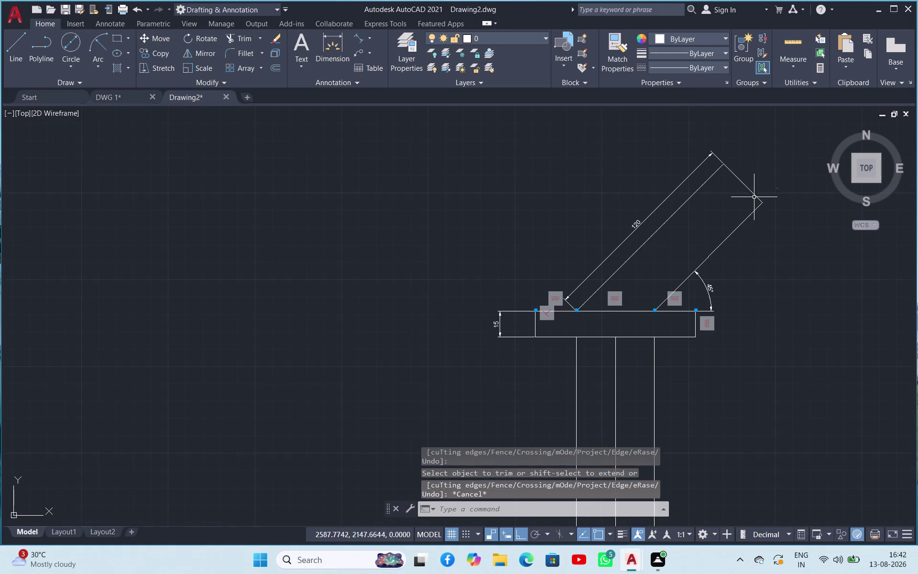
Start an aligned dimension on the inclined line, then cancel it.
click(360, 38)
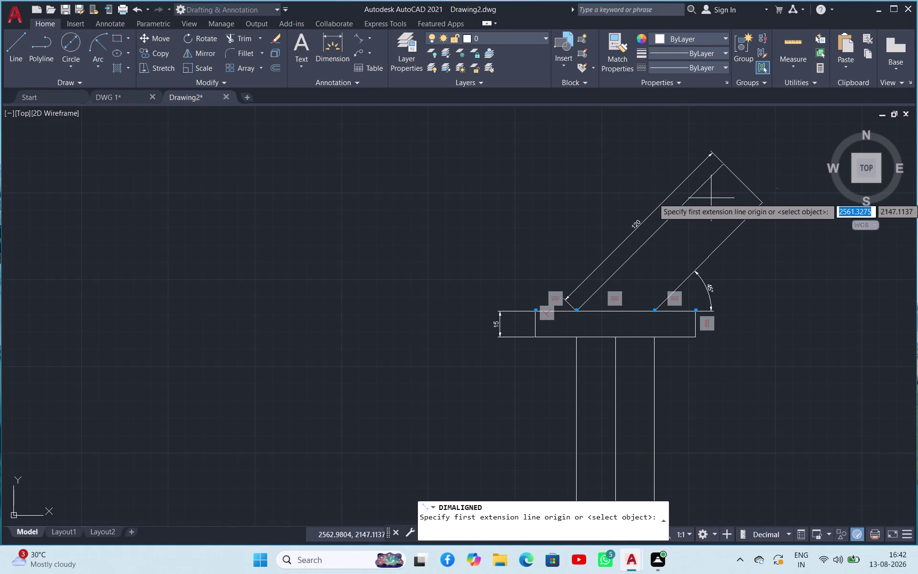
key(space)
click(745, 184)
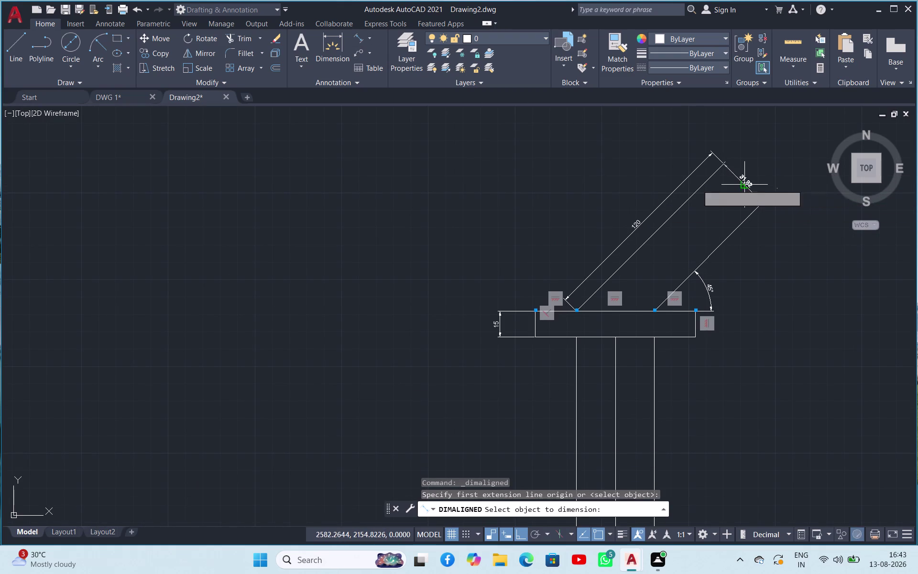
scroll(up, 3)
scroll(down, 3)
key(Escape)
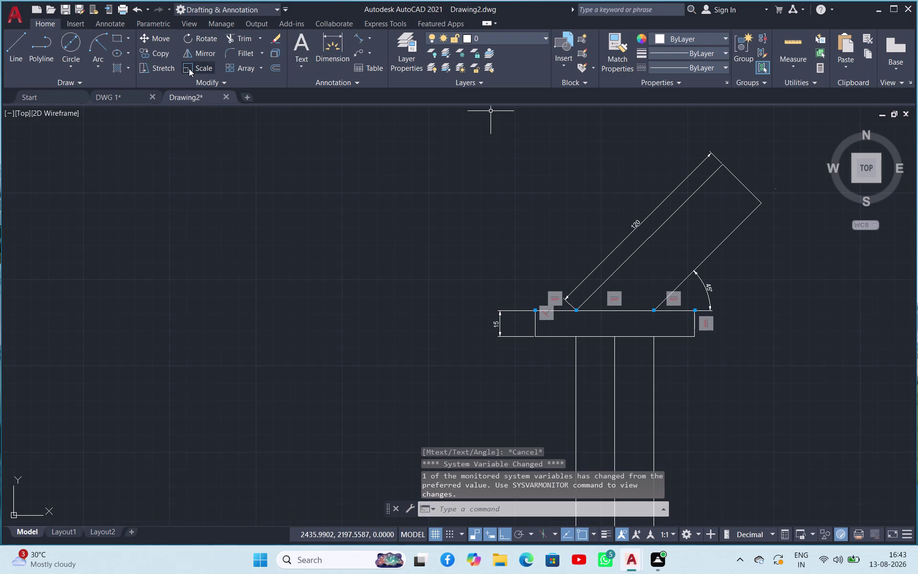
Fillet the two parallel lines to cap the link's top with an arc.
click(234, 55)
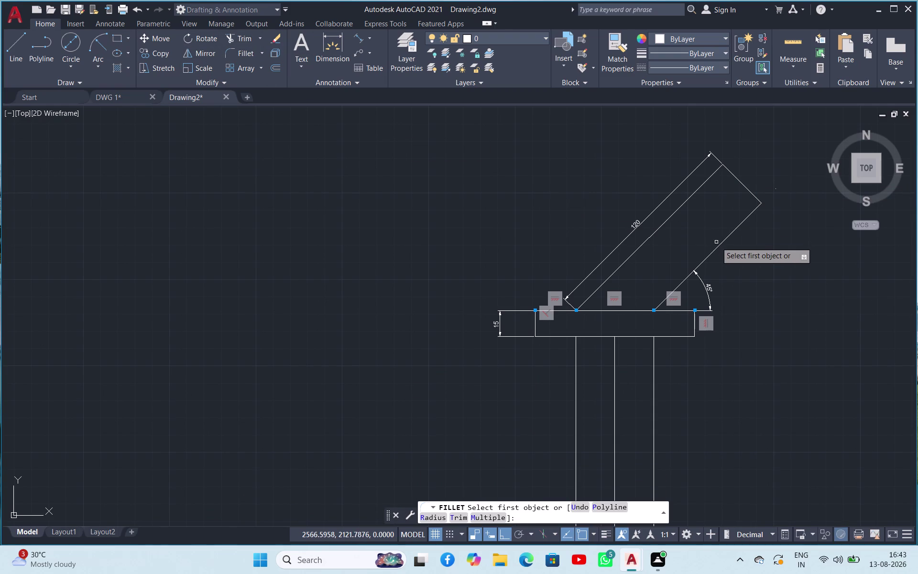
click(718, 247)
click(685, 201)
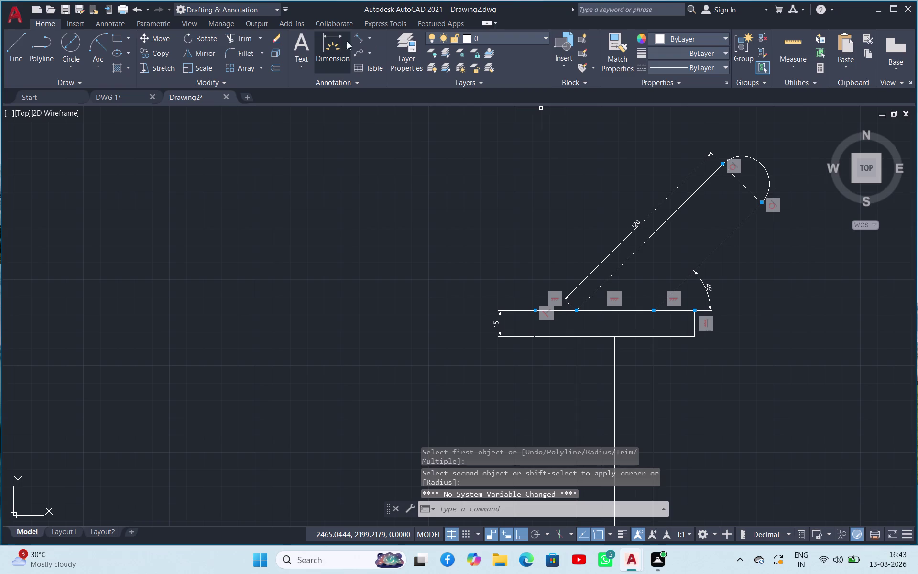
click(370, 40)
Add an R15.91 radius dimension to the rounded link end, placed outside the arc.
click(394, 157)
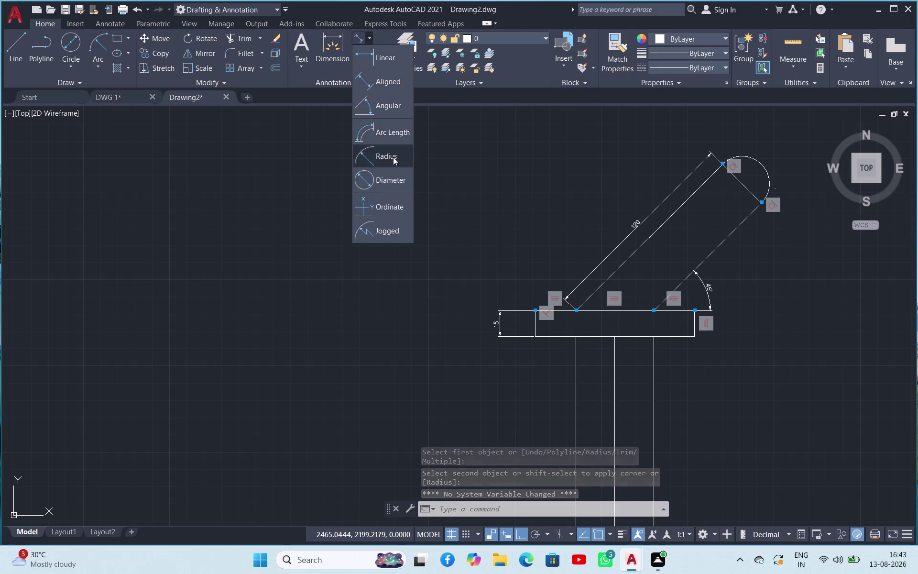
click(762, 163)
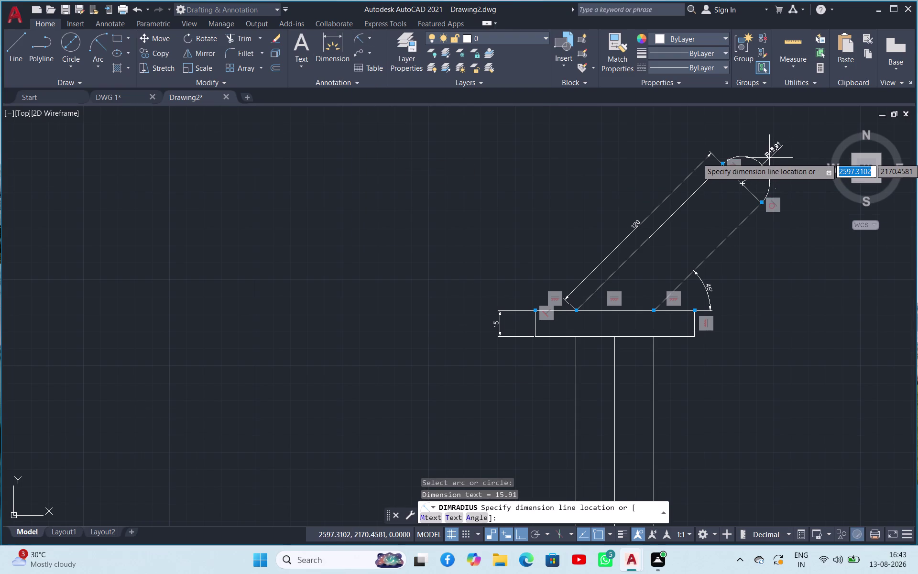
scroll(up, 3)
scroll(down, 3)
scroll(down, 3)
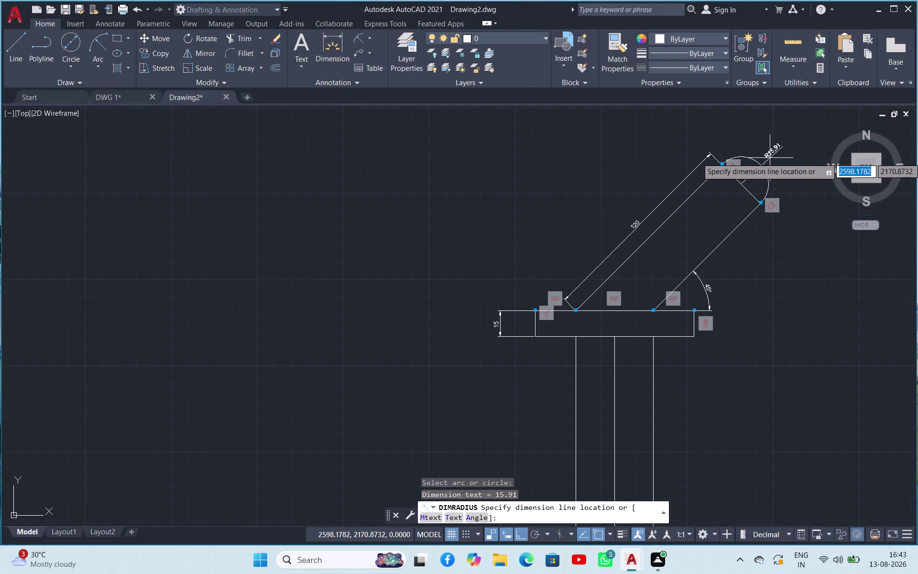
scroll(up, 3)
scroll(down, 3)
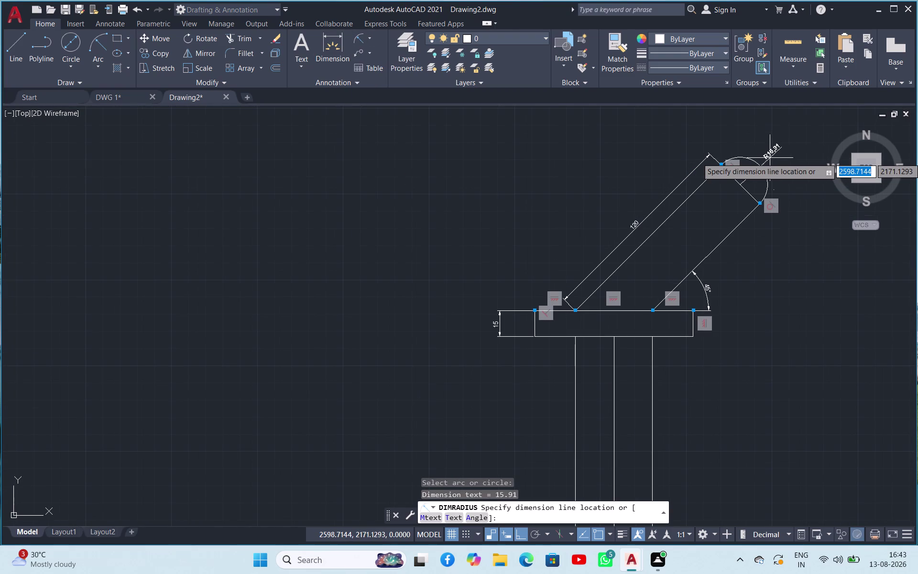
click(770, 158)
key(Escape)
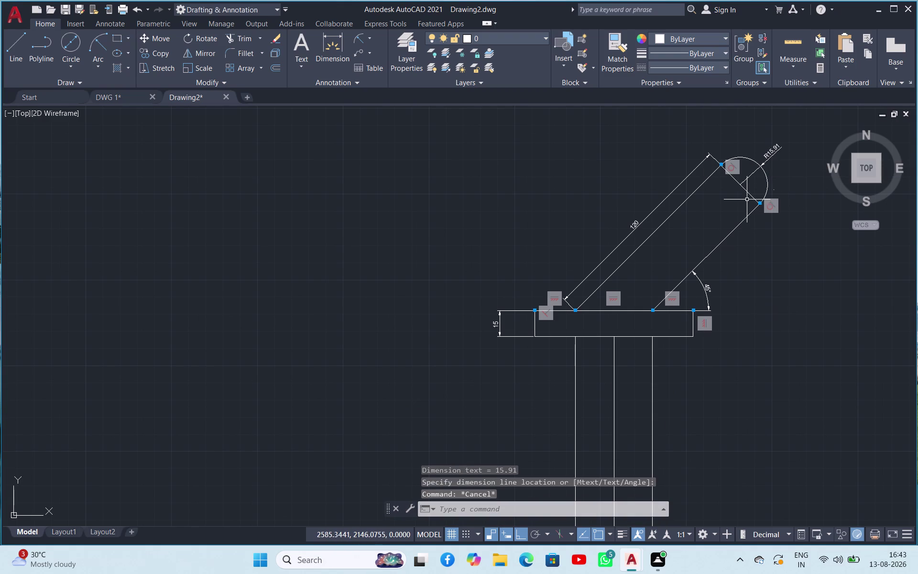
click(748, 194)
key(Escape)
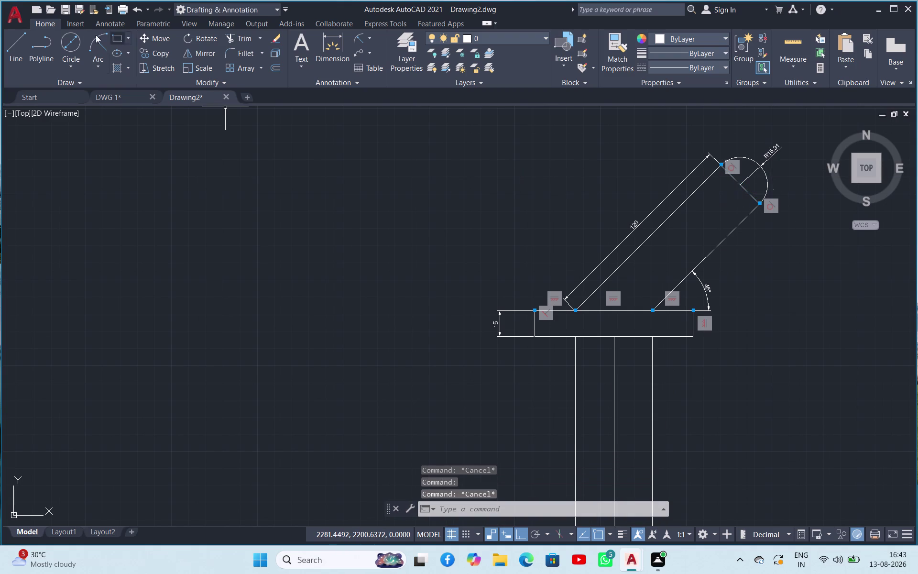
Draw a 15-diameter circle centred on the arc's centre.
click(70, 35)
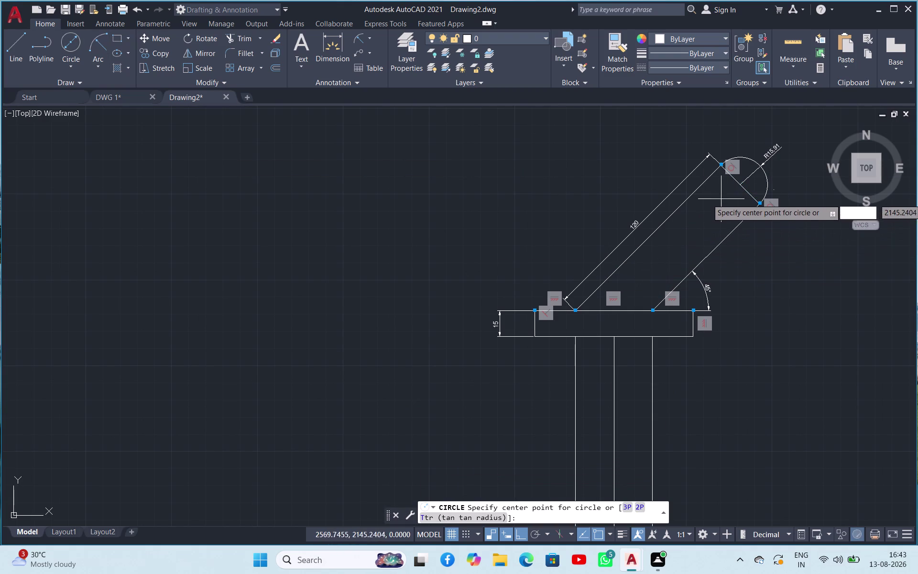
click(739, 188)
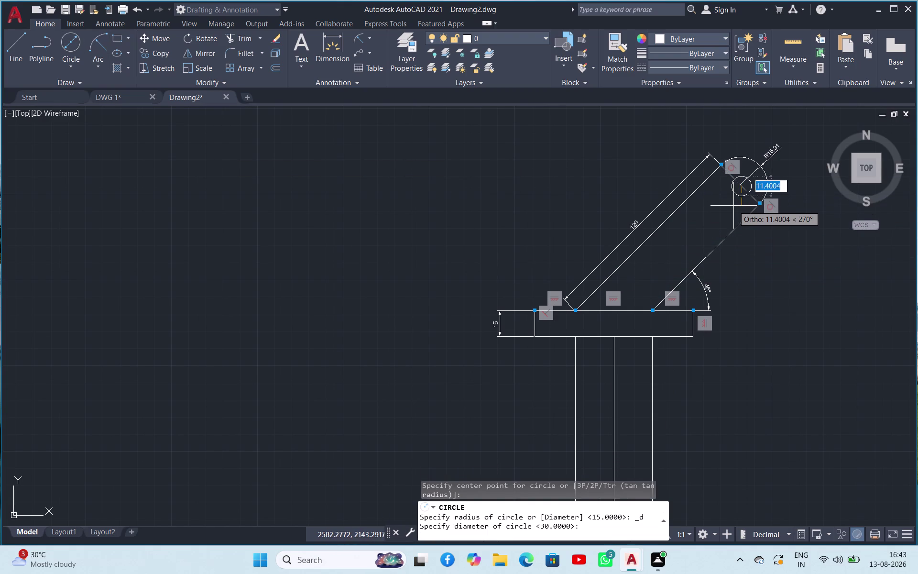
text(15)
key(Return)
key(Escape)
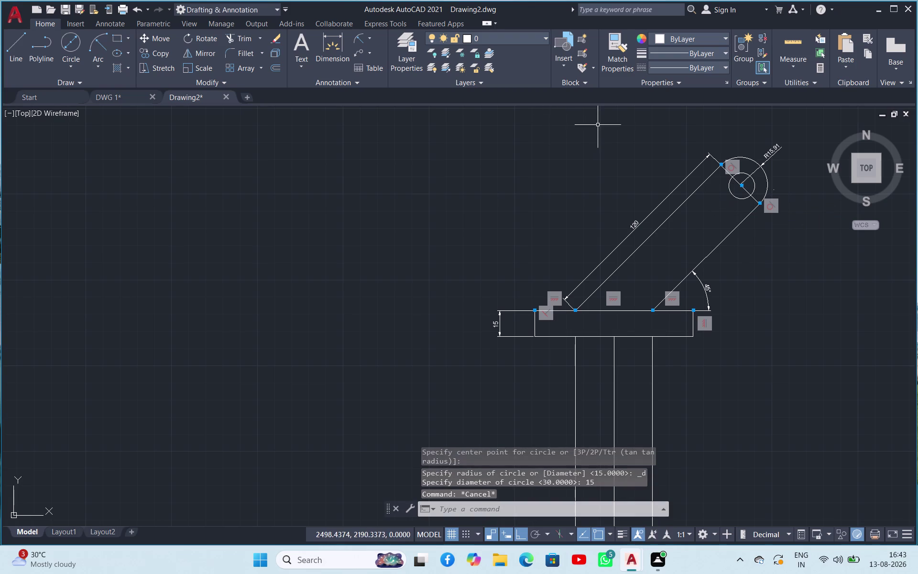
Delete the stray object inside the new circle.
click(754, 197)
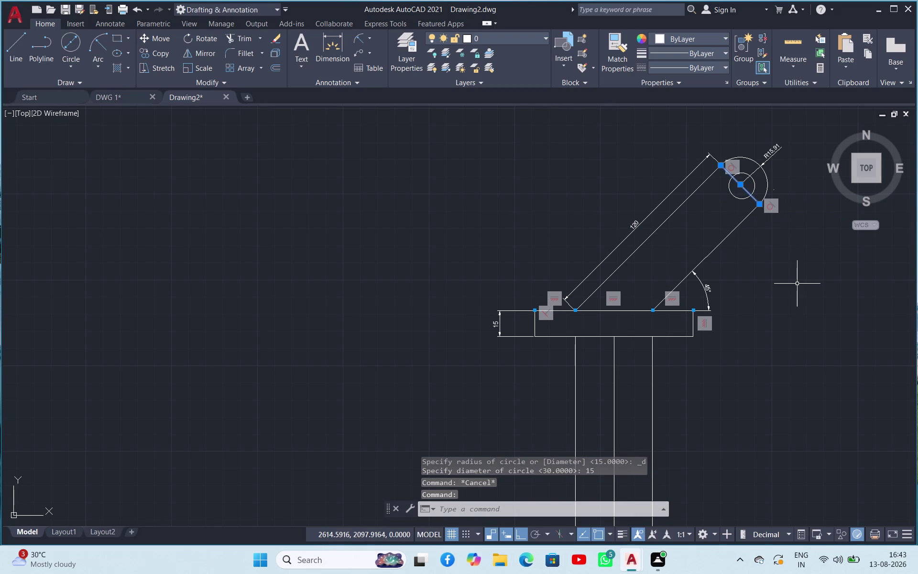
key(Delete)
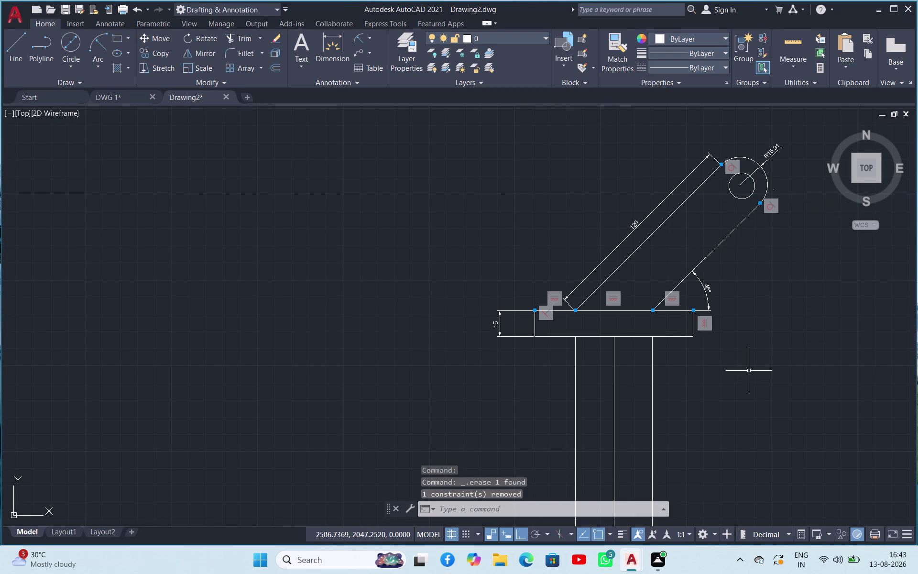
scroll(up, 3)
scroll(down, 3)
Open the R15.91 label, clear its text and adjust the text box width.
scroll(up, 3)
double_click(725, 213)
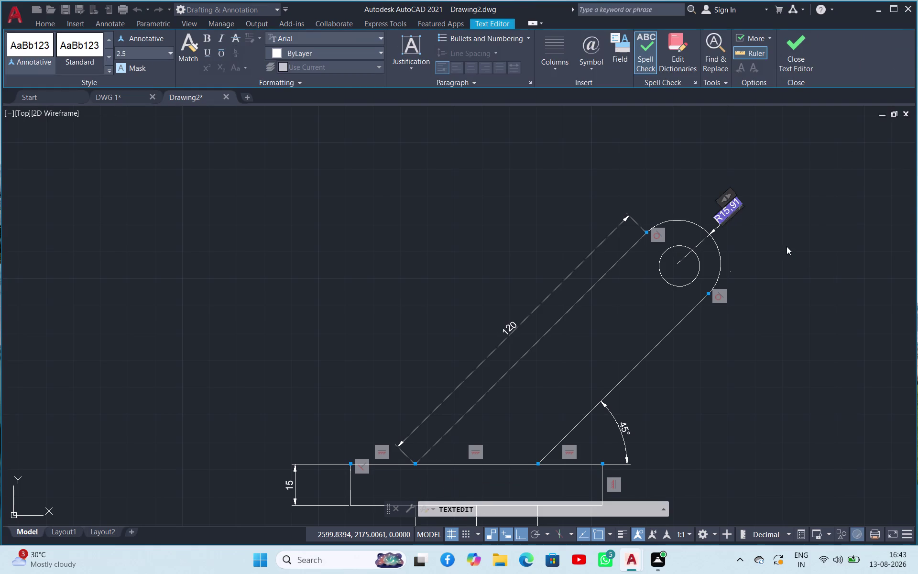
key(r)
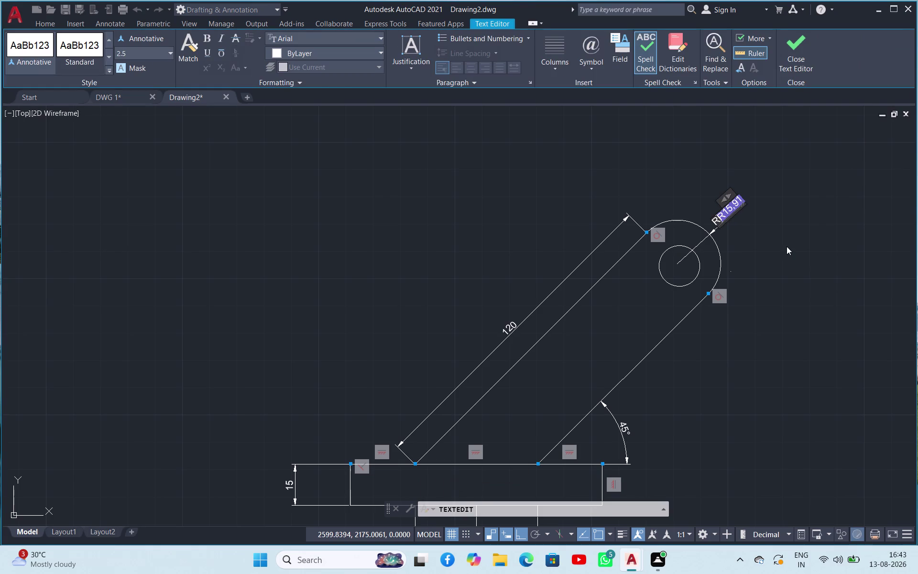
key(BackSpace)
key(BackSpace)
key(BackSpace)
key(BackSpace)
key(BackSpace)
key(BackSpace)
key(BackSpace)
key(BackSpace)
key(BackSpace)
key(BackSpace)
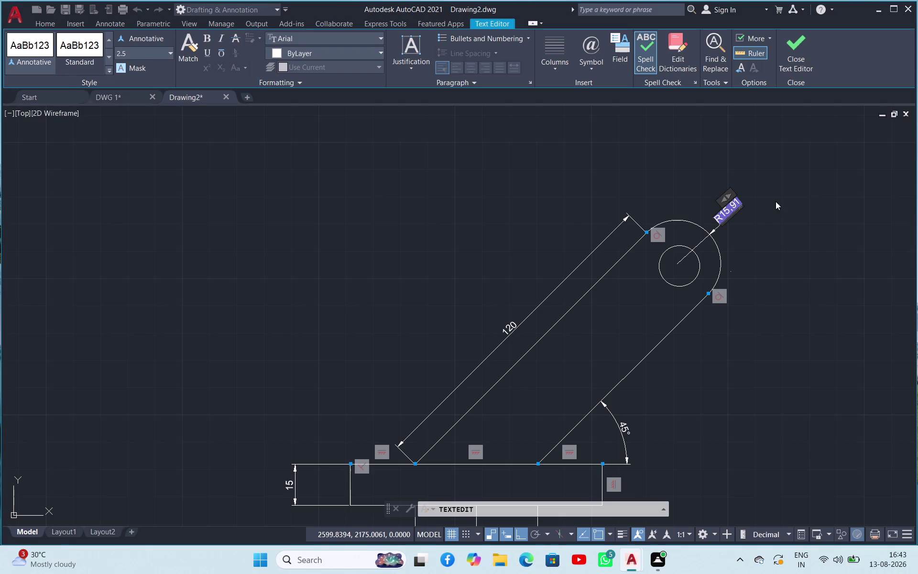
drag(729, 195, 752, 182)
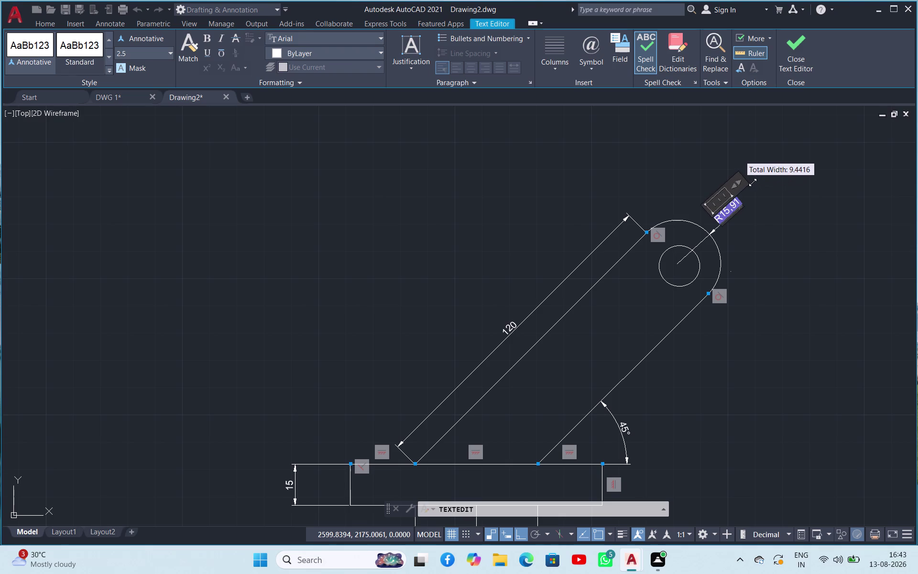
drag(753, 182, 729, 200)
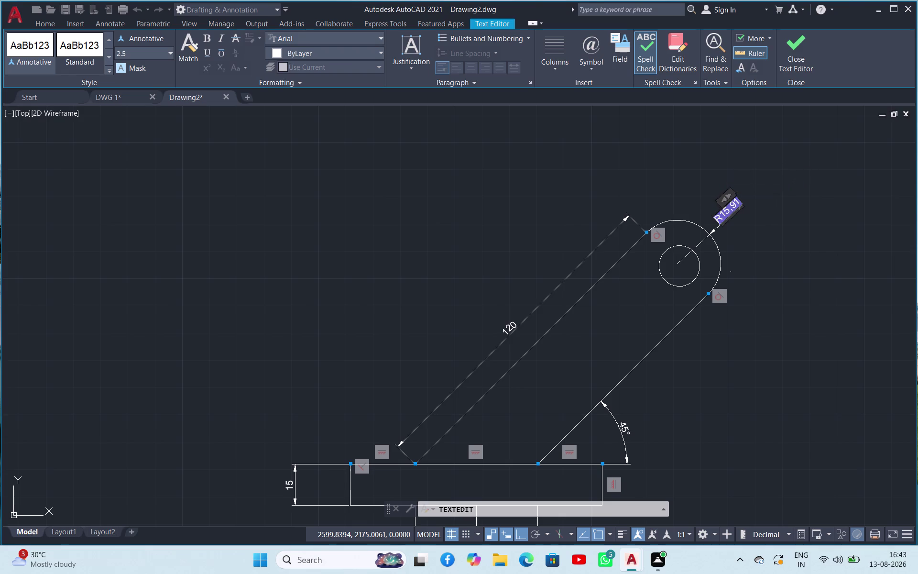
click(763, 252)
key(Escape)
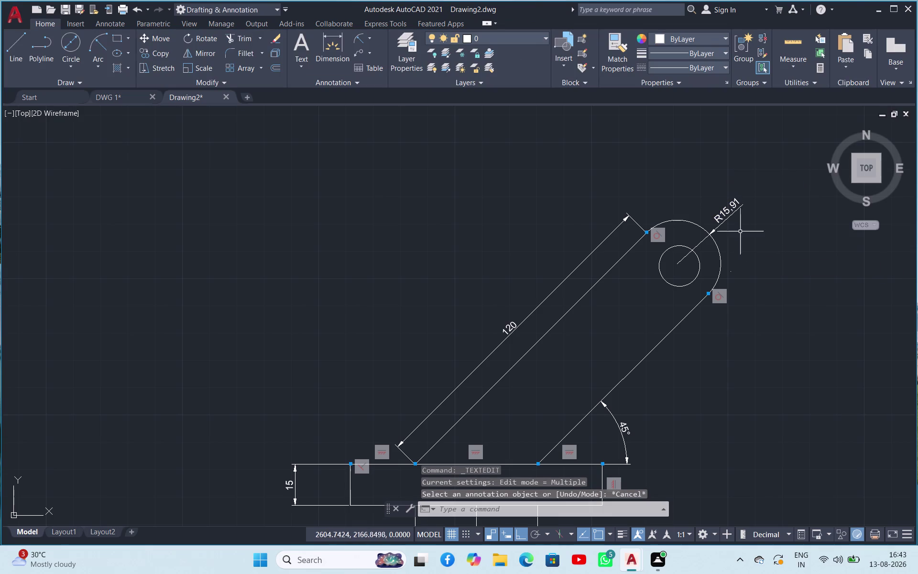
Reopen the radius label and enter 15 as its value.
click(725, 211)
click(721, 217)
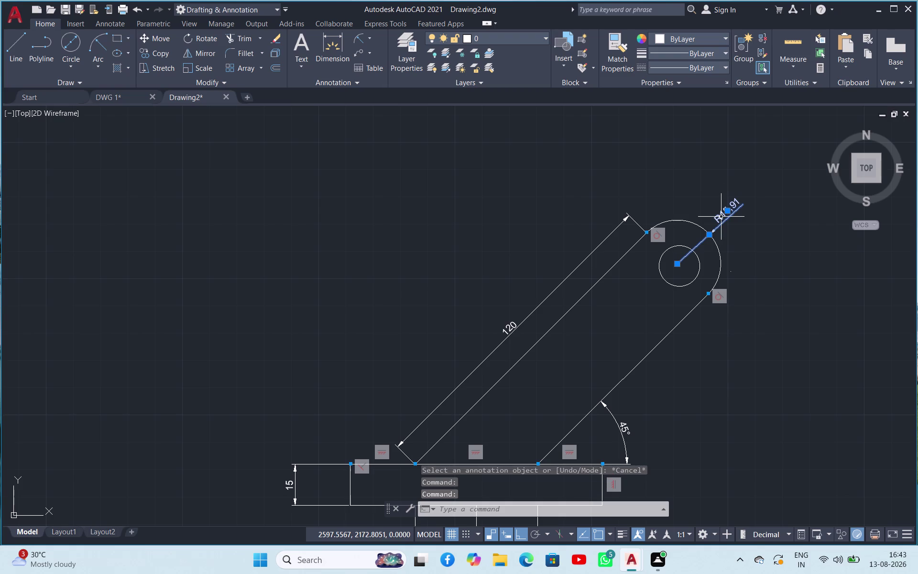
double_click(721, 217)
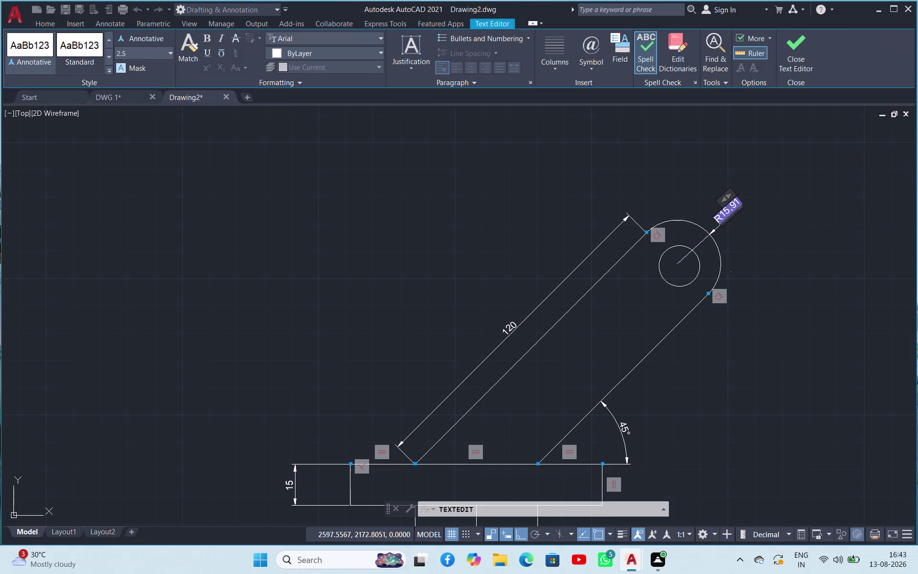
key(r)
text(15)
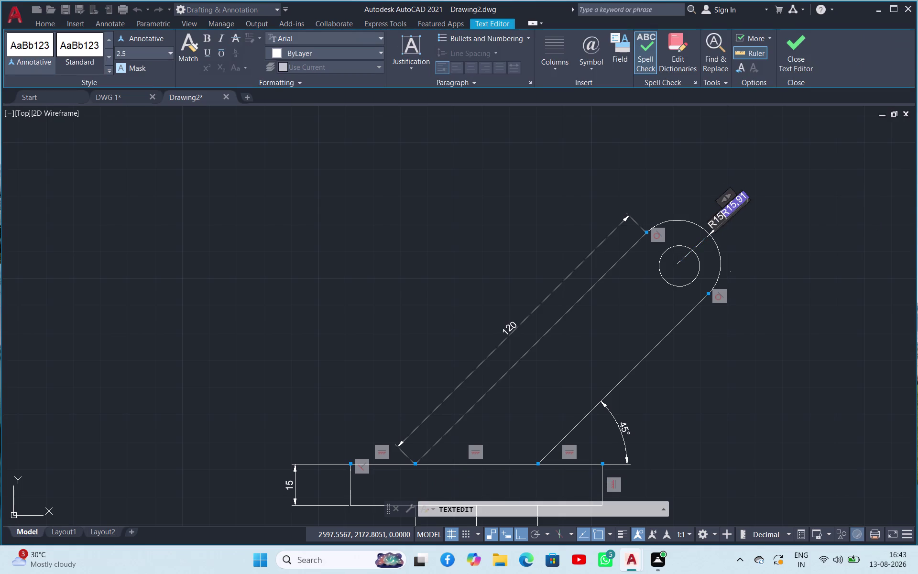
click(805, 44)
click(771, 204)
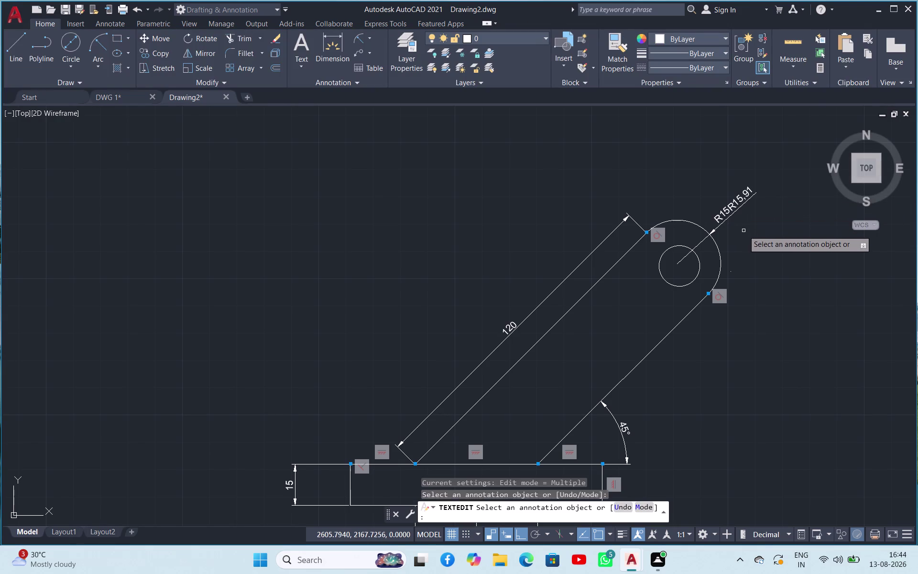
scroll(up, 3)
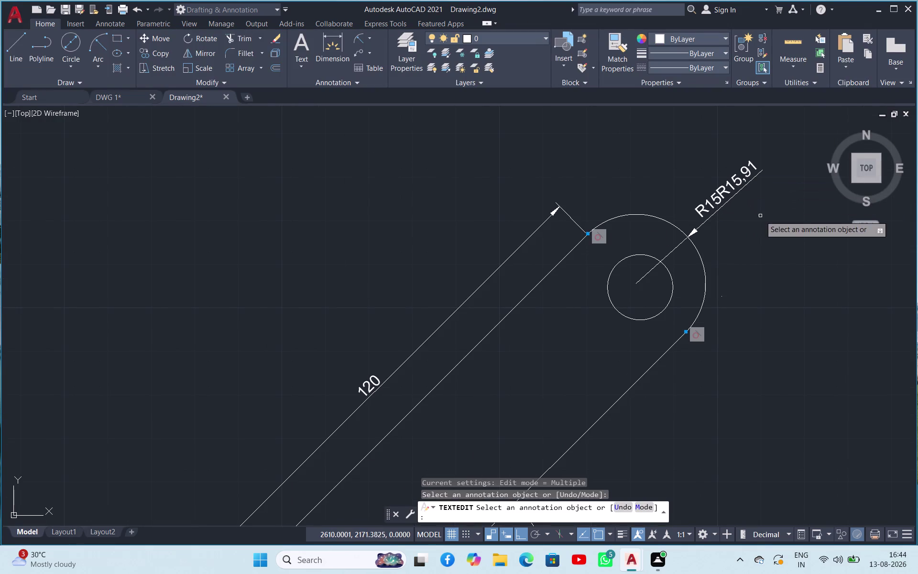
key(Escape)
Delete the leftover old value so the label reads R15, and close the editor.
double_click(741, 180)
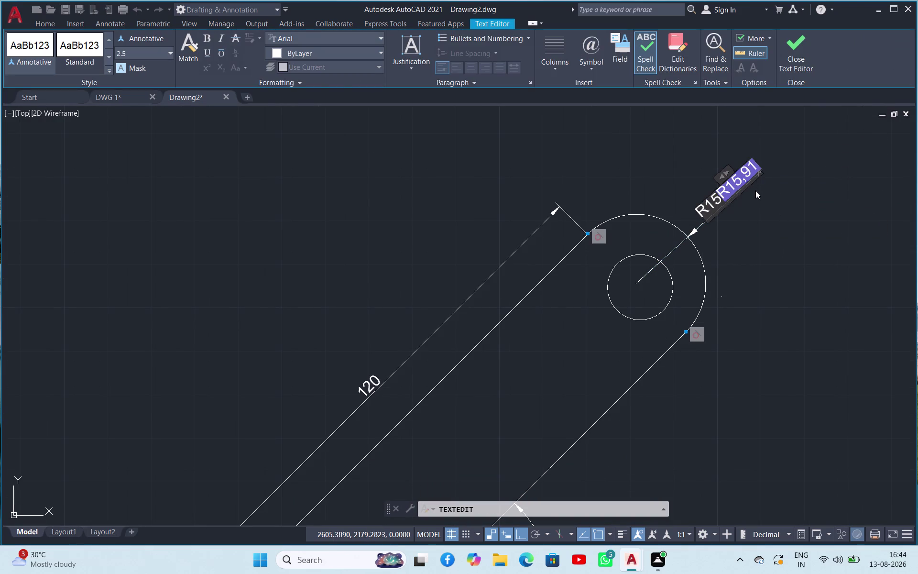
key(BackSpace)
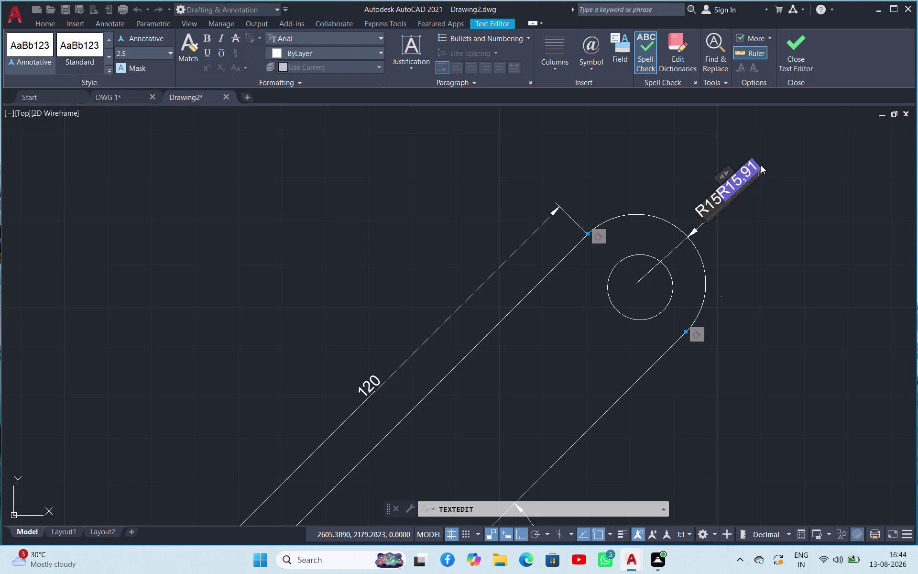
click(757, 165)
key(Delete)
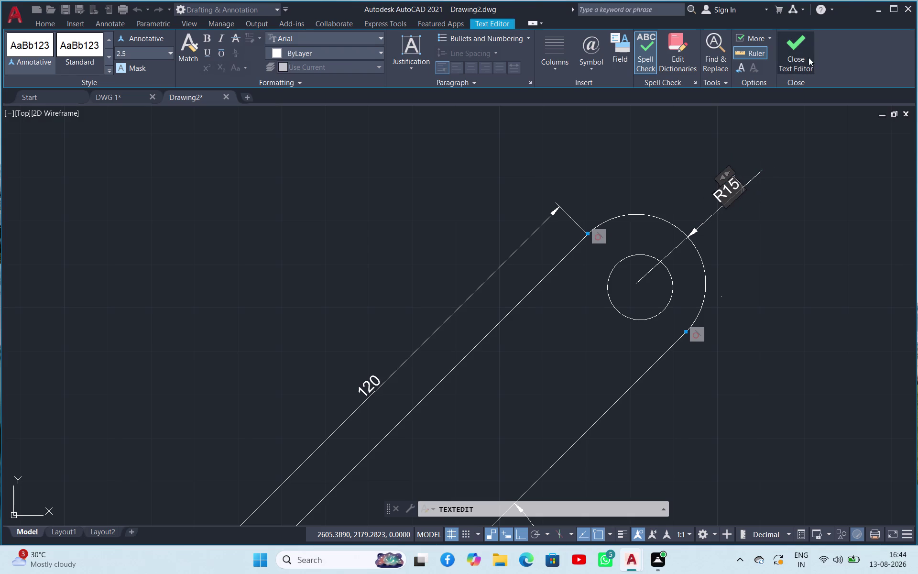
click(804, 47)
click(742, 236)
key(Escape)
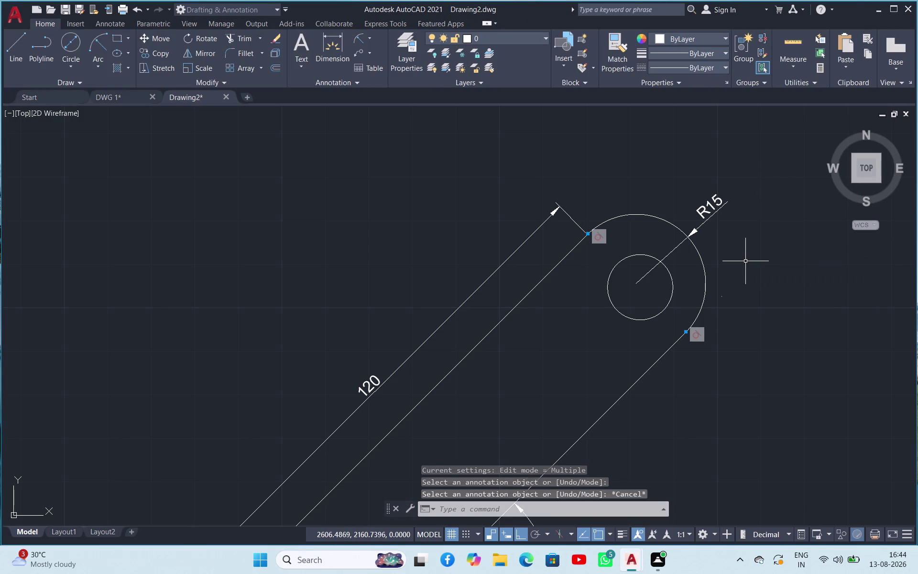
scroll(up, 3)
scroll(down, 3)
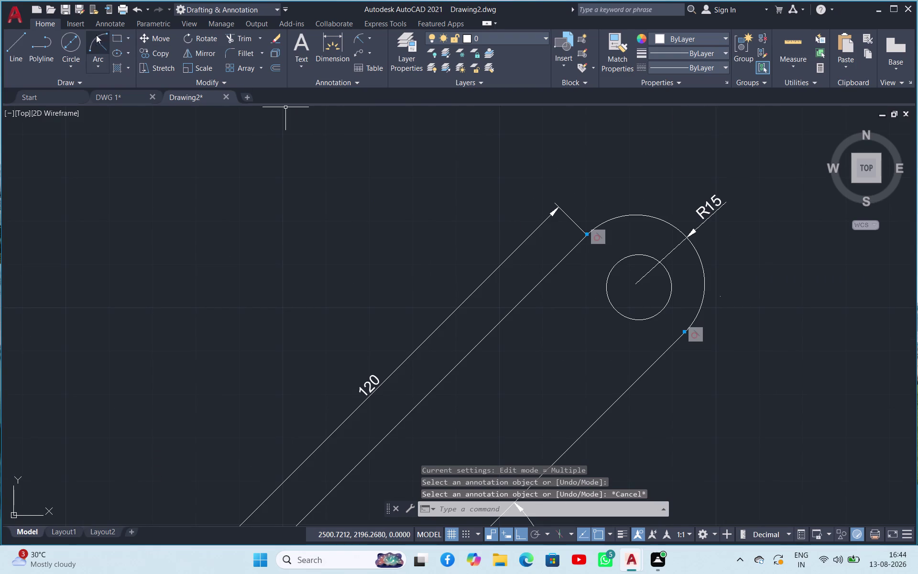
click(343, 45)
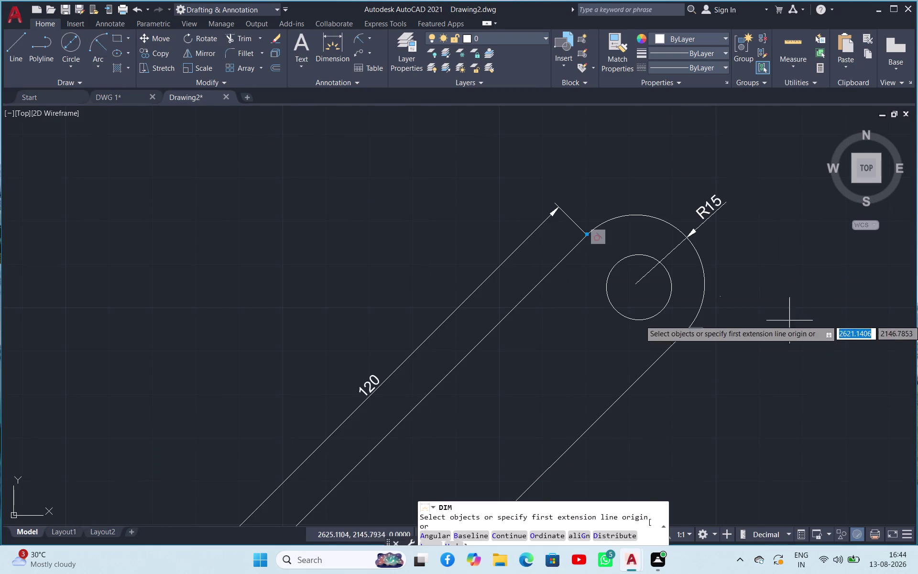
click(669, 276)
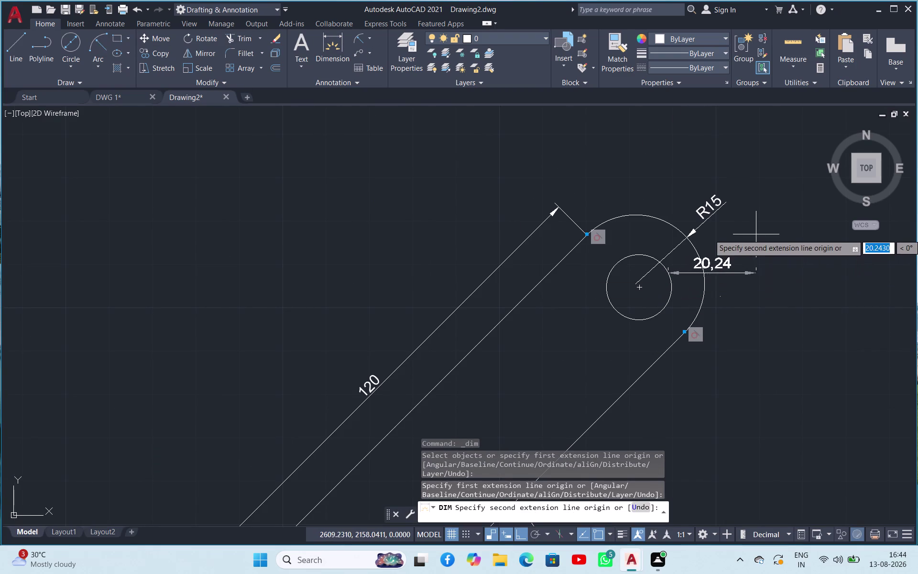
key(Escape)
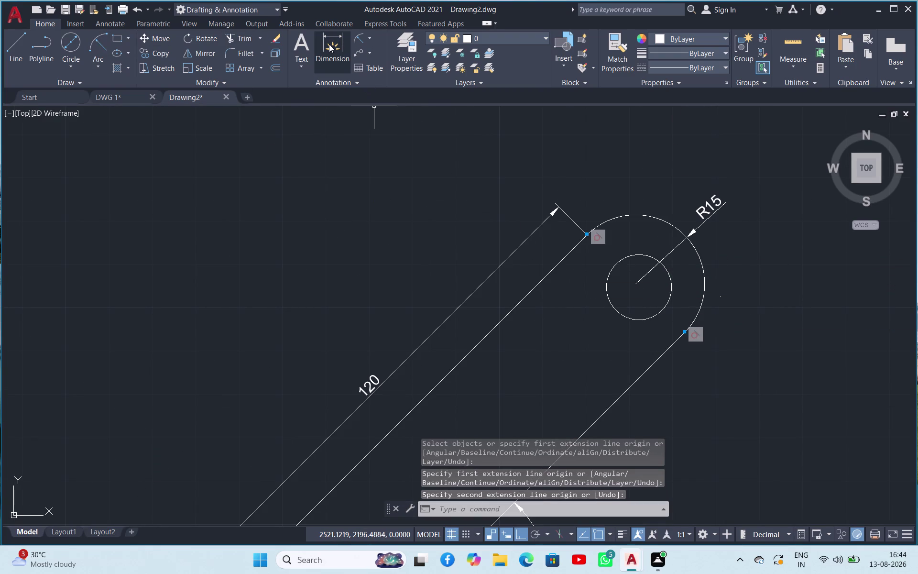
click(329, 44)
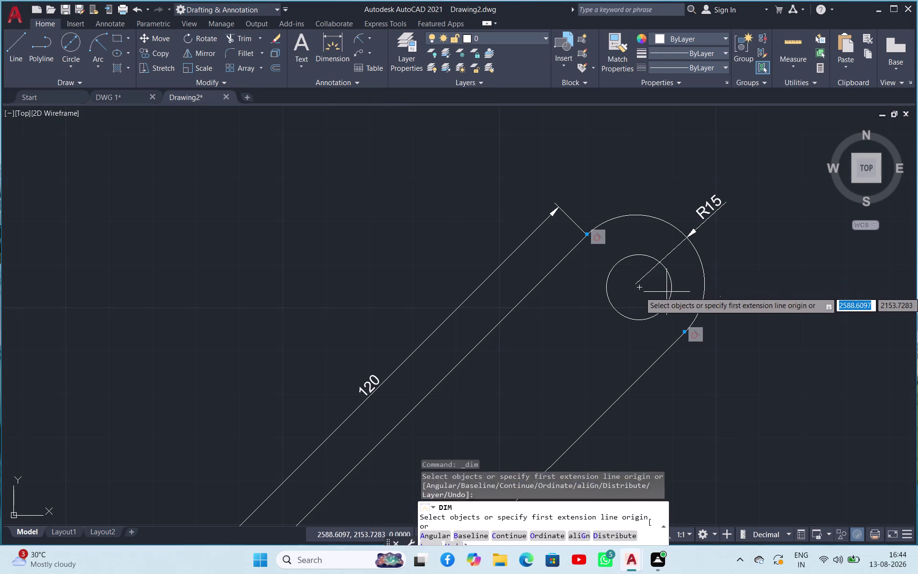
click(669, 269)
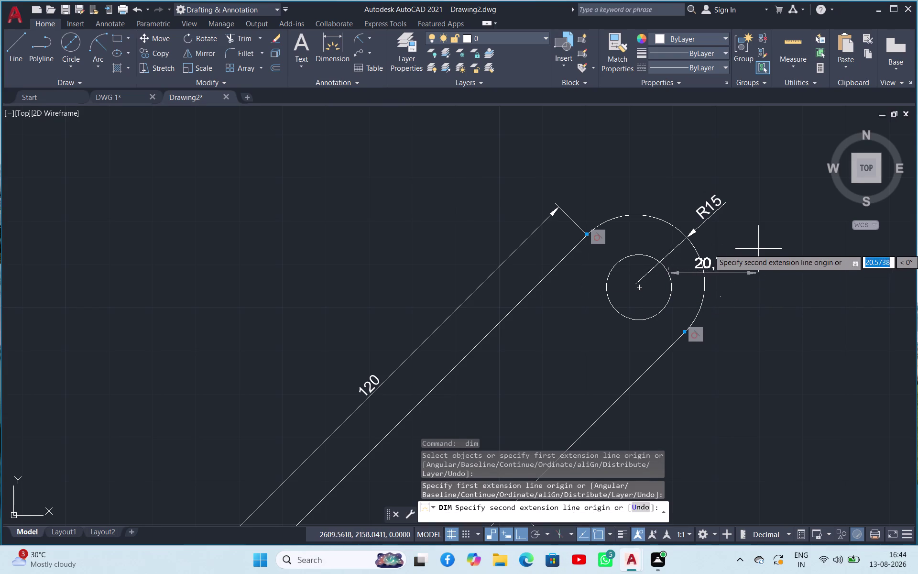
key(Escape)
scroll(up, 3)
scroll(down, 3)
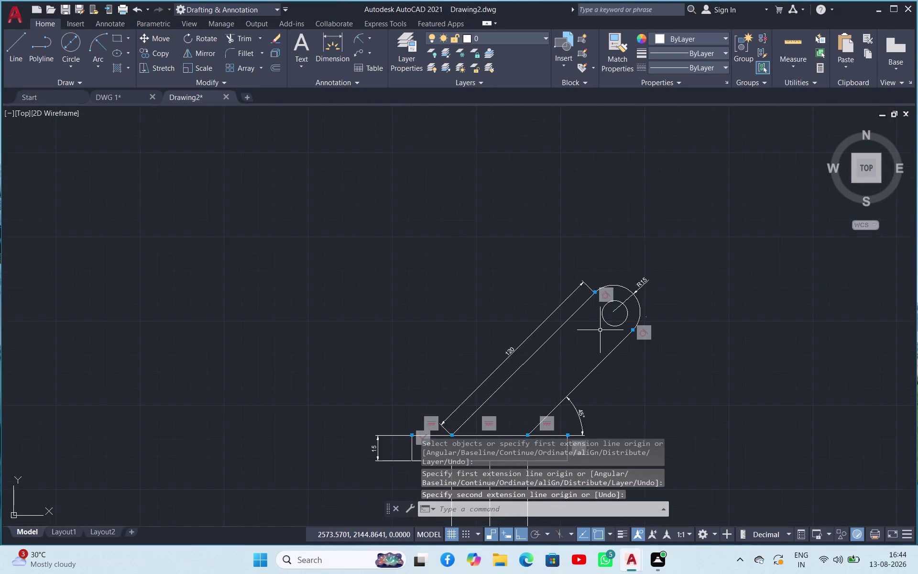
scroll(down, 3)
scroll(up, 3)
scroll(down, 3)
scroll(down, 3)
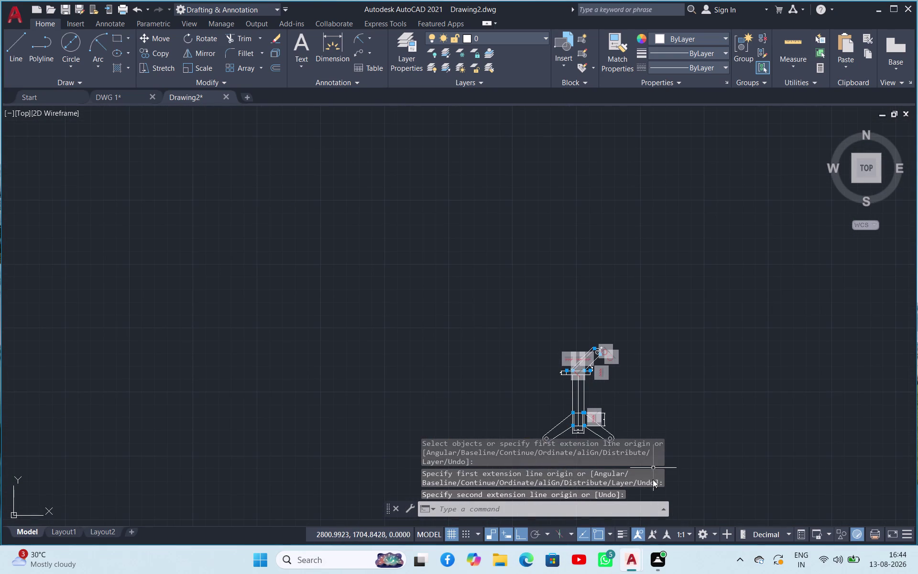
scroll(down, 3)
scroll(up, 3)
scroll(up, 3)
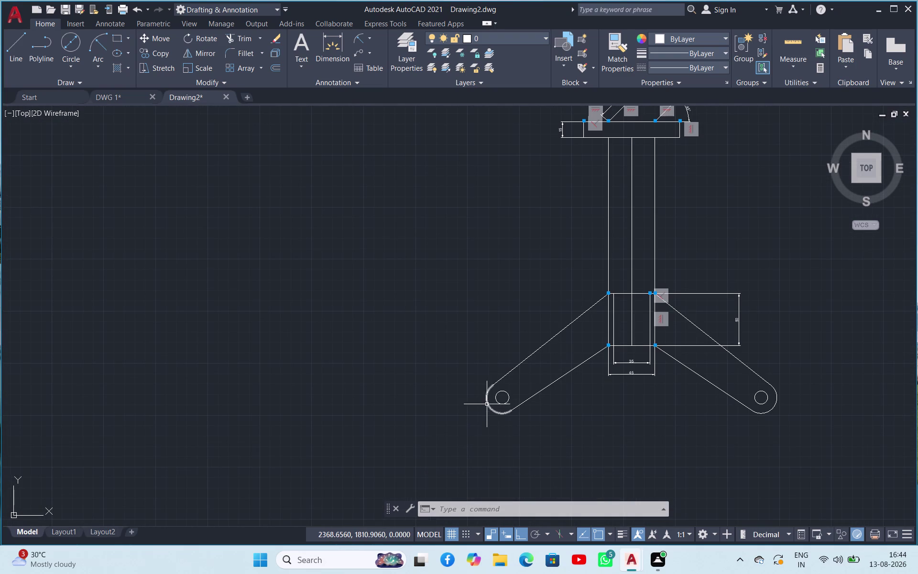
click(487, 404)
click(336, 50)
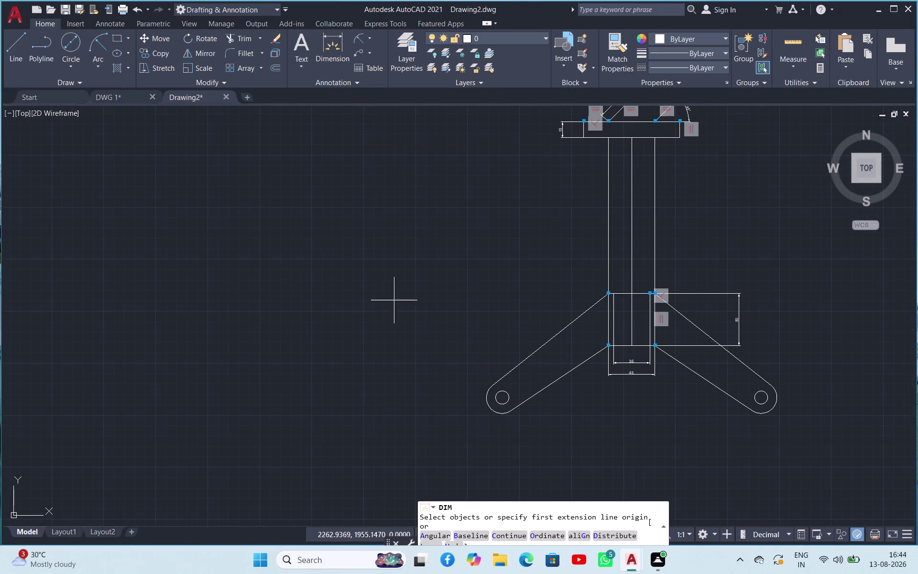
click(491, 405)
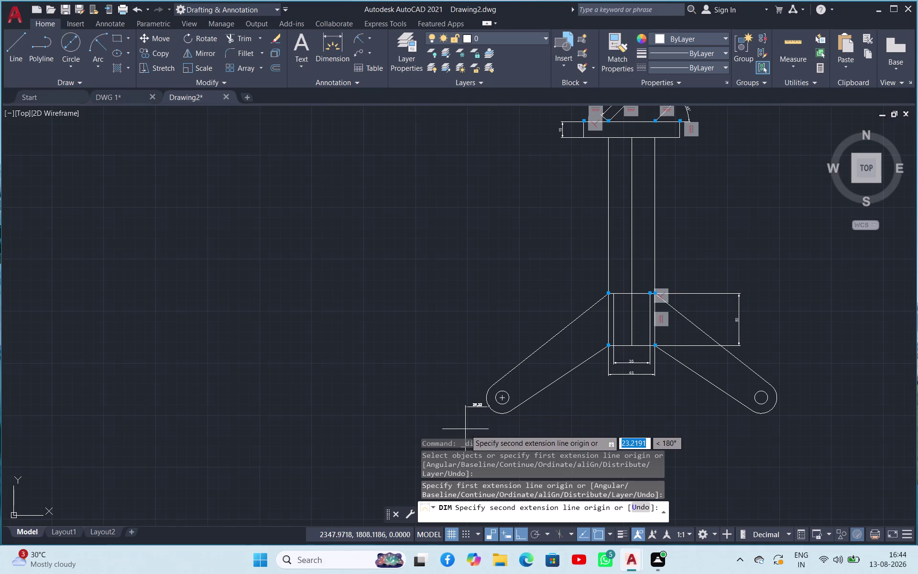
key(Escape)
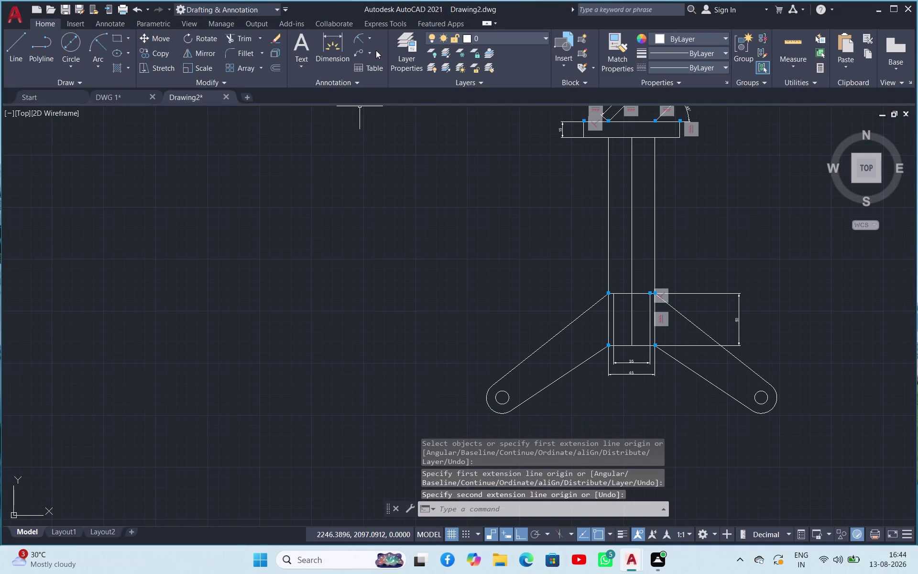
click(368, 44)
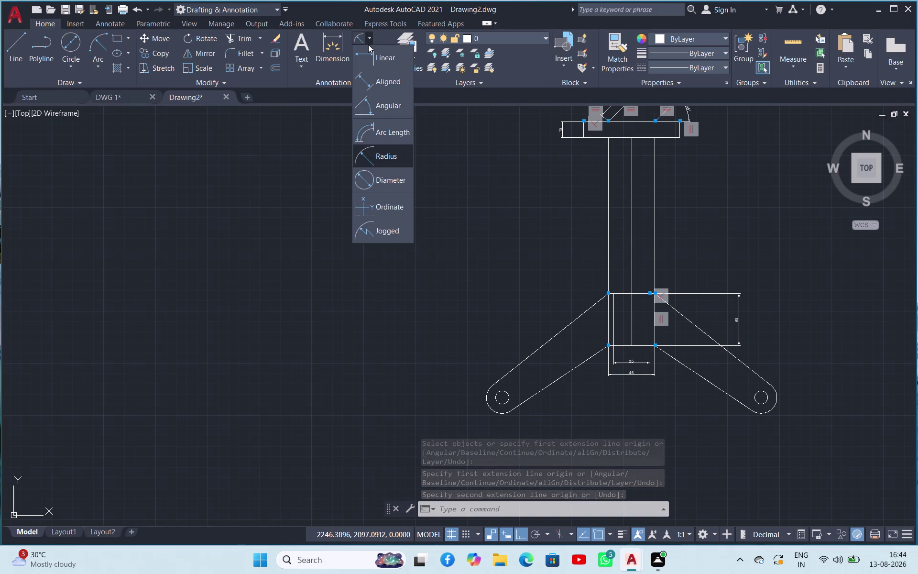
Add a Ø30 diameter dimension to the lower-left arm end circle.
click(372, 172)
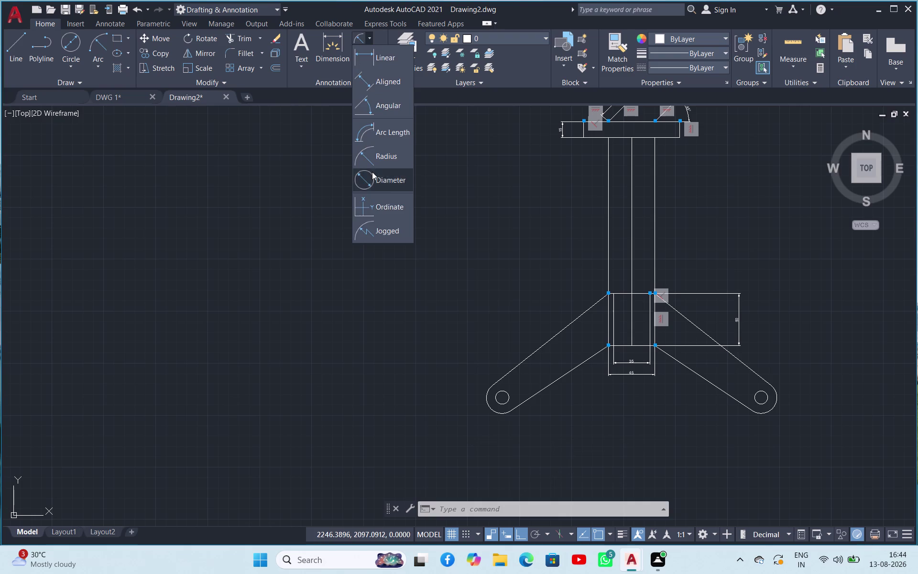
click(486, 399)
click(465, 416)
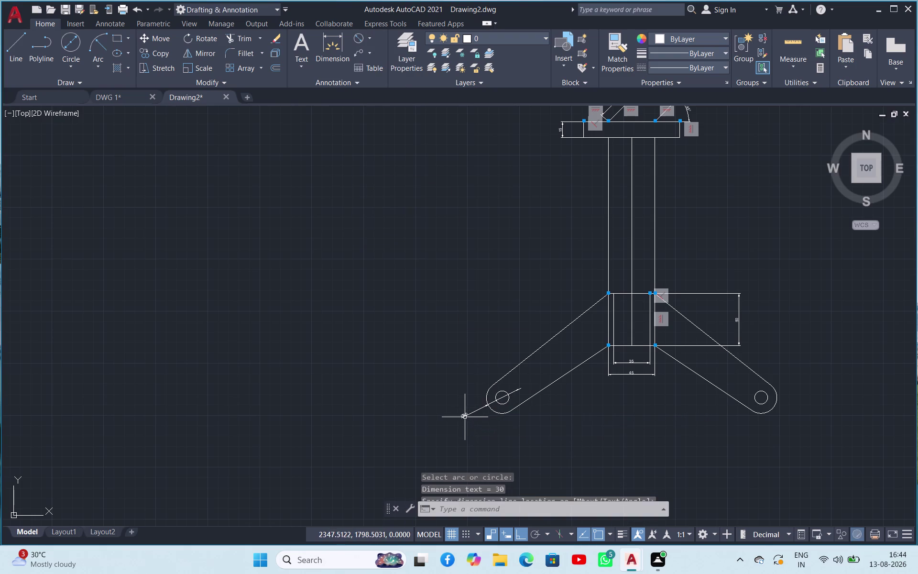
scroll(down, 3)
scroll(up, 3)
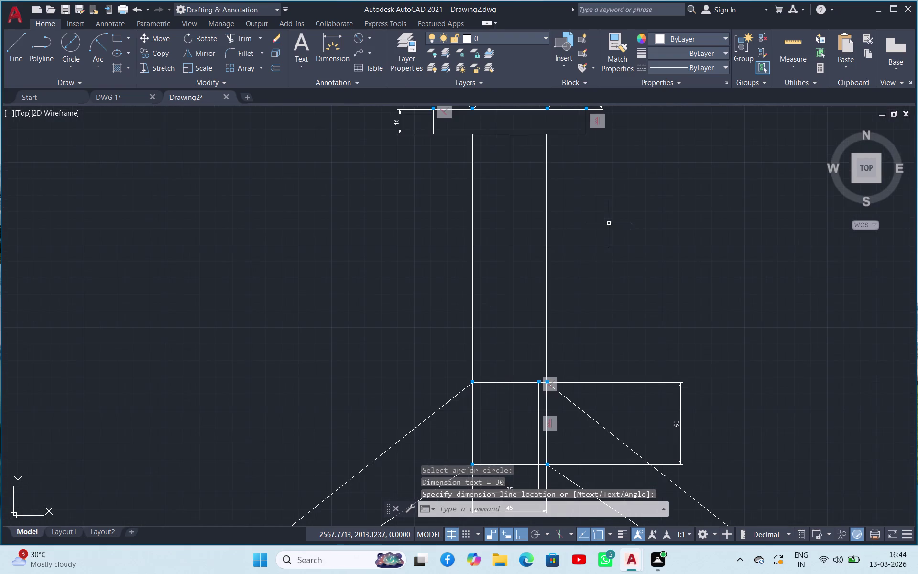
scroll(down, 3)
click(362, 41)
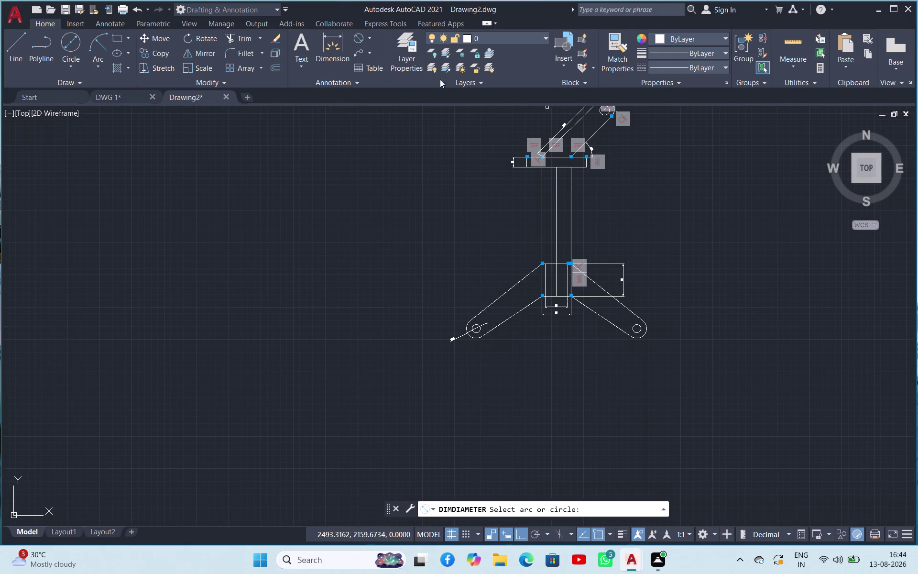
Add a Ø15 diameter dimension to the hole in the upper link end.
scroll(up, 3)
scroll(down, 3)
scroll(up, 3)
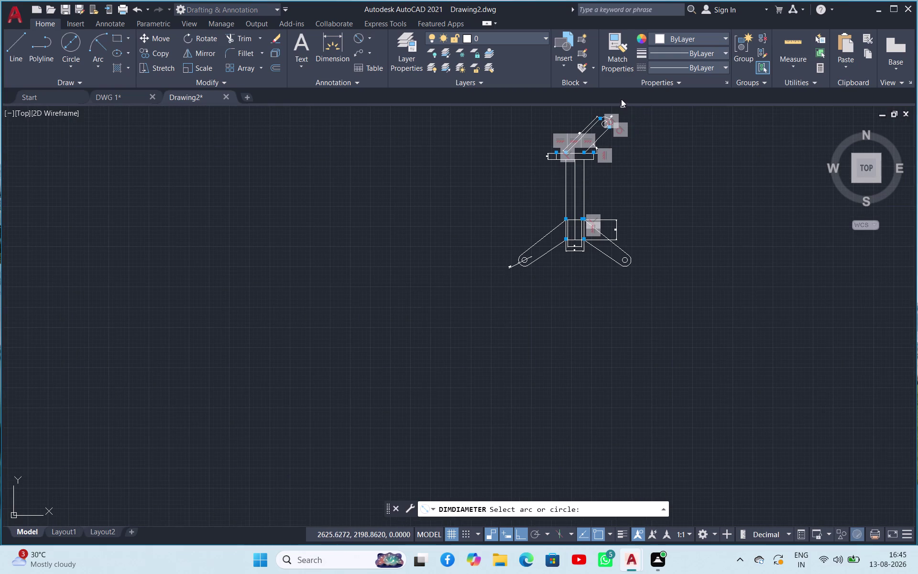
scroll(up, 3)
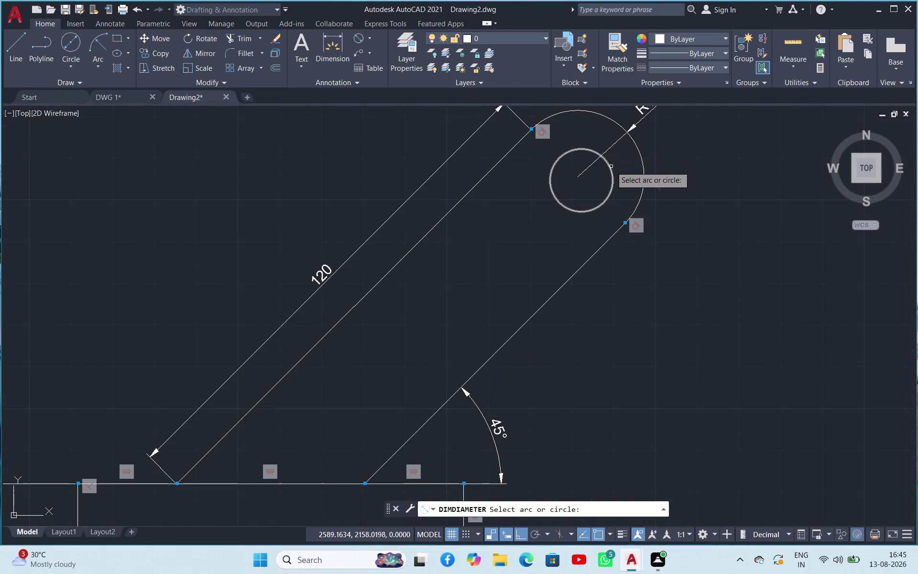
click(611, 167)
click(739, 176)
scroll(up, 3)
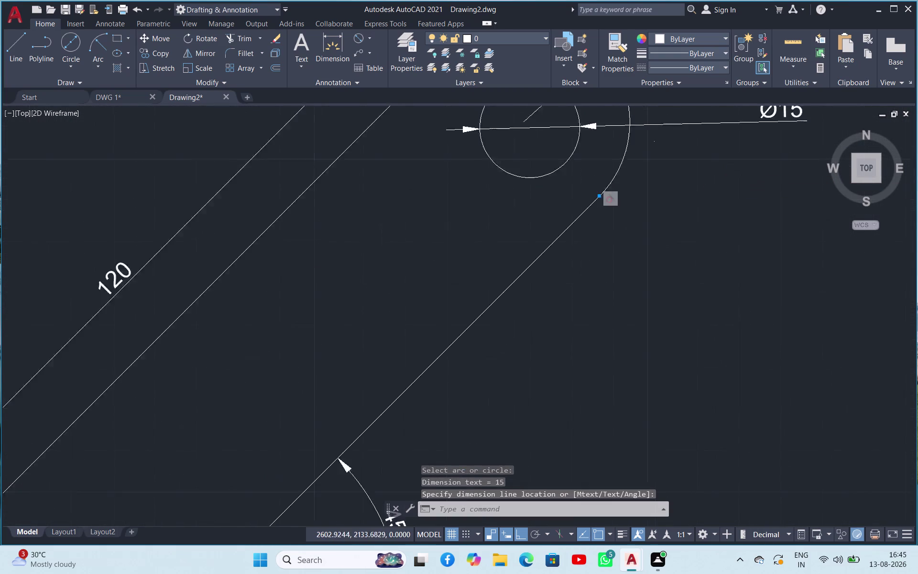
scroll(up, 3)
scroll(down, 3)
scroll(up, 3)
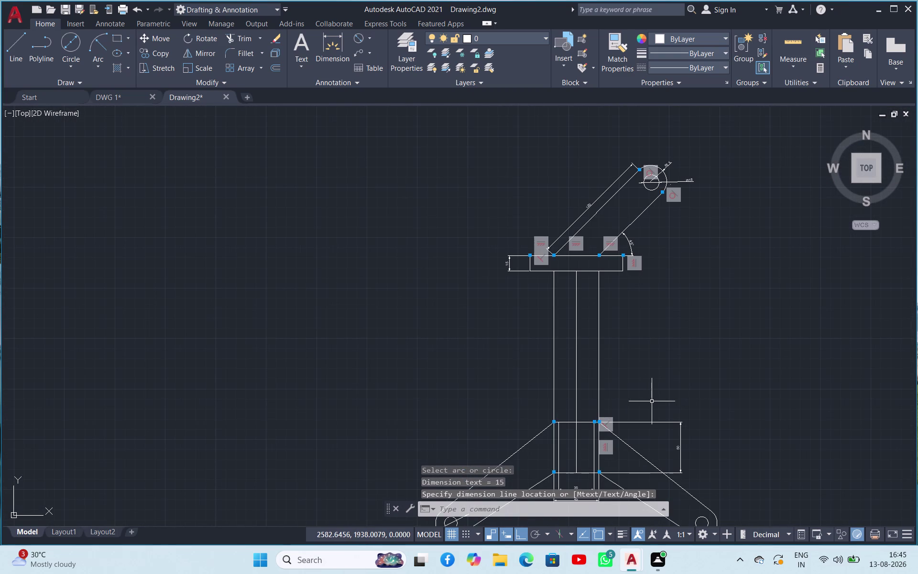
click(337, 33)
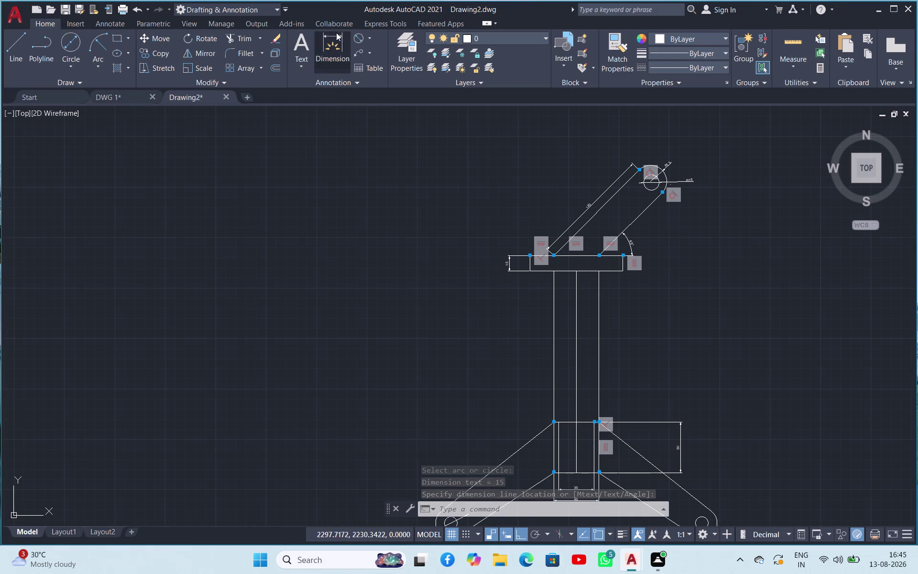
Dimension the column's height as a vertical 165, placed to its right.
click(622, 259)
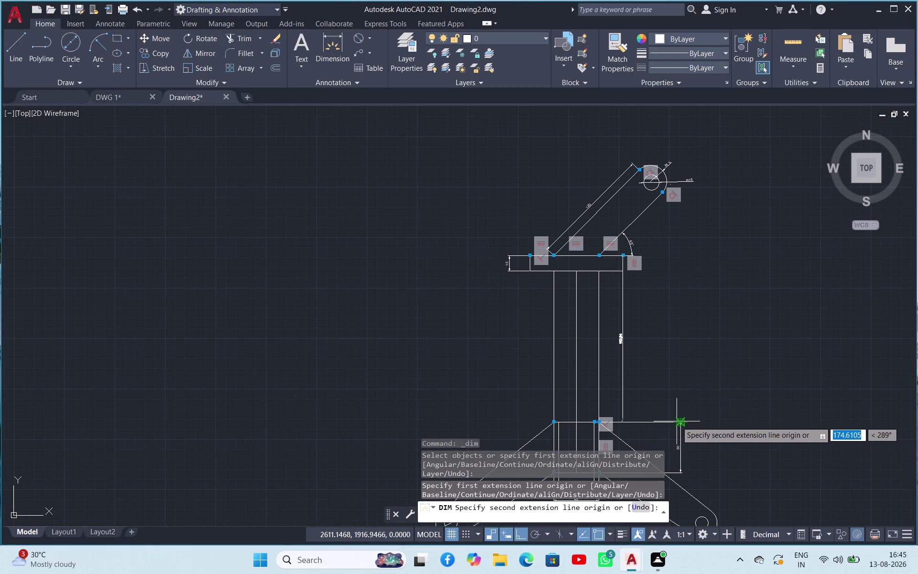
click(677, 421)
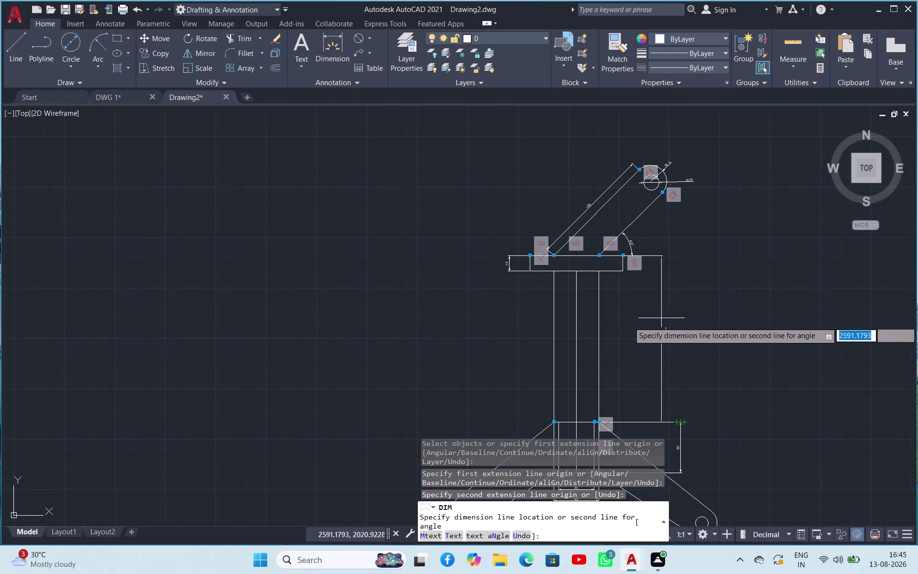
scroll(up, 3)
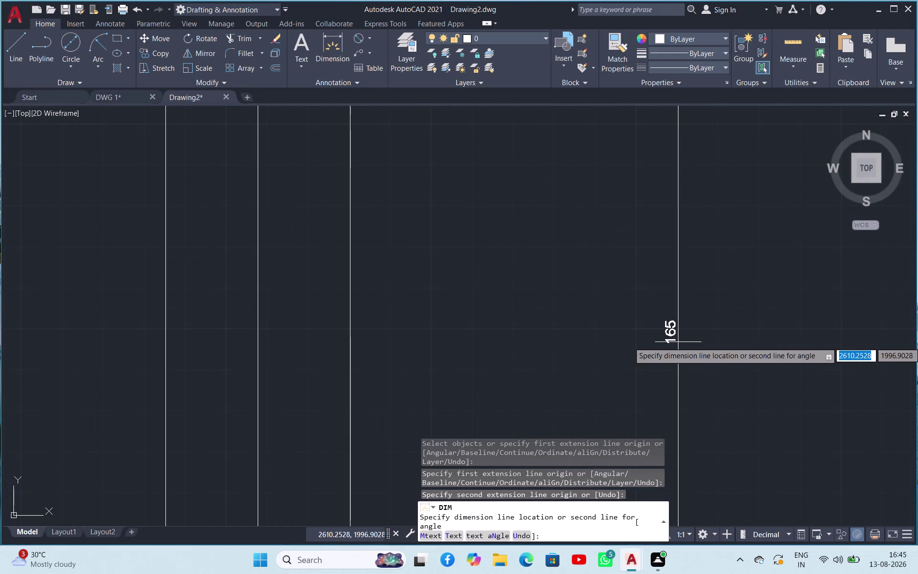
click(678, 342)
scroll(up, 3)
scroll(down, 3)
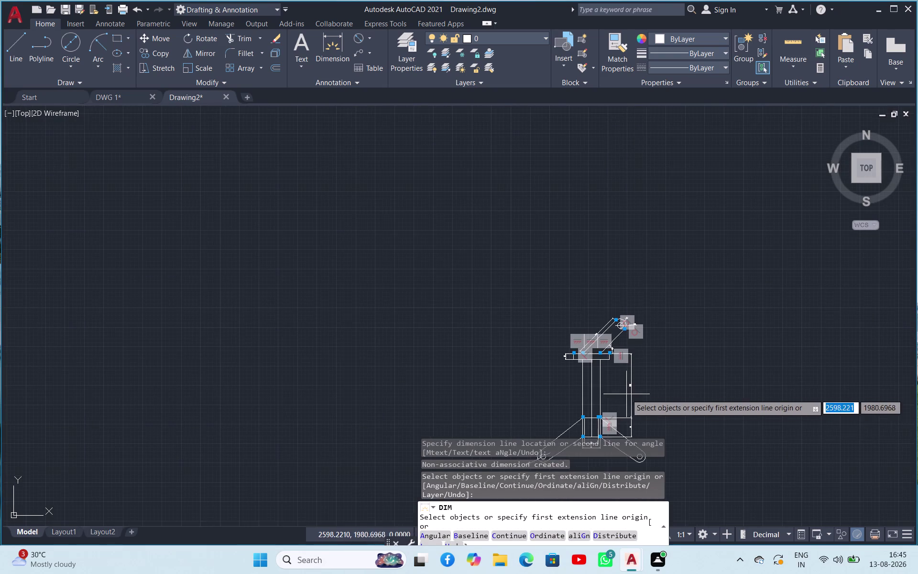
scroll(up, 3)
scroll(up, 3)
scroll(down, 3)
scroll(down, 3)
scroll(up, 3)
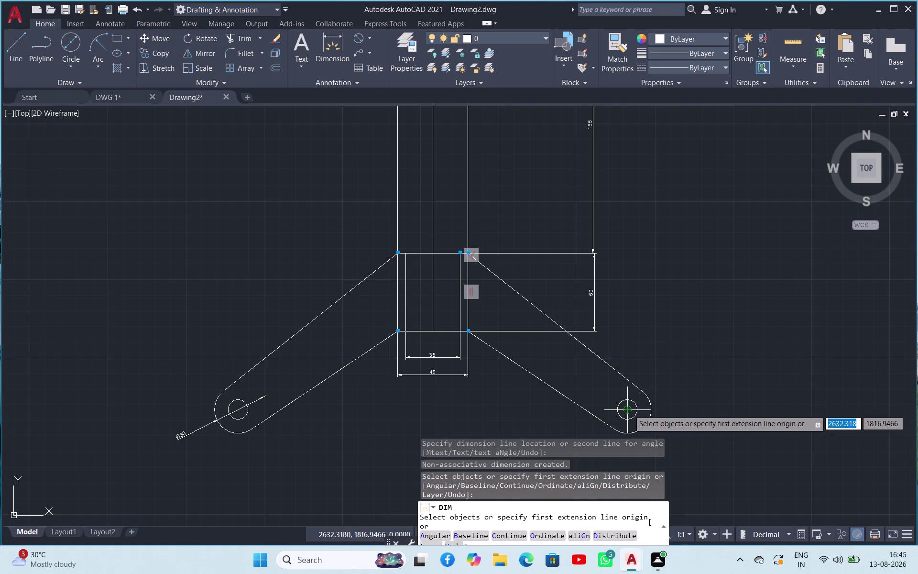
Start a dimension from the right pivot hole centre to the base's top edge, then cancel it.
click(629, 410)
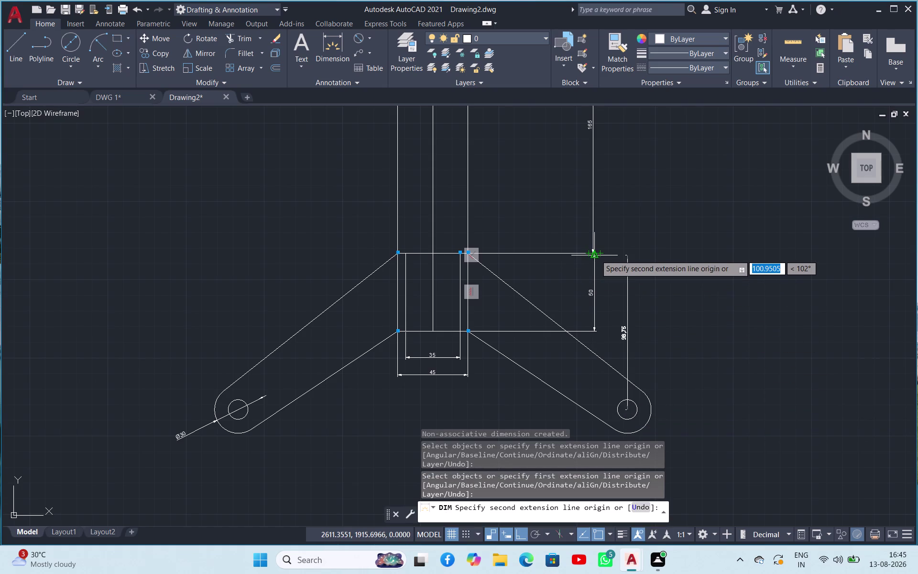
click(596, 255)
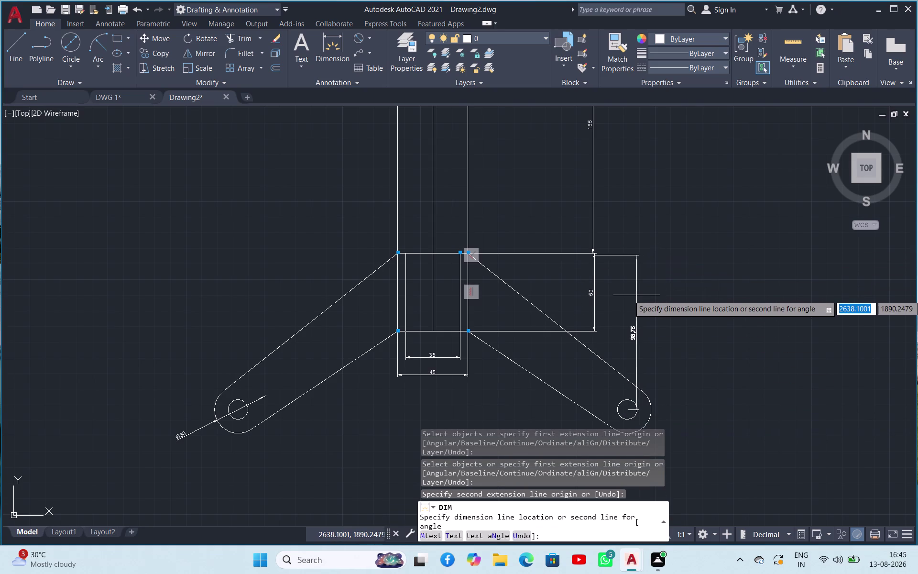
key(Escape)
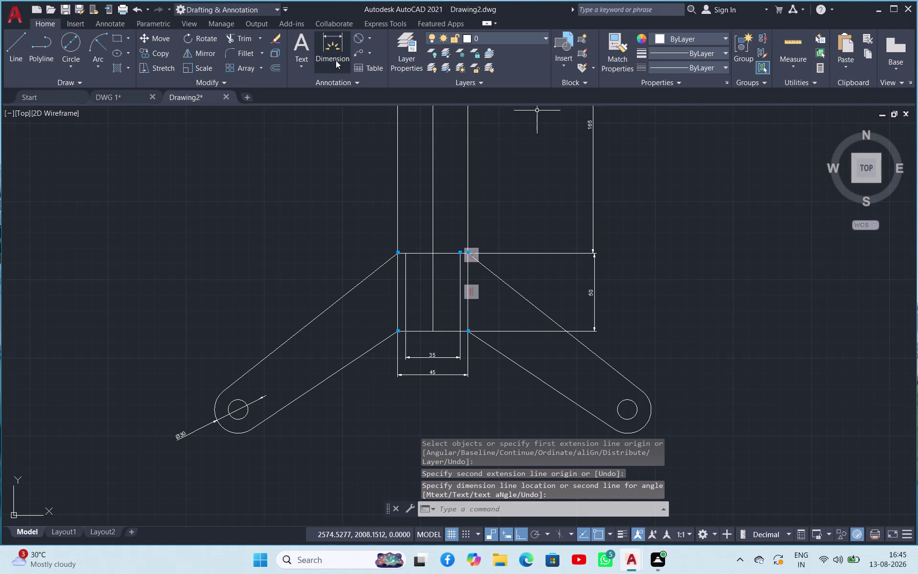
click(334, 54)
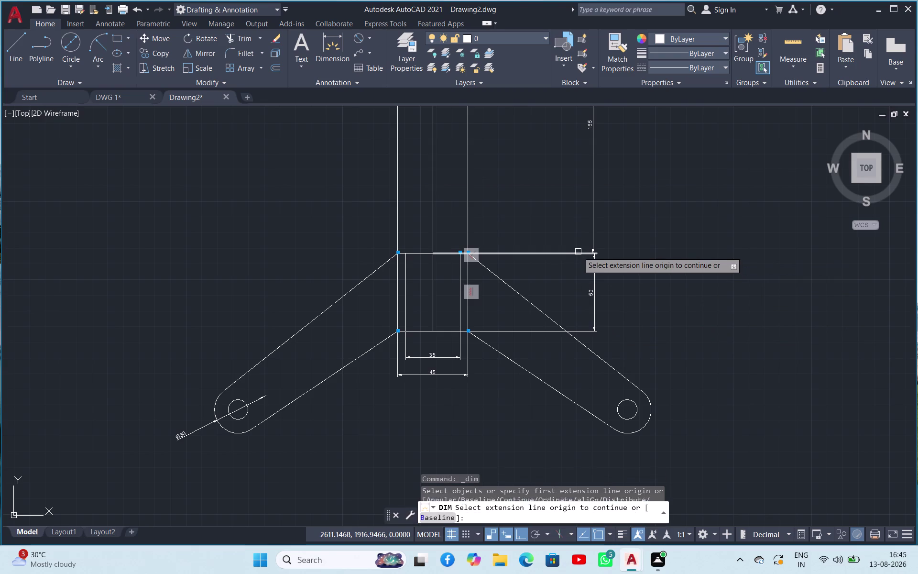
click(578, 254)
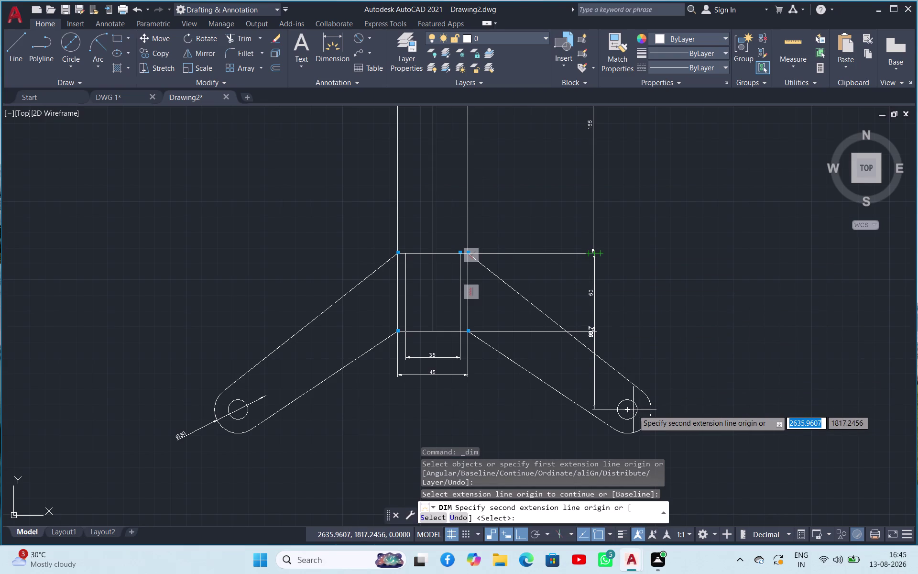
click(629, 409)
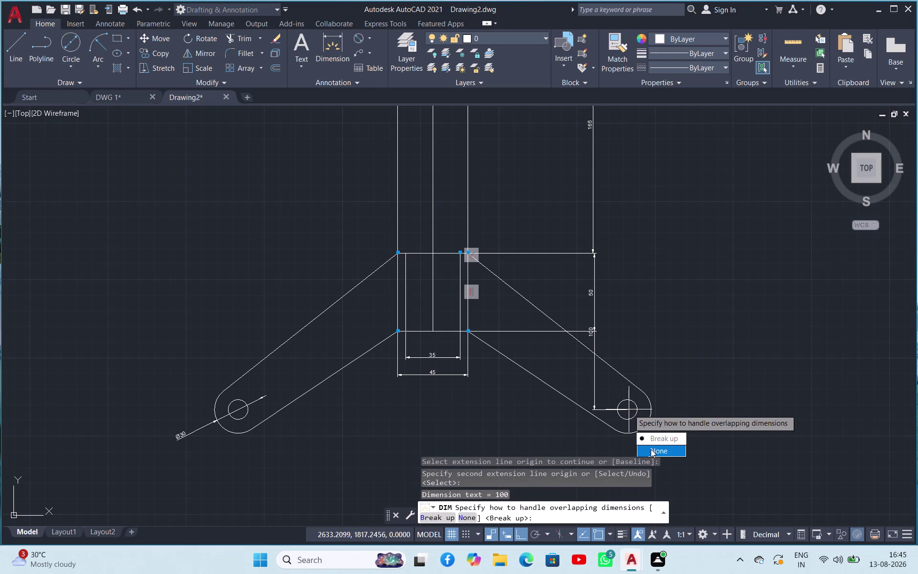
drag(658, 452, 629, 408)
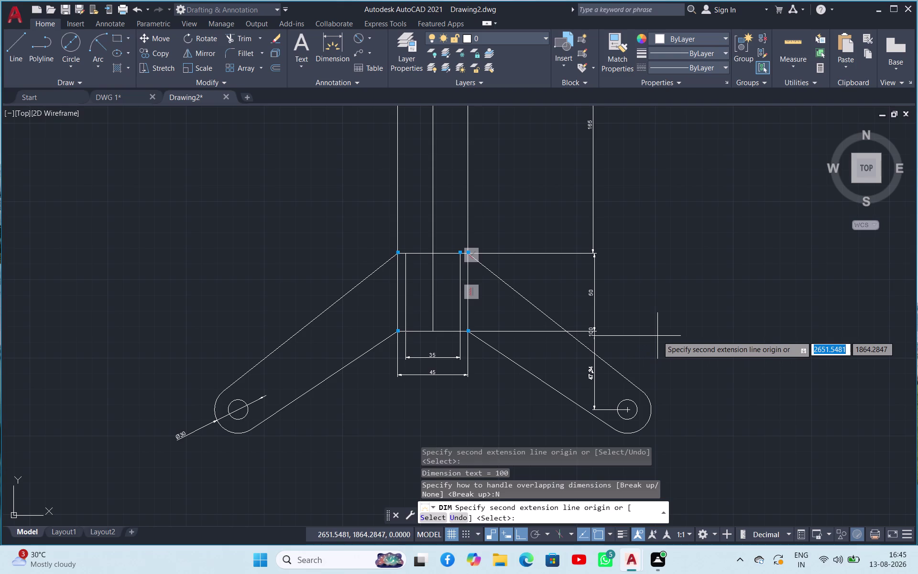
key(Escape)
key(Escape)
key(Escape)
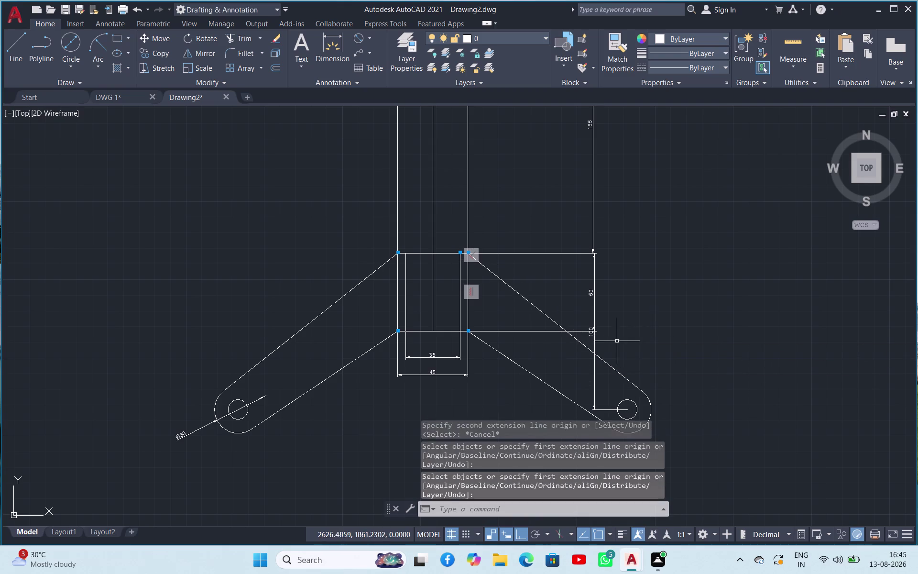
drag(593, 341, 622, 339)
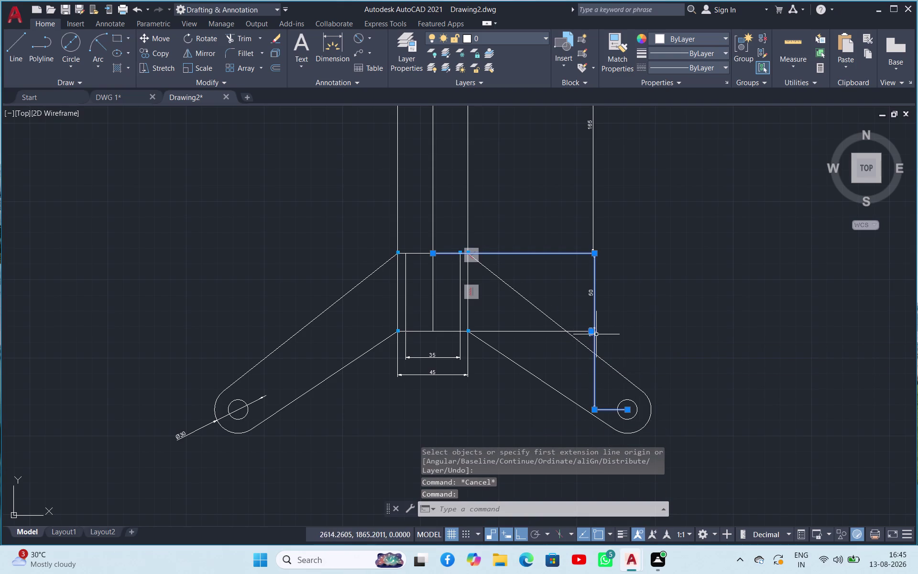
click(590, 333)
click(644, 335)
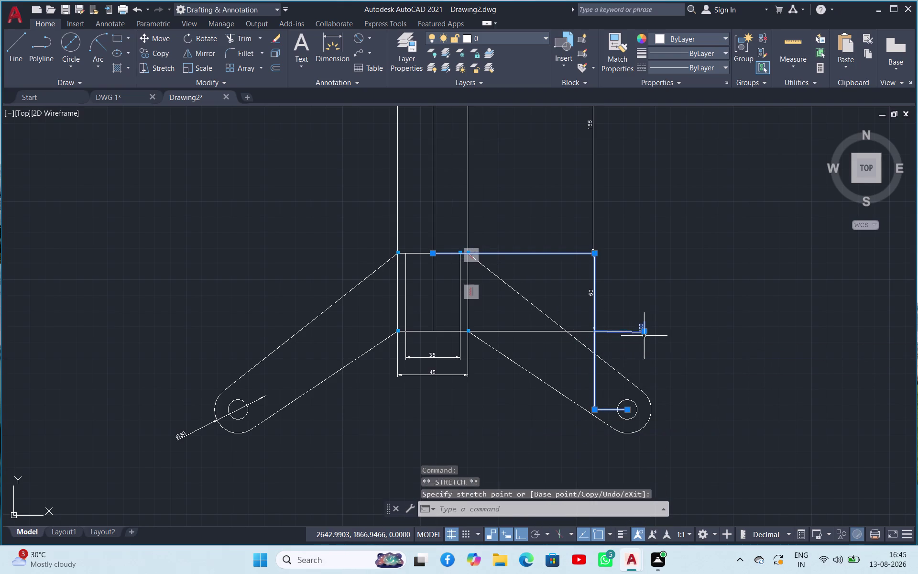
key(Escape)
key(Escape)
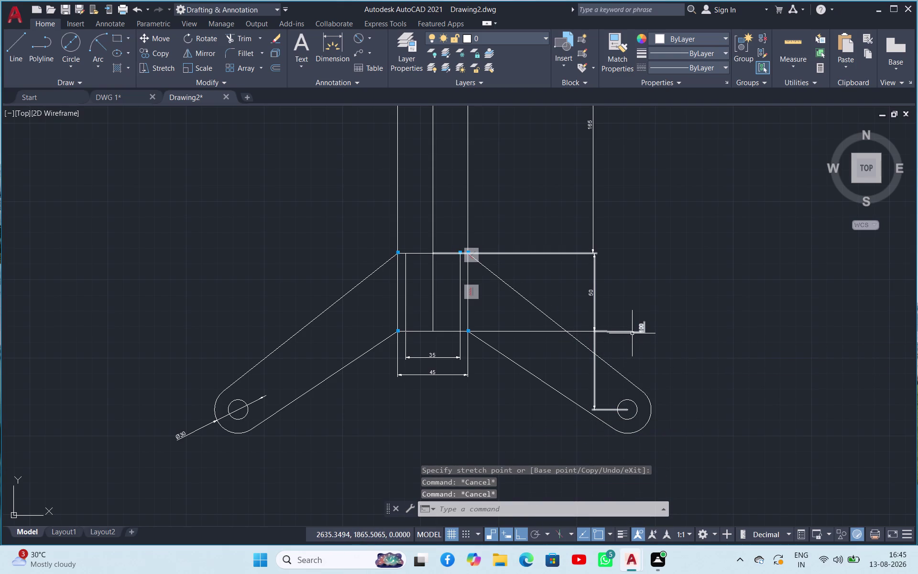
click(633, 333)
key(Delete)
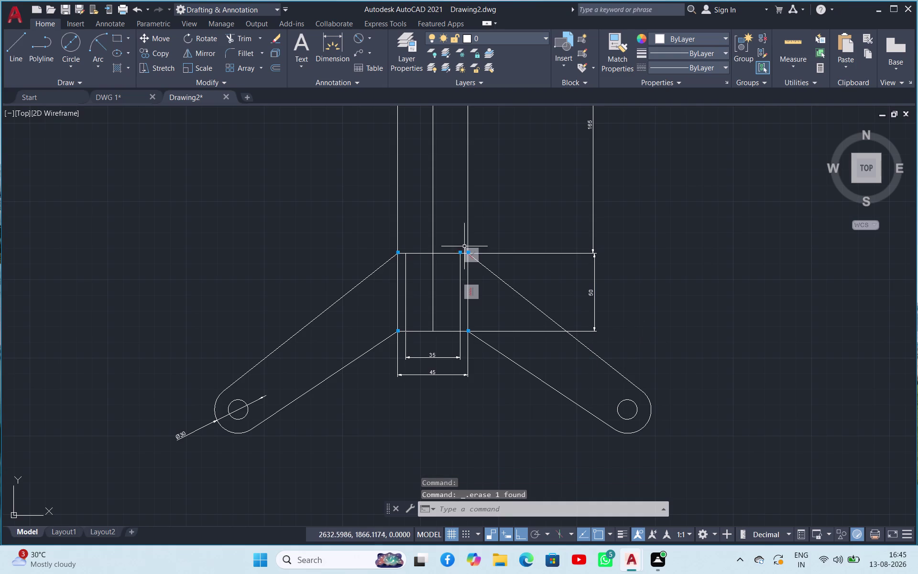
click(340, 51)
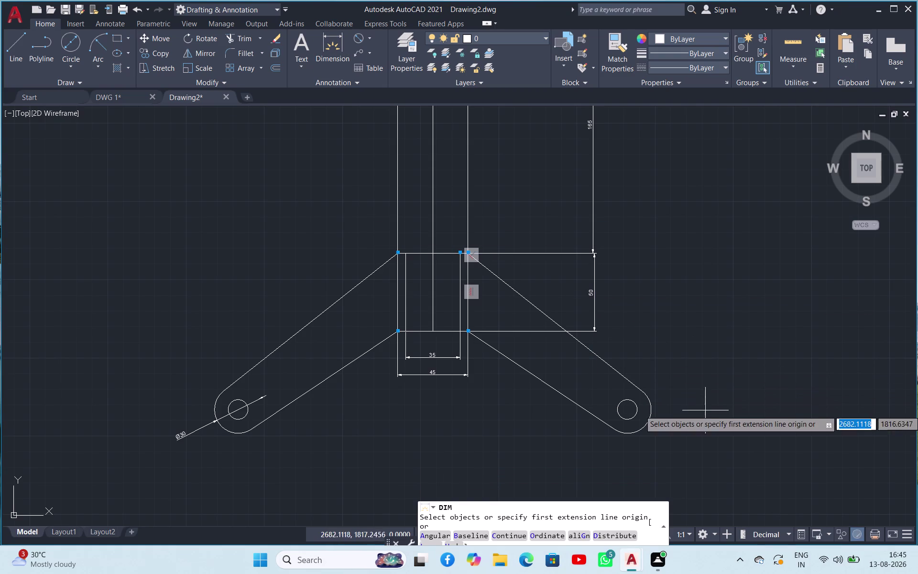
Dimension the right pivot centre to the base's top-right corner (100) and a left link line (200).
click(627, 411)
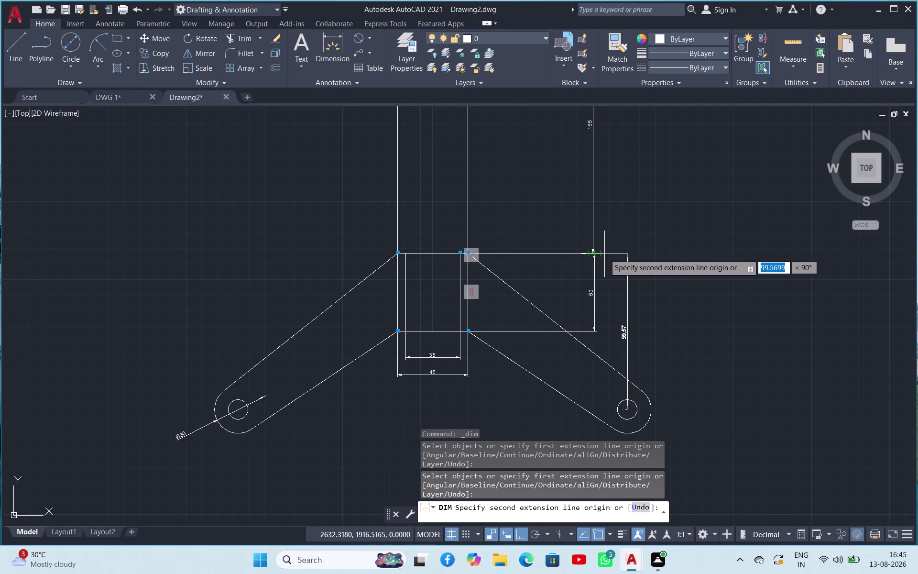
click(579, 252)
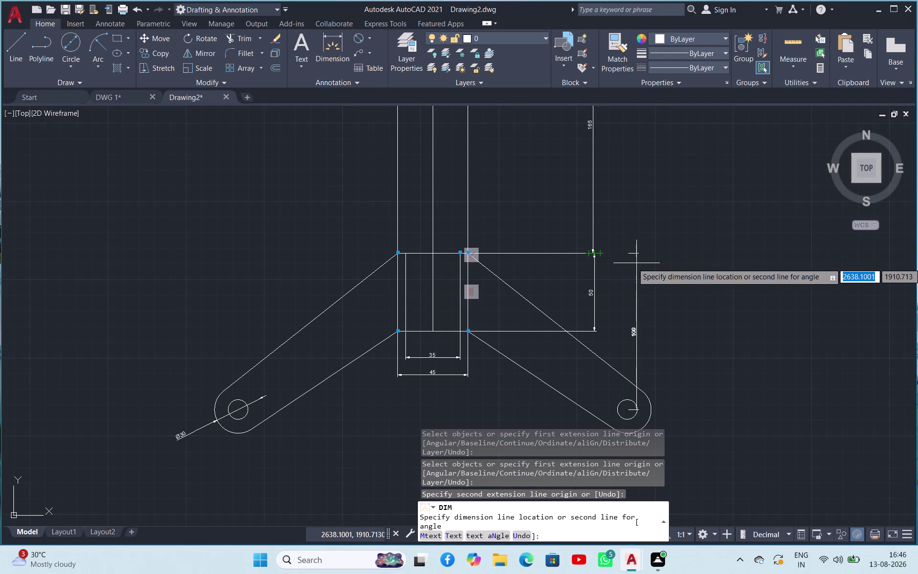
click(663, 270)
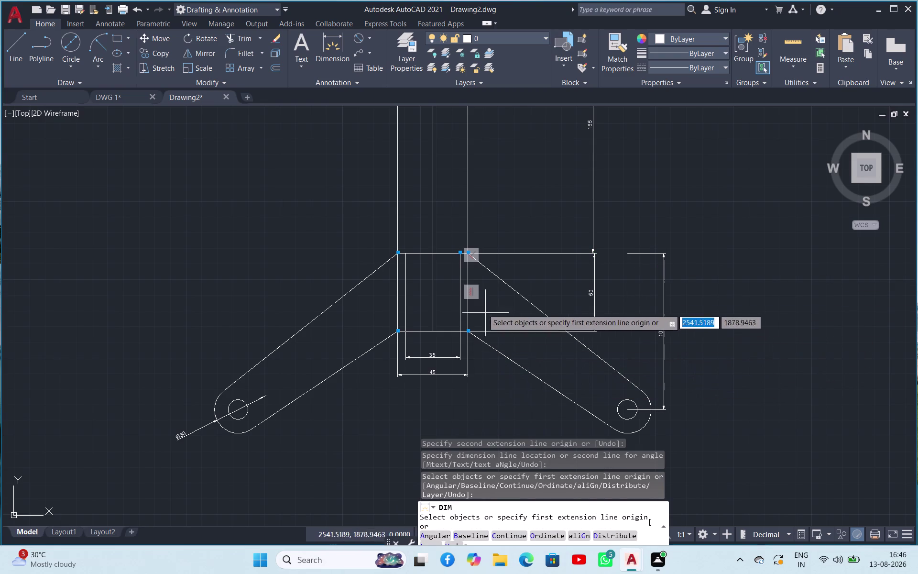
click(398, 223)
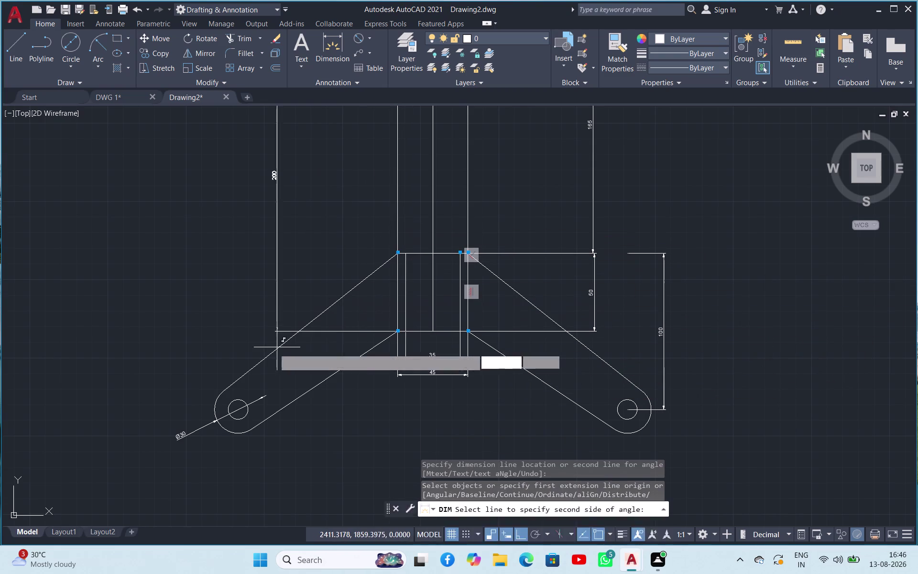
click(240, 410)
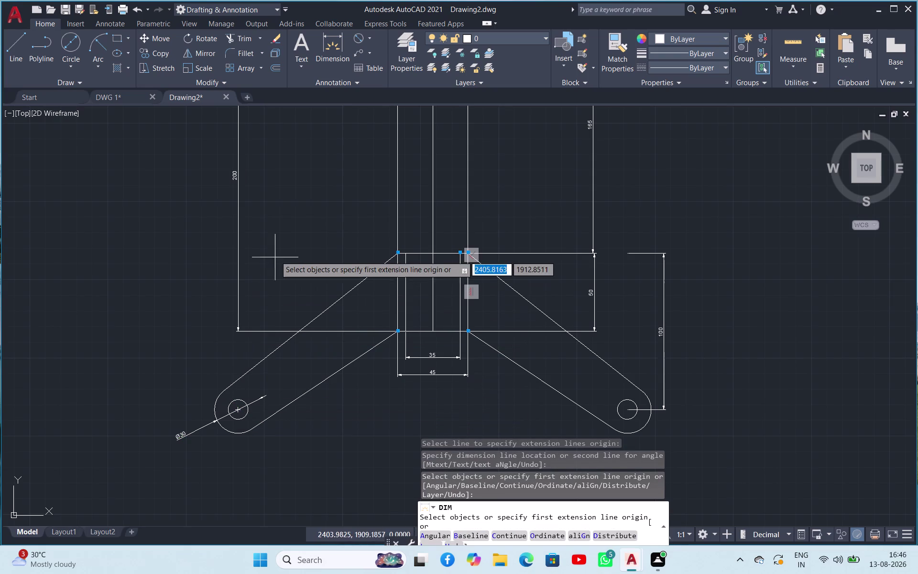
Cancel the current command and delete the stray 200 dimension.
key(Escape)
key(Escape)
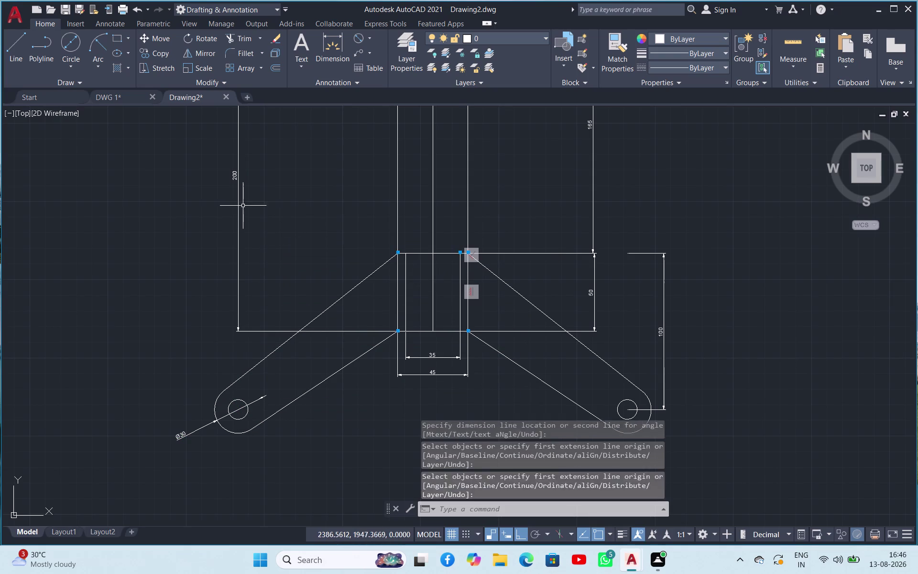
click(238, 195)
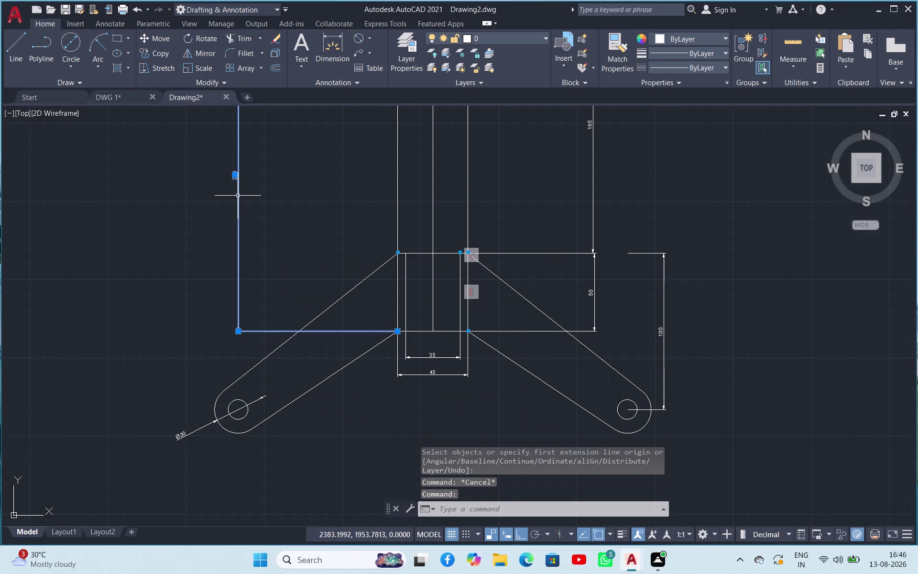
key(Delete)
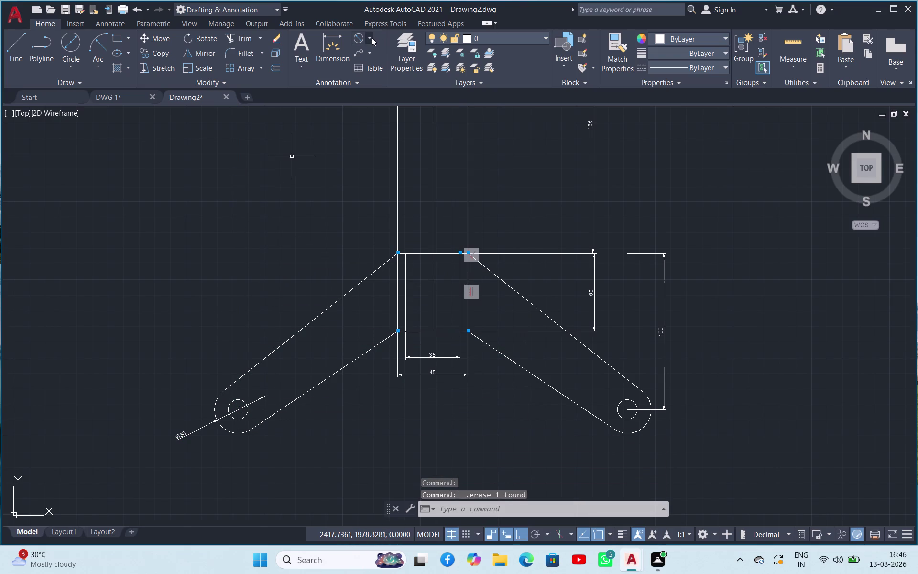
Add a horizontal 102 linear dimension from the left pivot hole centre to the column, placed above.
click(372, 38)
click(378, 60)
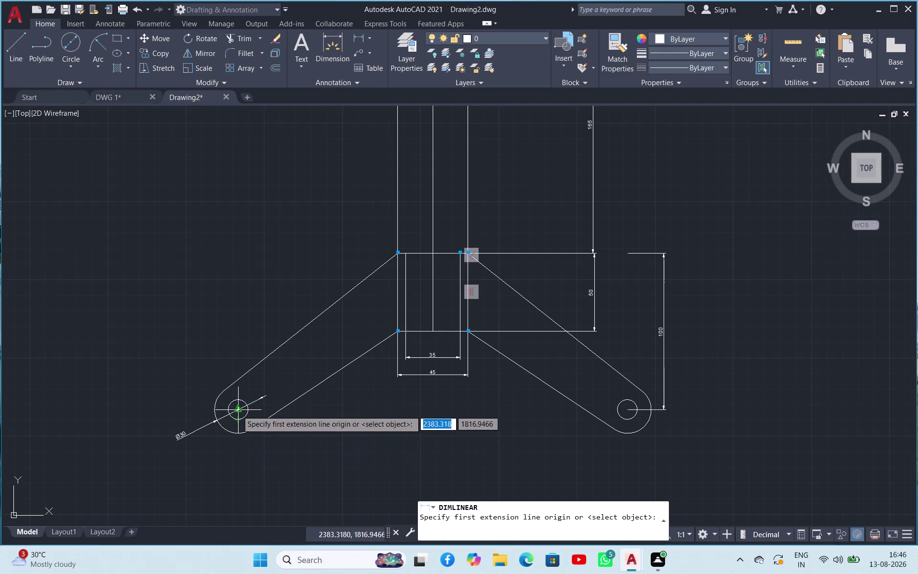
click(238, 411)
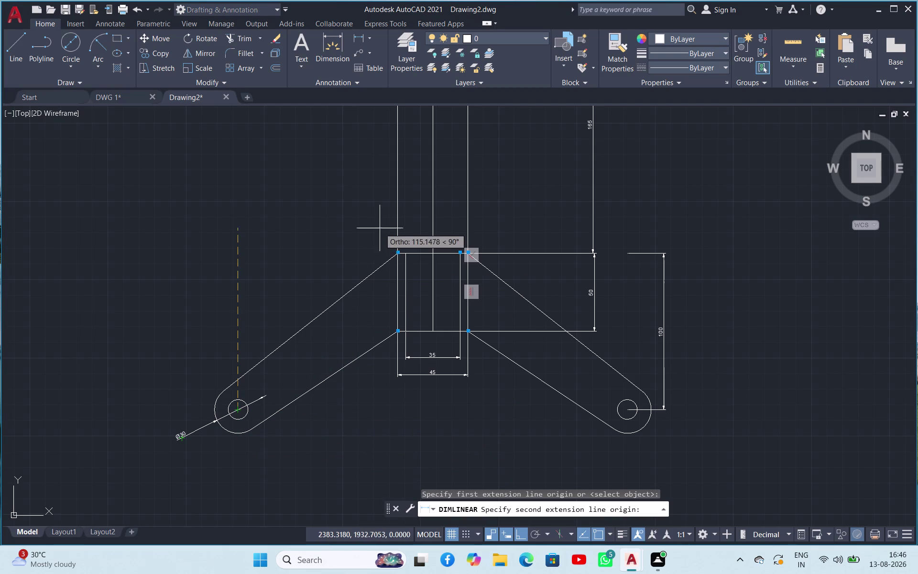
click(395, 229)
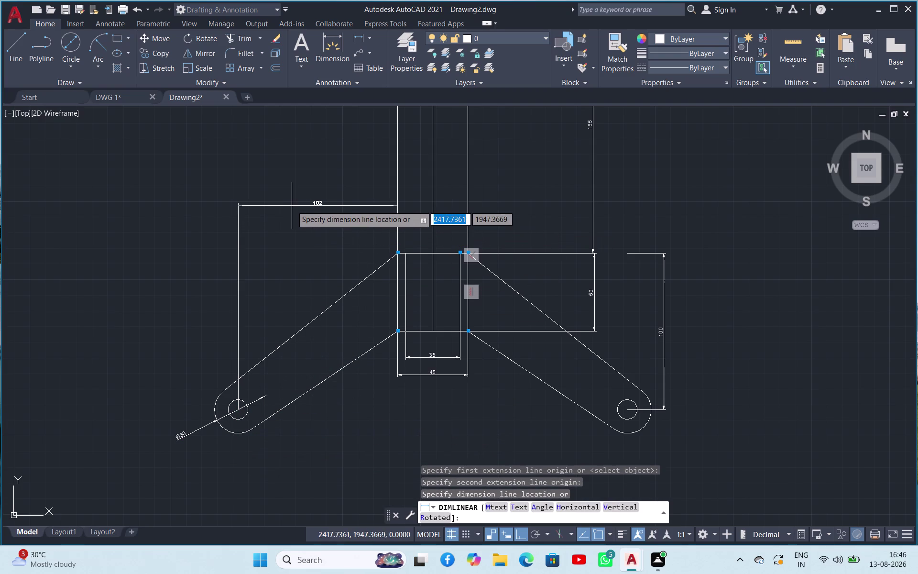
click(285, 192)
scroll(up, 3)
scroll(down, 3)
scroll(down, 3)
scroll(up, 3)
scroll(up, 3)
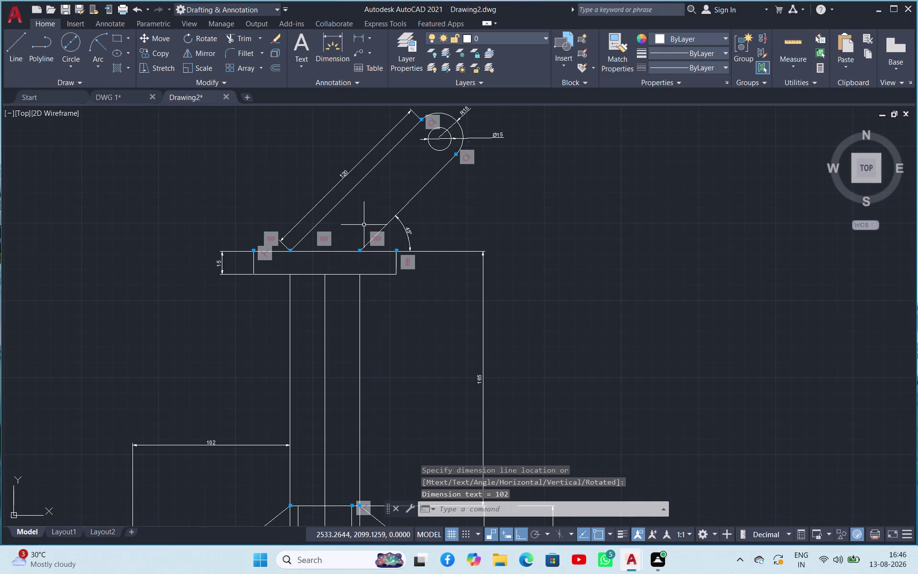
scroll(down, 3)
scroll(up, 3)
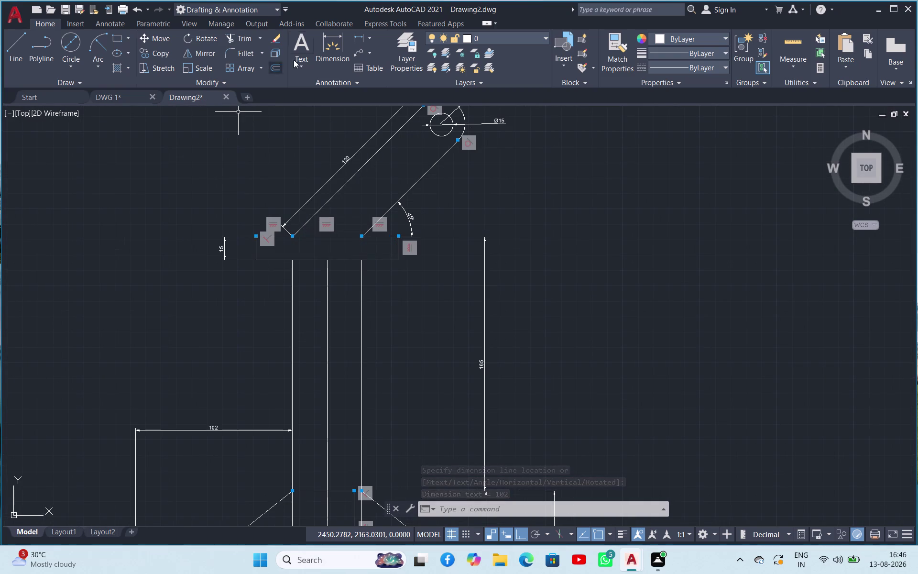
key(space)
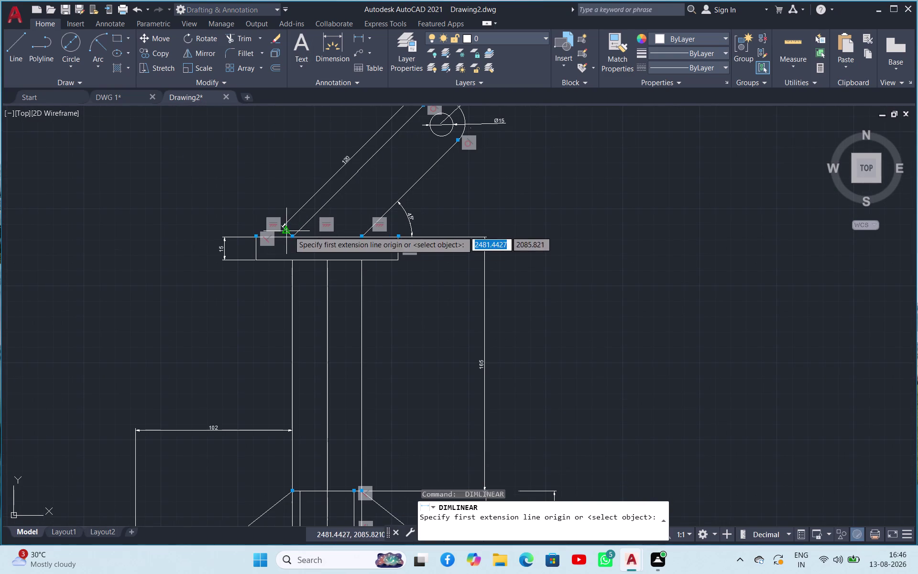
Pick points for a 23.7 linear dimension across the top plate, then cancel the command.
click(293, 236)
click(258, 239)
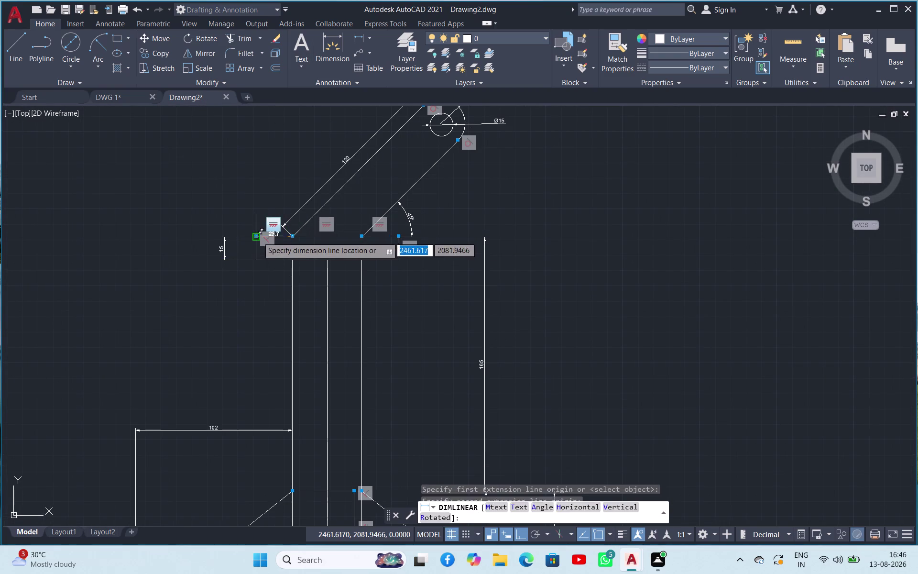
click(261, 206)
scroll(down, 3)
scroll(up, 3)
scroll(down, 3)
scroll(up, 3)
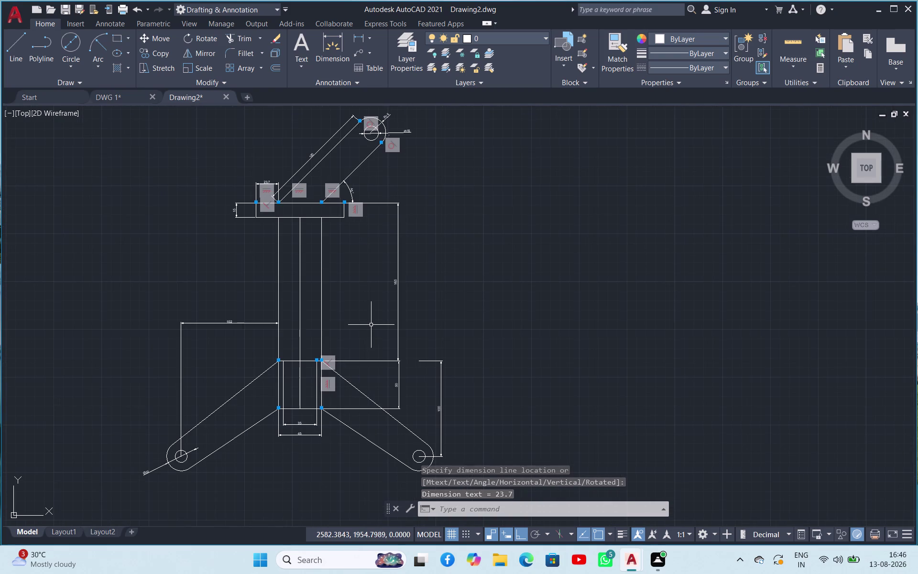
scroll(down, 3)
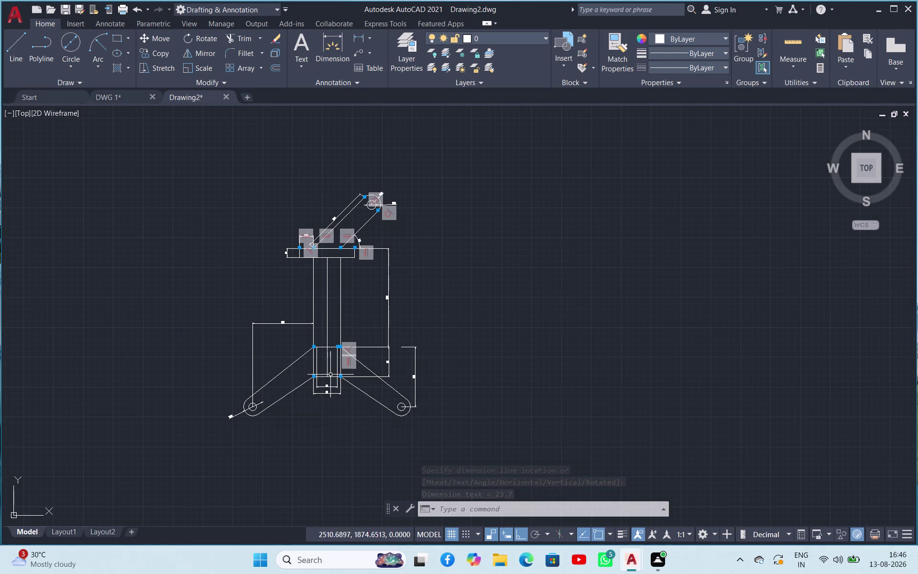
scroll(up, 3)
scroll(down, 3)
scroll(up, 3)
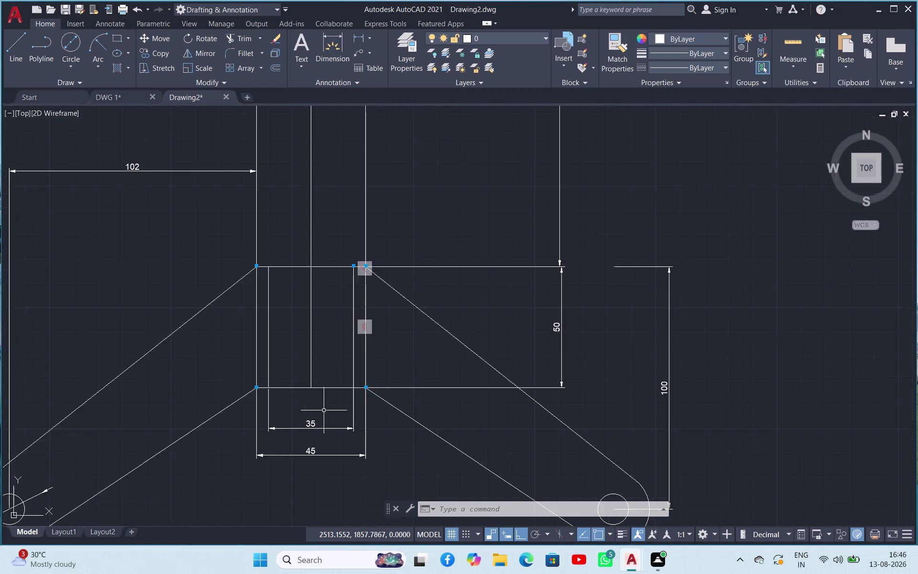
scroll(down, 3)
key(Escape)
Grip-stretch the 35 and 45 dimensions lower beneath the block, then save the drawing.
click(321, 438)
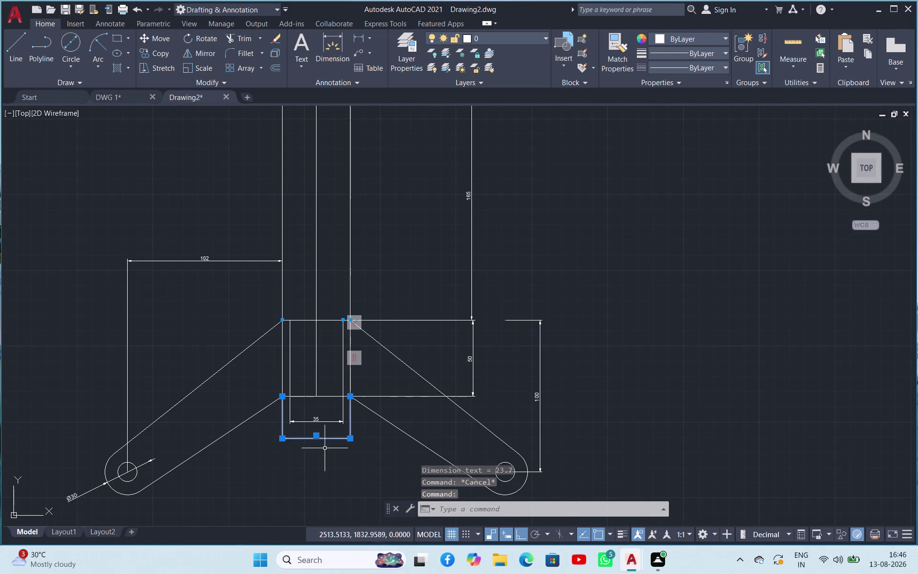
click(318, 436)
click(309, 495)
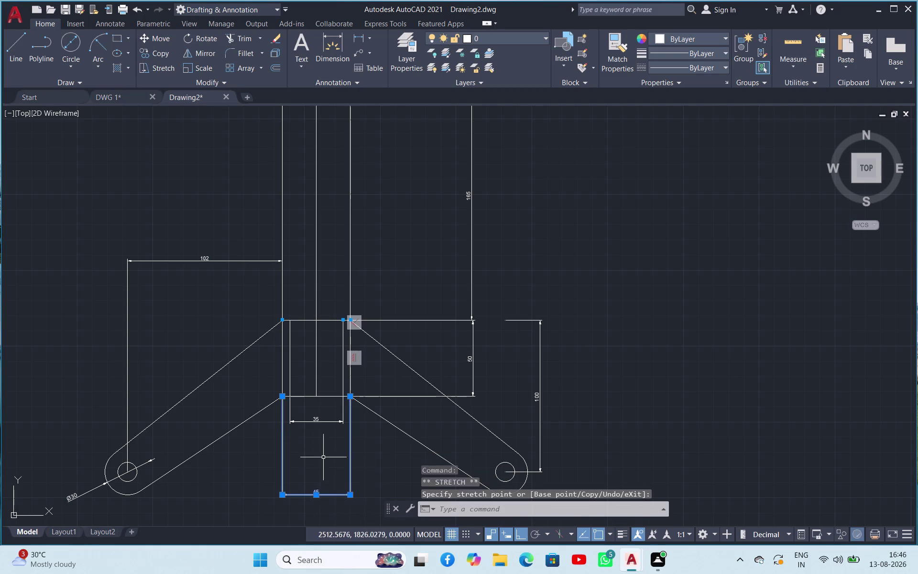
click(317, 421)
click(318, 420)
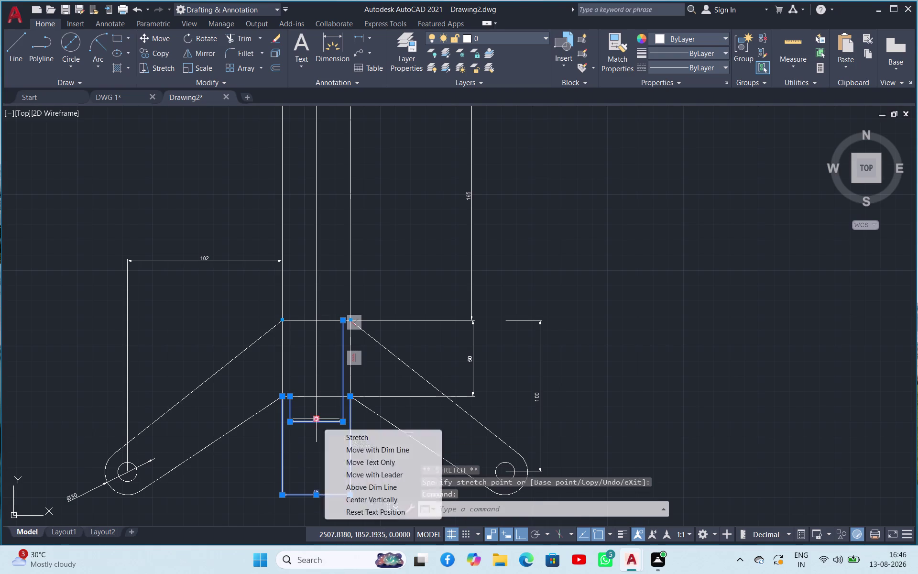
click(318, 460)
key(Escape)
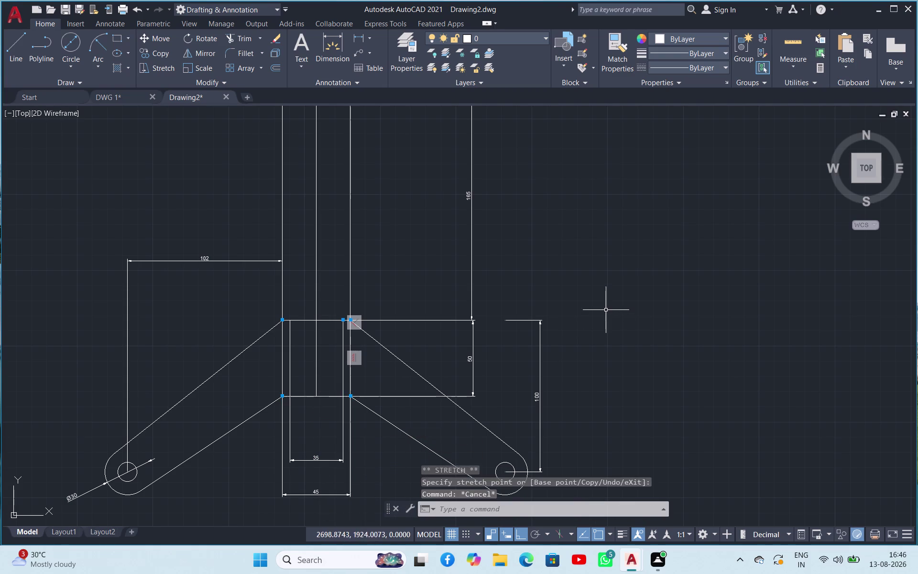
click(603, 301)
click(589, 364)
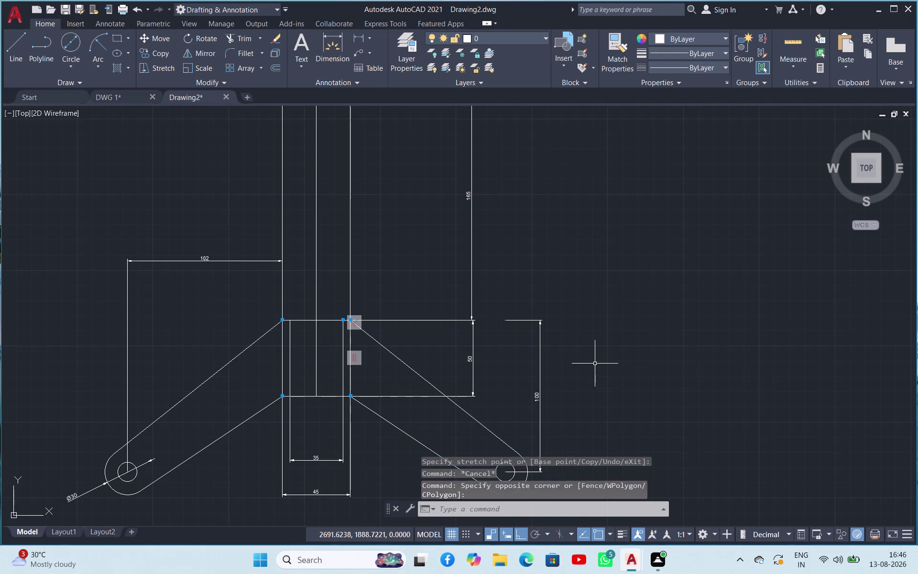
key(ctrl+s)
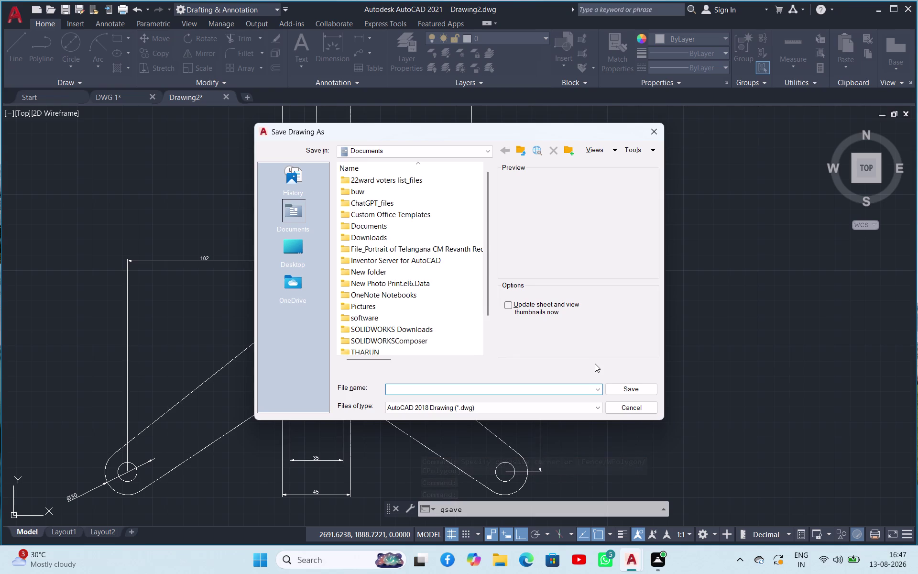
Browse to the Desktop's fuji autocad\13-08 folder in the save dialog.
scroll(down, 3)
scroll(down, 3)
scroll(up, 3)
scroll(down, 3)
scroll(up, 3)
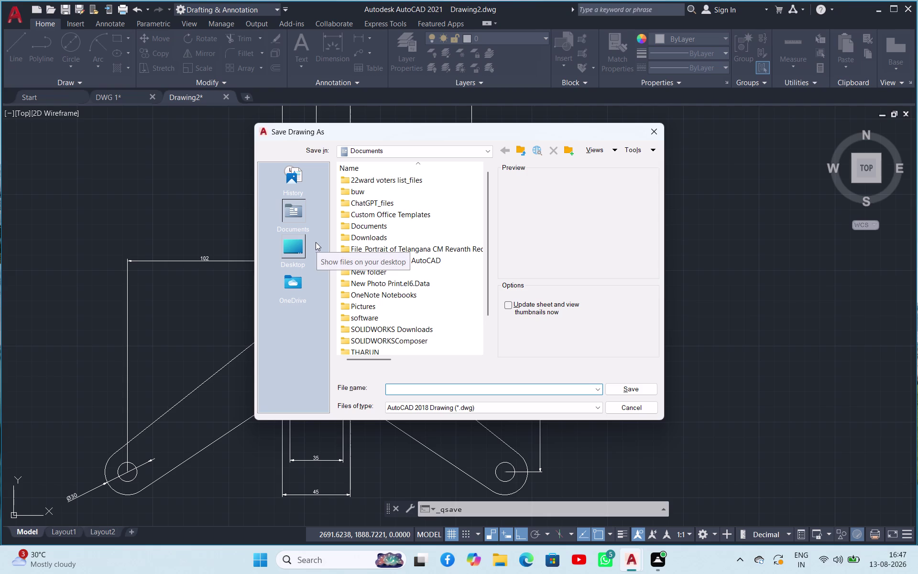
click(297, 252)
scroll(down, 3)
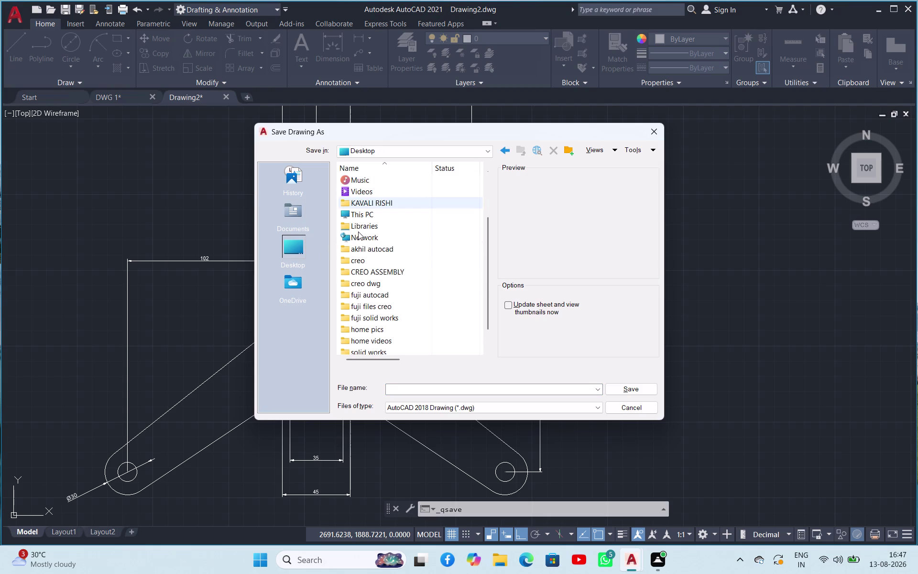
scroll(up, 3)
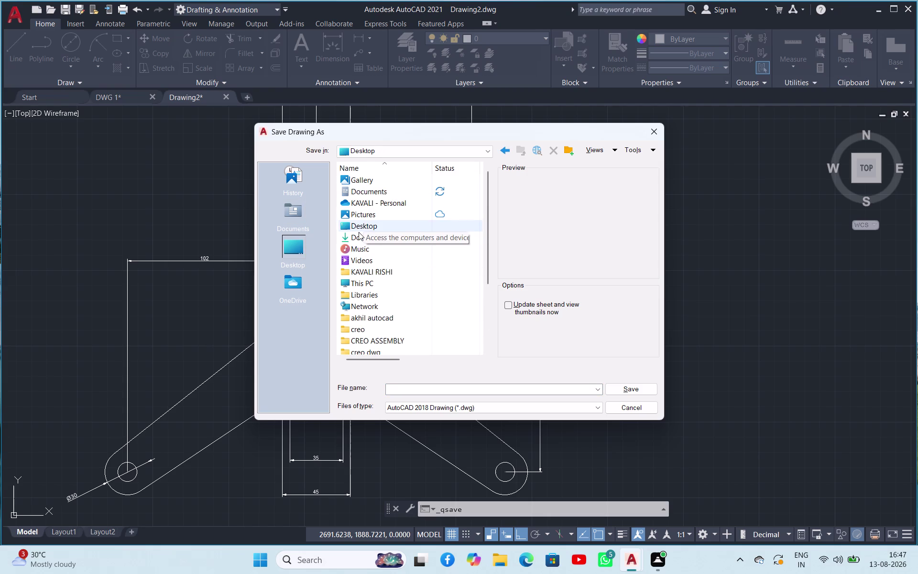
double_click(358, 230)
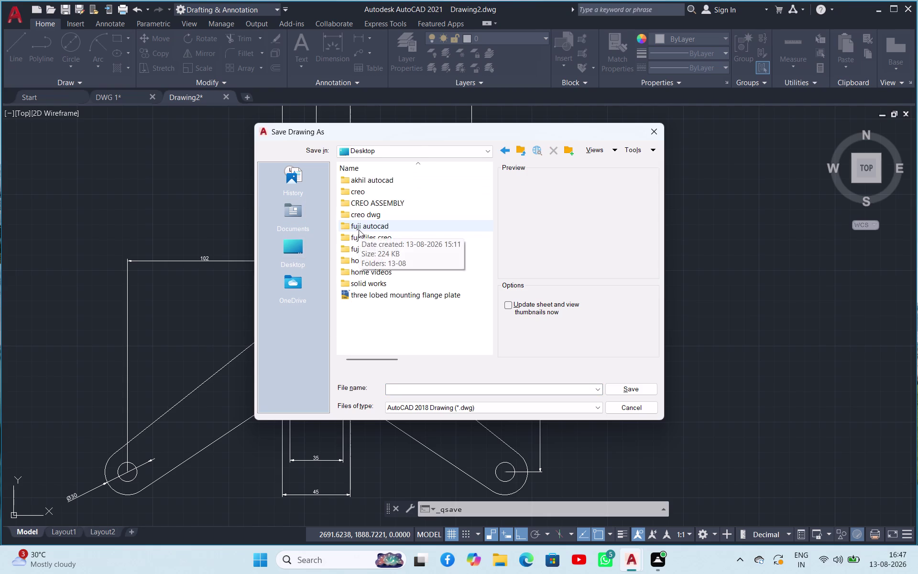
double_click(358, 229)
double_click(372, 181)
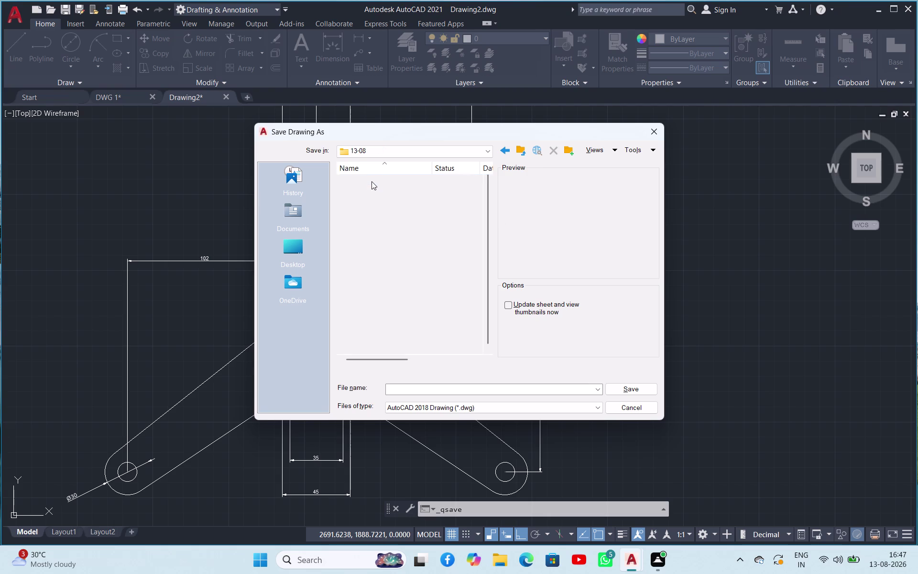
click(405, 389)
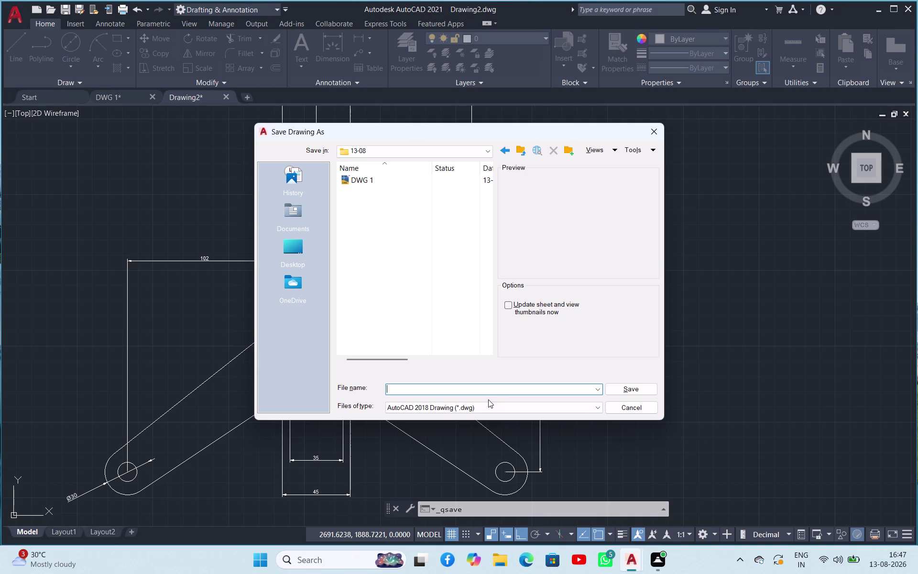
Name the file DWG2 and save it.
click(484, 386)
text(DW)
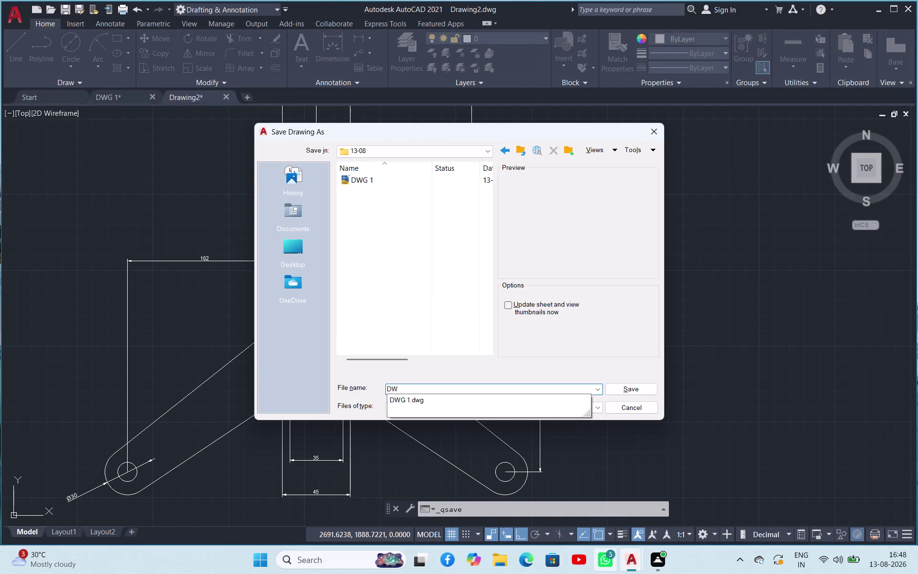
key(g)
key(2)
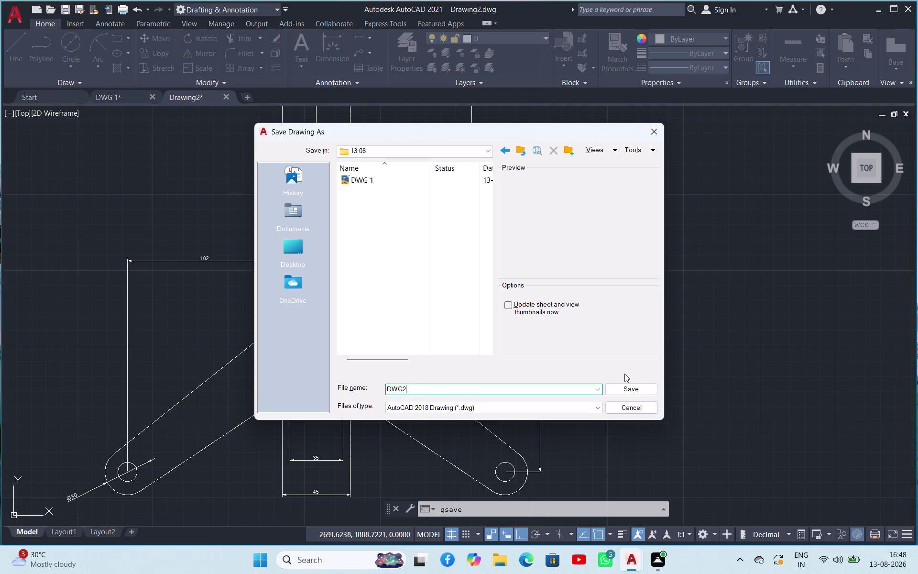
click(621, 385)
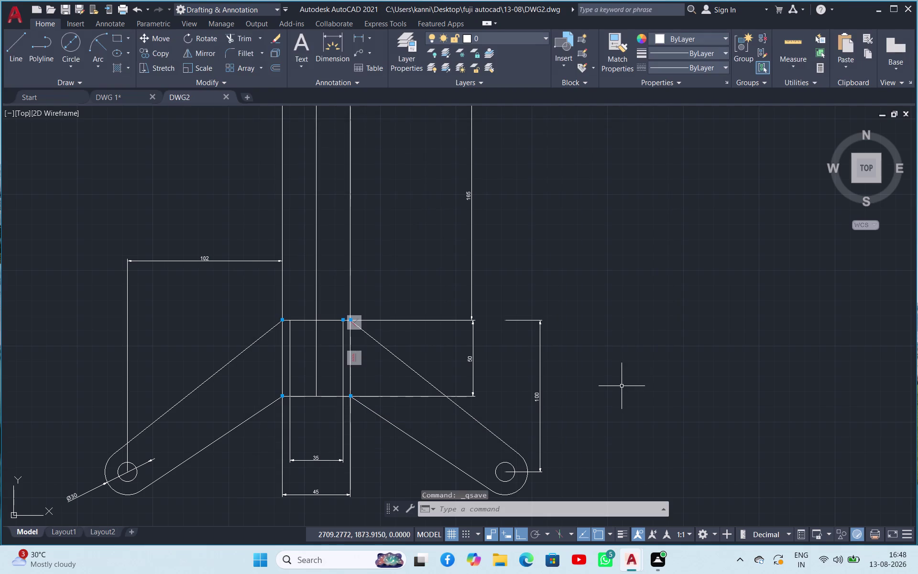
Set up a DWG To PDF plot of a window picked around the linkage.
scroll(up, 3)
scroll(down, 3)
scroll(up, 3)
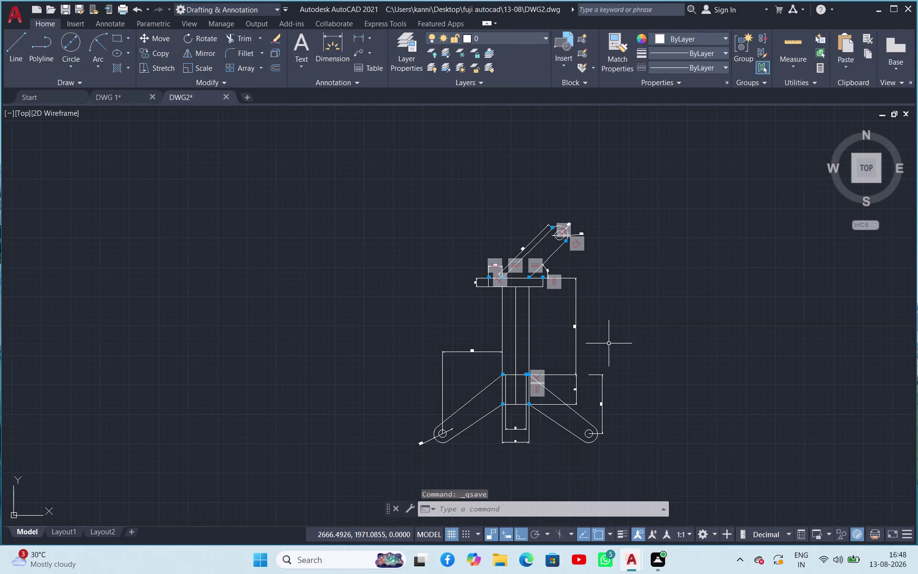
key(ctrl+p)
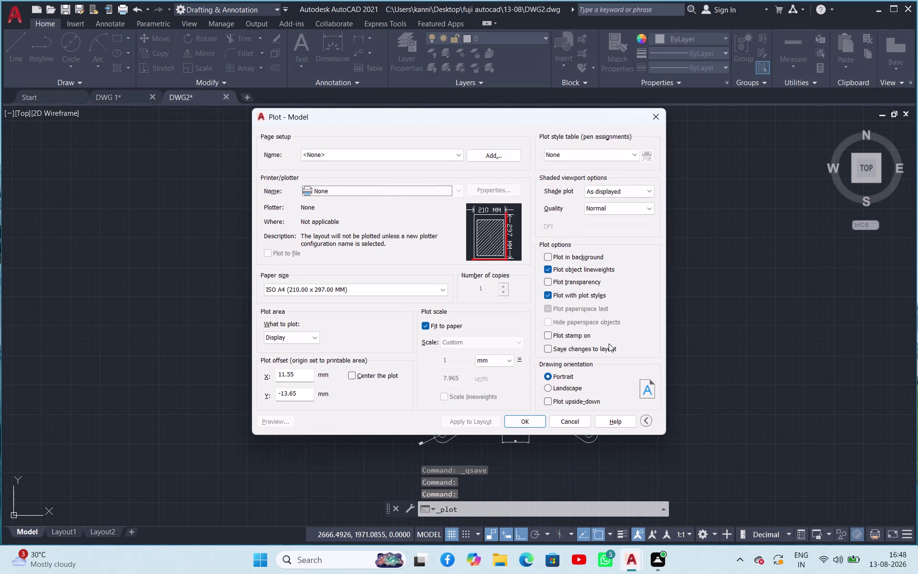
click(386, 190)
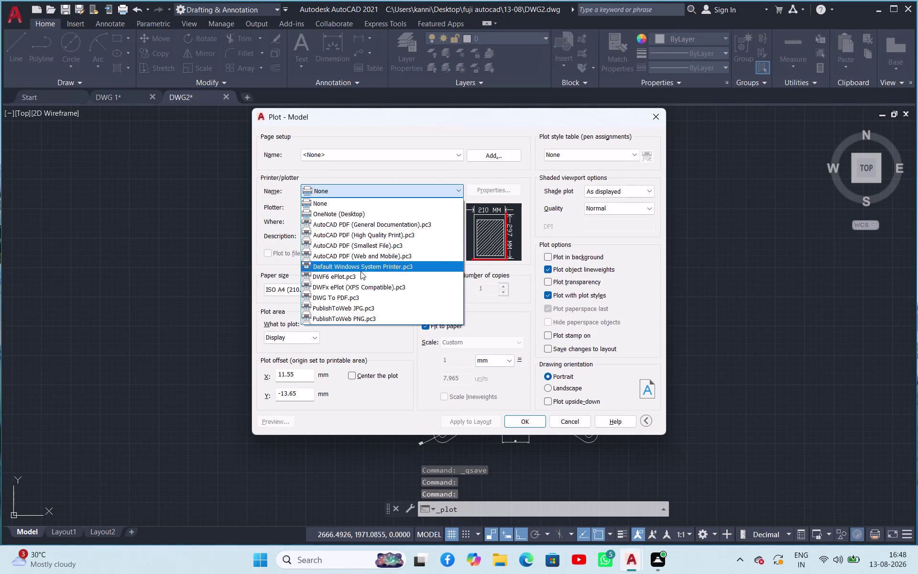
click(363, 296)
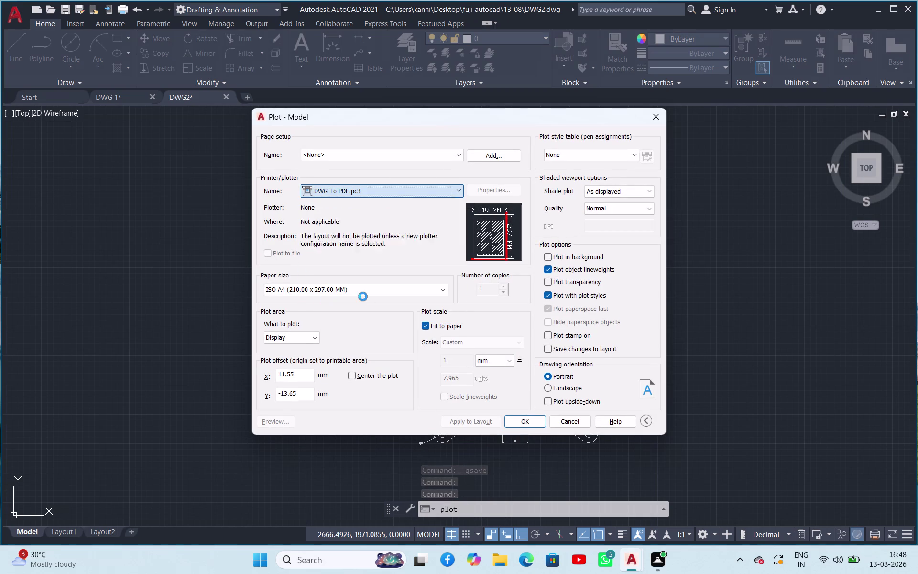
click(316, 336)
click(303, 369)
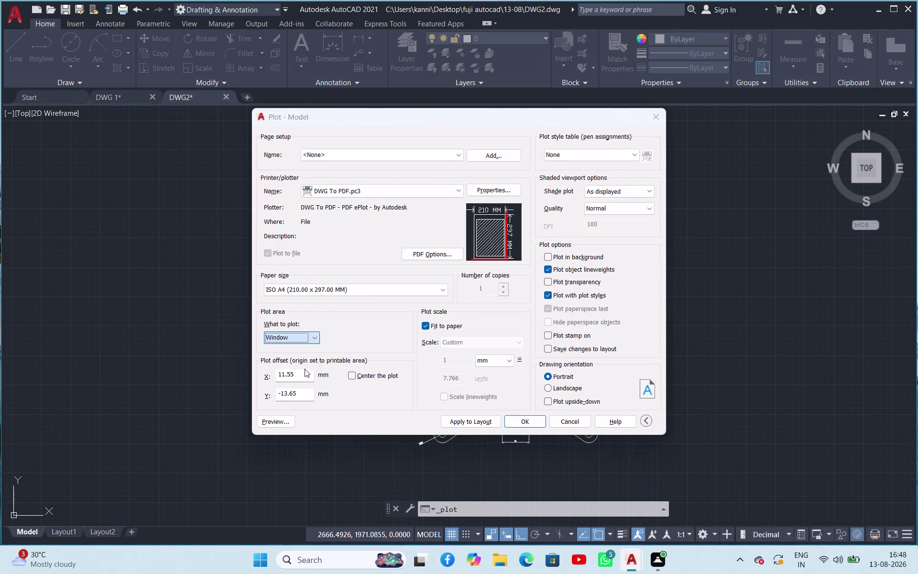
click(386, 171)
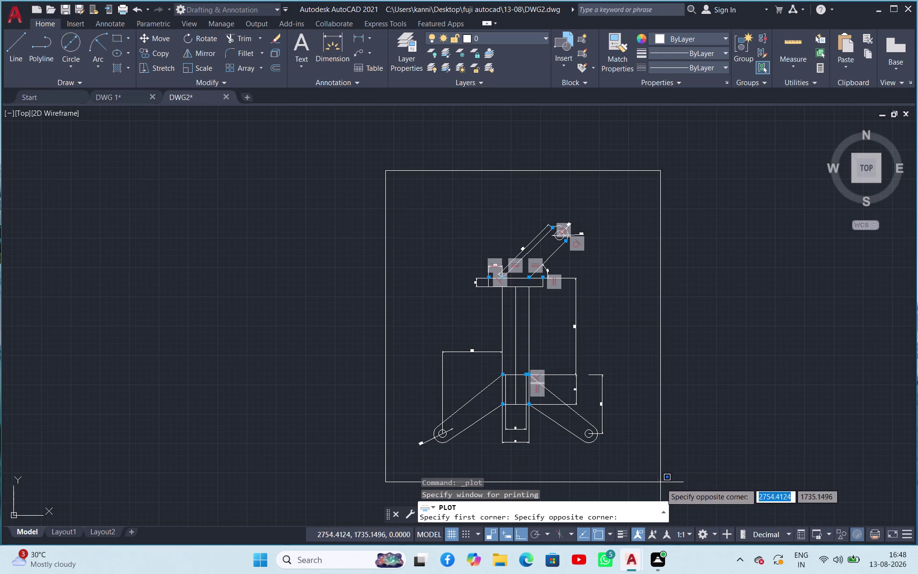
click(689, 522)
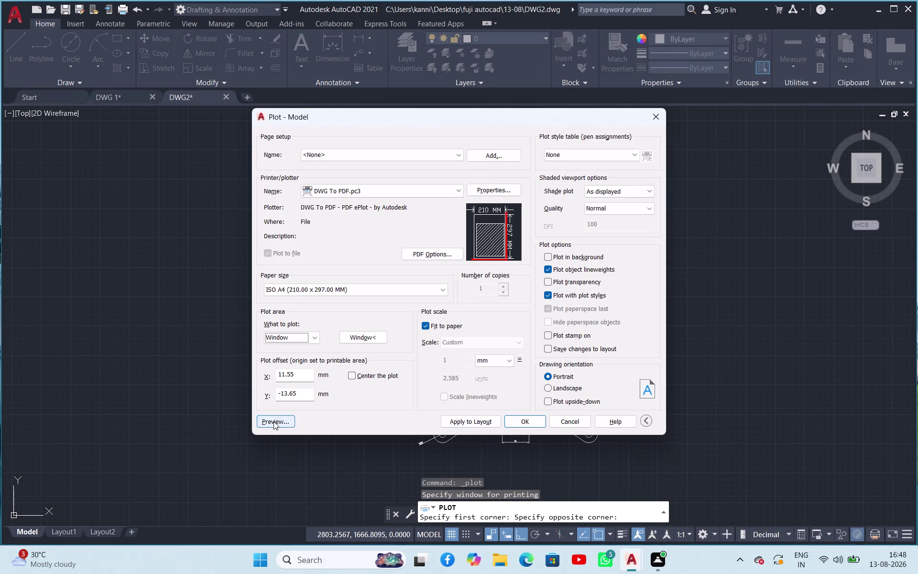
Preview the windowed PDF plot, then close the preview and the Plot dialog.
click(274, 422)
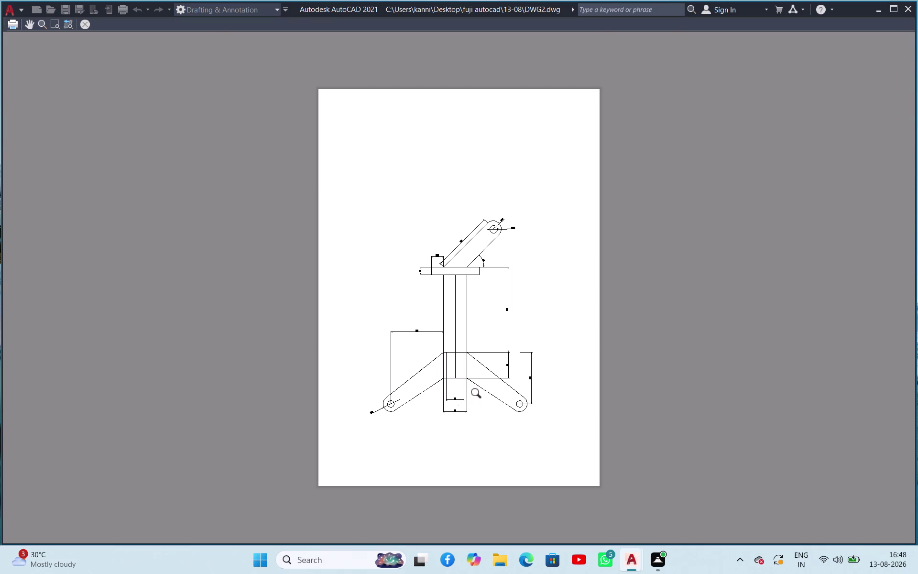
scroll(down, 3)
scroll(up, 3)
scroll(up, 3)
scroll(down, 3)
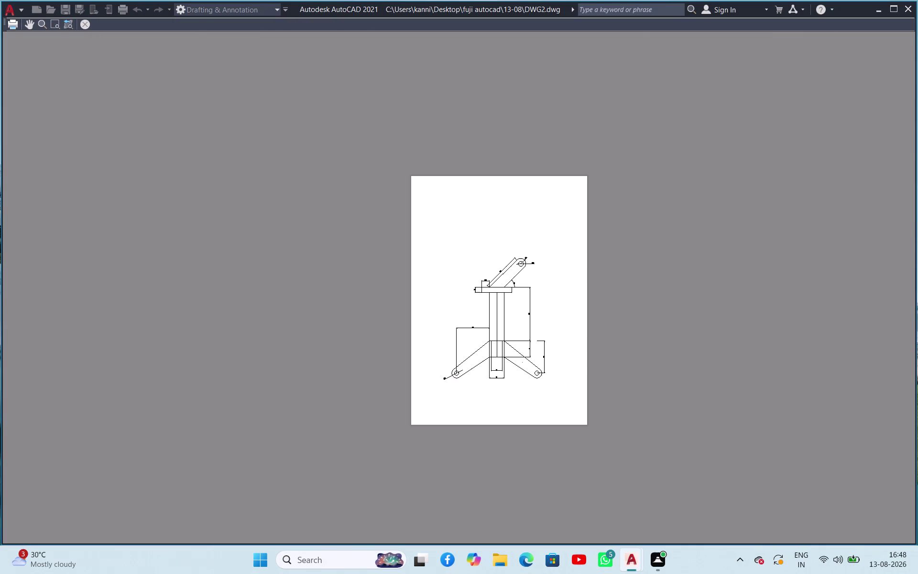
scroll(up, 3)
scroll(down, 3)
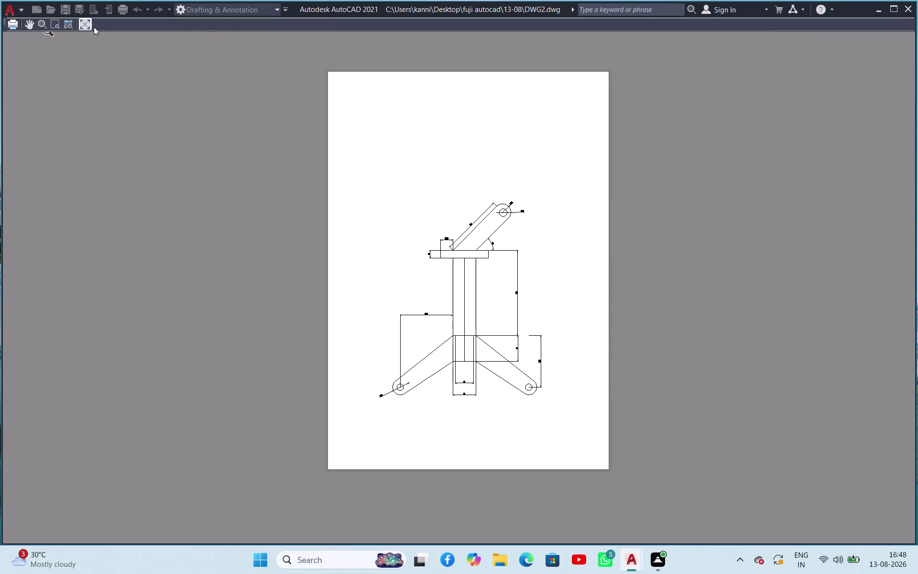
click(87, 26)
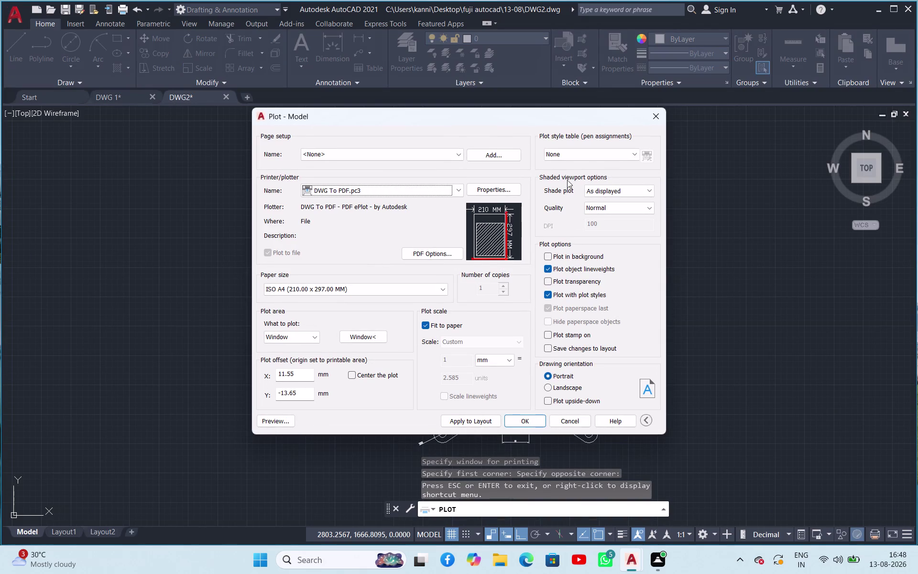
click(652, 117)
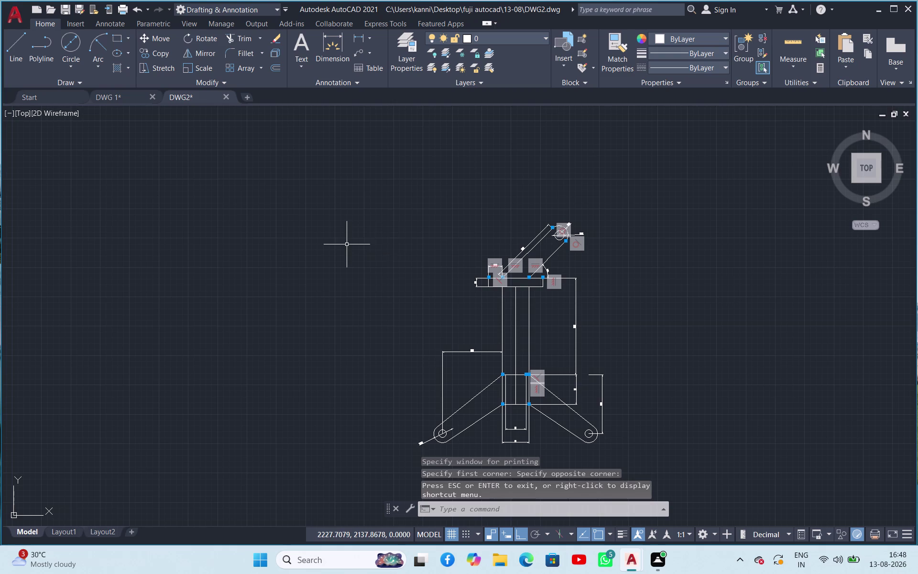
click(346, 244)
click(350, 280)
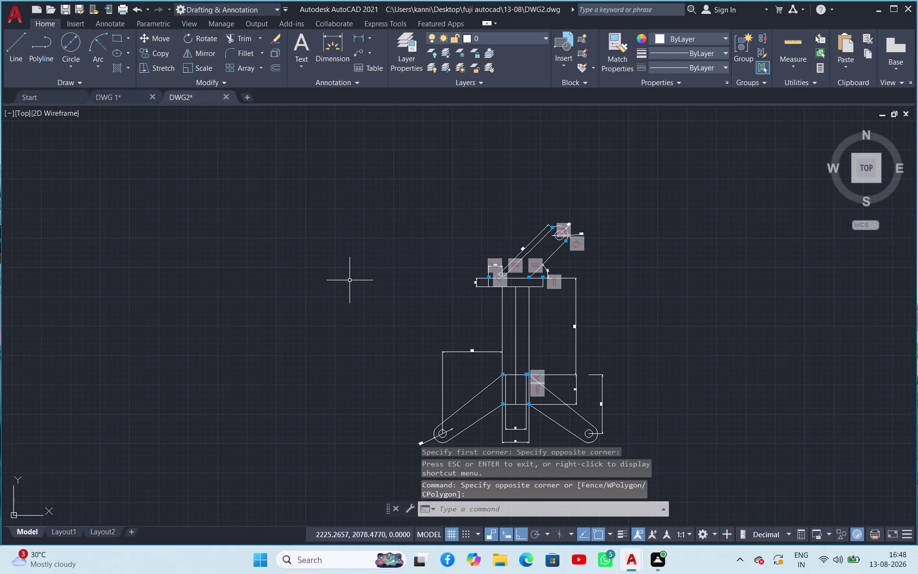
Open the Dimension Style Manager (D) and start modifying the ISO-25 style.
key(d)
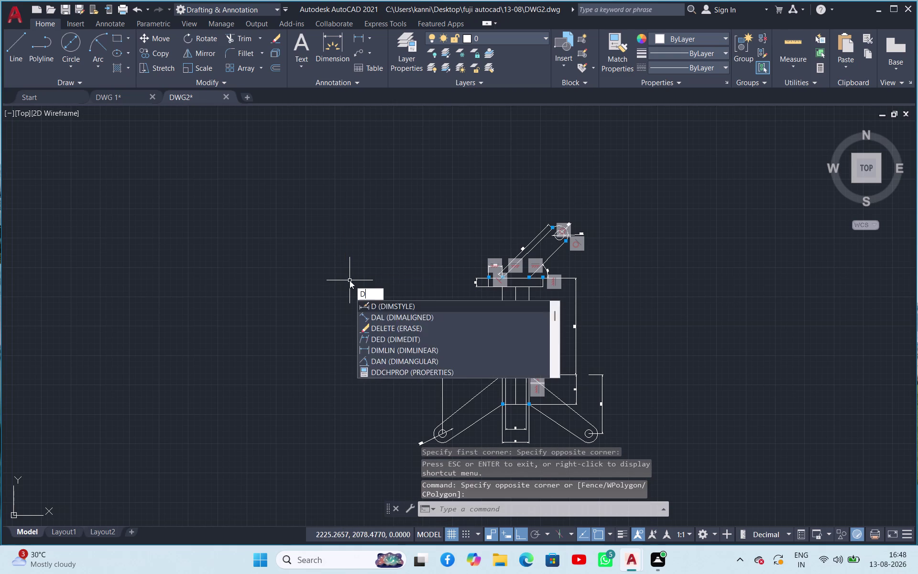
key(Return)
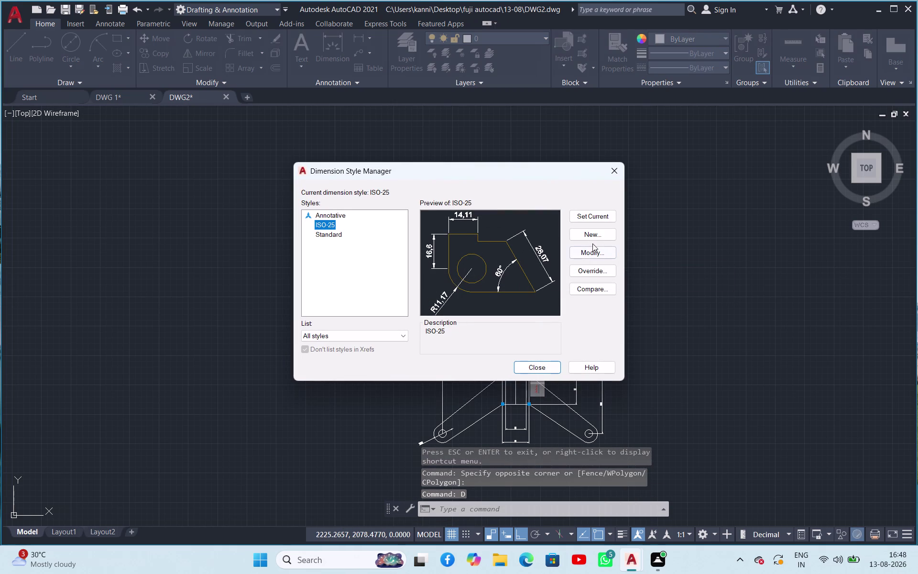
click(602, 235)
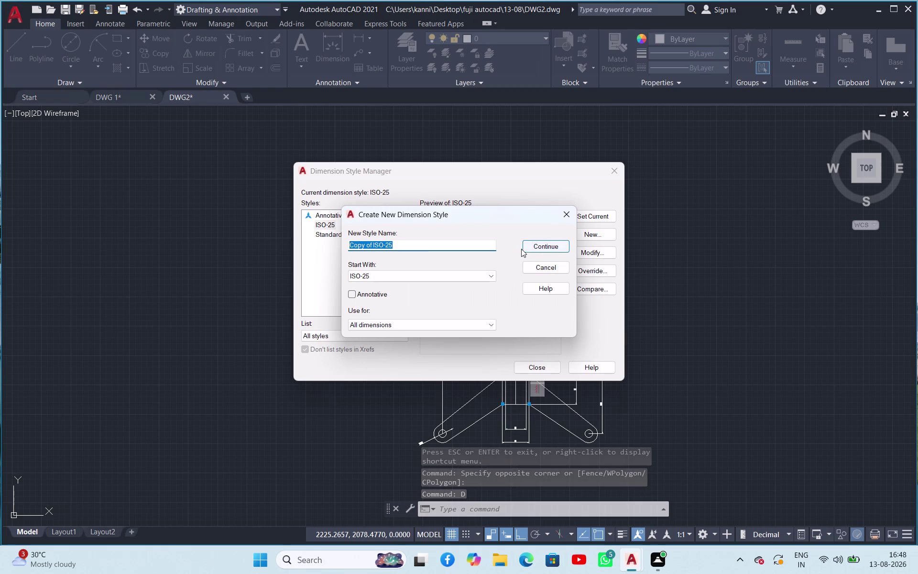
click(567, 218)
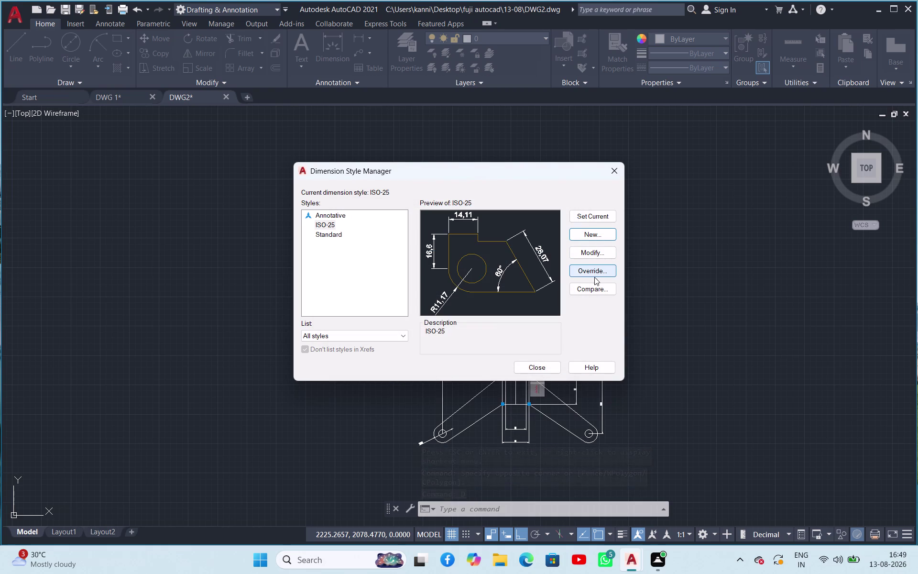
click(598, 253)
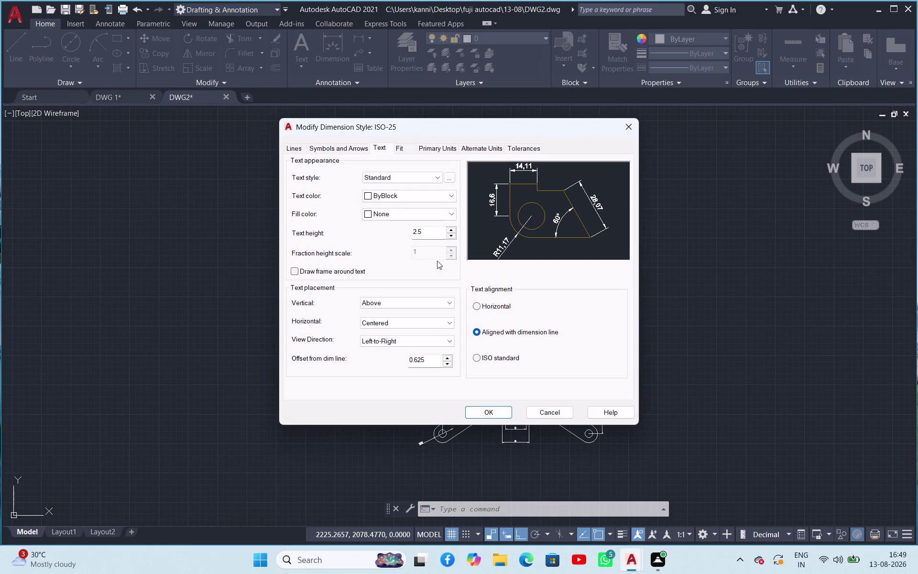
Try out text height and text offset values, restoring the height to 2.5.
click(452, 229)
click(453, 229)
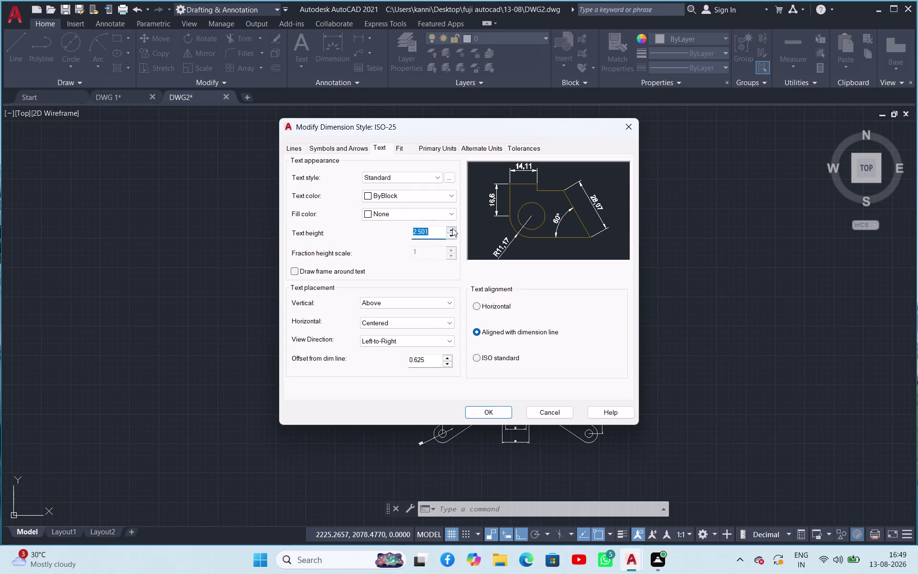
click(453, 228)
click(451, 236)
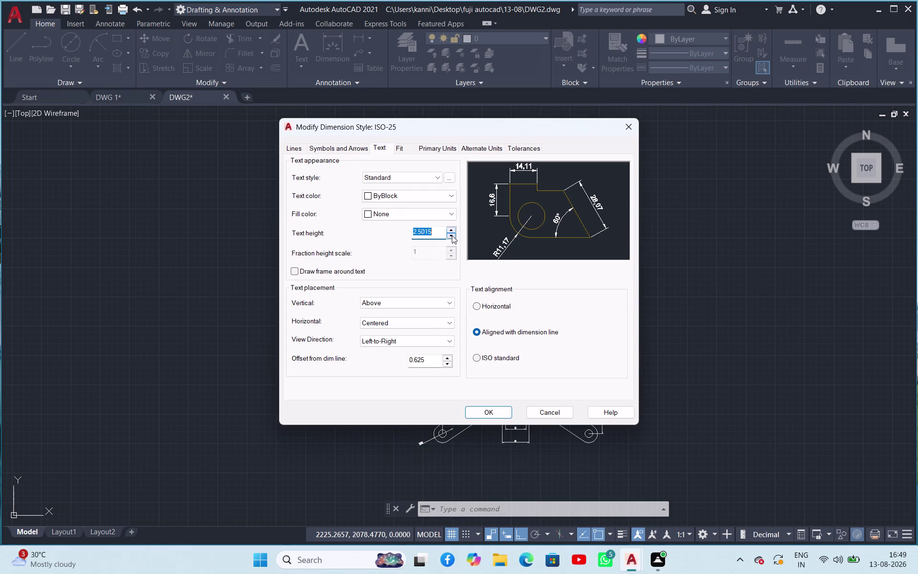
double_click(452, 236)
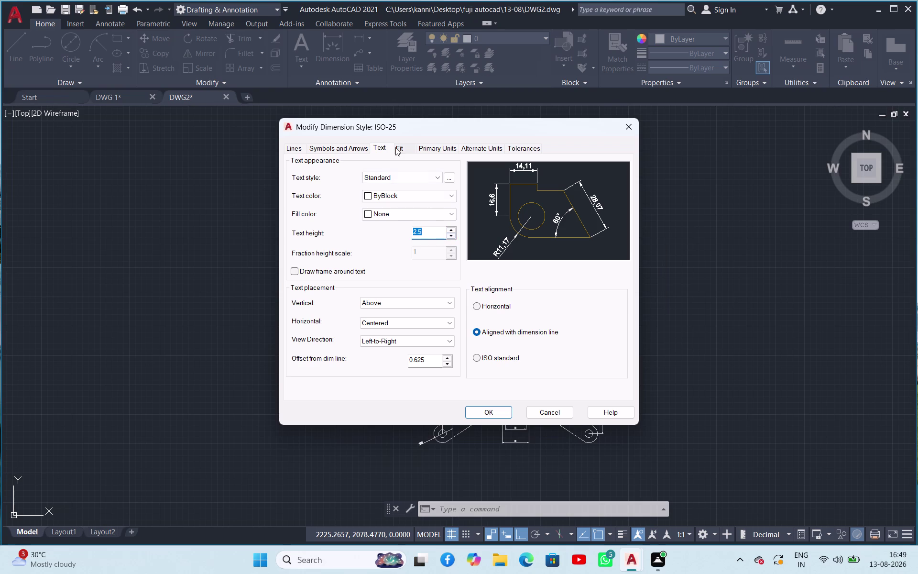
click(396, 147)
click(385, 147)
triple_click(448, 358)
triple_click(448, 359)
click(447, 358)
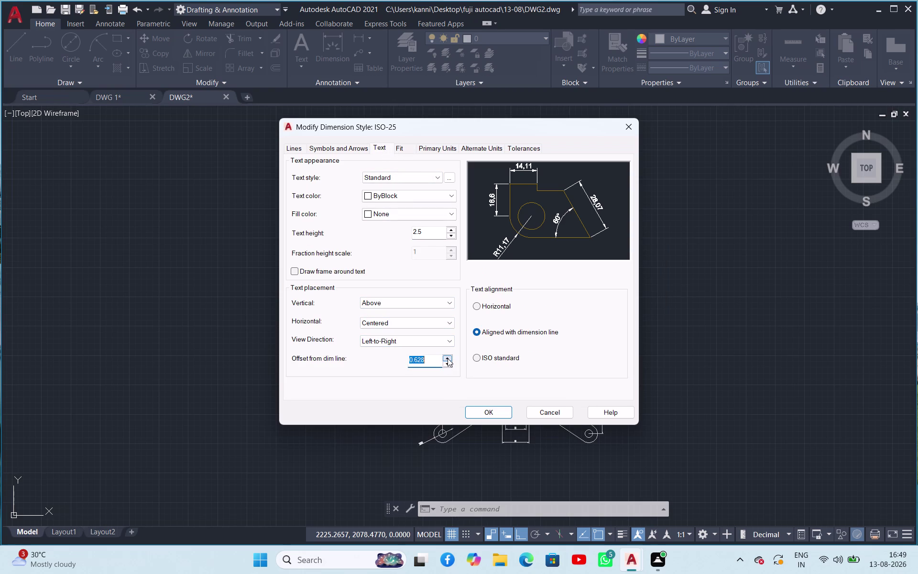
triple_click(447, 363)
triple_click(447, 363)
triple_click(446, 364)
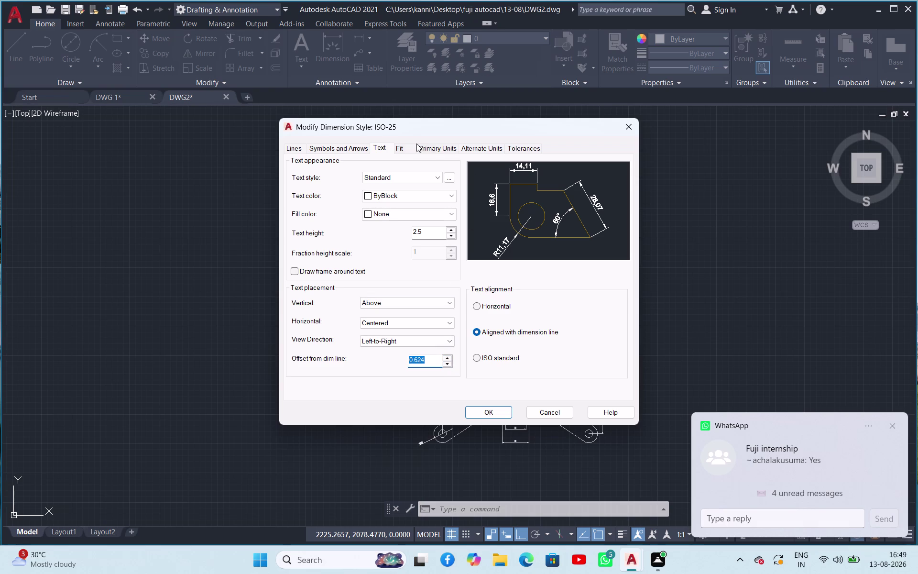
Enter a text height of 20 and apply it to ISO-25.
click(406, 145)
click(376, 145)
click(449, 230)
click(450, 230)
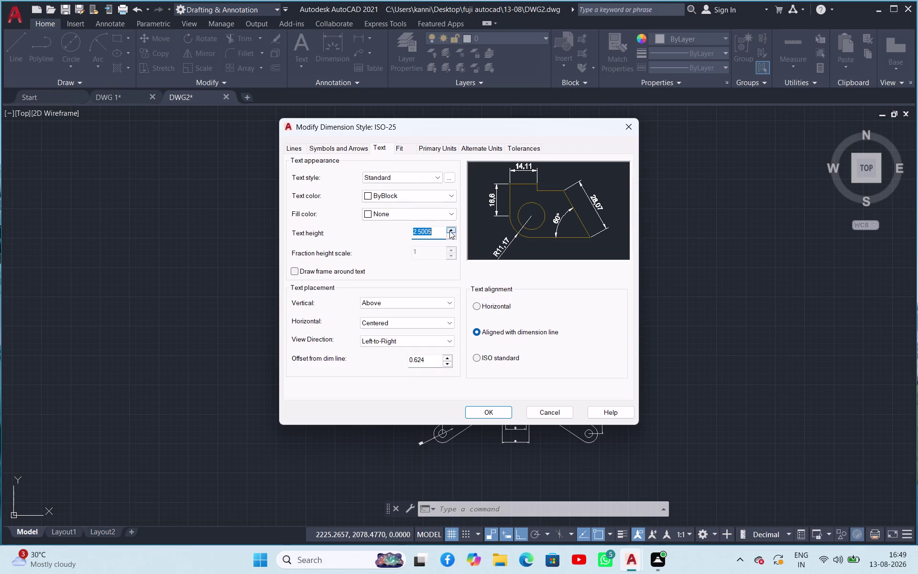
double_click(437, 231)
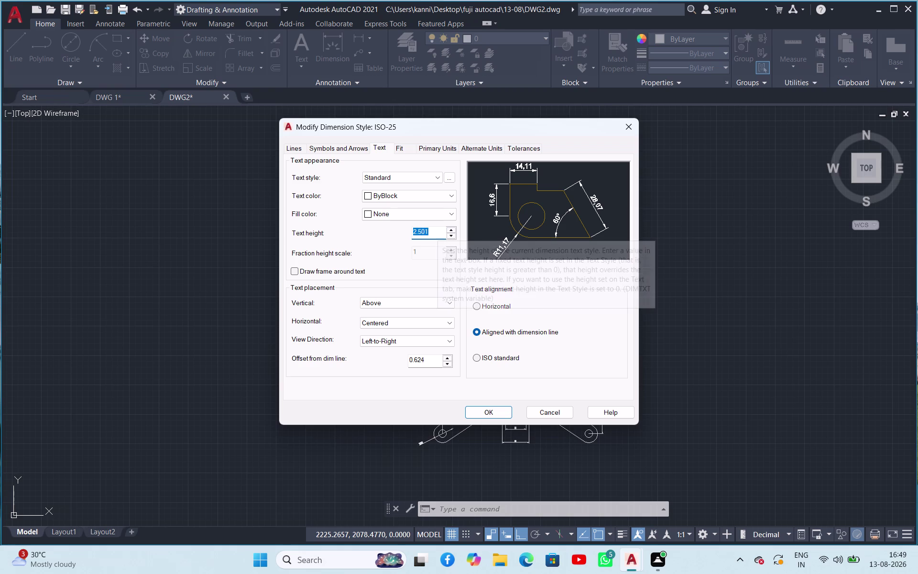
text(20)
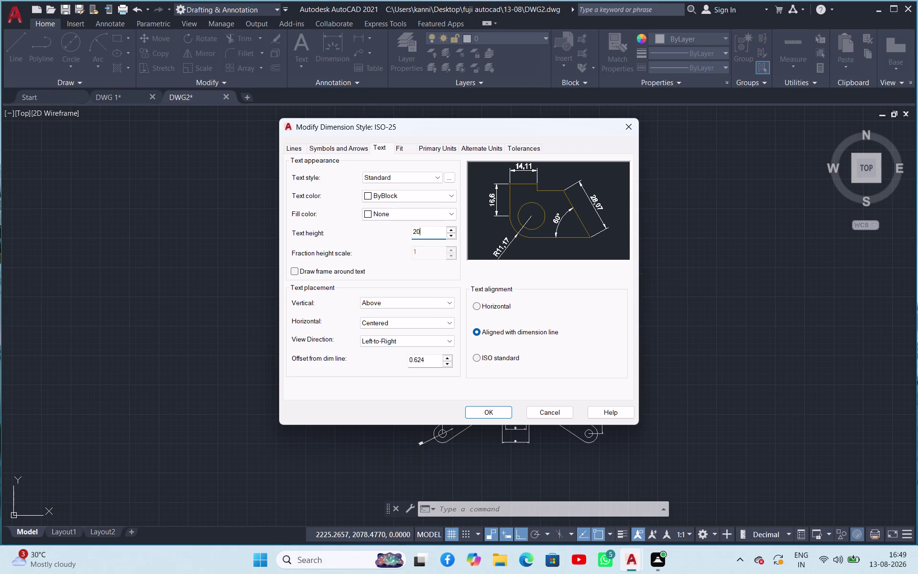
click(493, 411)
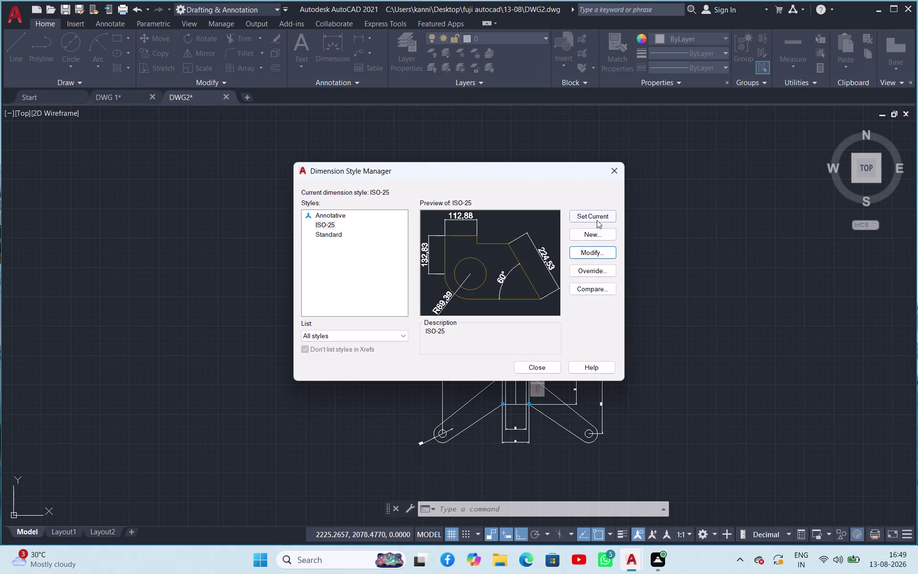
Close the Dimension Style Manager and return to the drawing.
click(597, 218)
click(544, 371)
click(650, 332)
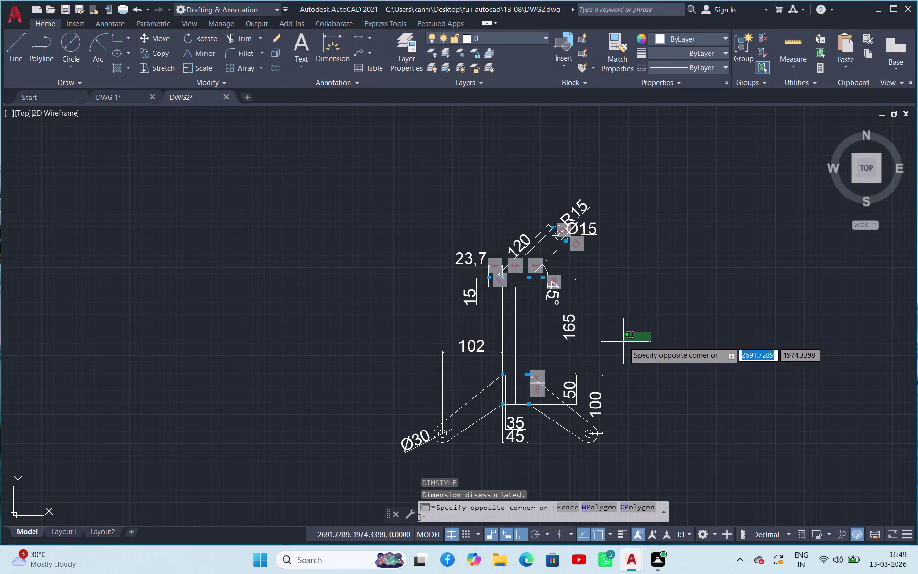
click(624, 342)
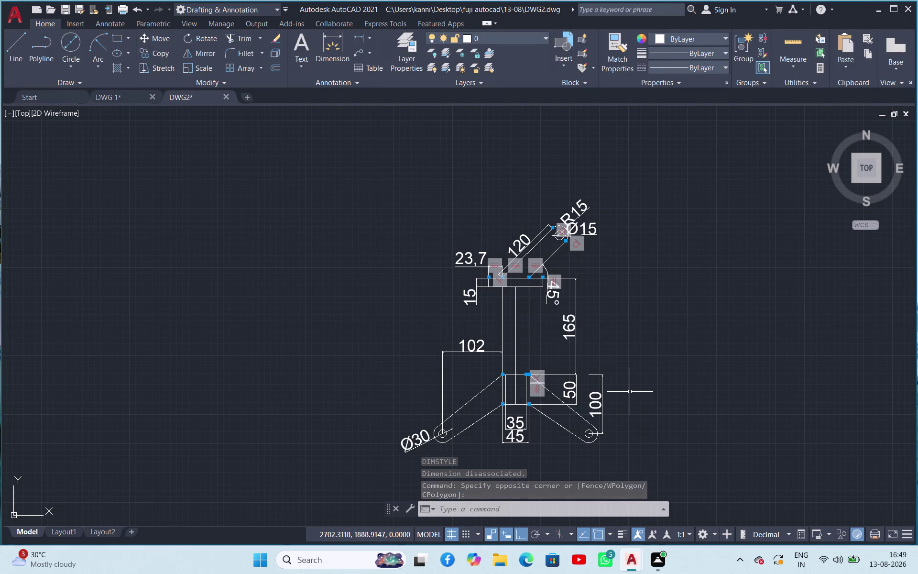
Reopen the ISO-25 style and change its text height from 20 to 15.
key(d)
key(Return)
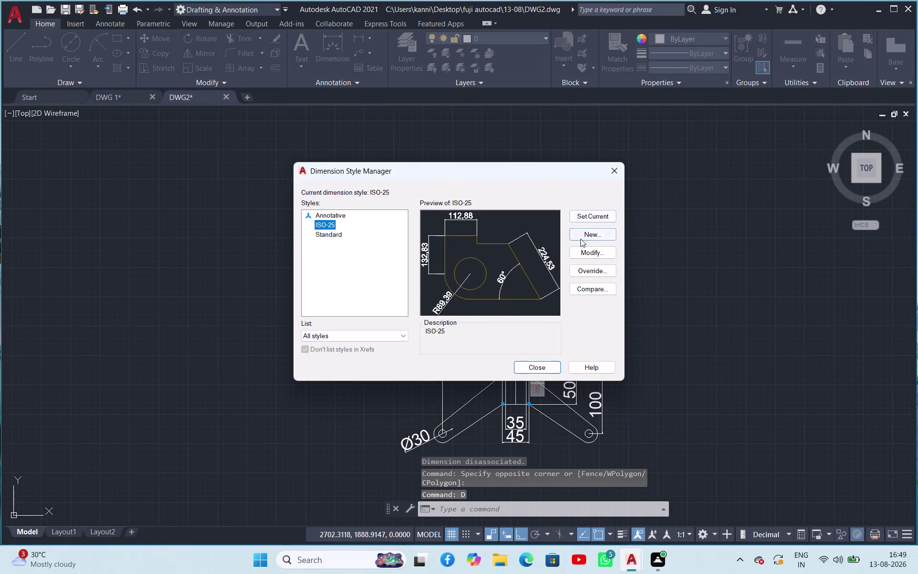
click(607, 250)
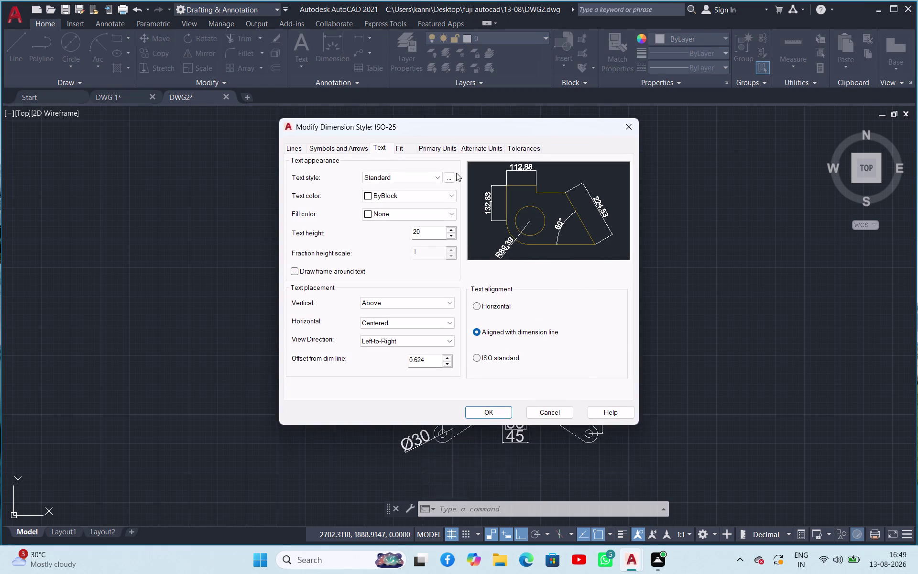
click(426, 231)
double_click(426, 231)
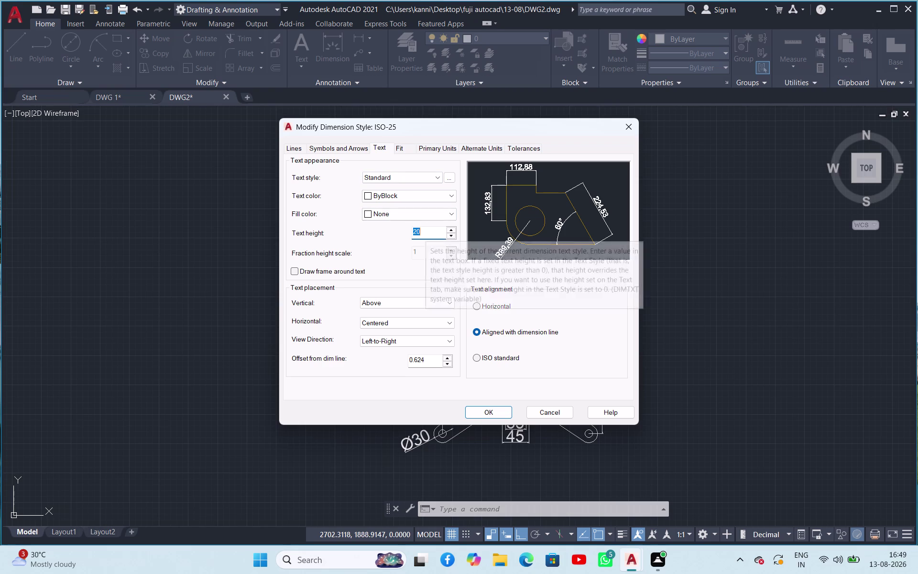
text(15)
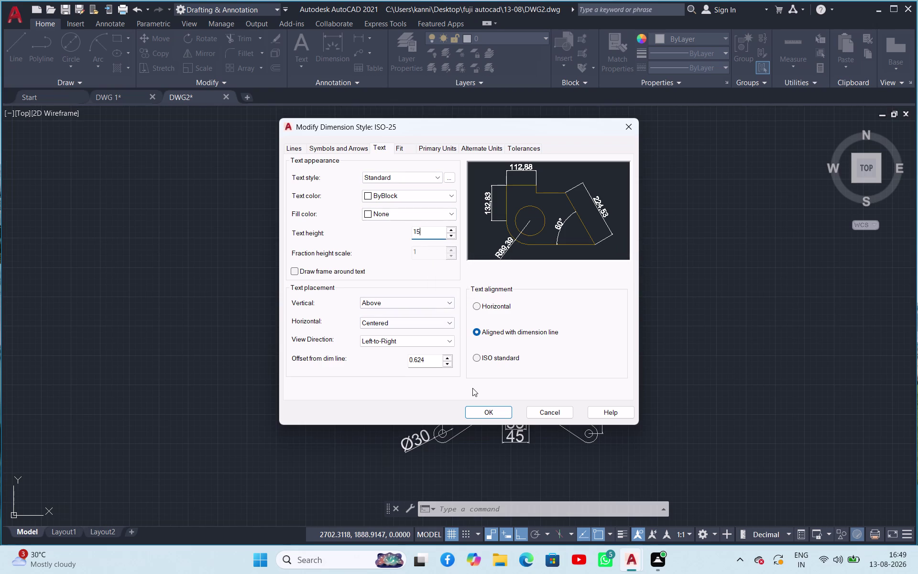
click(482, 412)
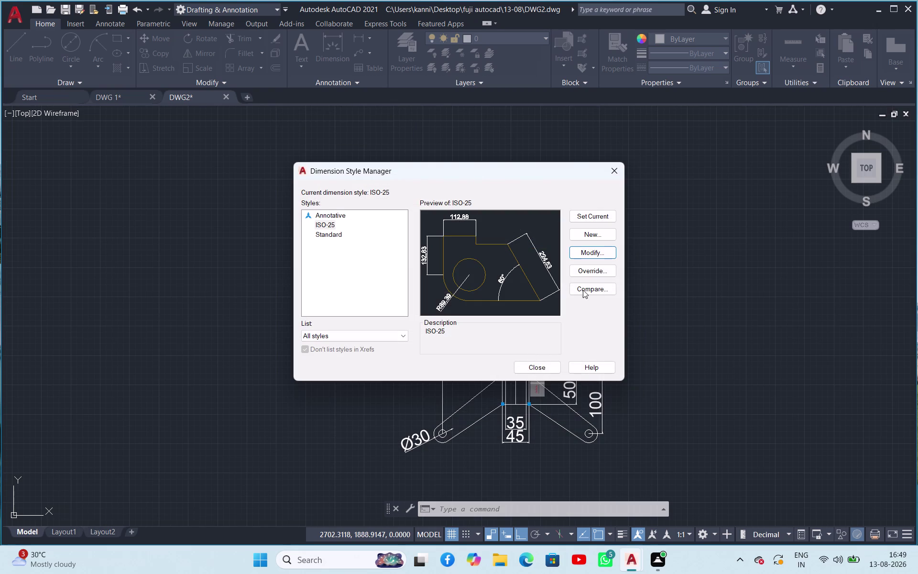
Close the Dimension Style Manager to see the smaller labels.
click(599, 213)
click(538, 367)
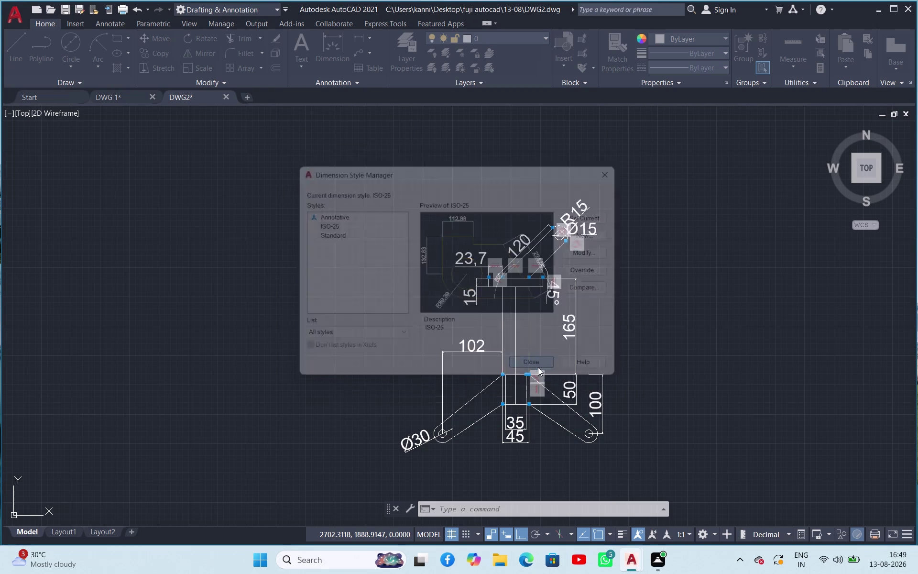
click(645, 322)
click(638, 333)
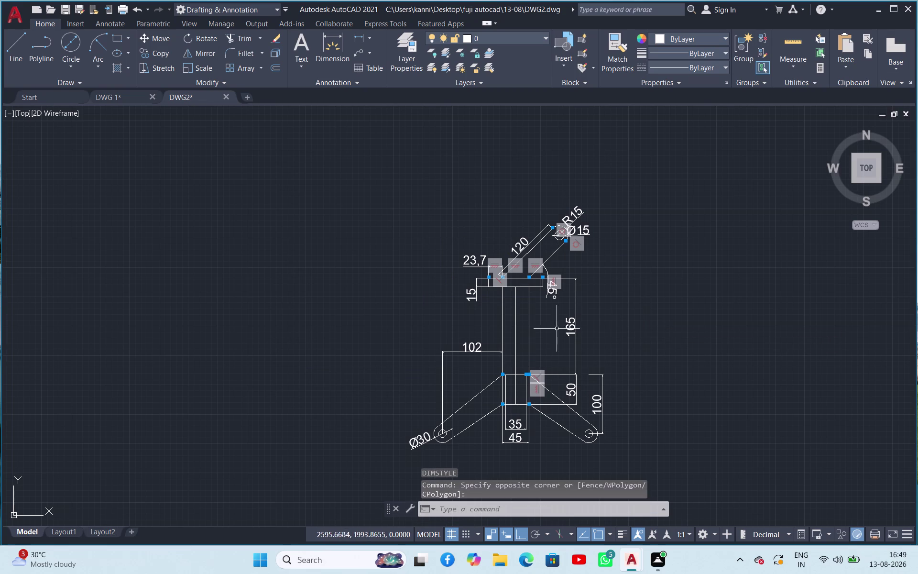
key(ctrl+p)
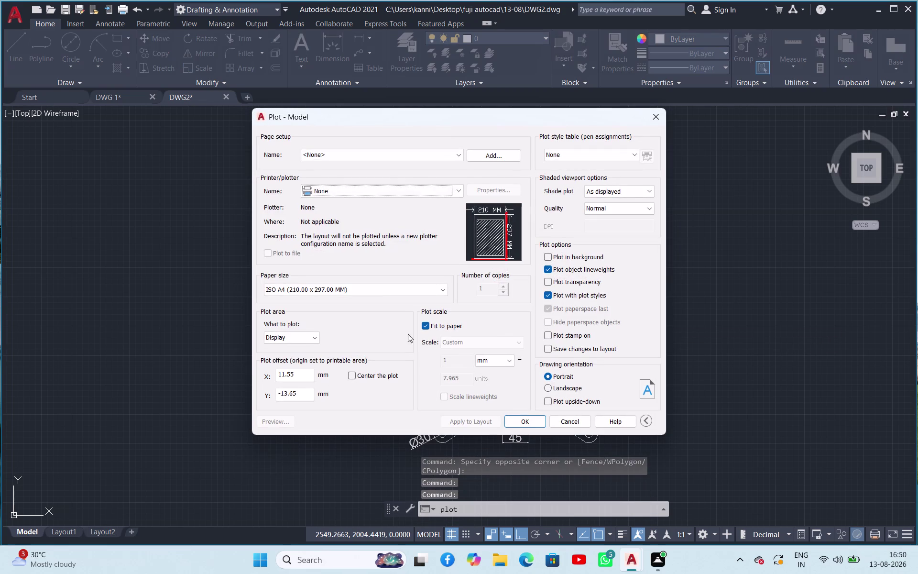
Set the plot to DWG To PDF with a window picked around the linkage.
click(384, 189)
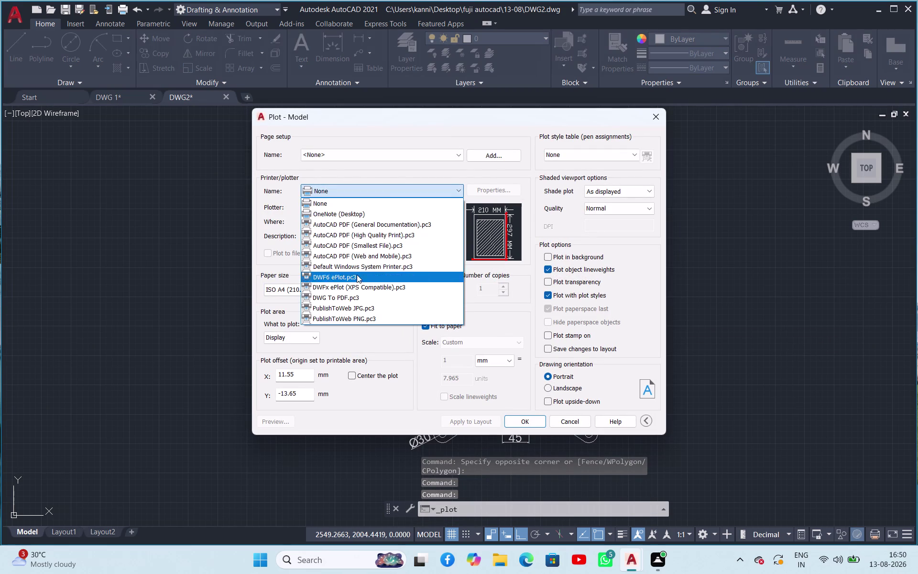
click(357, 299)
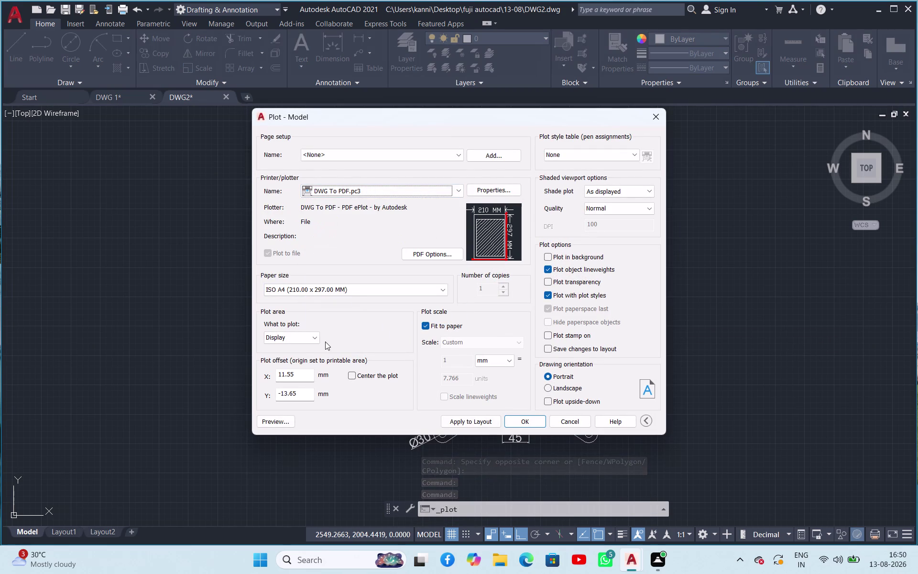
click(298, 334)
click(300, 371)
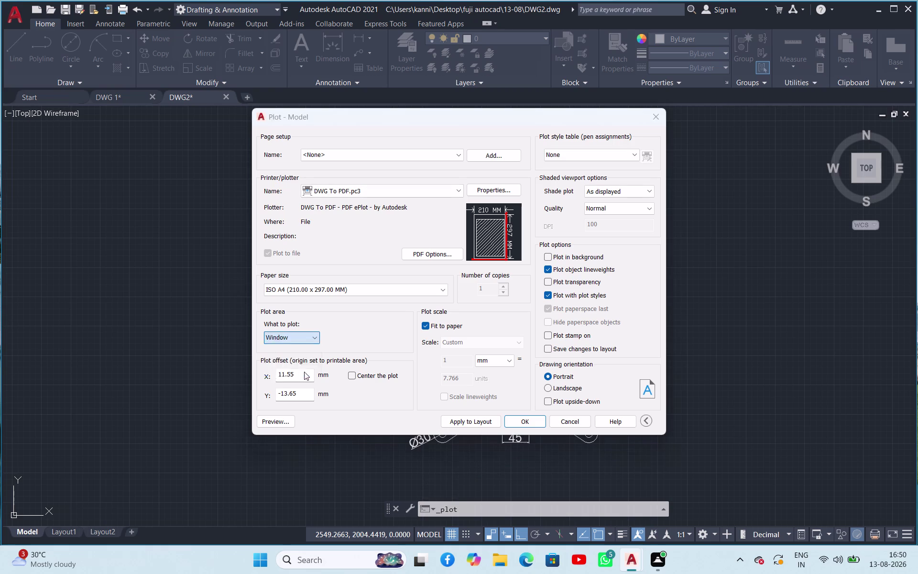
click(348, 162)
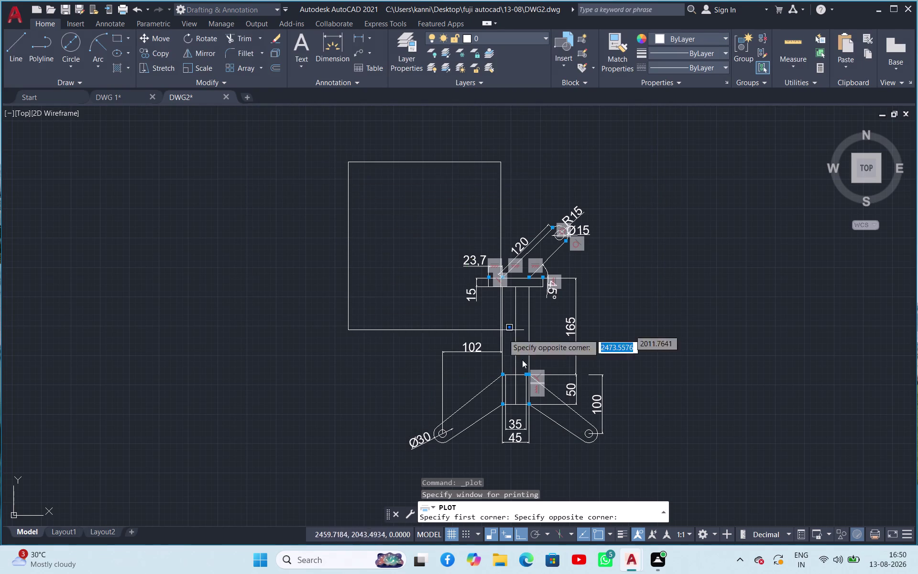
click(699, 479)
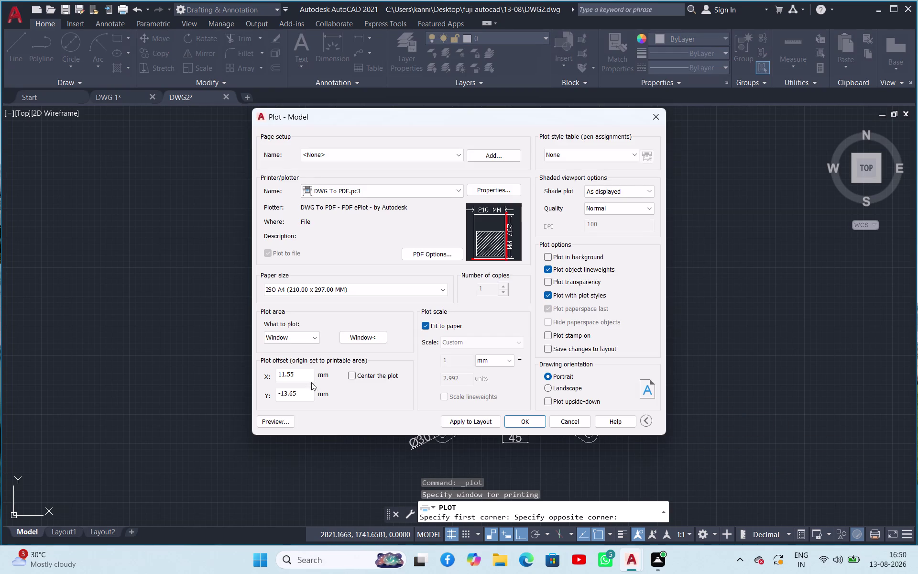
Preview the page, zoom out to inspect it, and close the preview.
click(285, 417)
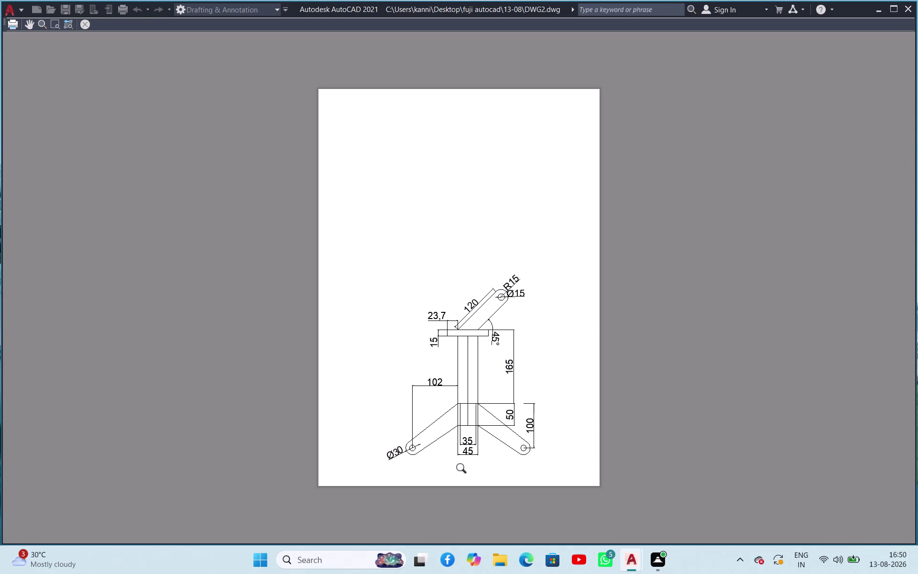
scroll(down, 3)
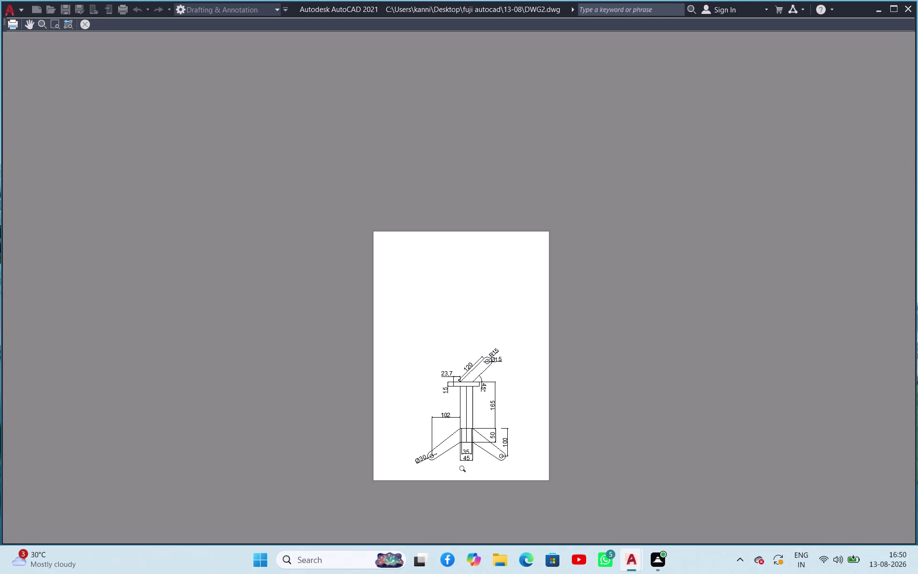
scroll(up, 3)
scroll(down, 3)
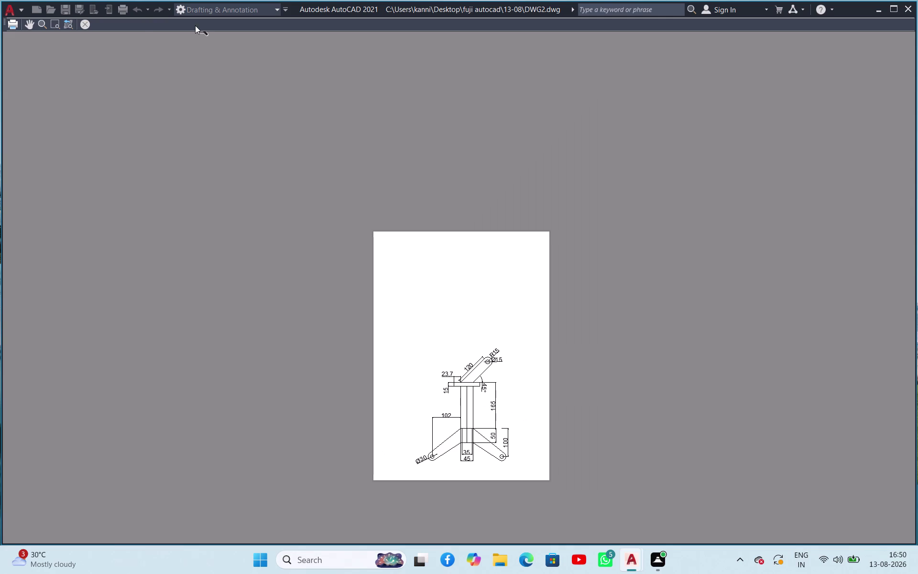
click(88, 22)
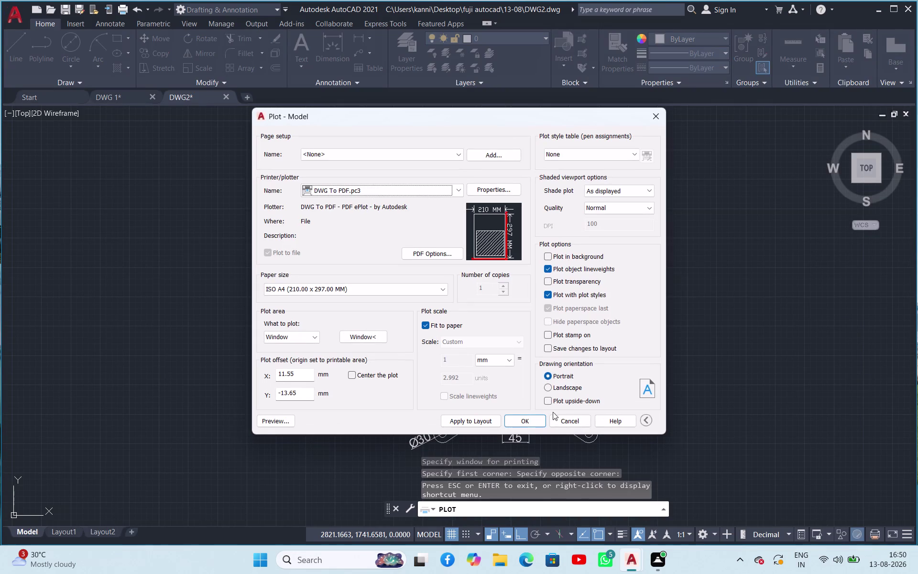
Re-pick the plot window around the linkage, preview the A4 page, and exit without plotting.
click(369, 336)
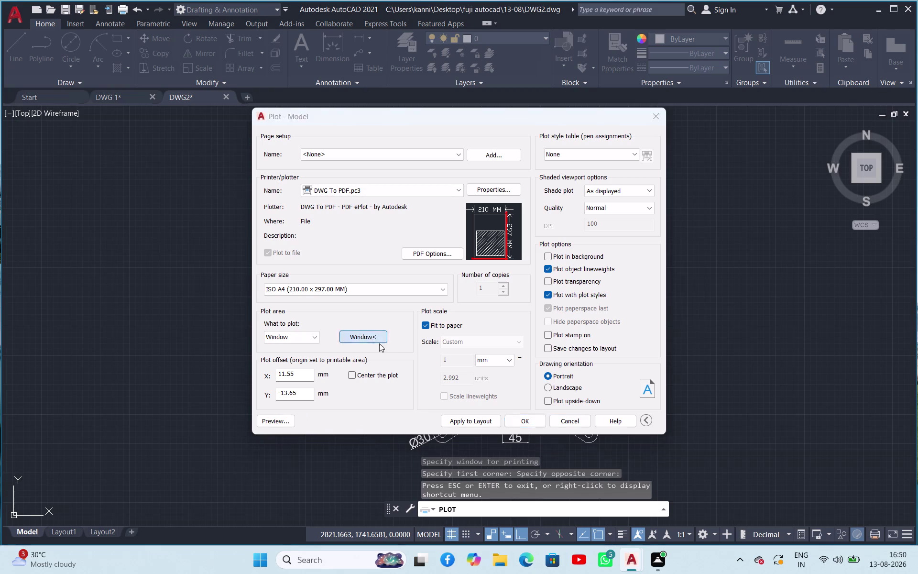
click(693, 511)
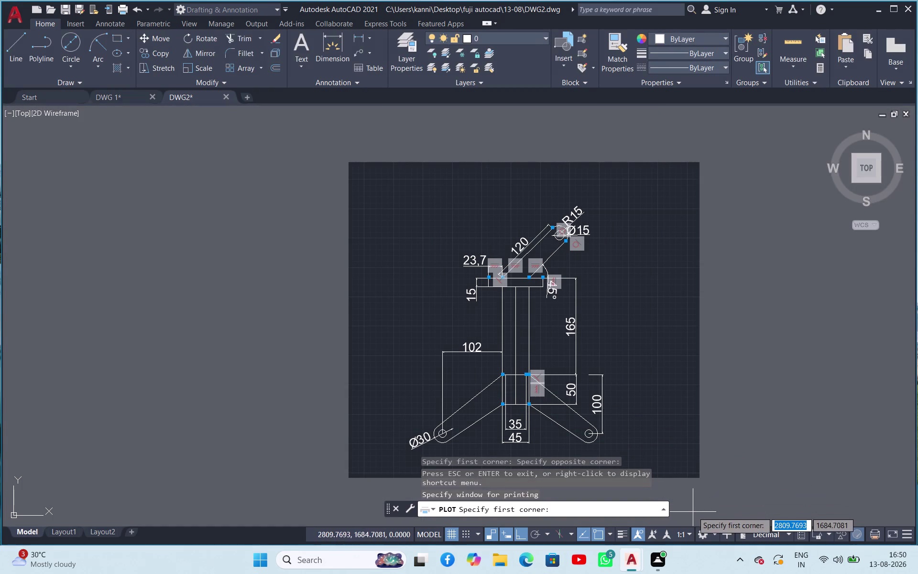
click(383, 191)
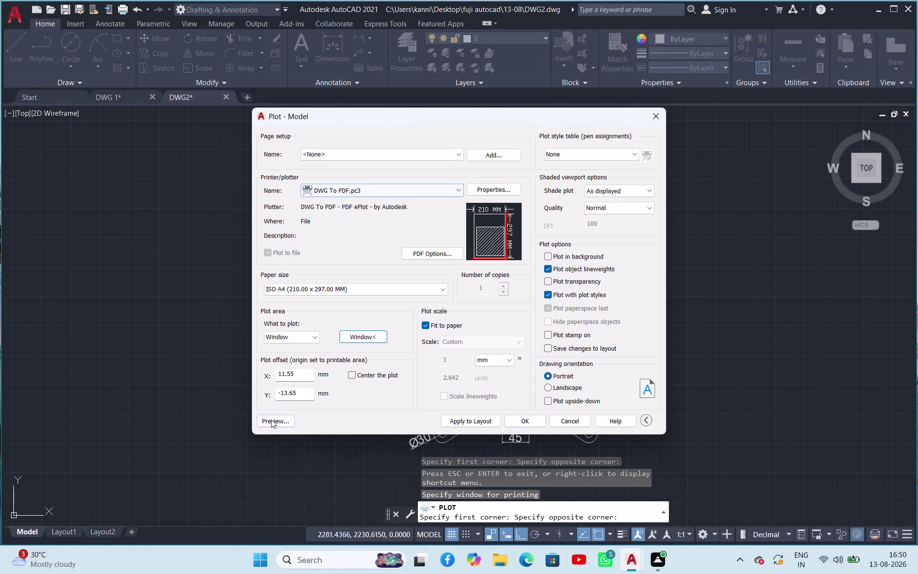
click(271, 420)
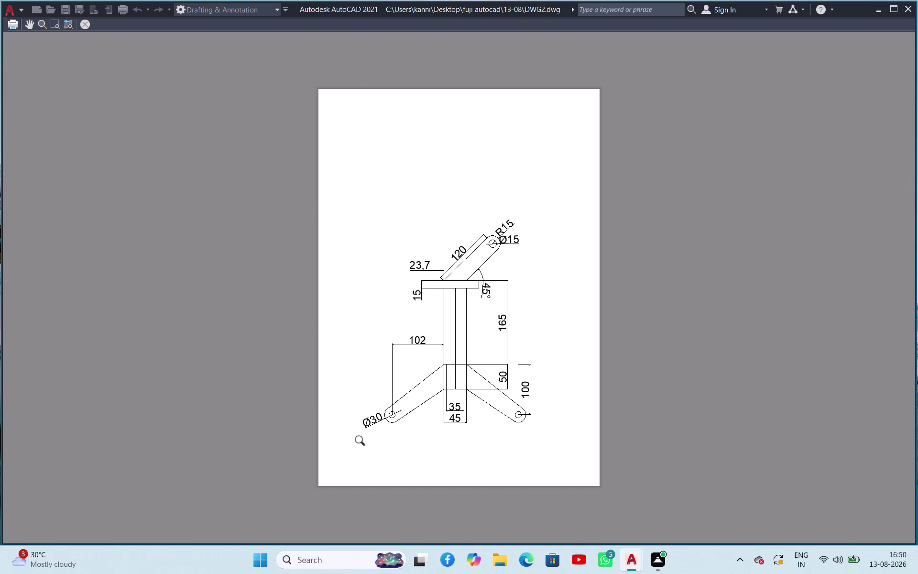
click(85, 26)
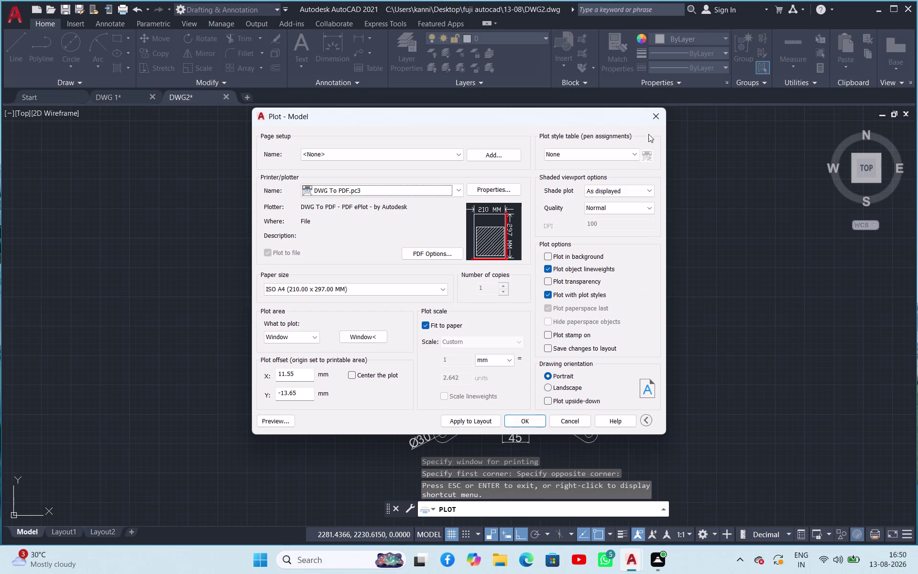
click(654, 117)
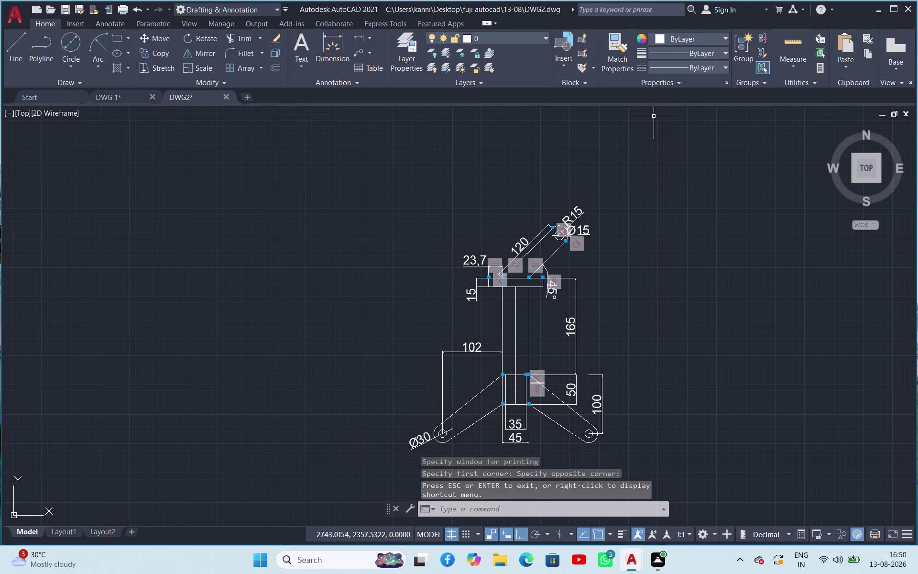
Change the ISO-25 dimension style's text height from 15 to 13 and set ISO-25 as current.
key(d)
key(Return)
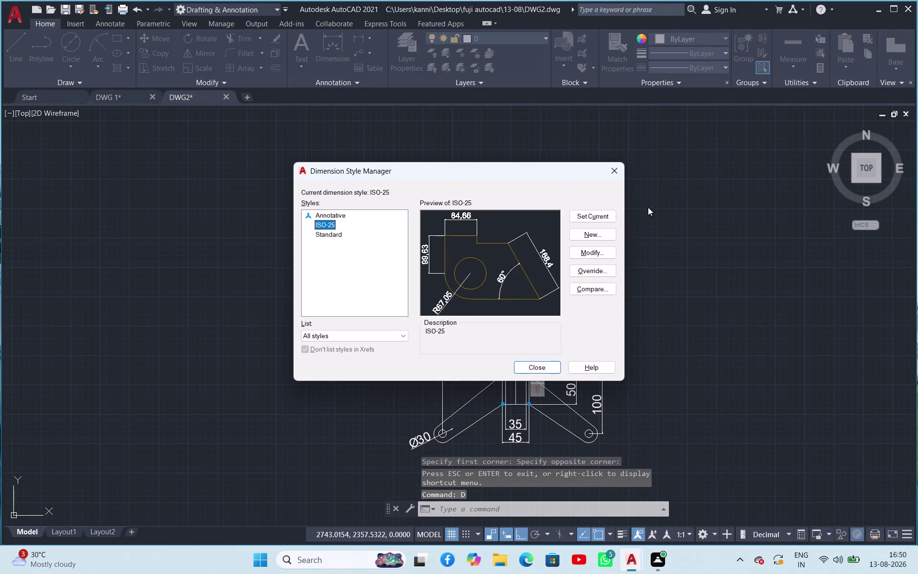
click(600, 252)
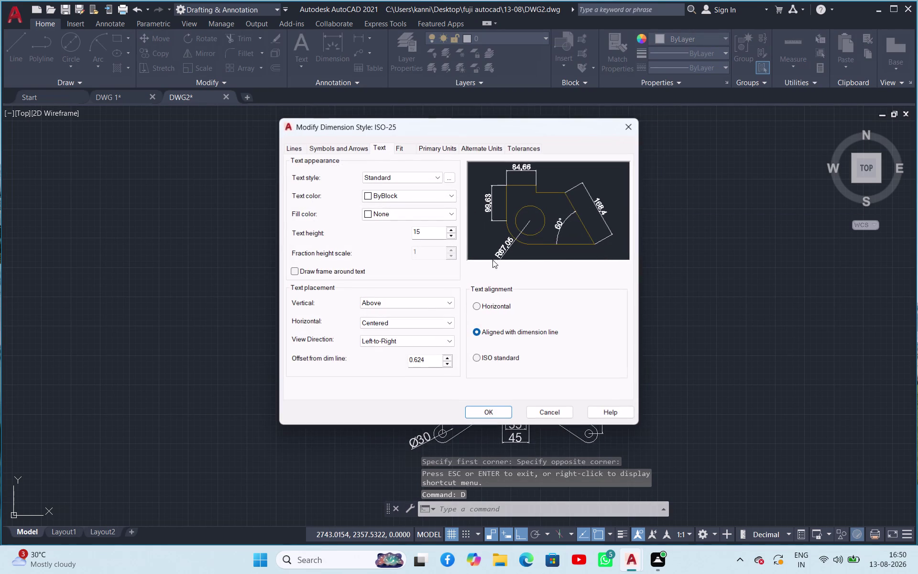
click(435, 236)
double_click(434, 236)
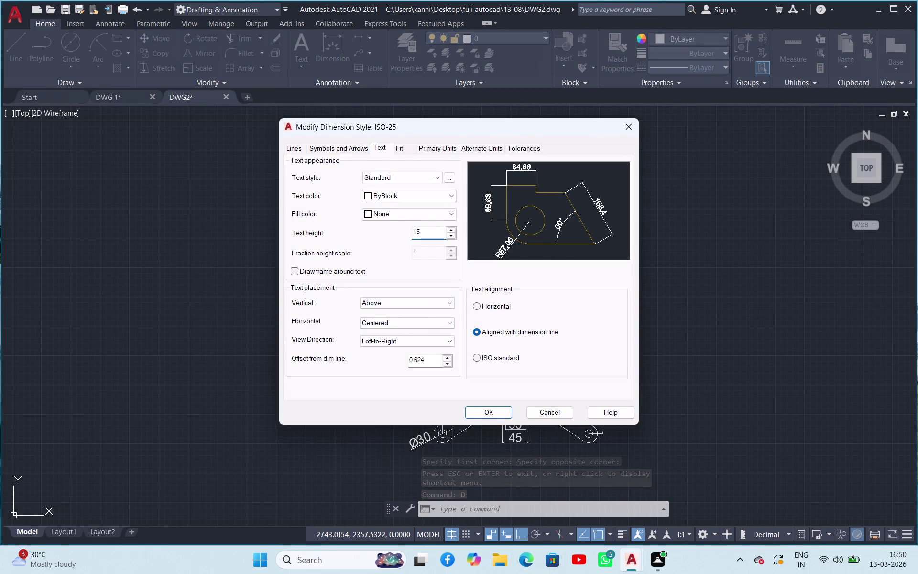
text(13)
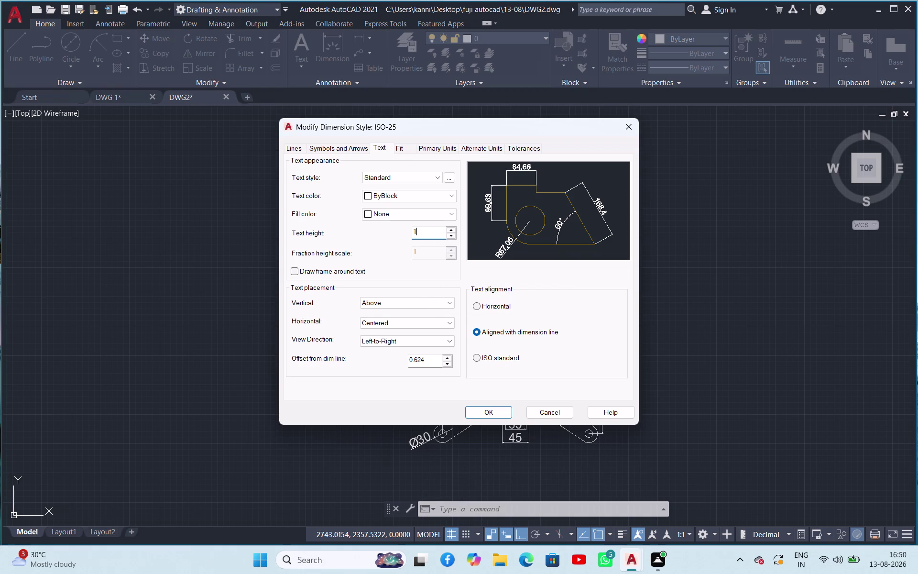
click(495, 411)
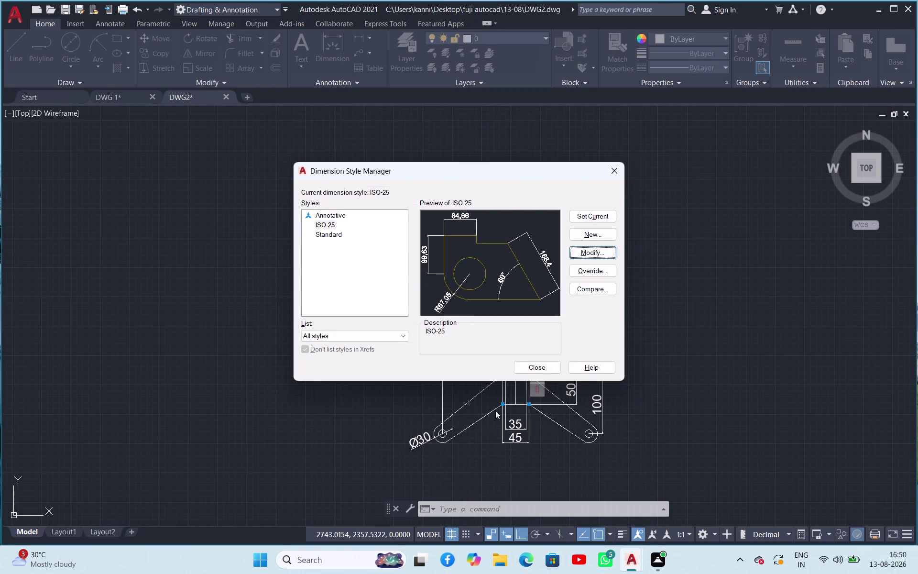
click(604, 218)
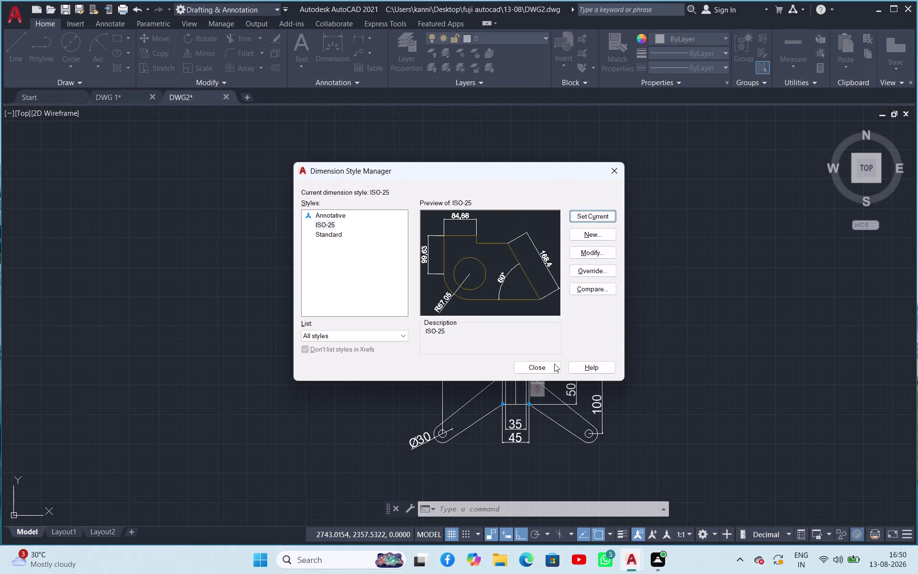
click(549, 365)
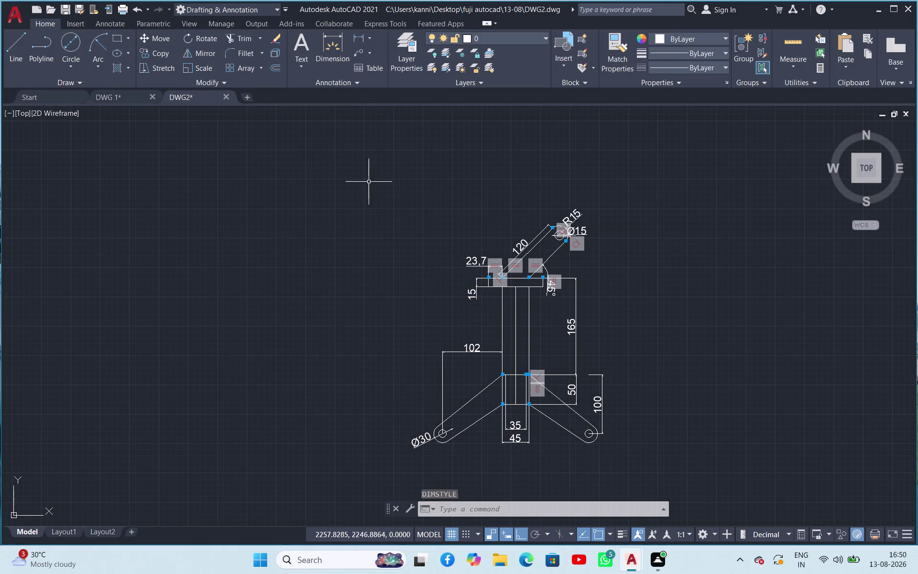
key(ctrl+p)
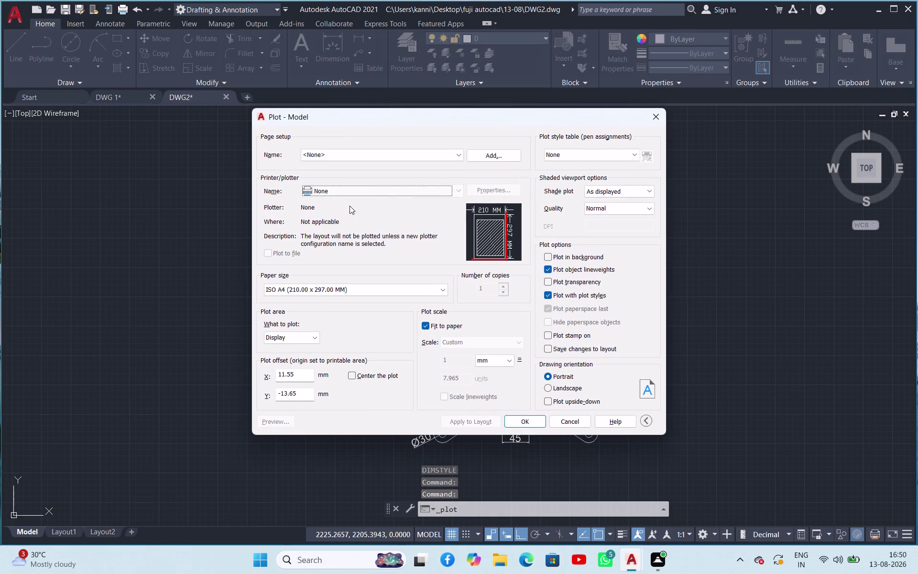
Select the DWG To PDF plotter and window the linkage drawing as the plot area.
click(328, 194)
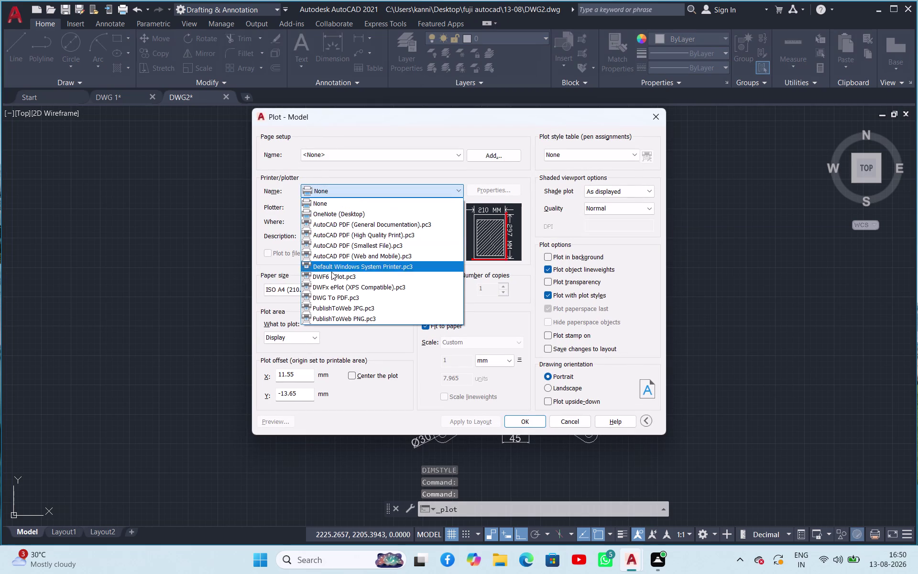
click(339, 300)
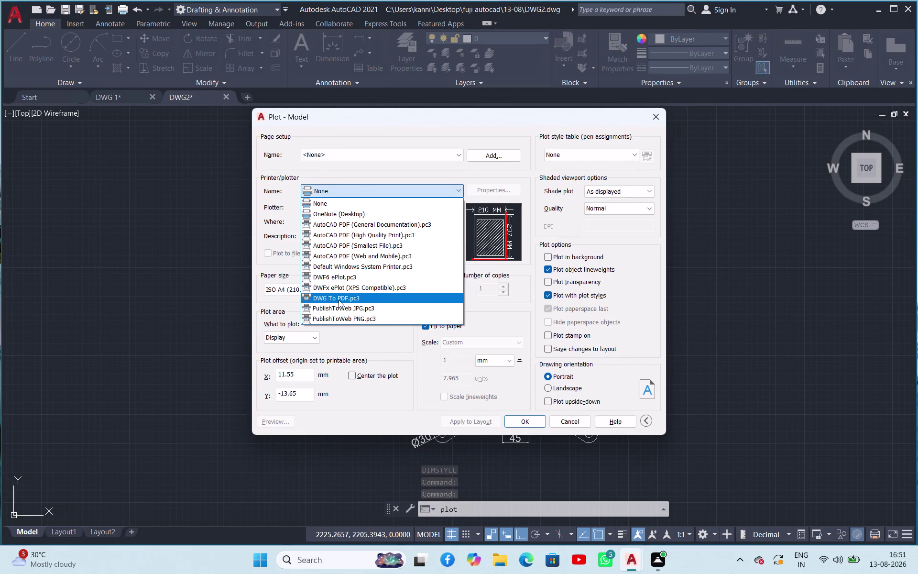
click(297, 341)
click(304, 369)
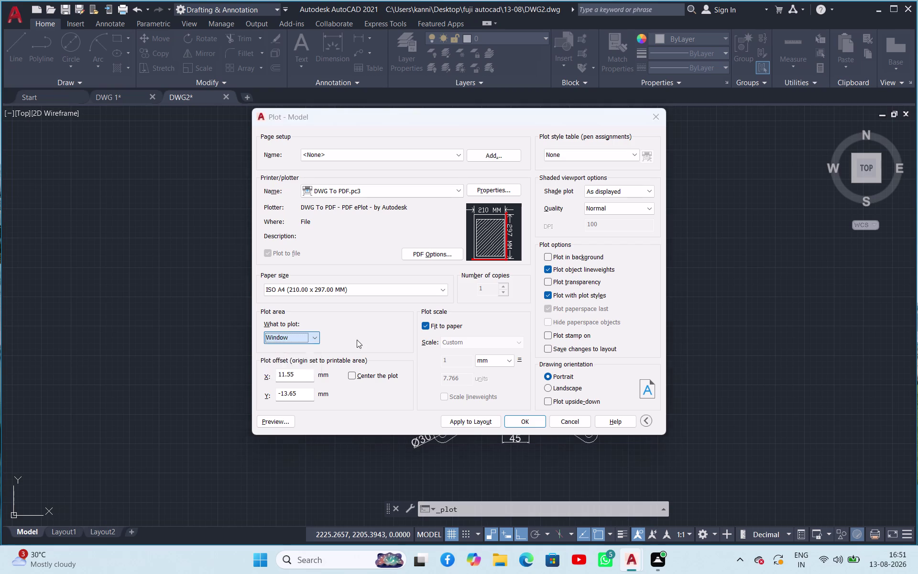
scroll(down, 3)
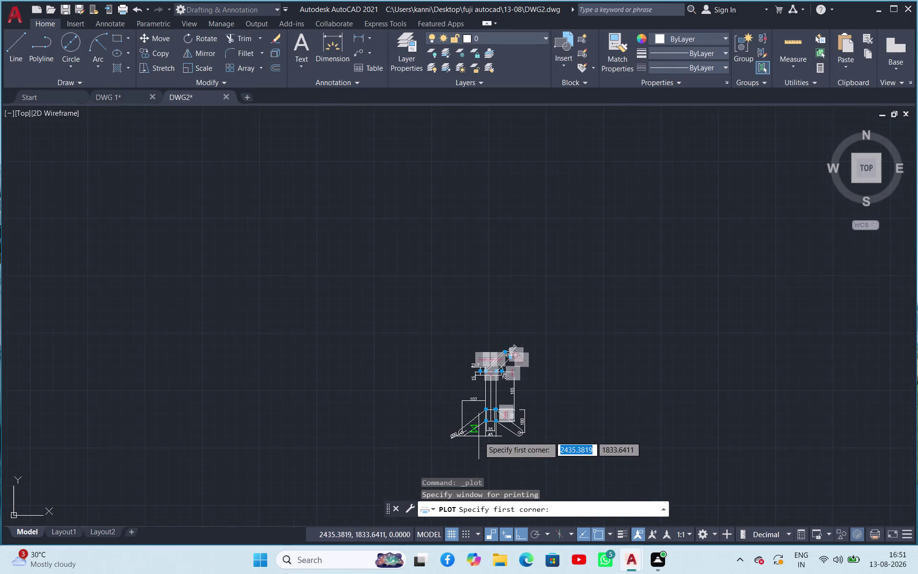
scroll(up, 3)
scroll(down, 3)
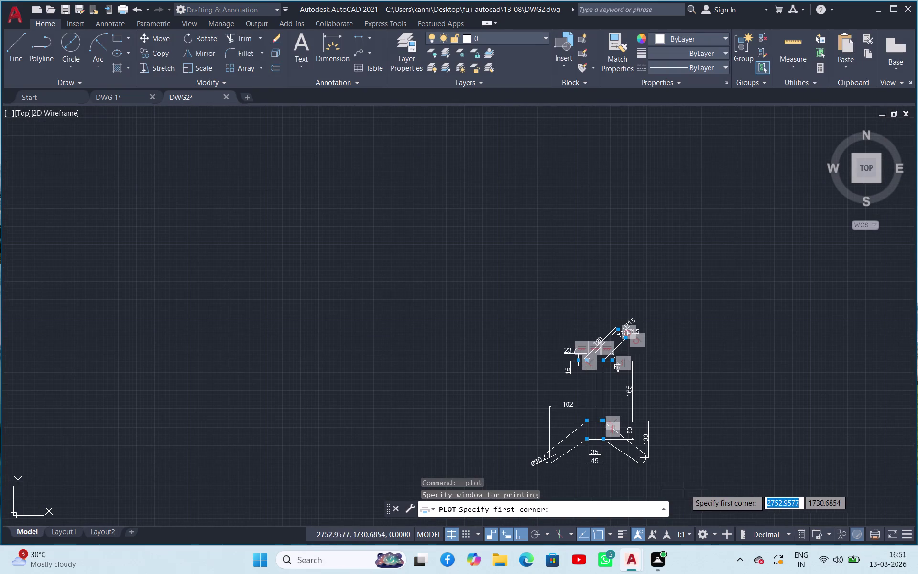
click(703, 511)
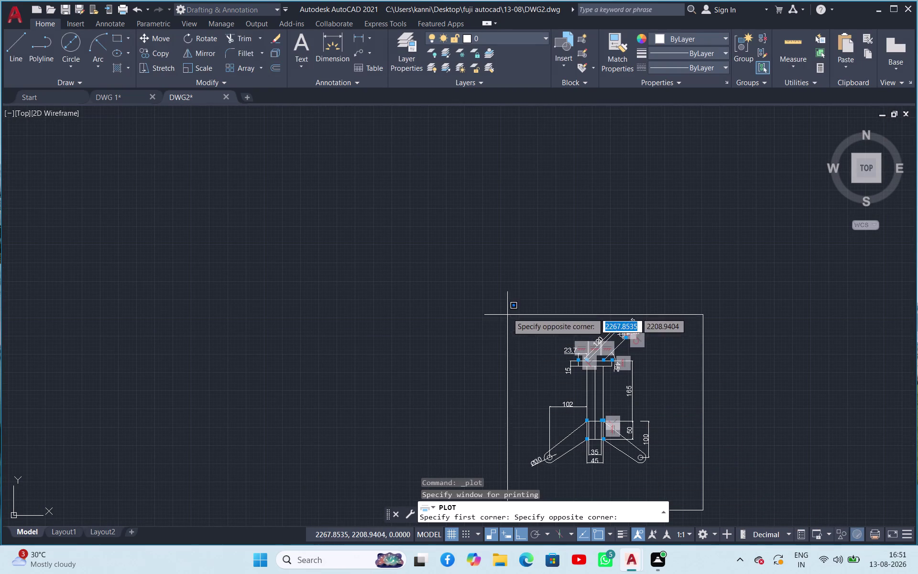
click(508, 295)
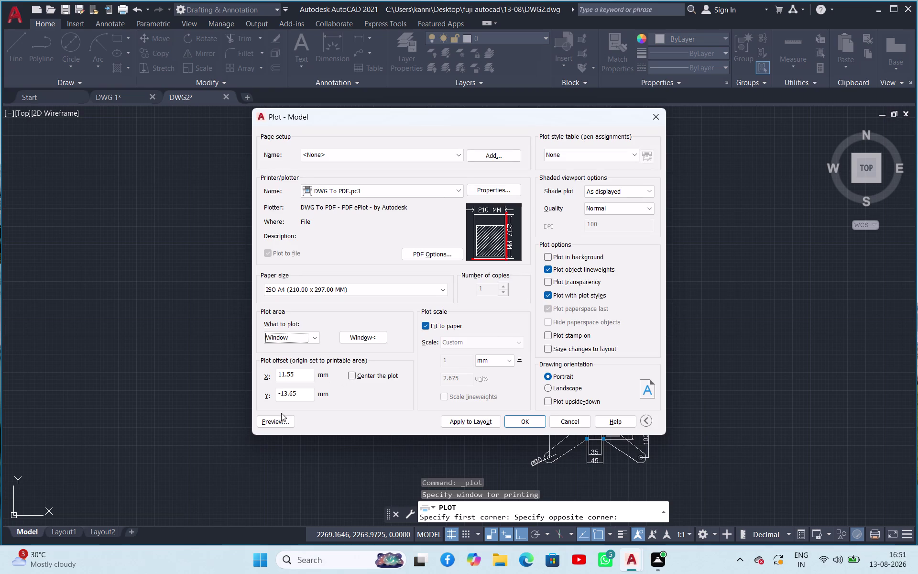
Preview the A4 portrait page, then send the plot to PDF.
click(279, 423)
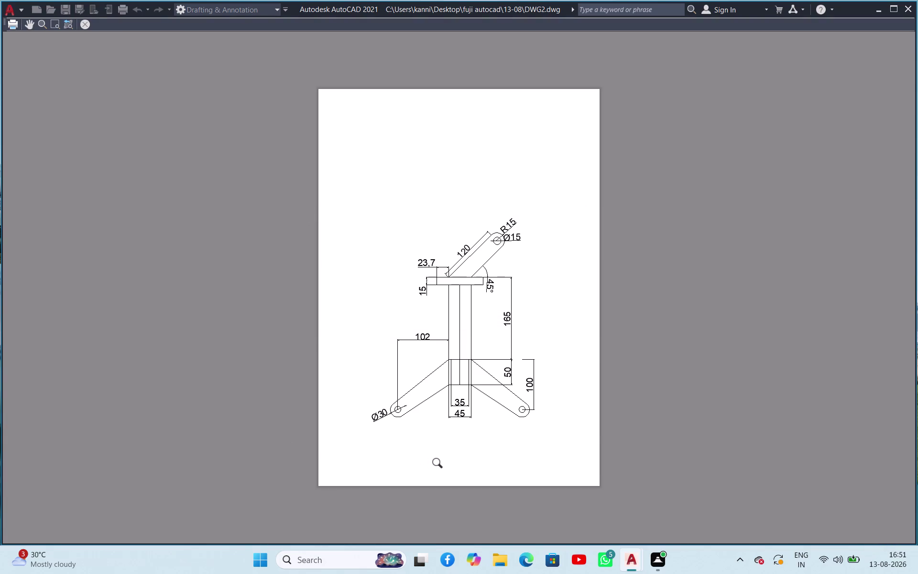
click(82, 23)
scroll(down, 3)
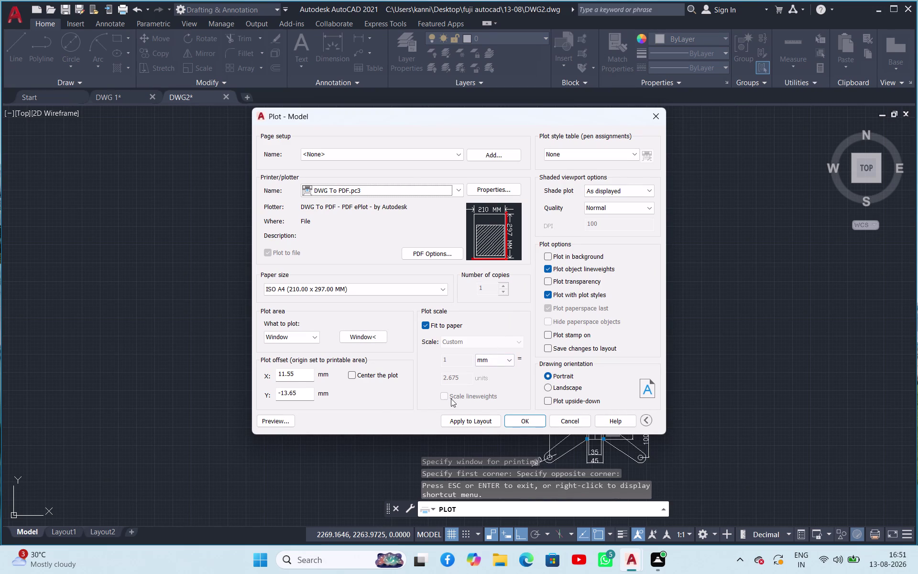
click(664, 117)
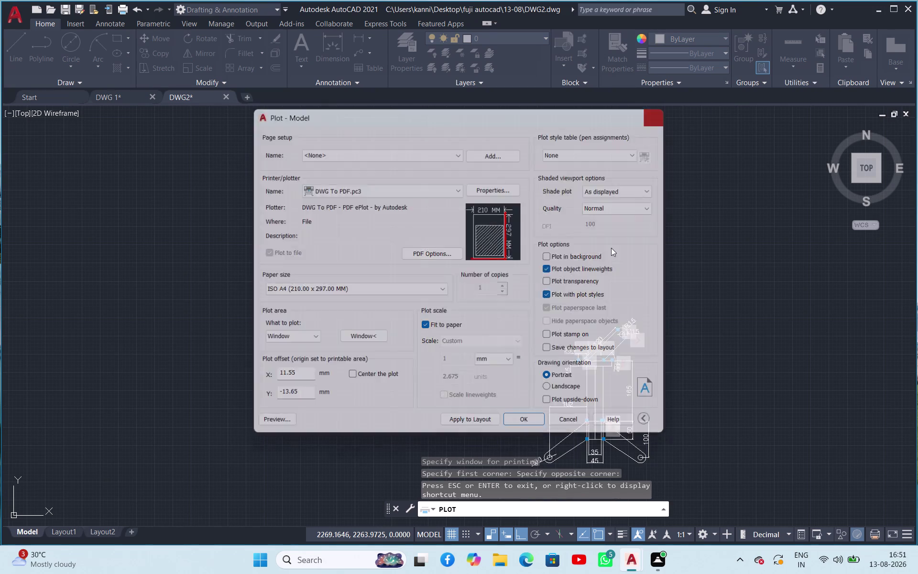
scroll(down, 3)
scroll(up, 3)
Move the Ø15 diameter label farther along its leader, away from R15.
scroll(up, 3)
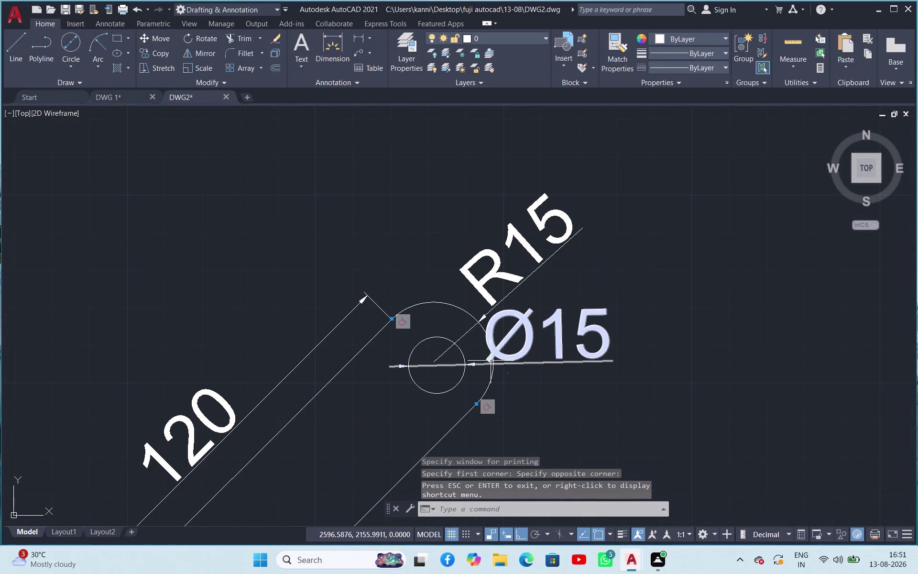
drag(523, 349, 606, 332)
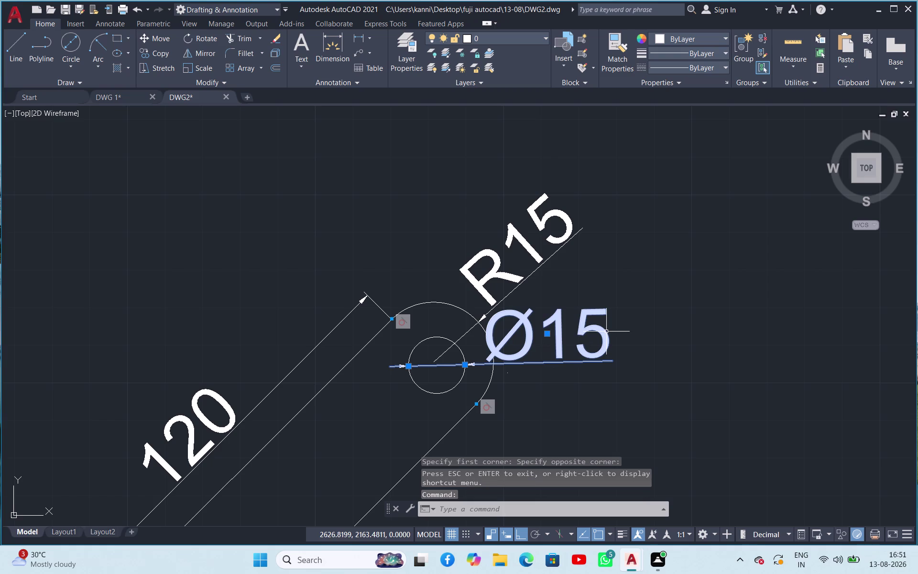
drag(545, 333, 631, 325)
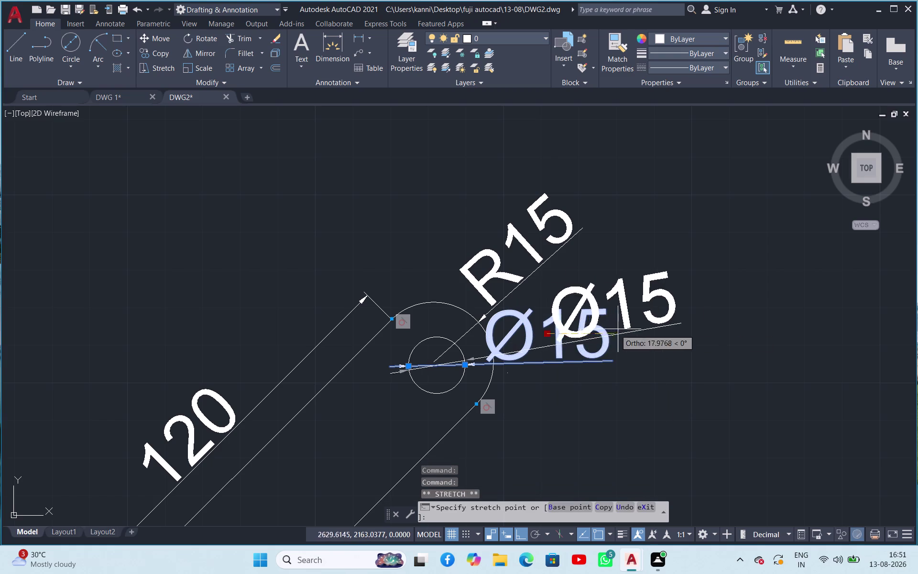
drag(631, 326, 794, 265)
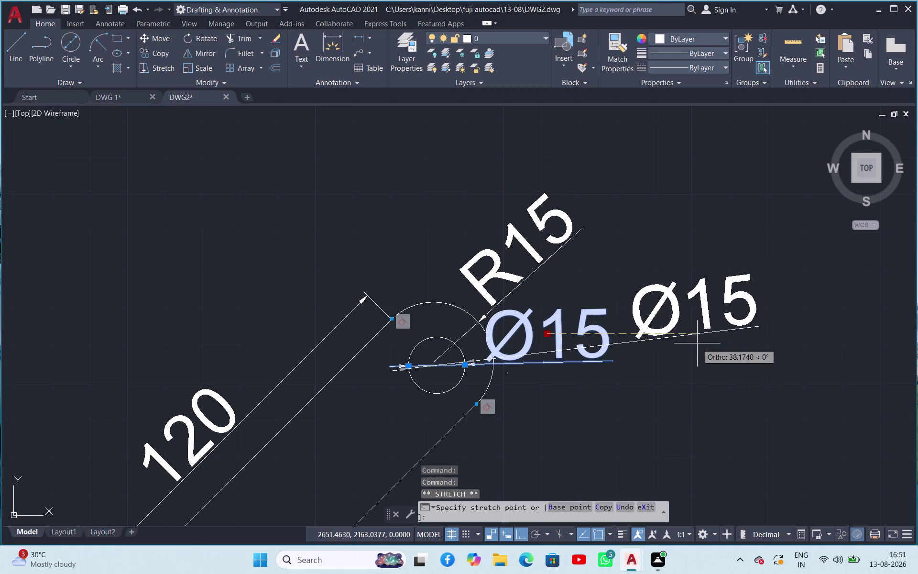
click(769, 363)
Move the R15 radius label farther out from the upper link end.
click(511, 291)
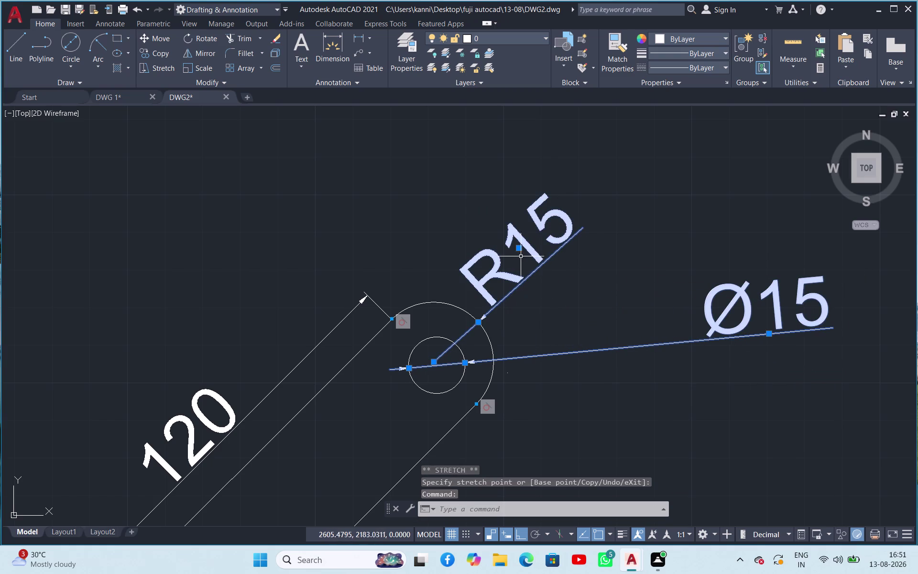
click(519, 249)
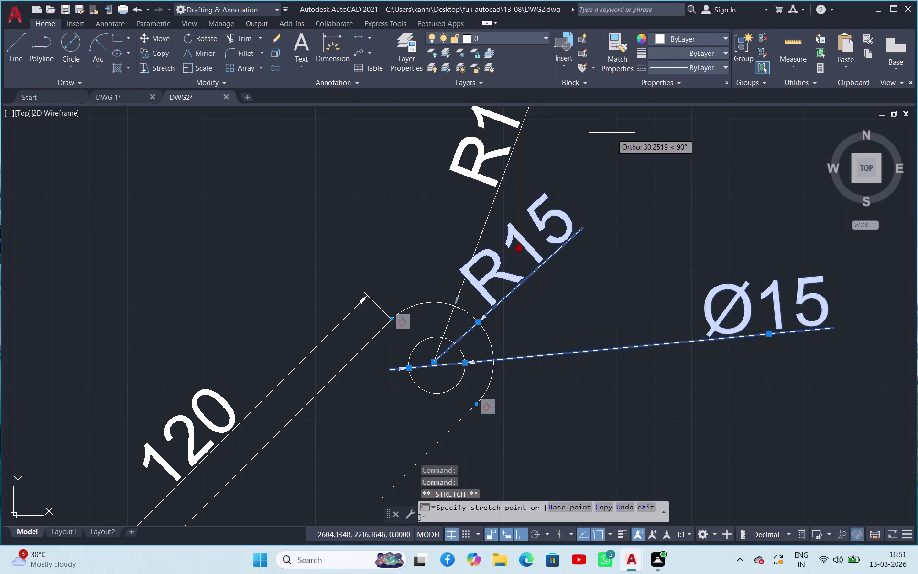
click(658, 135)
scroll(up, 3)
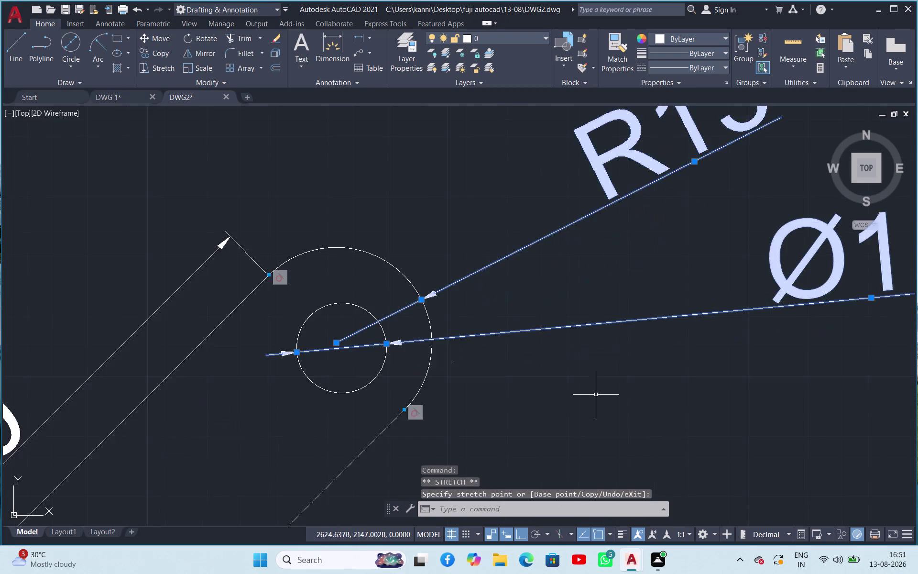
scroll(down, 3)
Cancel the active selection with Esc and bring up the plot settings.
click(684, 435)
key(Escape)
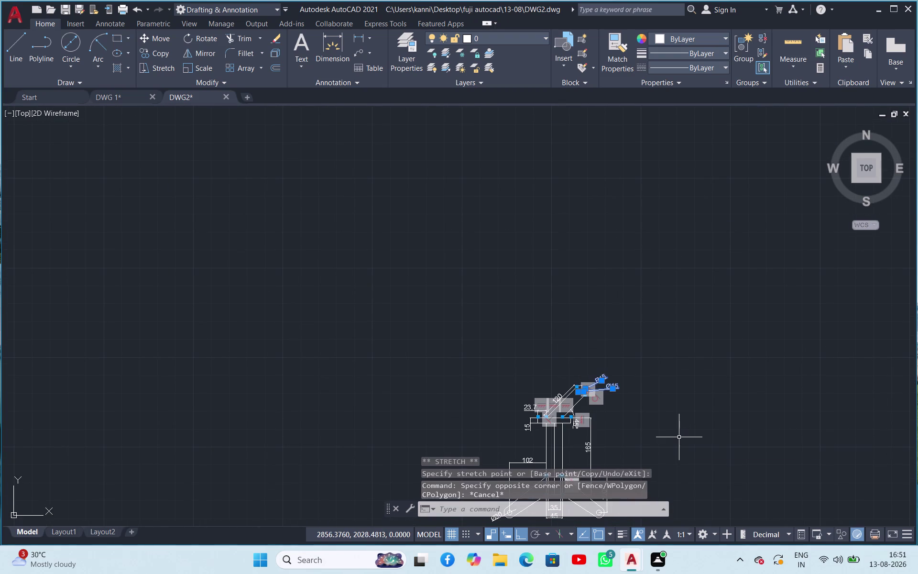
key(Escape)
key(Escape)
key(Escape)
click(676, 437)
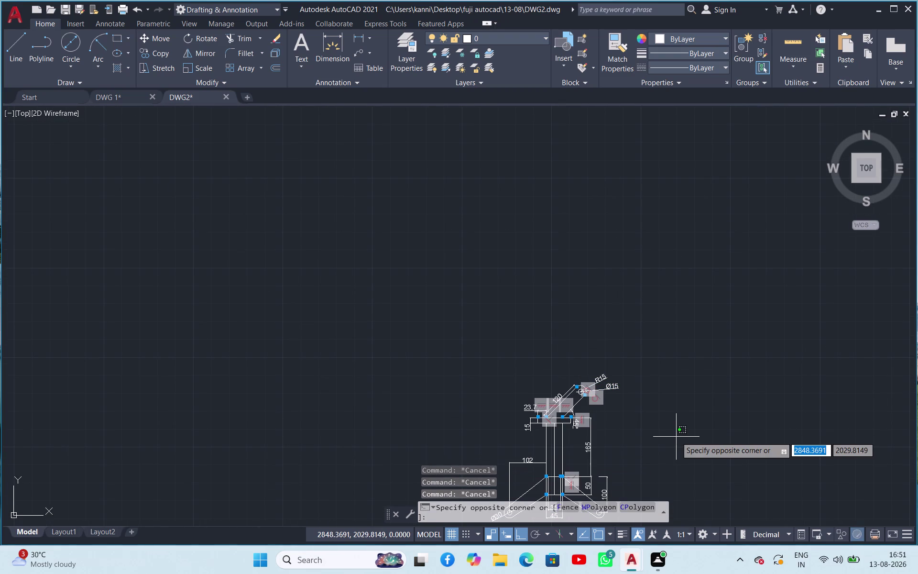
key(ctrl+p)
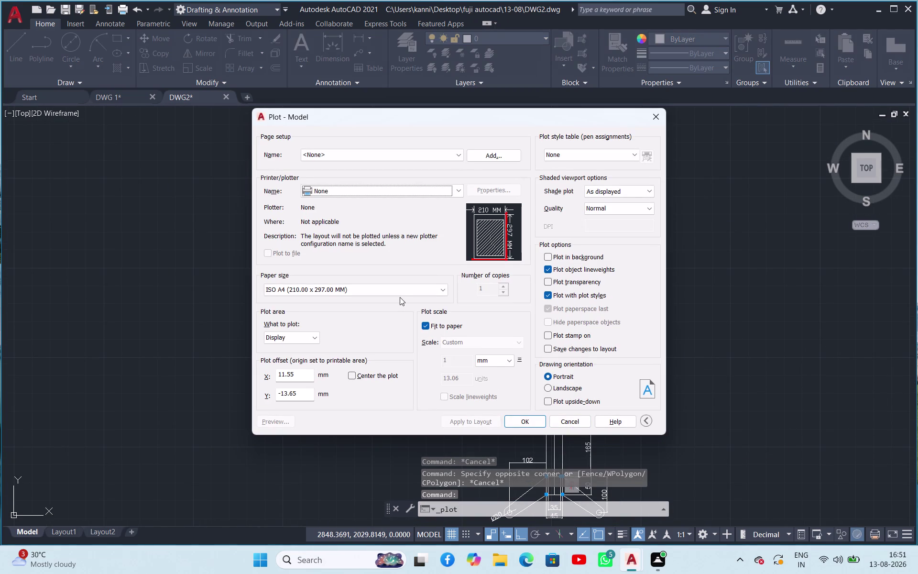
Choose DWG To PDF.pc3 and set What to plot to Window.
click(411, 191)
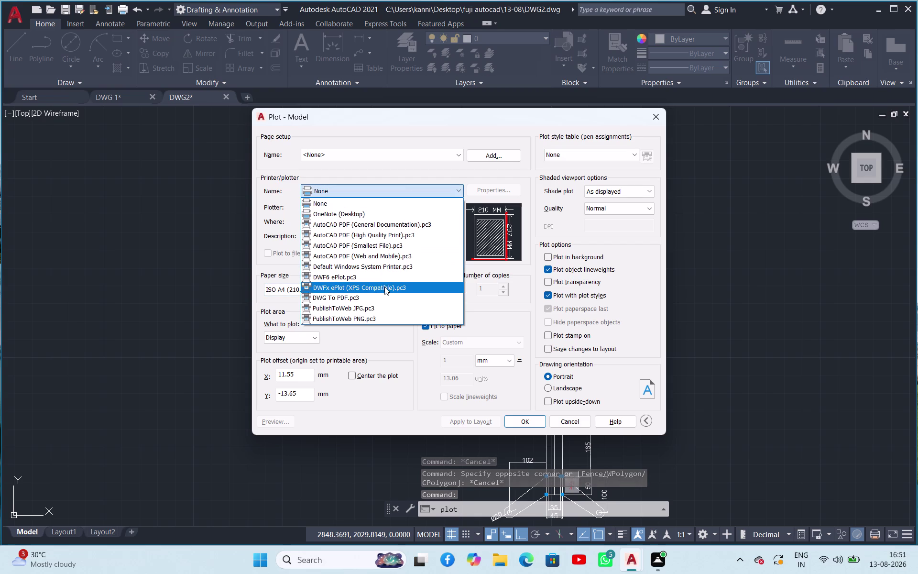
click(385, 294)
click(316, 335)
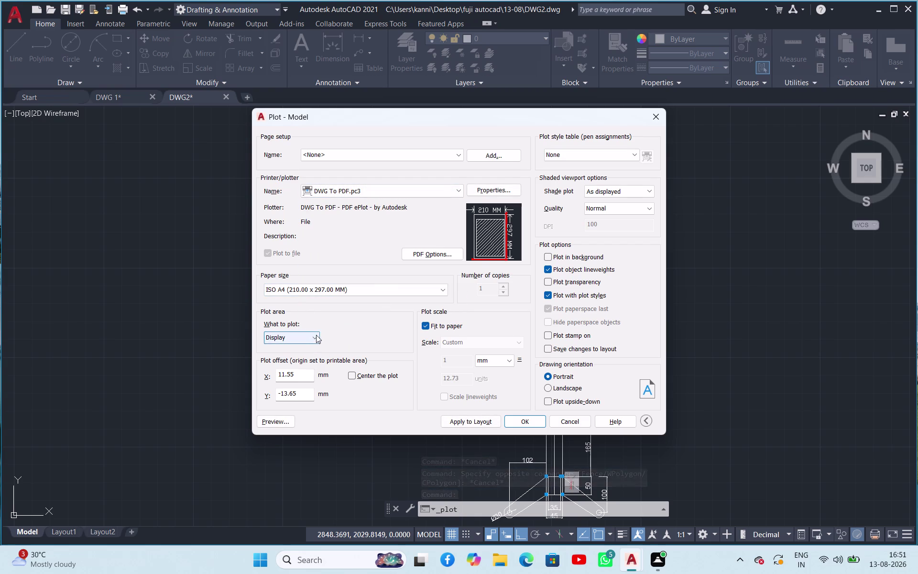
click(296, 369)
scroll(down, 3)
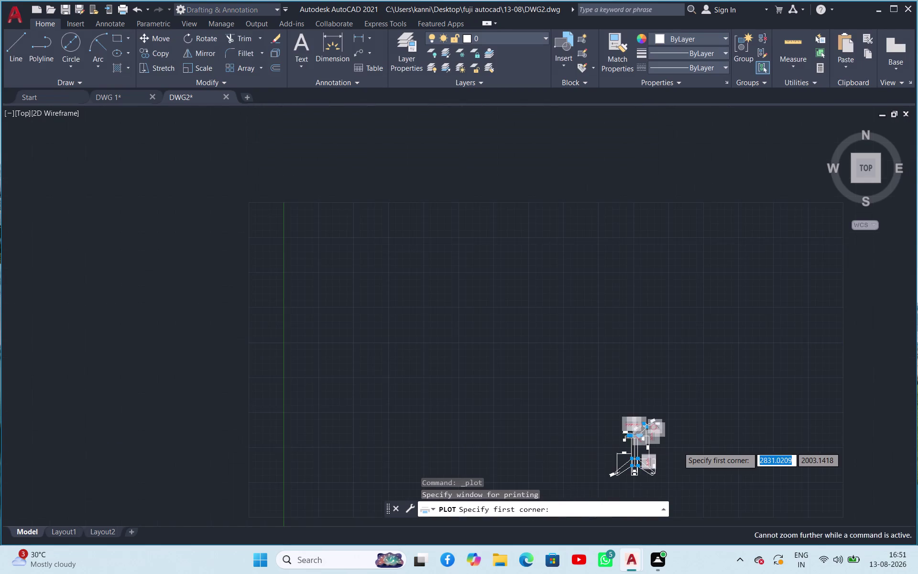
scroll(up, 3)
scroll(down, 3)
scroll(down, 3)
scroll(up, 3)
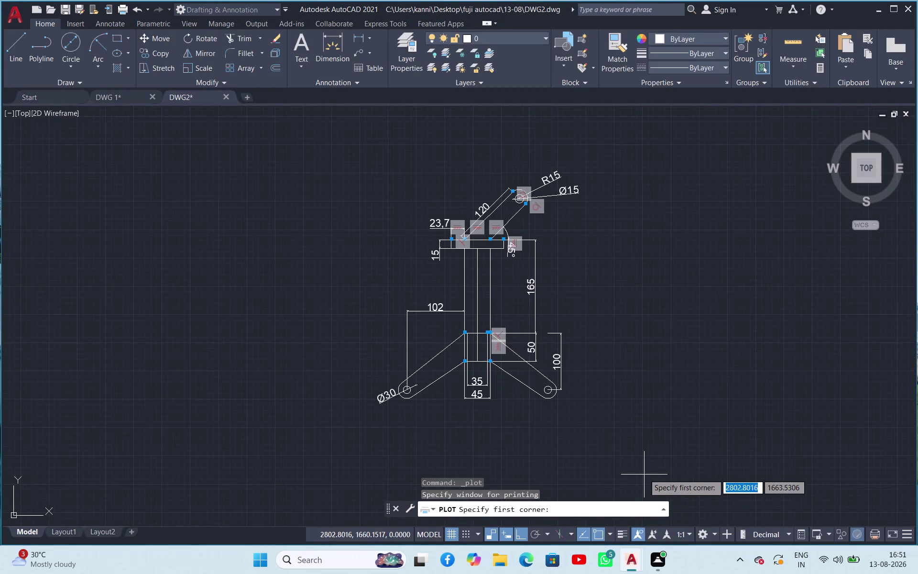
scroll(down, 3)
Pick a window around the linkage and preview the plotted page.
click(699, 477)
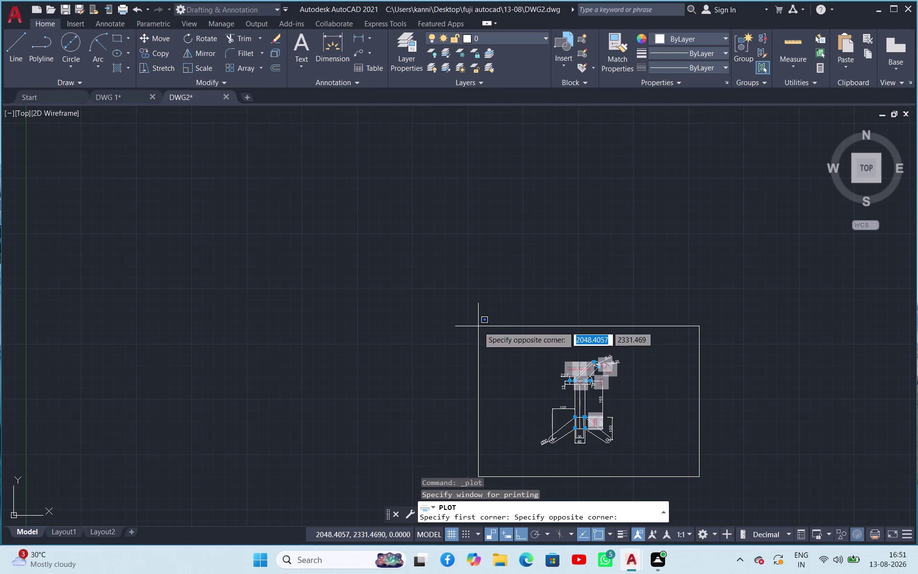
click(479, 326)
click(277, 422)
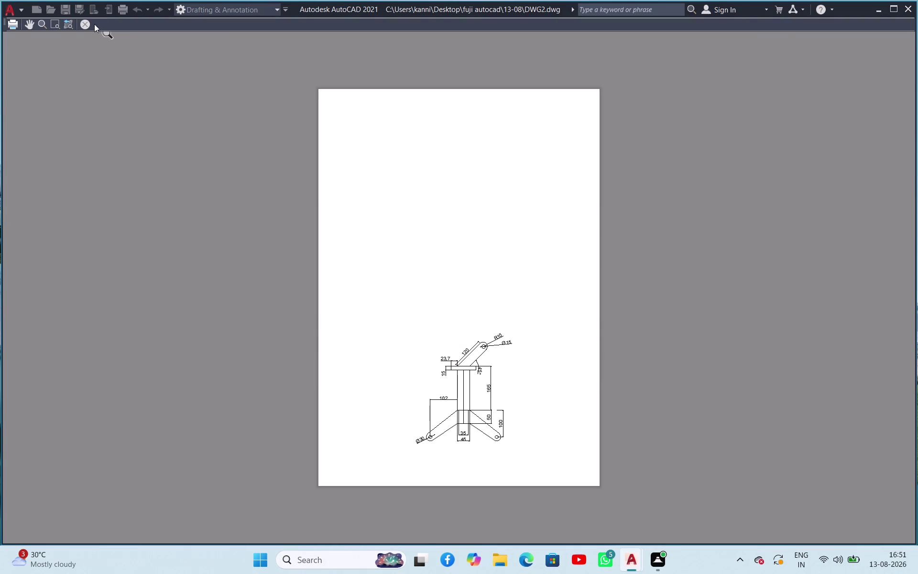
click(87, 23)
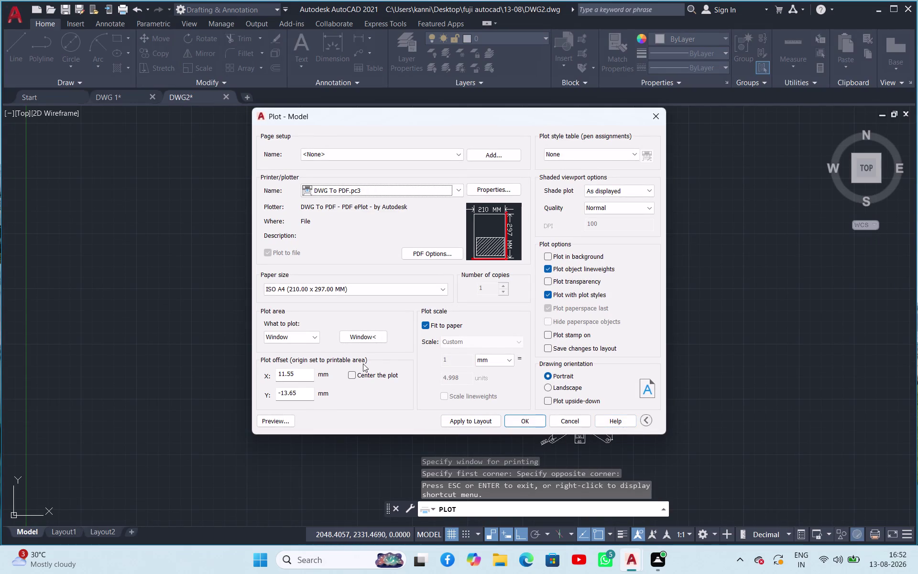
Re-pick a tighter window around the linkage and preview the page again.
click(362, 334)
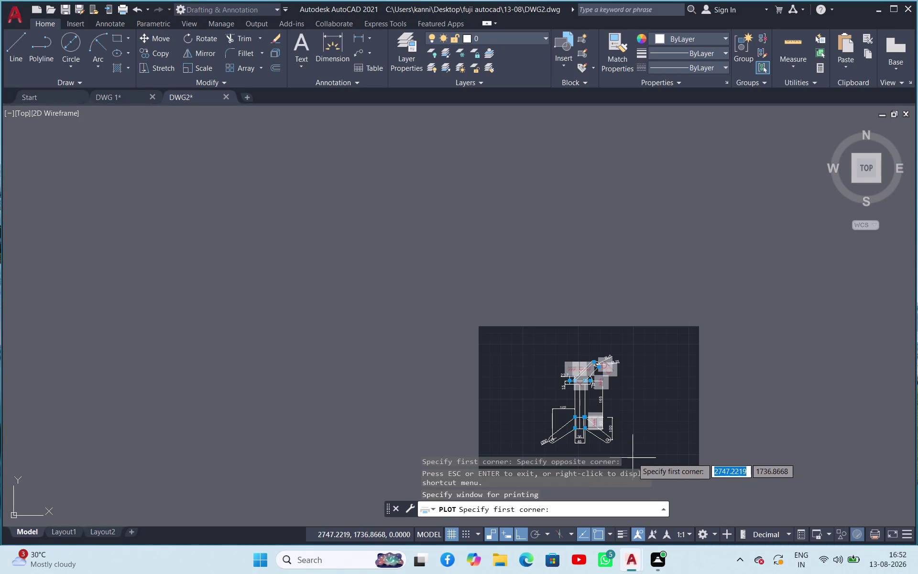
click(629, 459)
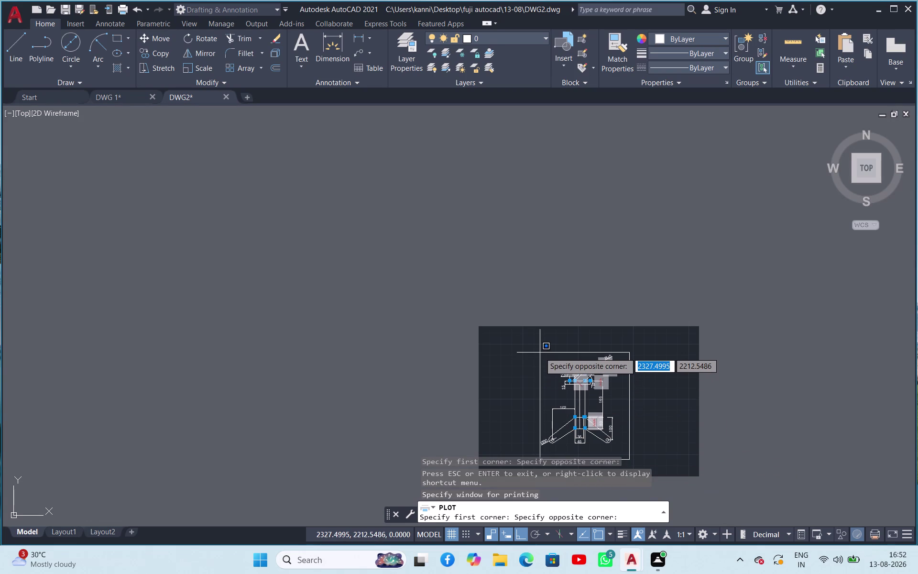
click(538, 352)
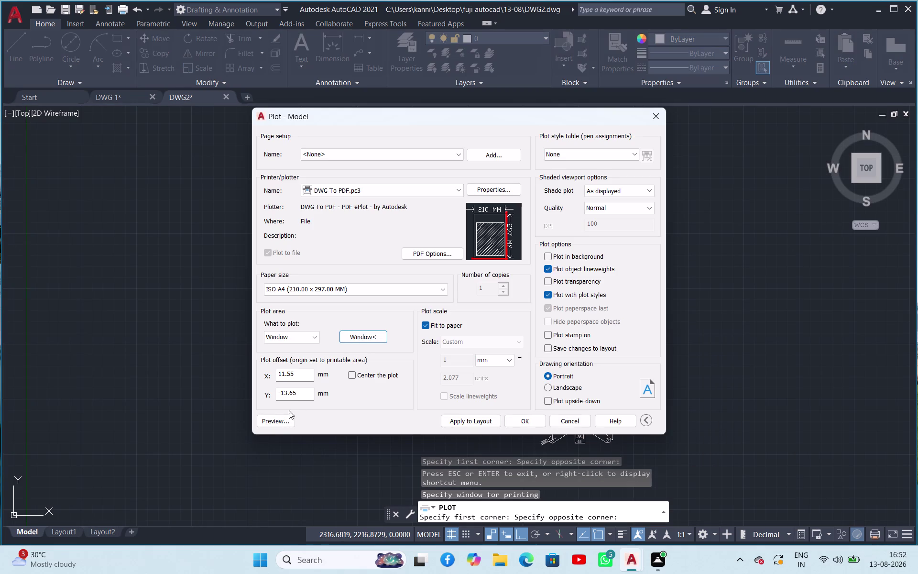
click(284, 418)
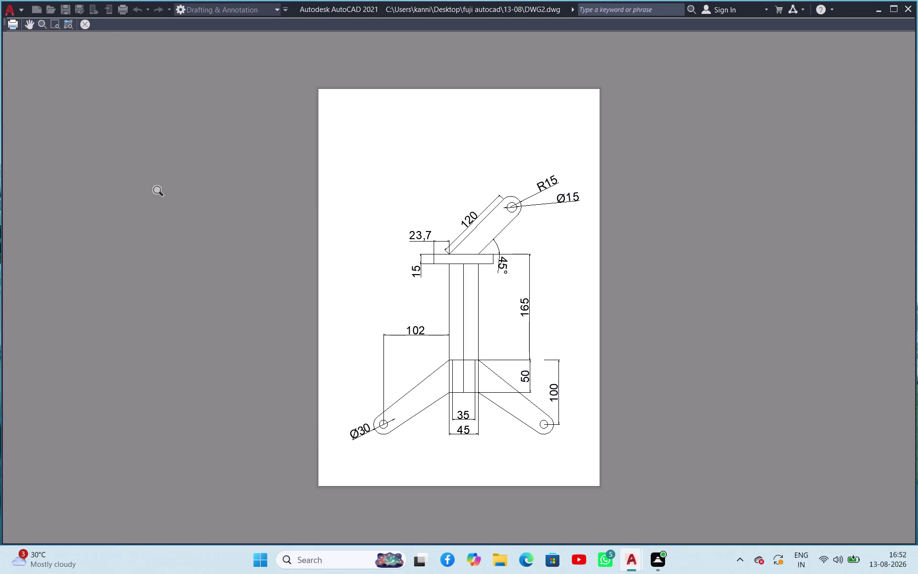
click(81, 23)
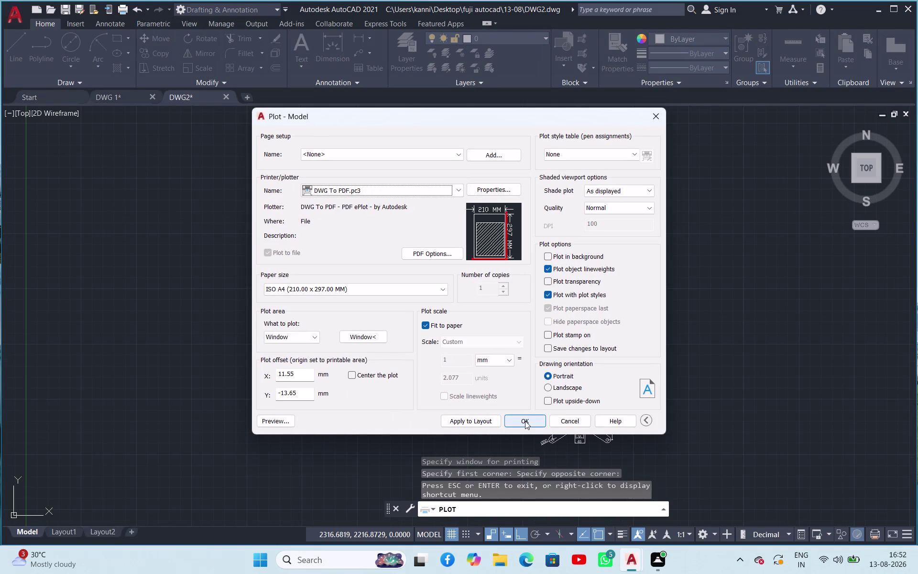
Confirm the plot and save it as DWG2-Model.pdf in Desktop > fuji autocad > 13-08.
click(525, 421)
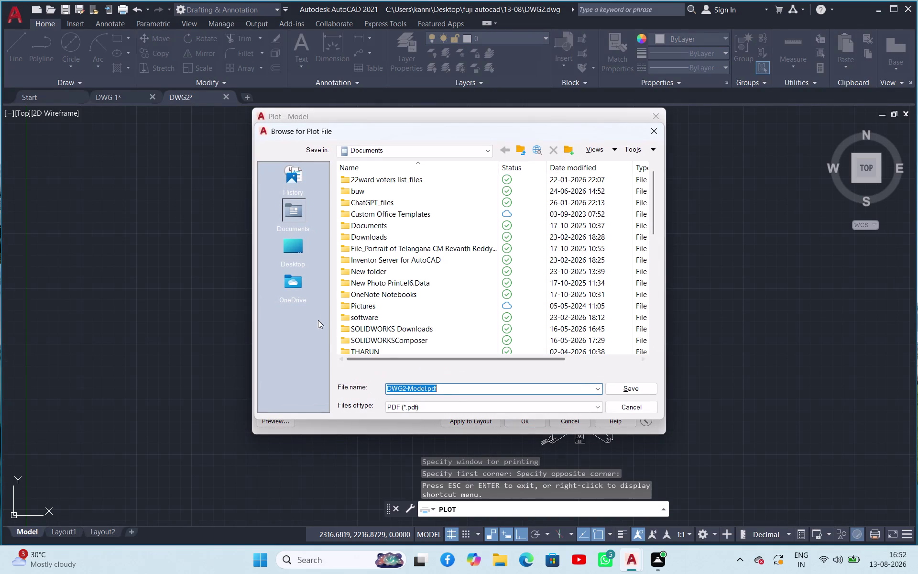
click(303, 247)
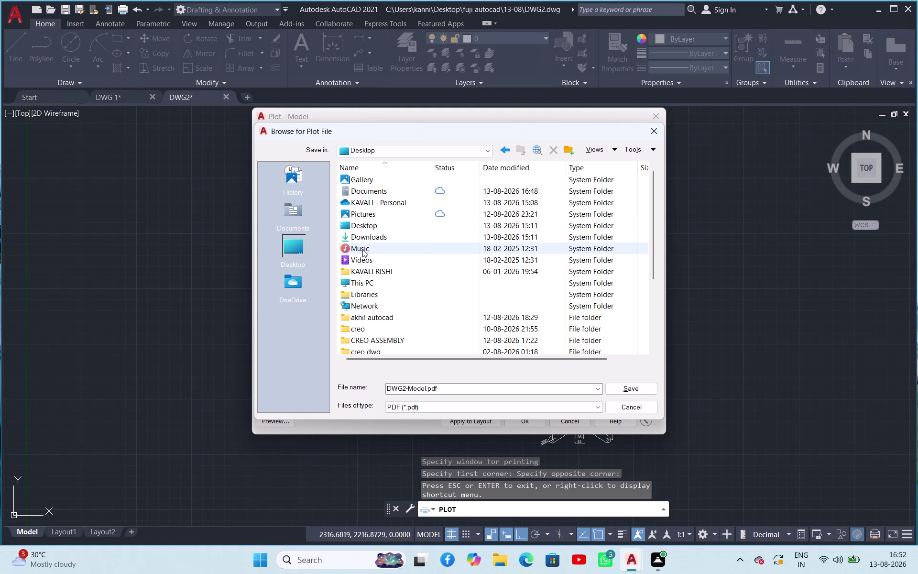
double_click(381, 226)
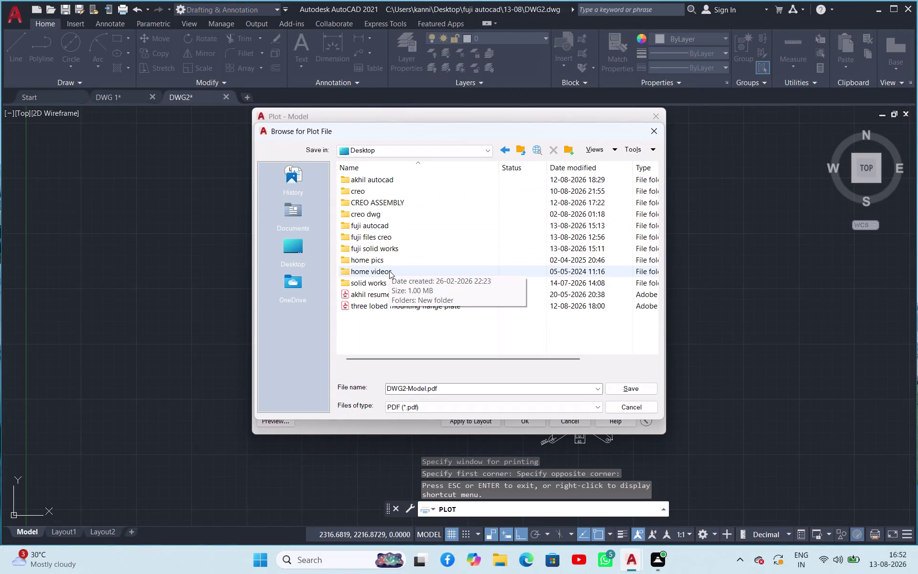
double_click(376, 227)
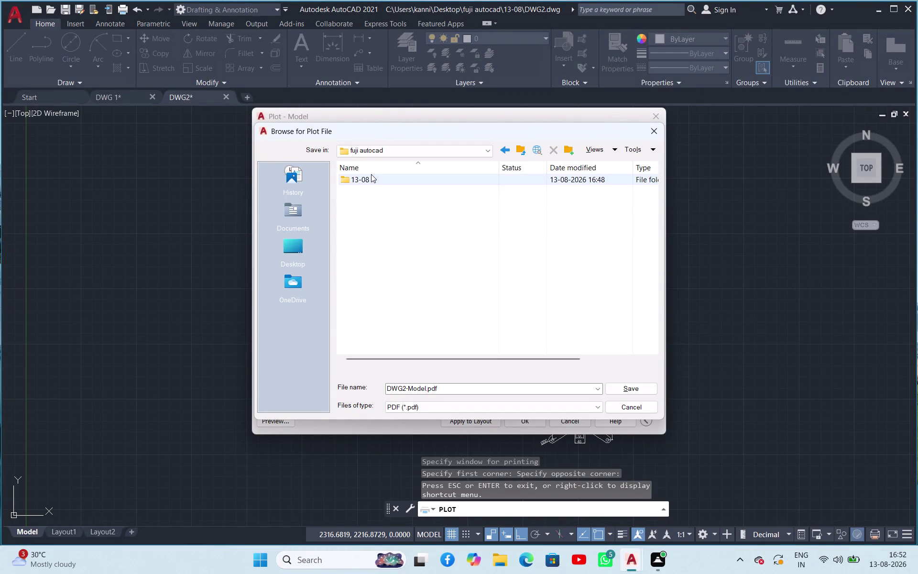
double_click(371, 174)
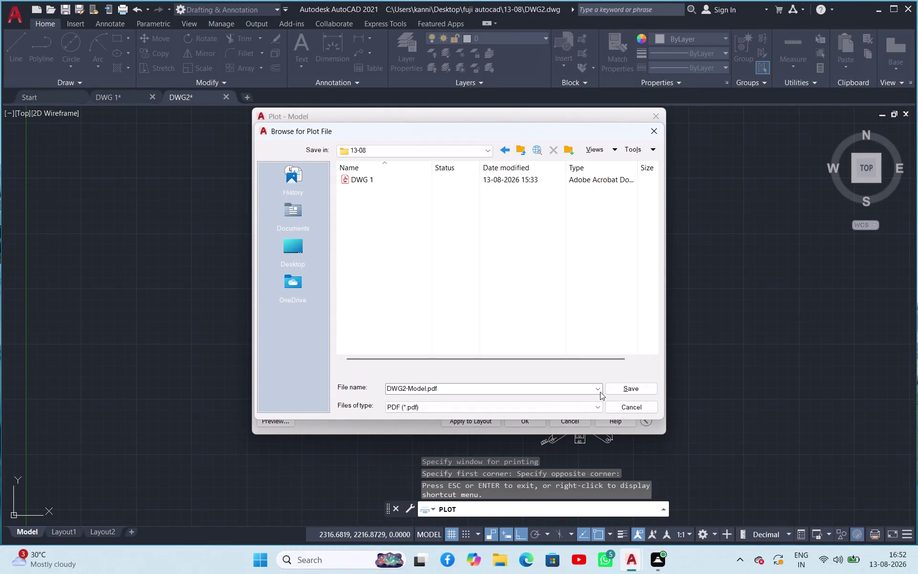
click(638, 386)
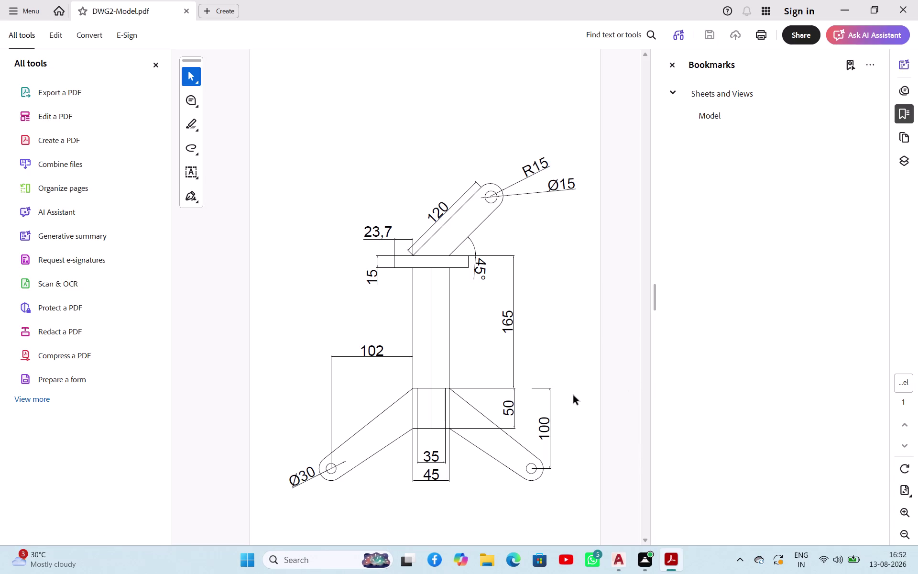
Scroll through DWG2-Model.pdf in Acrobat, then switch back to AutoCAD.
scroll(down, 3)
scroll(up, 3)
scroll(down, 3)
scroll(up, 3)
click(903, 13)
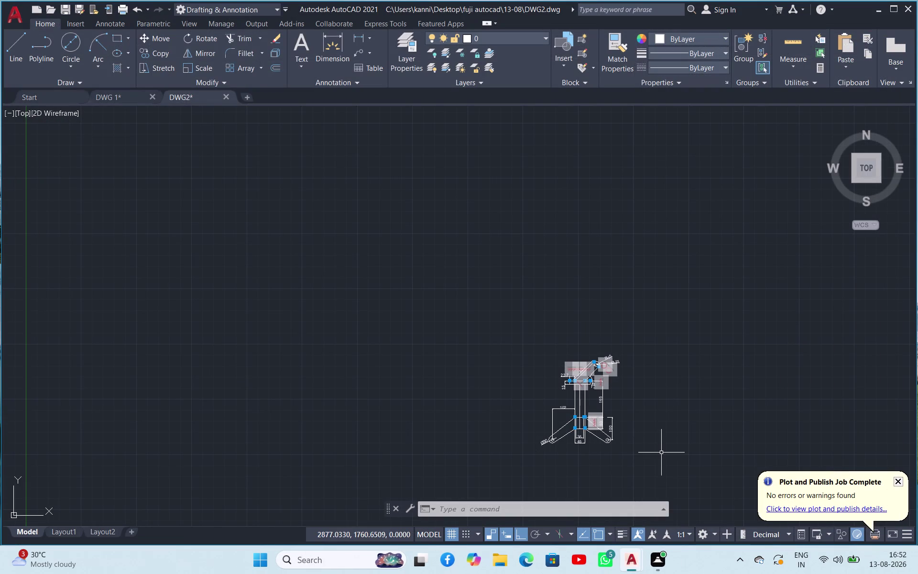
Run LOGFILENAME at the command line to report the session's log file location.
click(558, 506)
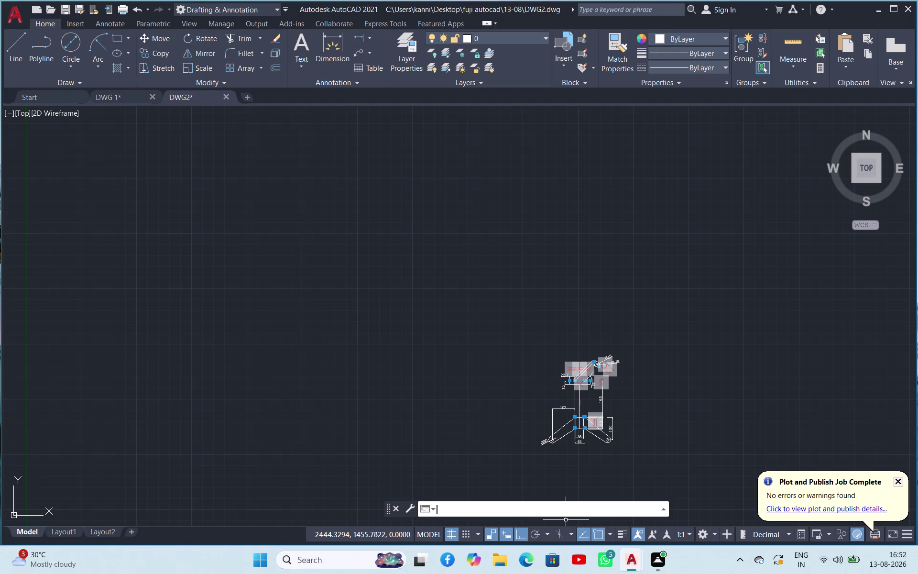
text(L)
text(OG)
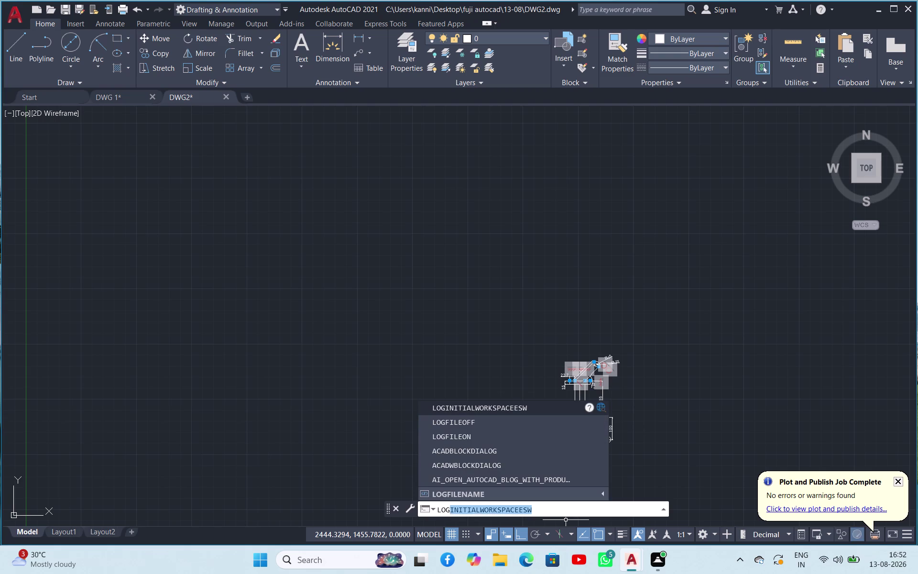
text(FILE)
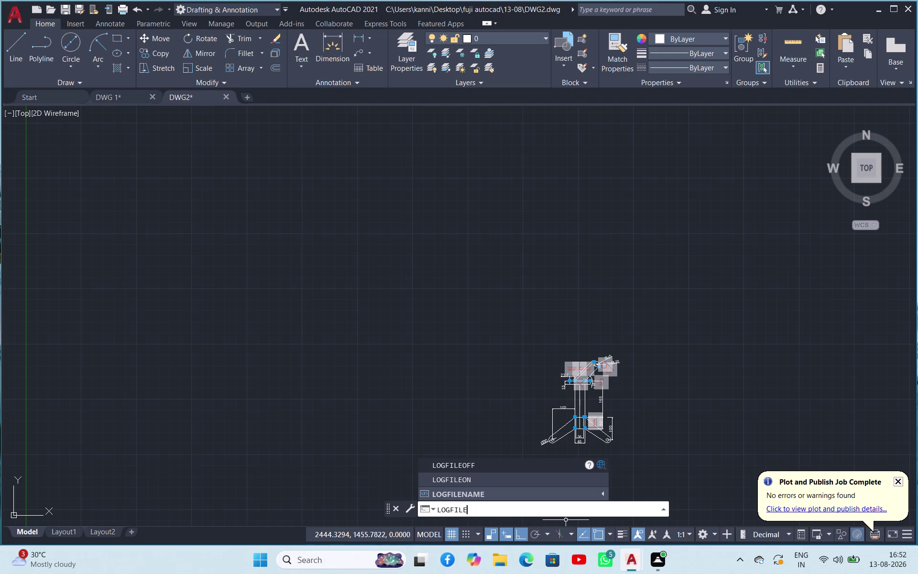
text(NAME)
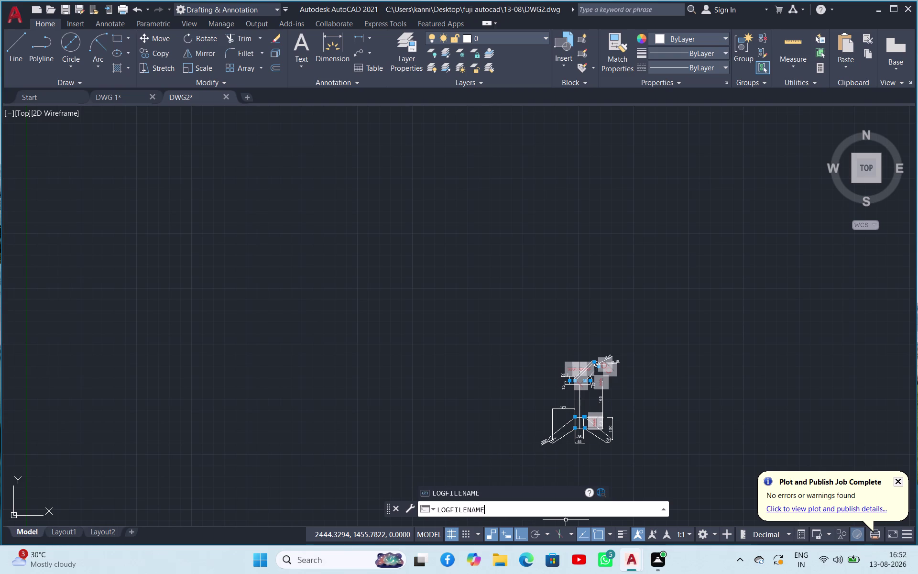
key(Return)
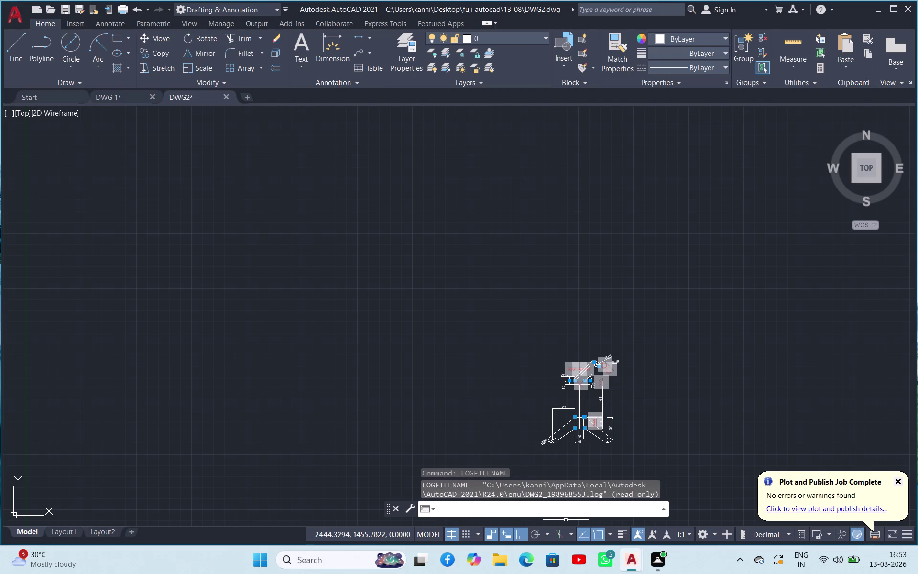